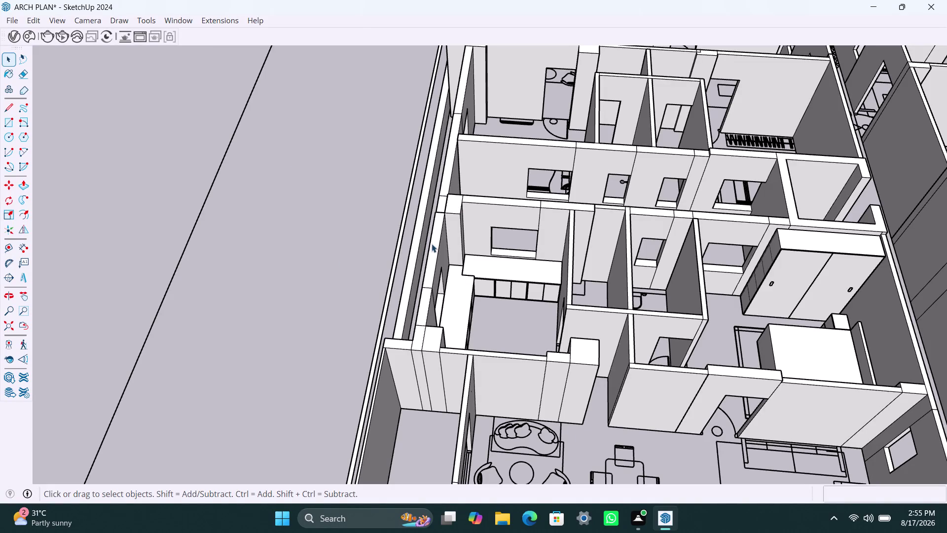
Survey the building model and bring the room with the white block into view.
click(571, 200)
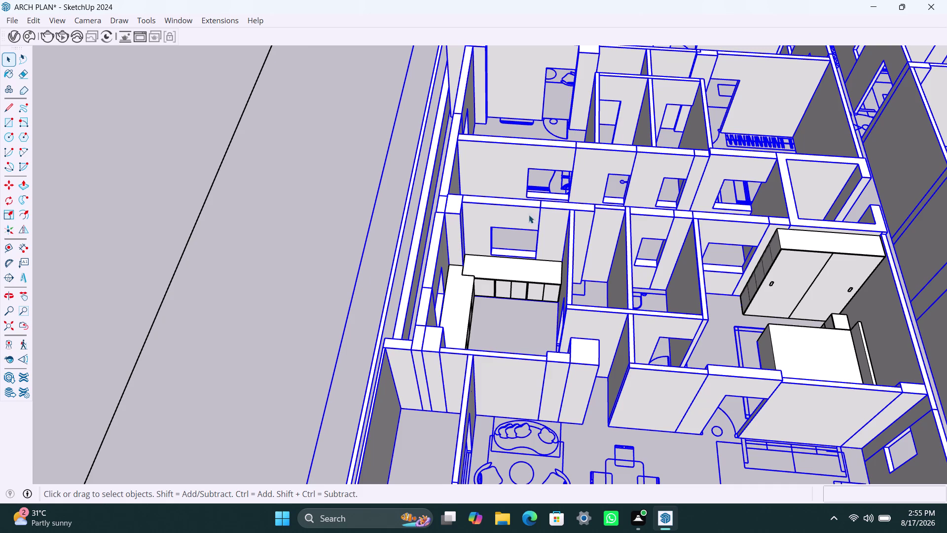
click(267, 199)
scroll(down, 3)
scroll(down, 3)
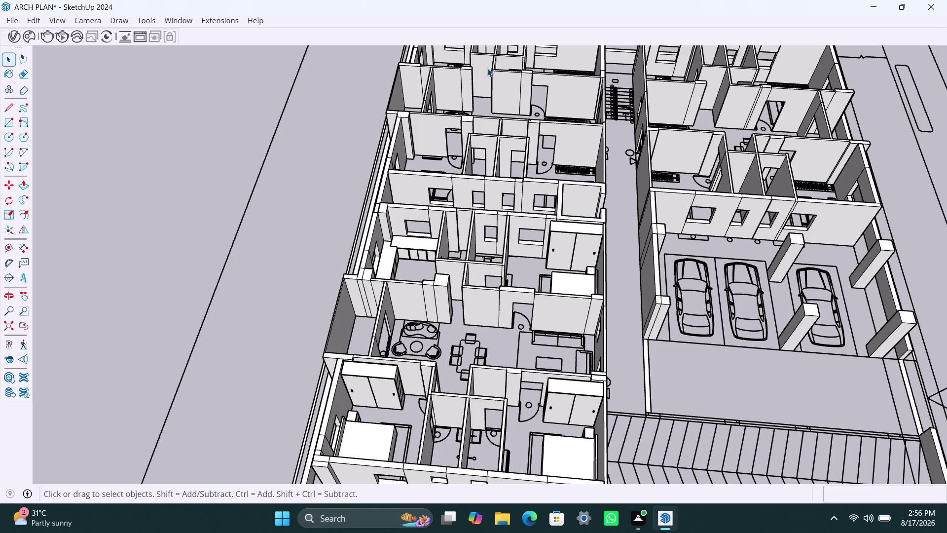
scroll(down, 3)
scroll(down, 3)
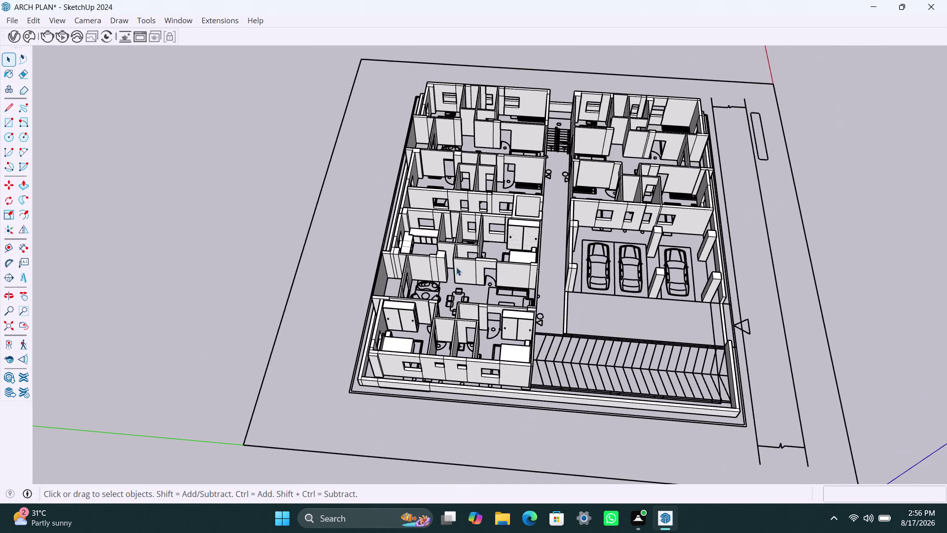
middle_drag(469, 285, 464, 311)
scroll(down, 3)
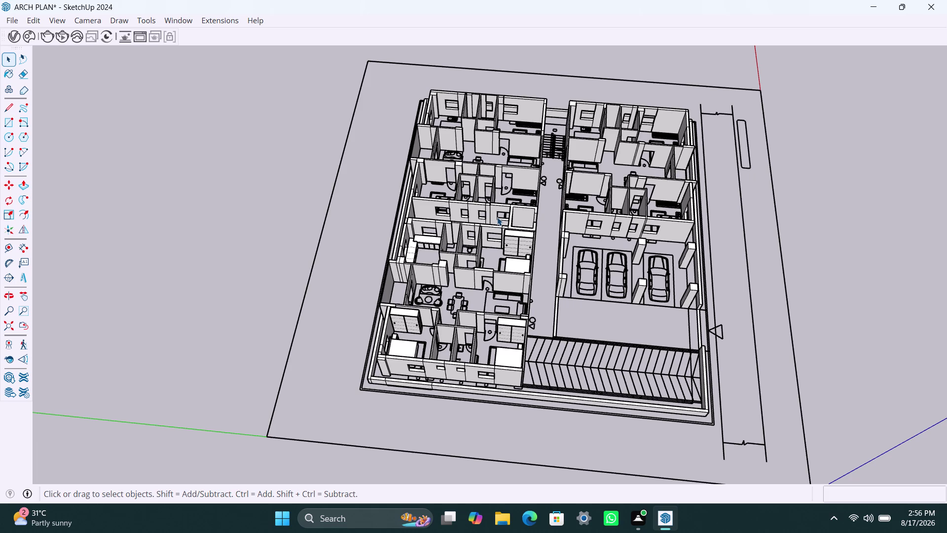
scroll(up, 3)
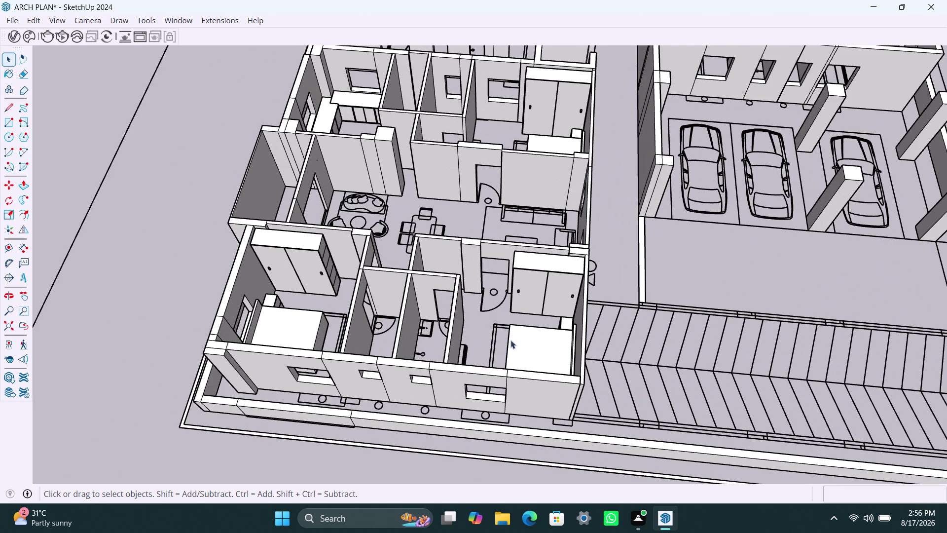
middle_drag(510, 340, 604, 371)
scroll(down, 3)
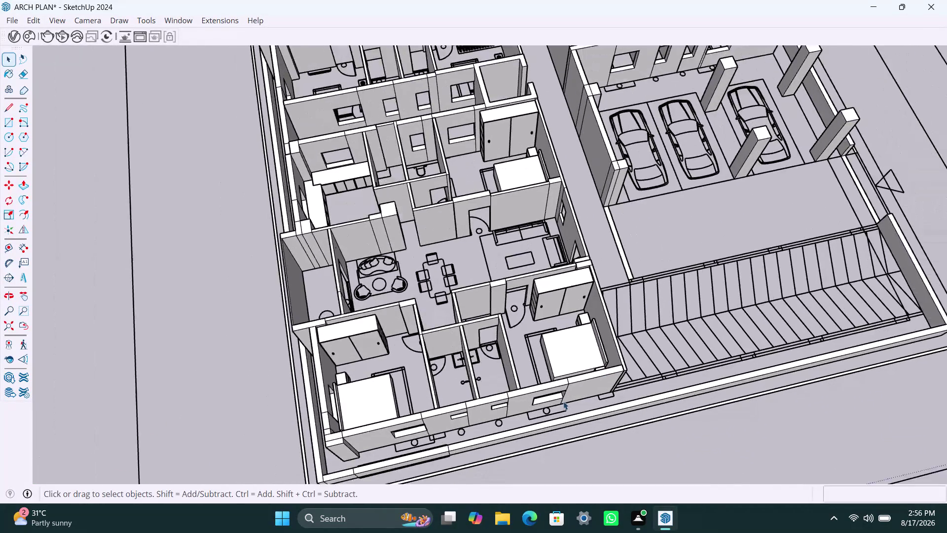
middle_drag(538, 332, 509, 337)
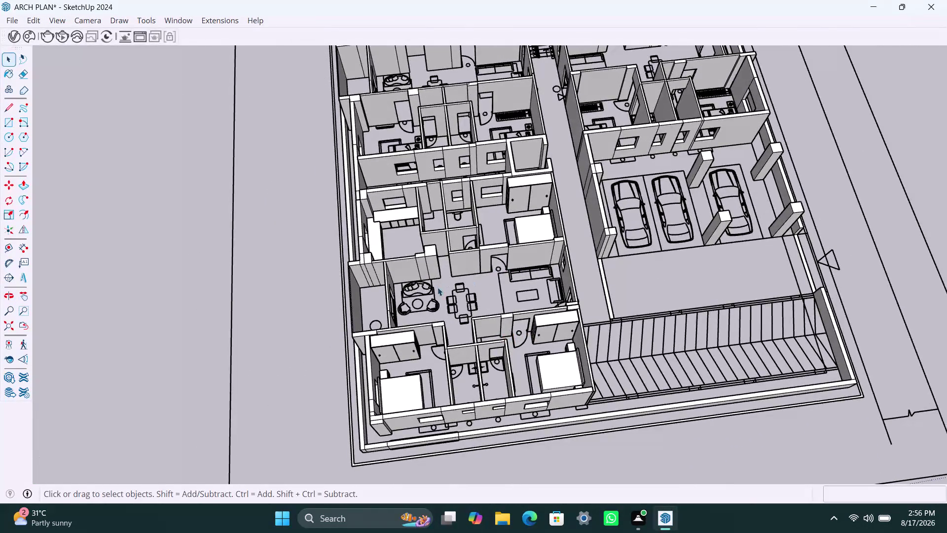
scroll(up, 3)
scroll(down, 3)
middle_drag(530, 324, 509, 366)
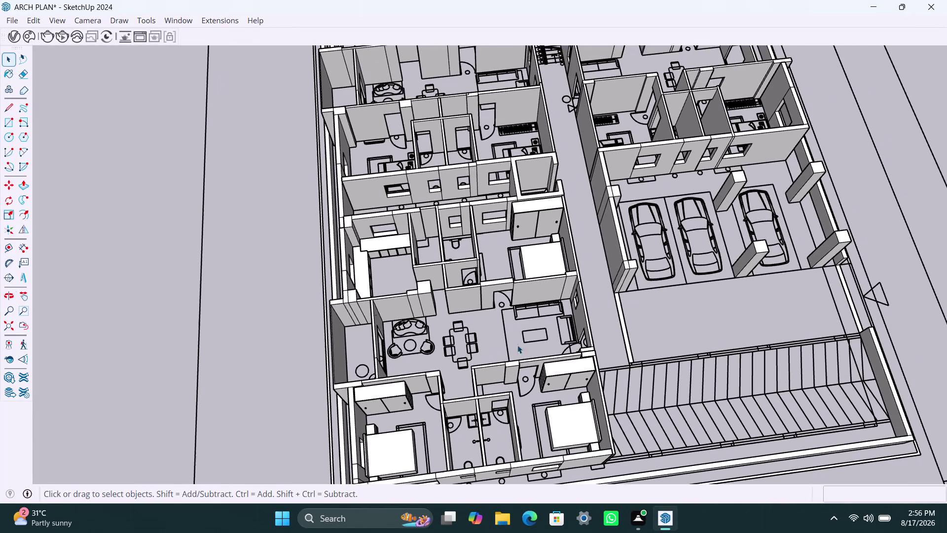
middle_drag(527, 320, 519, 359)
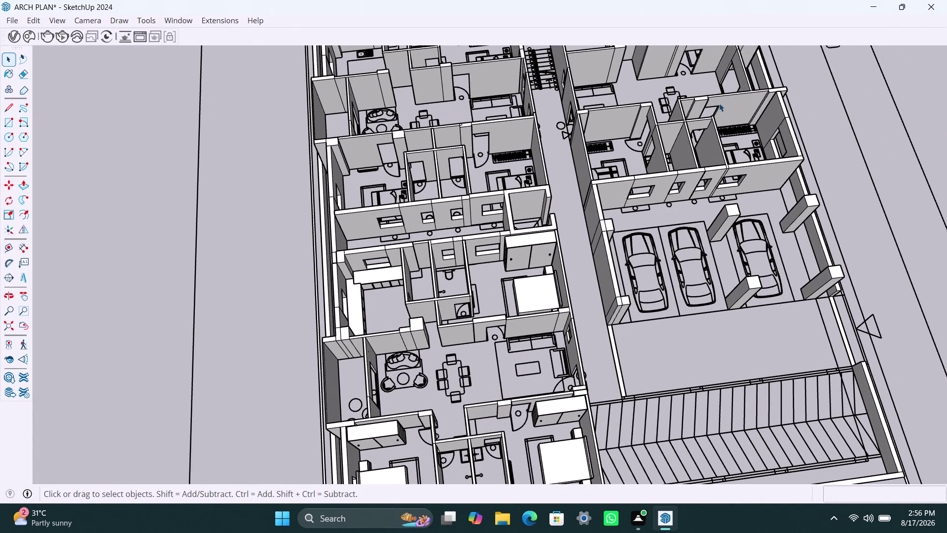
scroll(down, 3)
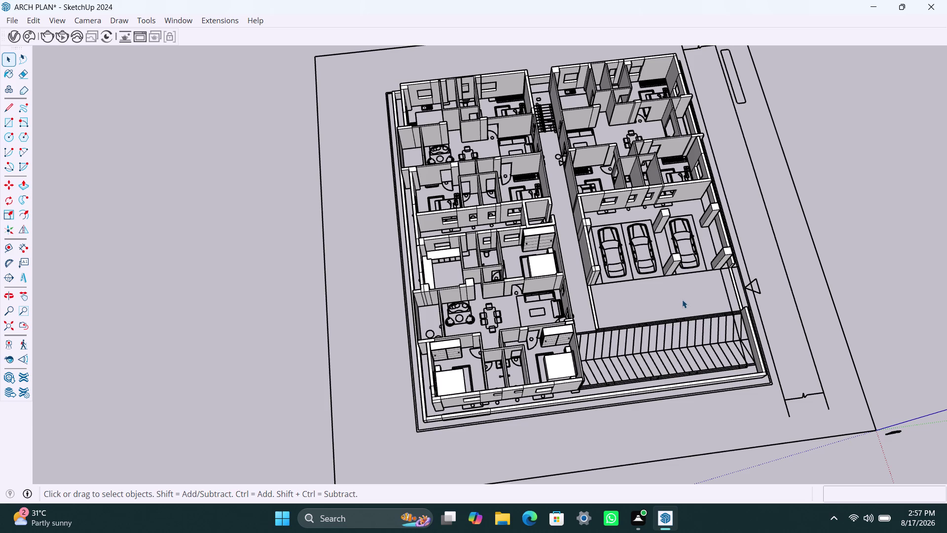
scroll(up, 3)
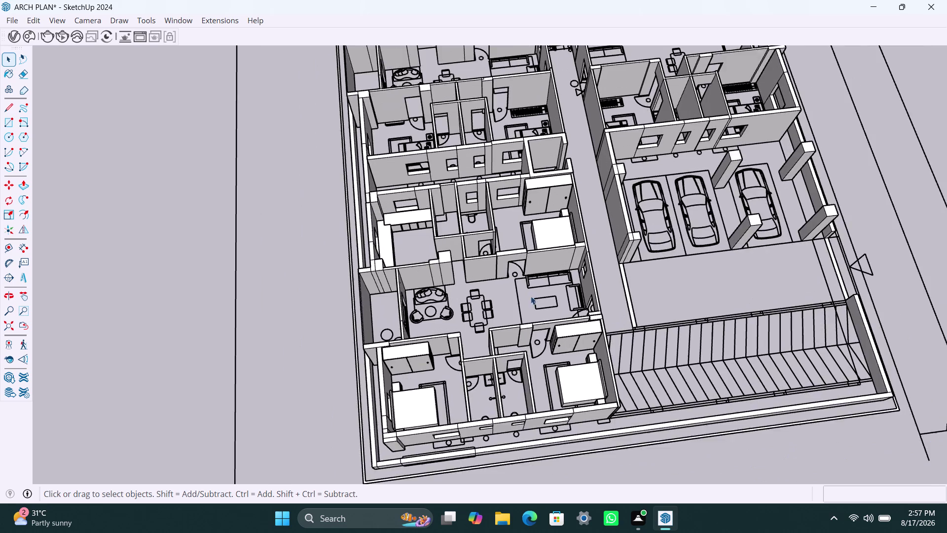
scroll(up, 3)
middle_drag(530, 252, 534, 289)
Select the white box block together with its thin side panel.
click(559, 218)
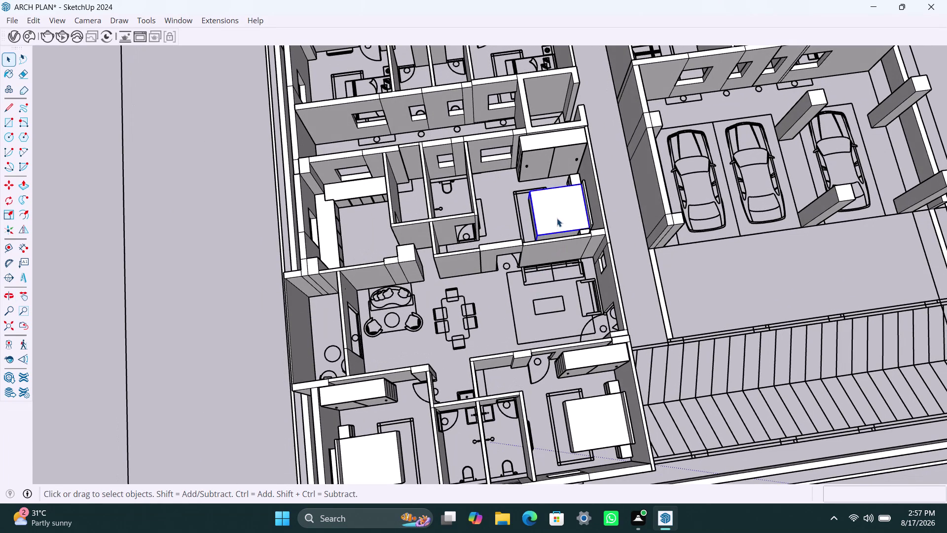
click(557, 218)
scroll(up, 3)
scroll(up, 3)
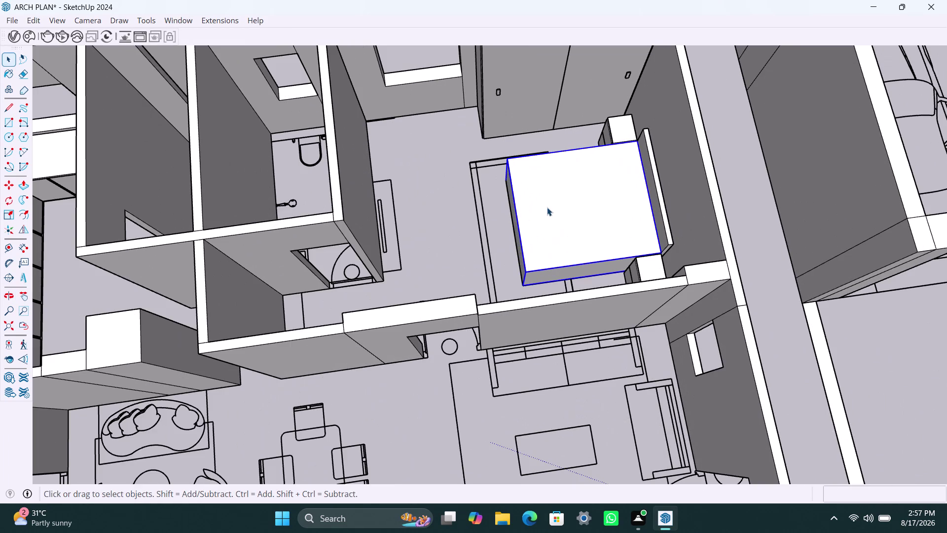
click(662, 210)
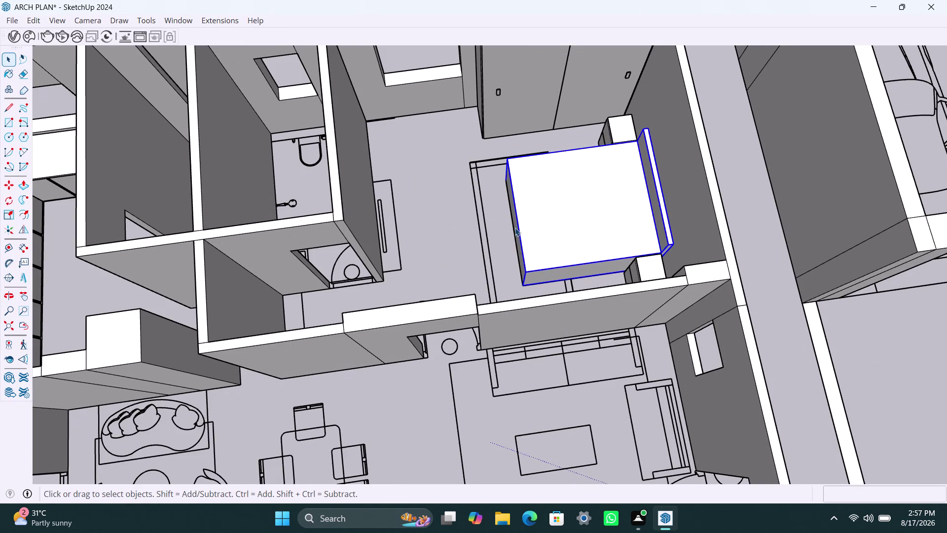
Copy the block from its corner into the upper room across the corridor.
key(m)
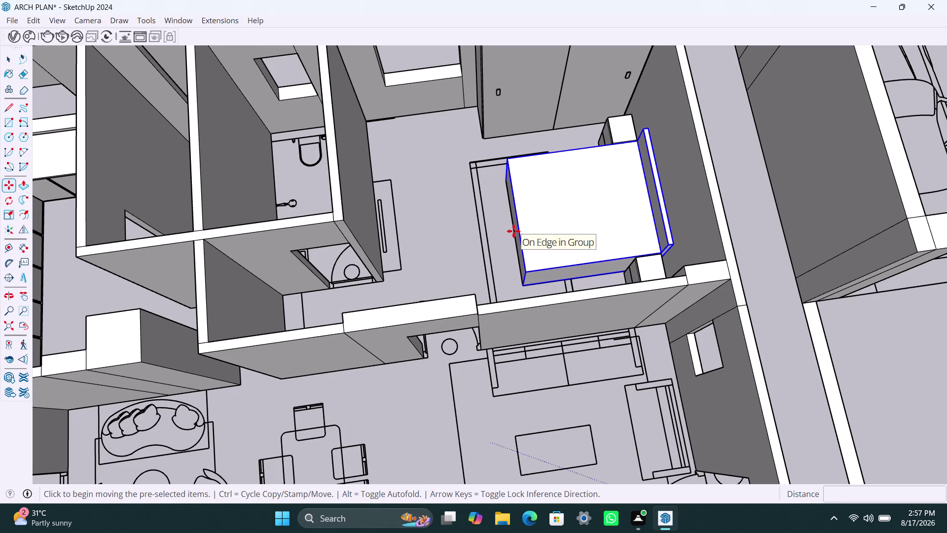
click(518, 281)
scroll(down, 3)
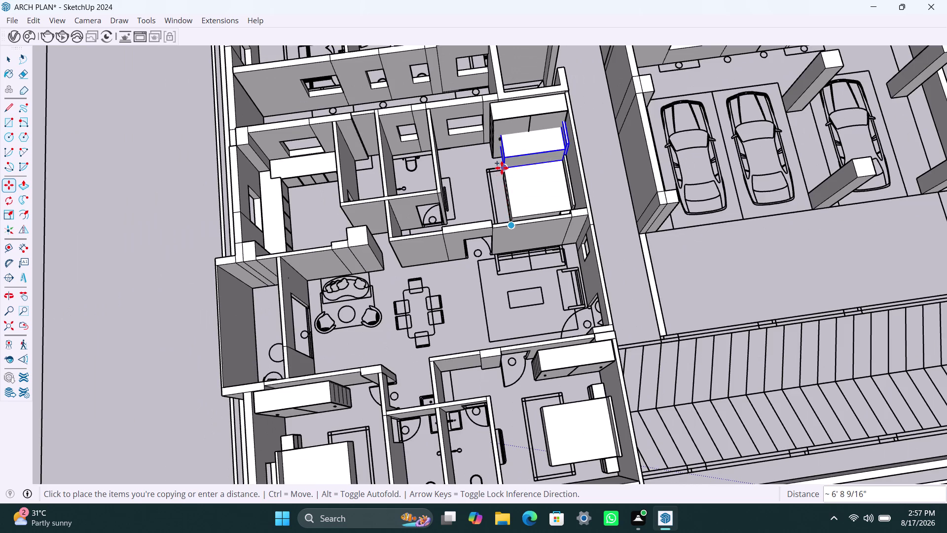
middle_drag(503, 167, 503, 297)
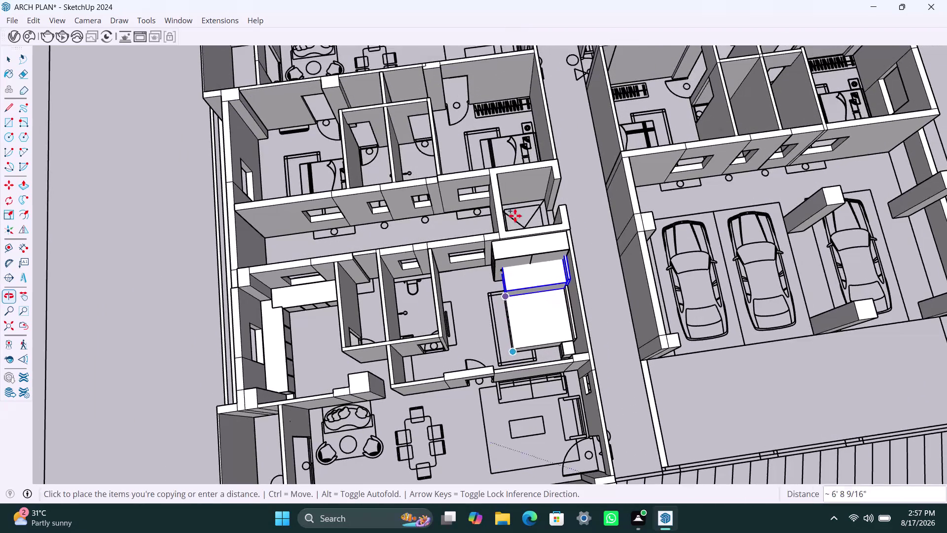
scroll(up, 3)
middle_drag(488, 159, 487, 161)
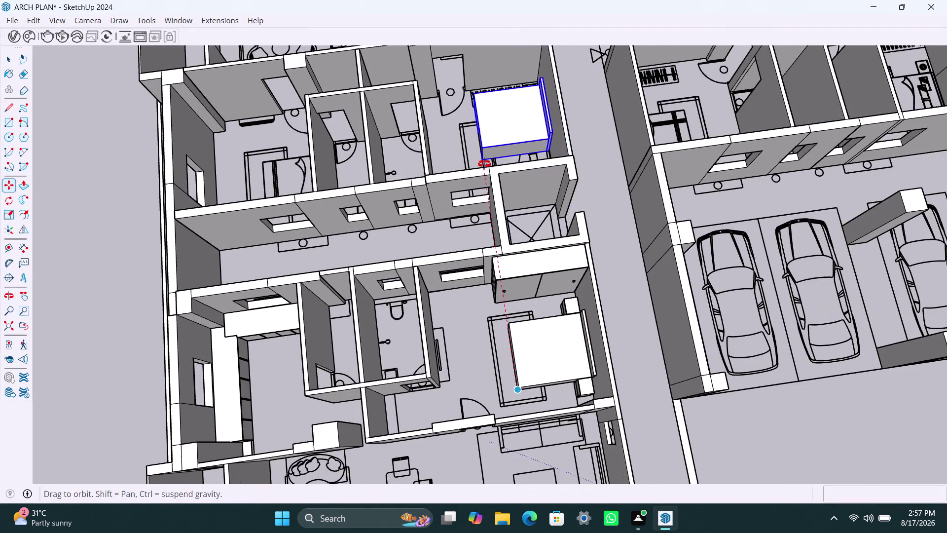
middle_drag(486, 161, 475, 213)
scroll(up, 3)
scroll(up, 3)
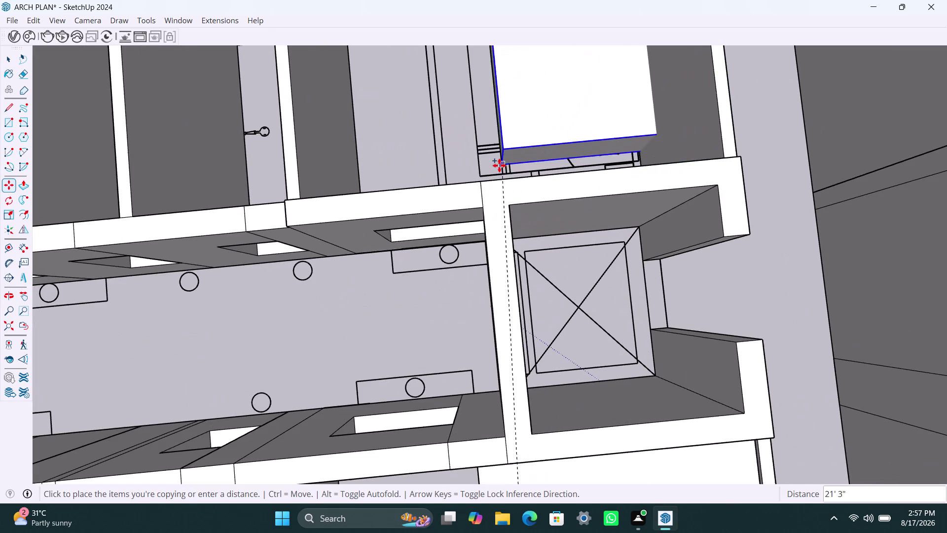
click(494, 173)
Snap the copy's corner into alignment against the room's wall corner.
scroll(up, 3)
middle_drag(484, 169, 513, 175)
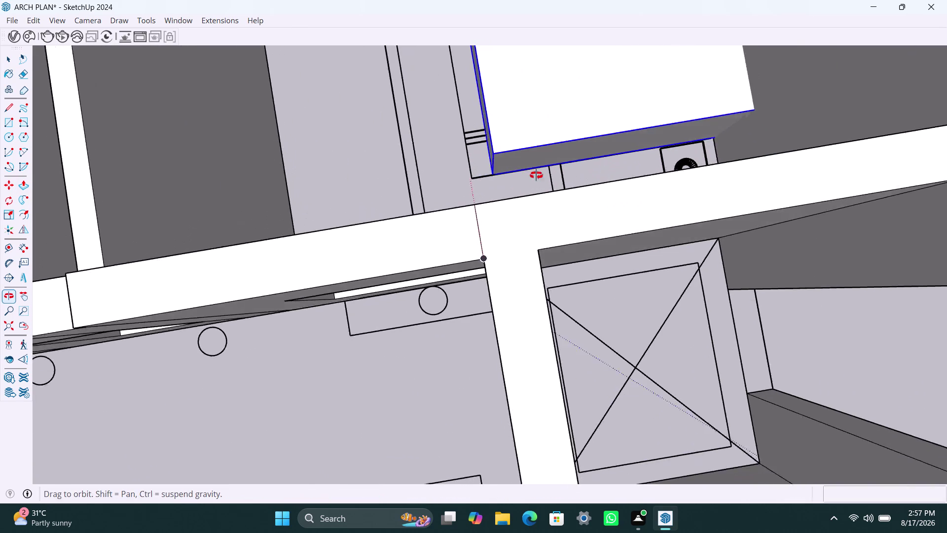
middle_drag(513, 175, 566, 172)
scroll(up, 3)
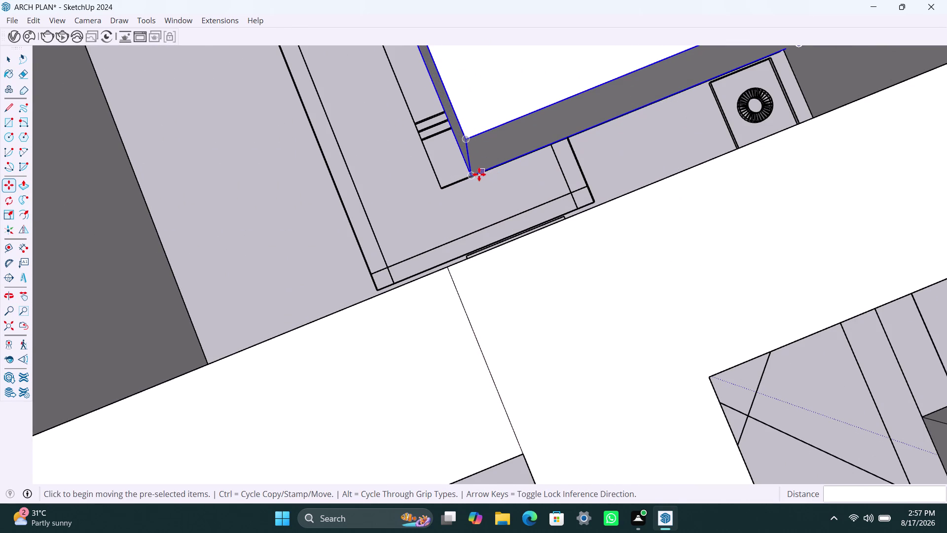
click(474, 177)
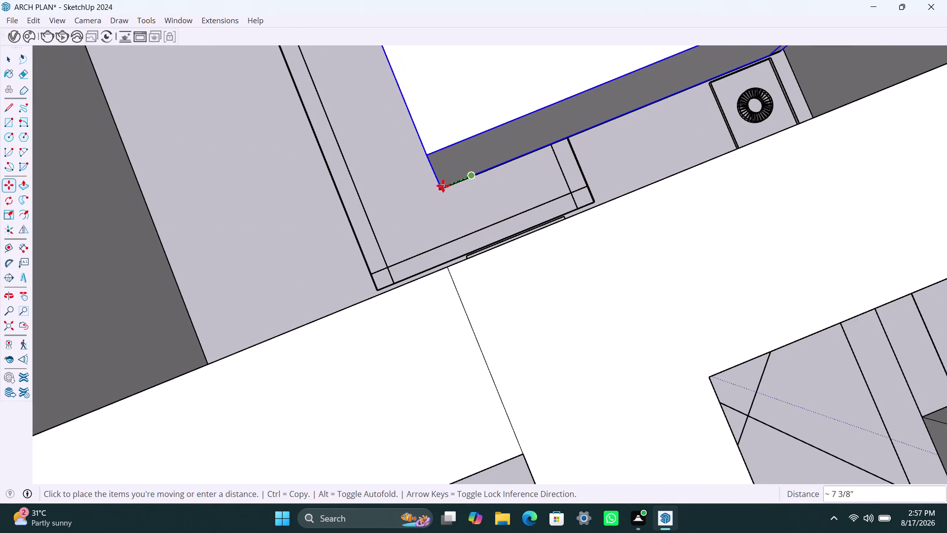
click(443, 185)
Zoom back out to both rooms and begin a second copy from the block's corner.
scroll(down, 3)
scroll(down, 3)
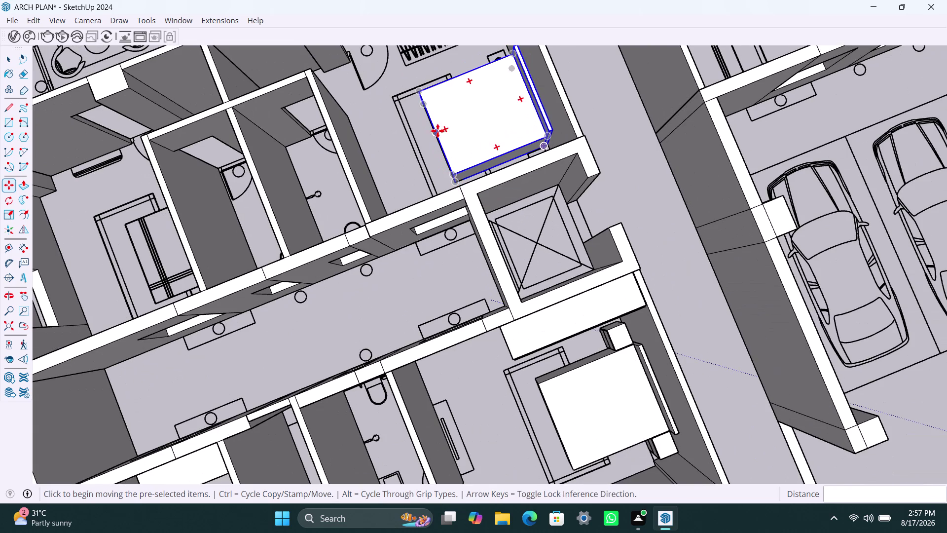
scroll(down, 3)
middle_drag(466, 172, 438, 184)
scroll(down, 3)
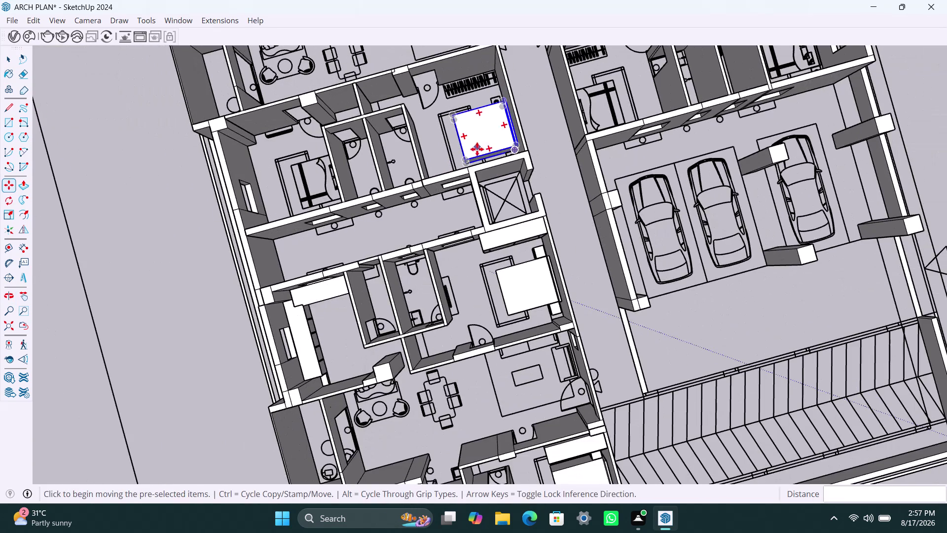
key(m)
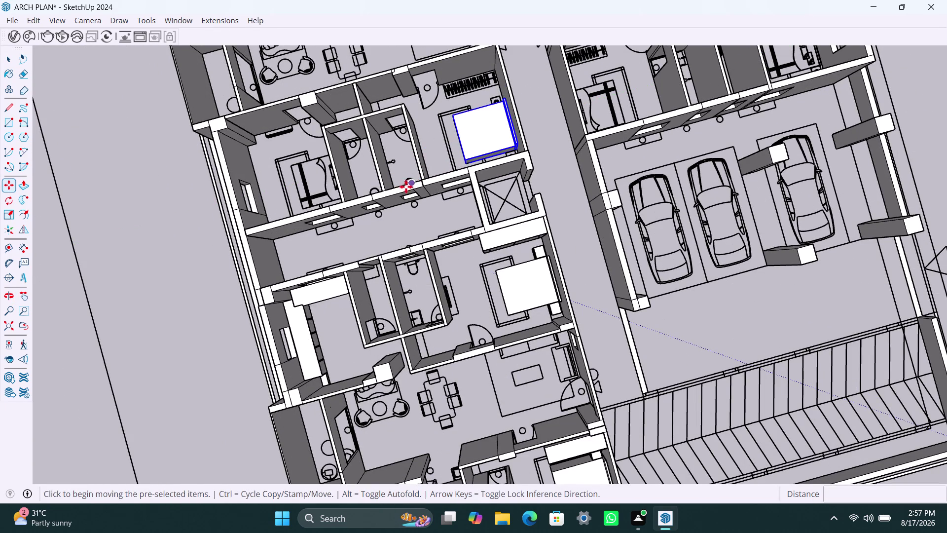
click(463, 151)
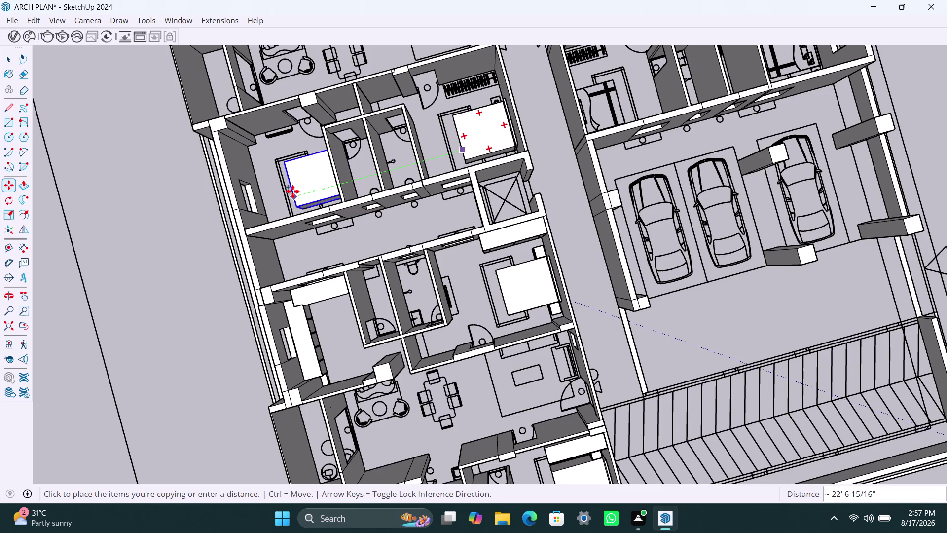
Place the second block copy in the left room and inspect its placement.
click(292, 191)
scroll(down, 3)
middle_drag(295, 190, 343, 179)
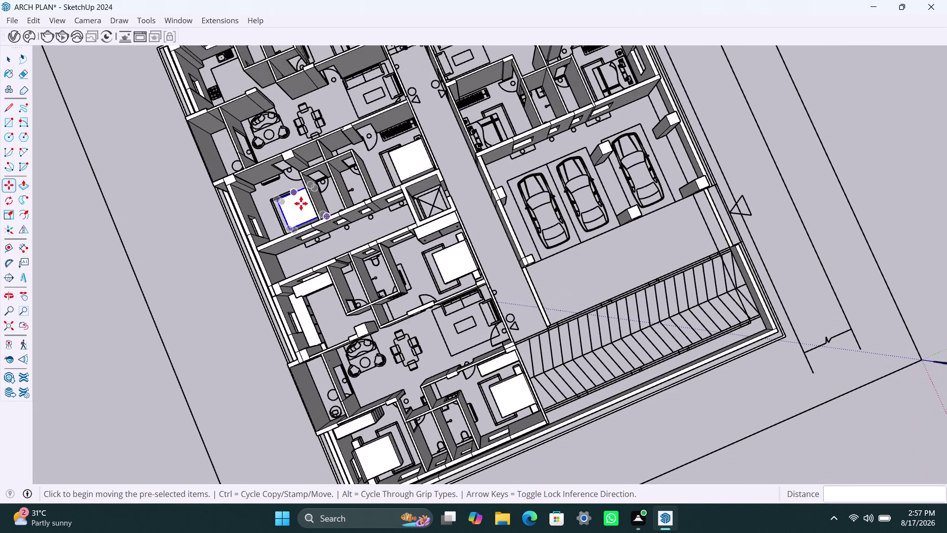
scroll(up, 3)
middle_drag(294, 215, 275, 172)
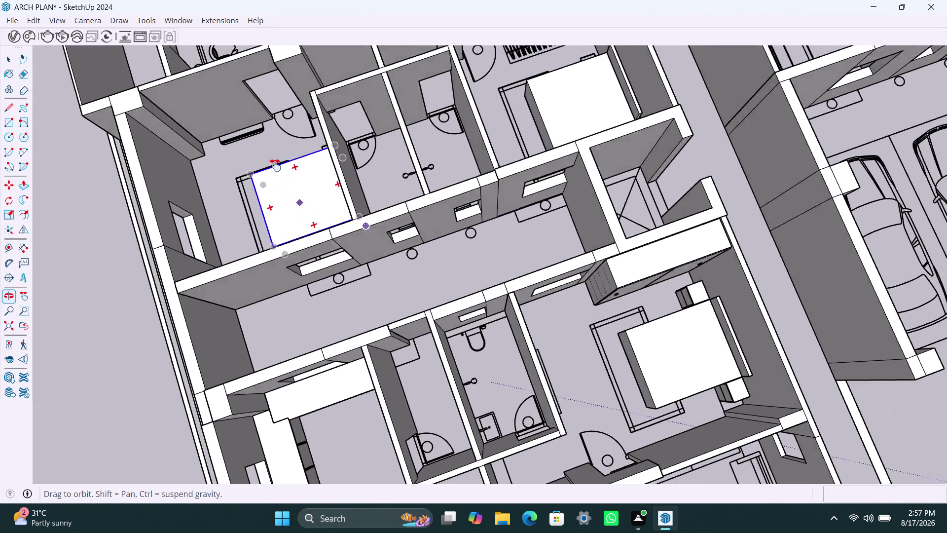
middle_drag(276, 171, 292, 194)
scroll(up, 3)
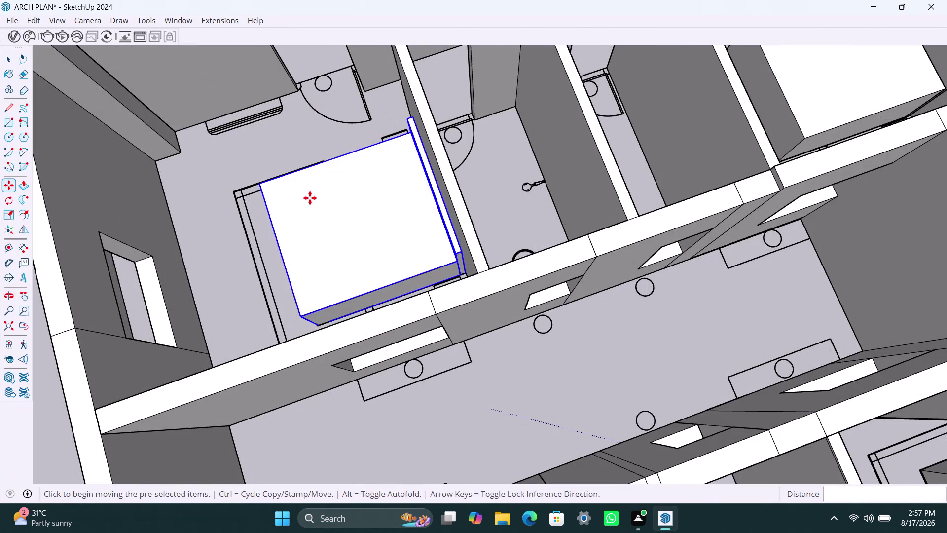
middle_drag(293, 239, 318, 233)
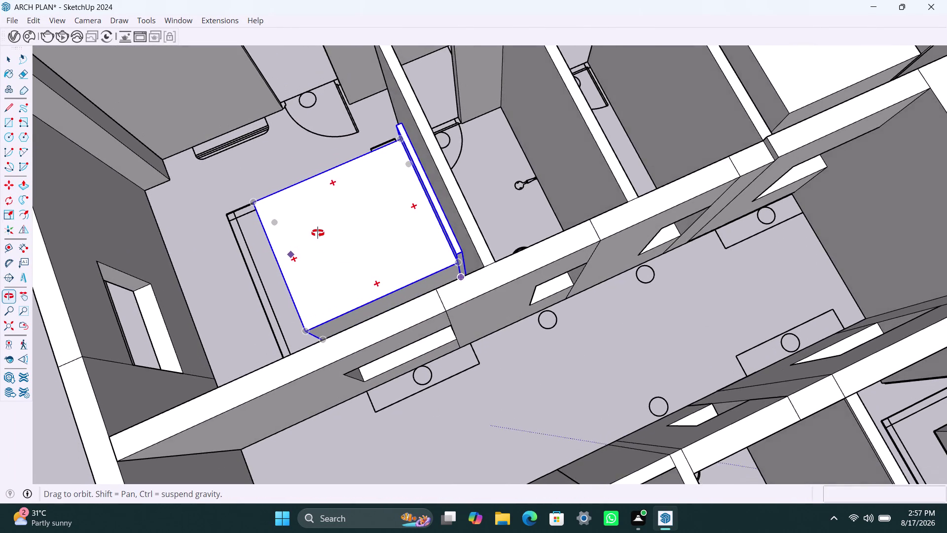
middle_drag(318, 233, 310, 243)
scroll(up, 3)
middle_drag(269, 270, 292, 265)
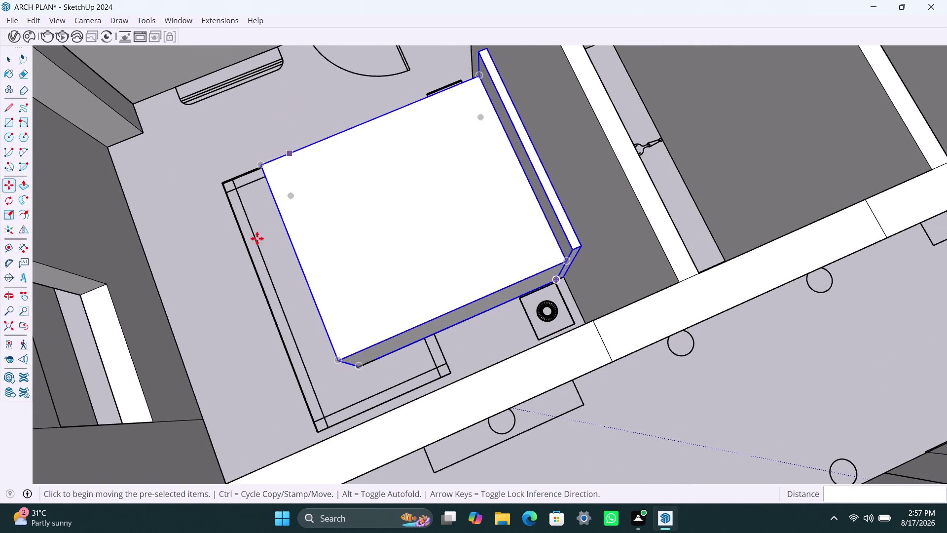
scroll(up, 3)
scroll(up, 3)
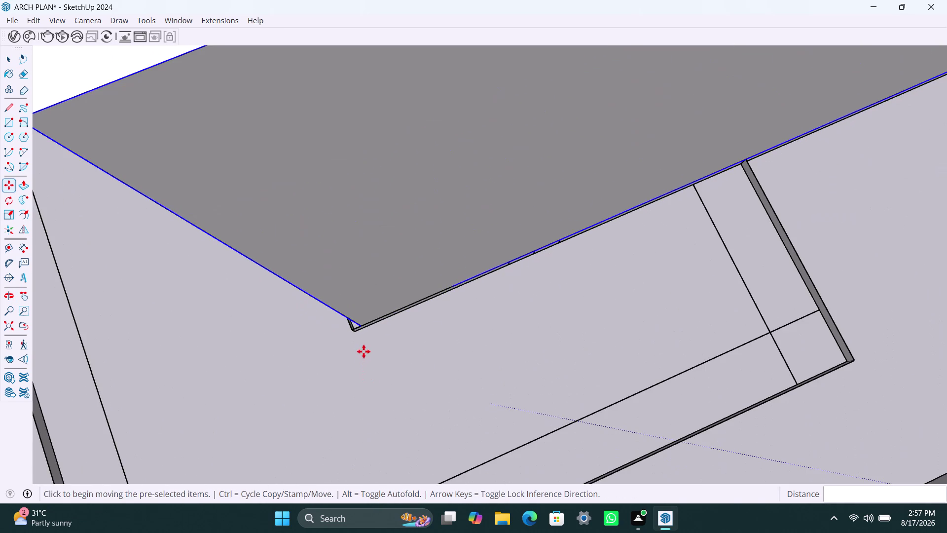
Snap the white block onto its bed outline corner, then zoom out over the floor plan.
click(362, 326)
click(353, 331)
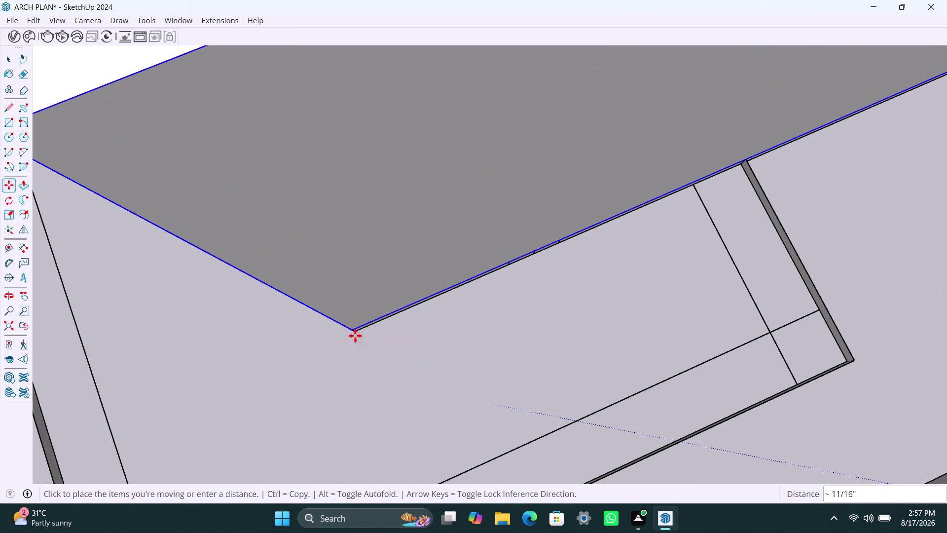
scroll(down, 3)
scroll(down, 3)
scroll(down, 3)
scroll(down, 3)
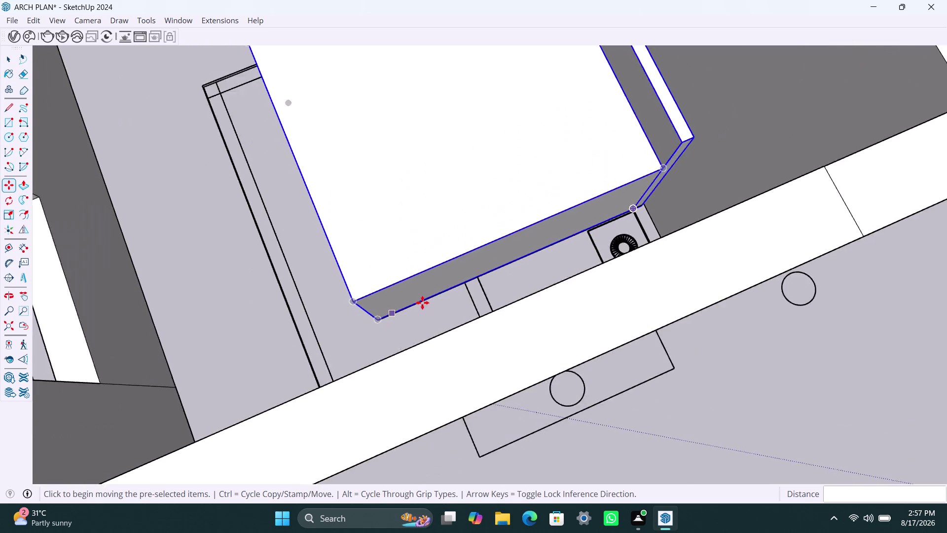
scroll(down, 3)
scroll(down, 3)
scroll(down, 3)
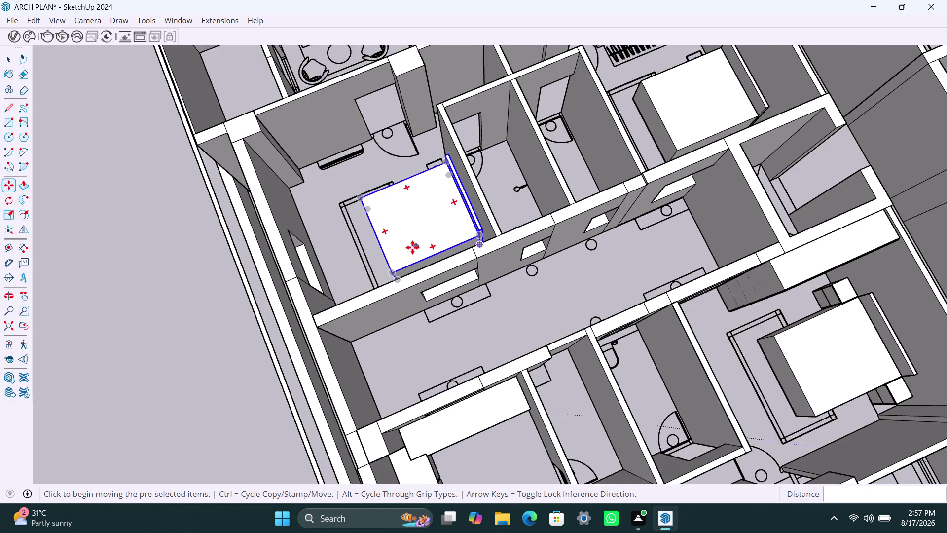
scroll(down, 3)
scroll(down, 3)
scroll(up, 3)
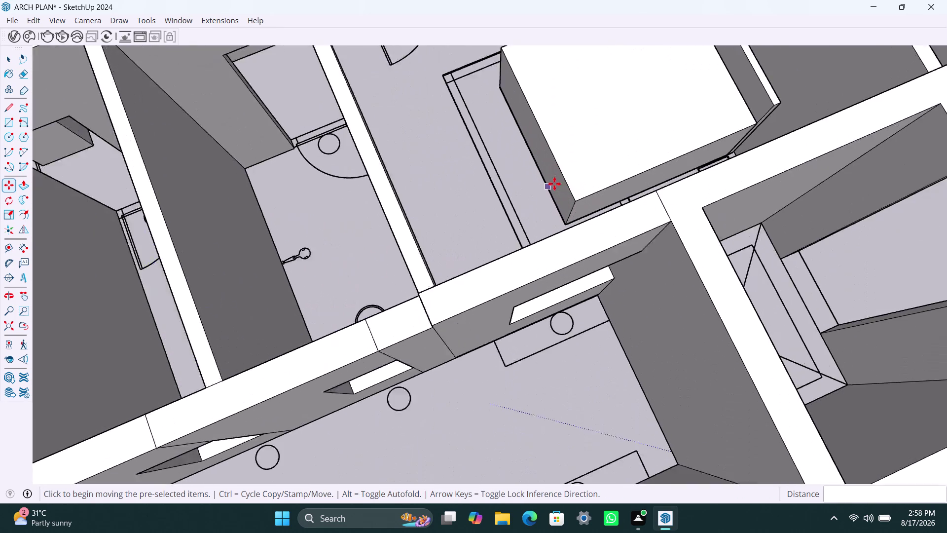
scroll(up, 3)
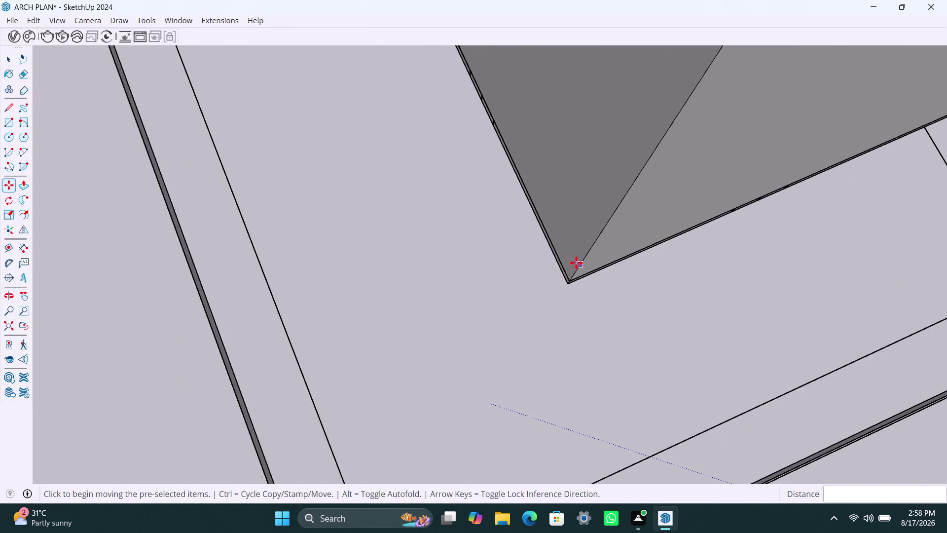
scroll(up, 3)
scroll(down, 3)
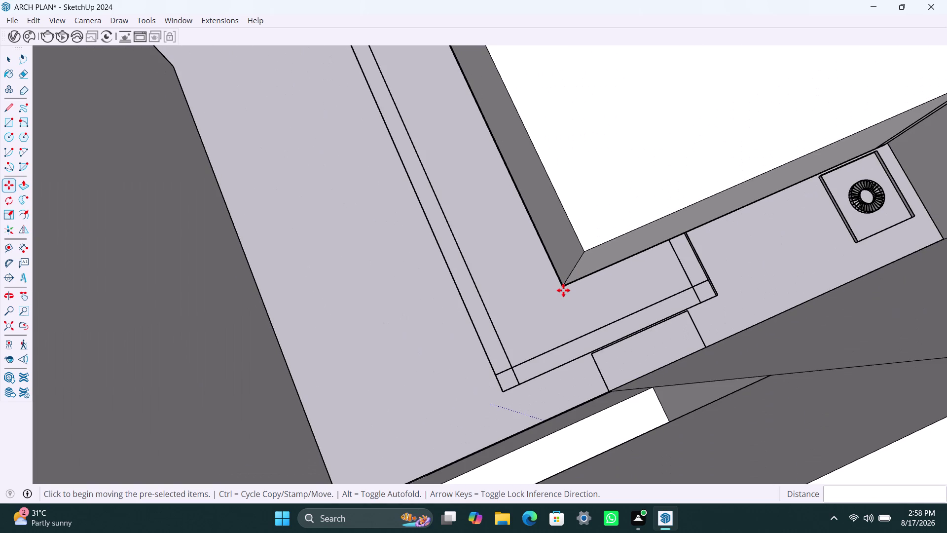
scroll(down, 3)
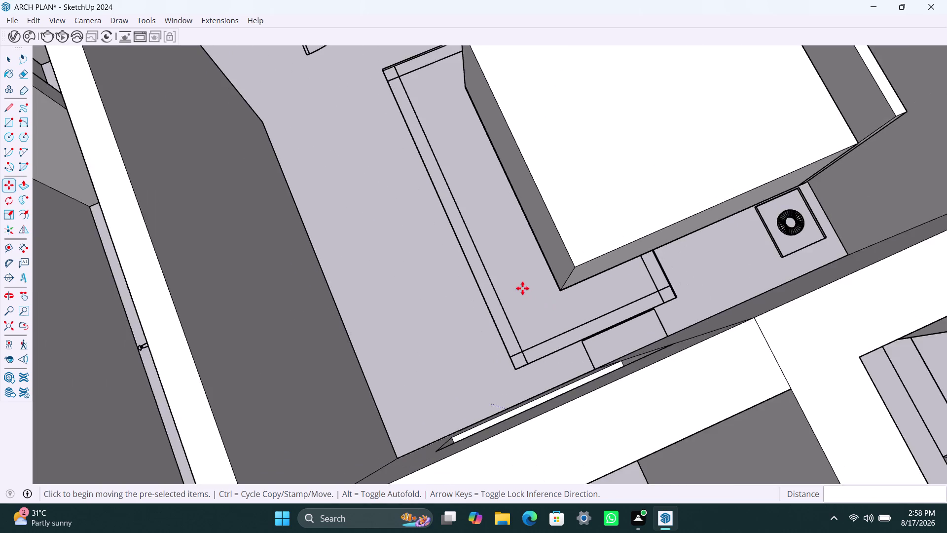
scroll(down, 3)
scroll(down, 3)
scroll(down, 3)
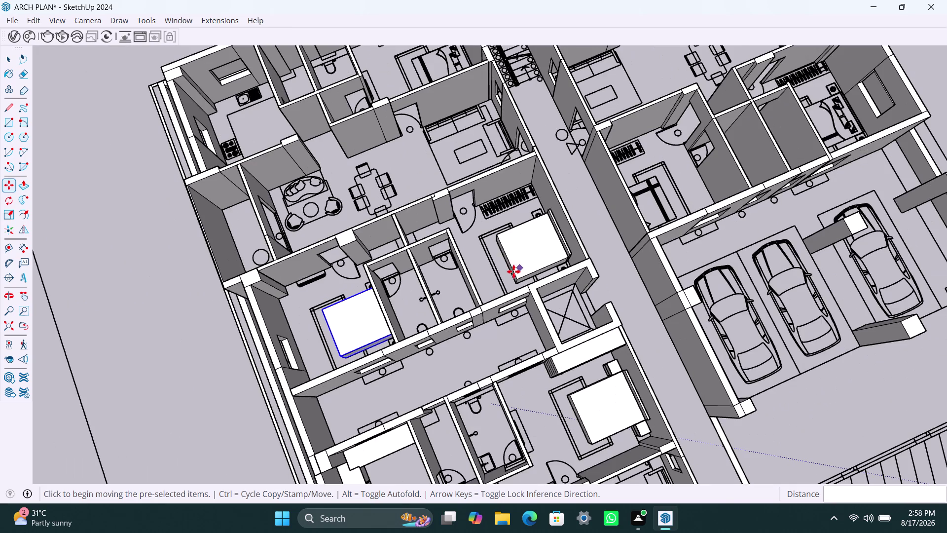
middle_drag(510, 251, 509, 284)
scroll(up, 3)
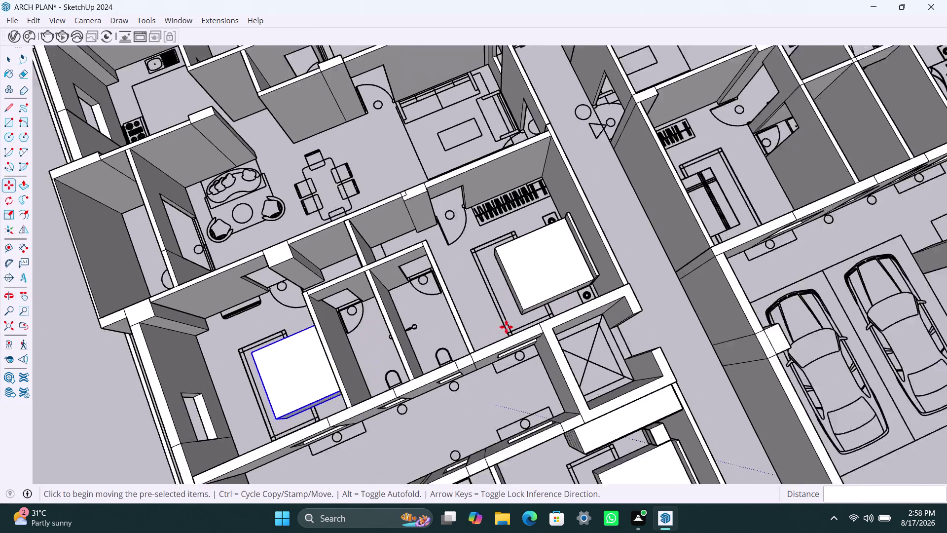
scroll(up, 3)
scroll(up, 3)
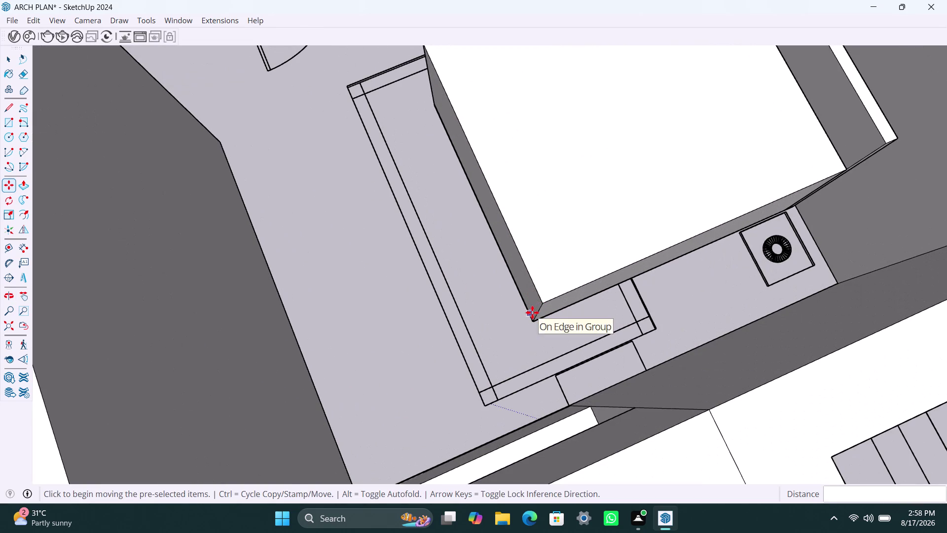
Select the white block and its side panel and start copying them from the corner.
key(space)
click(553, 297)
scroll(down, 3)
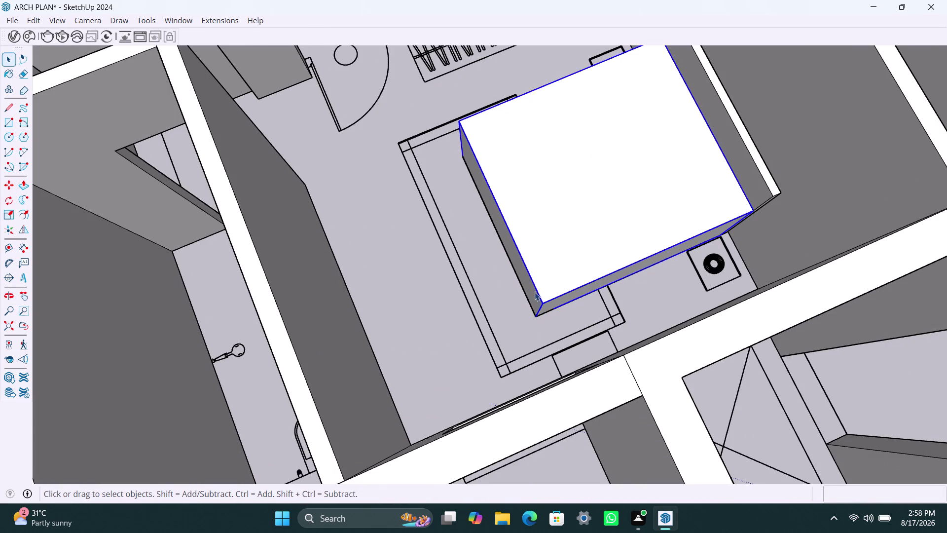
click(737, 149)
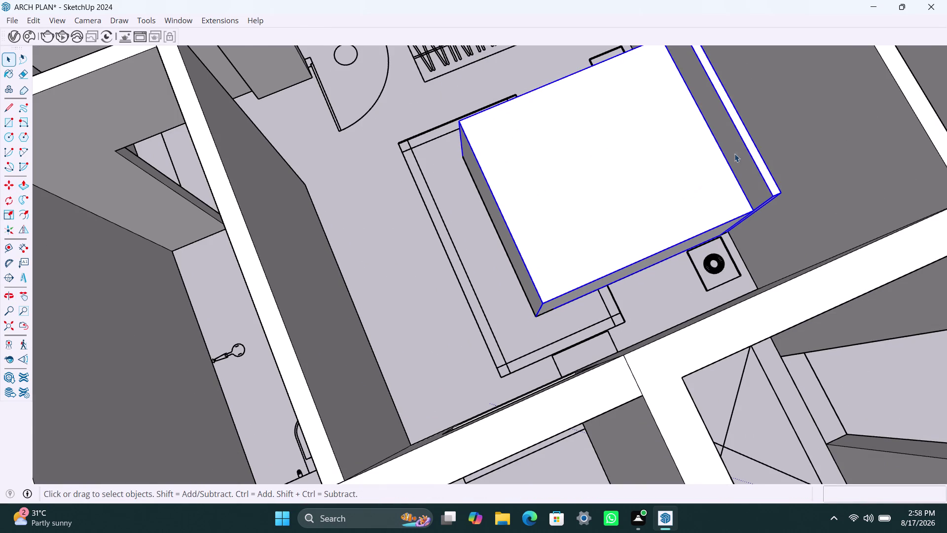
key(m)
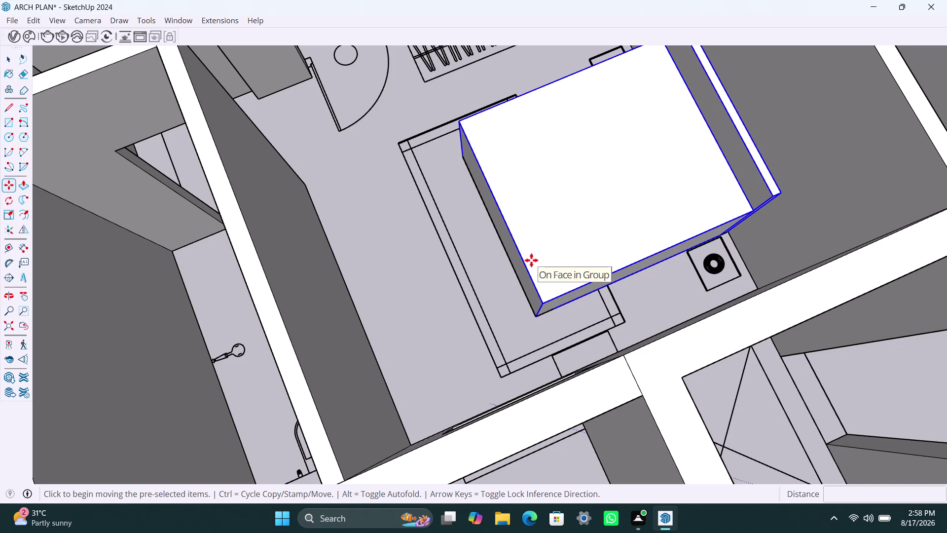
drag(536, 314, 541, 313)
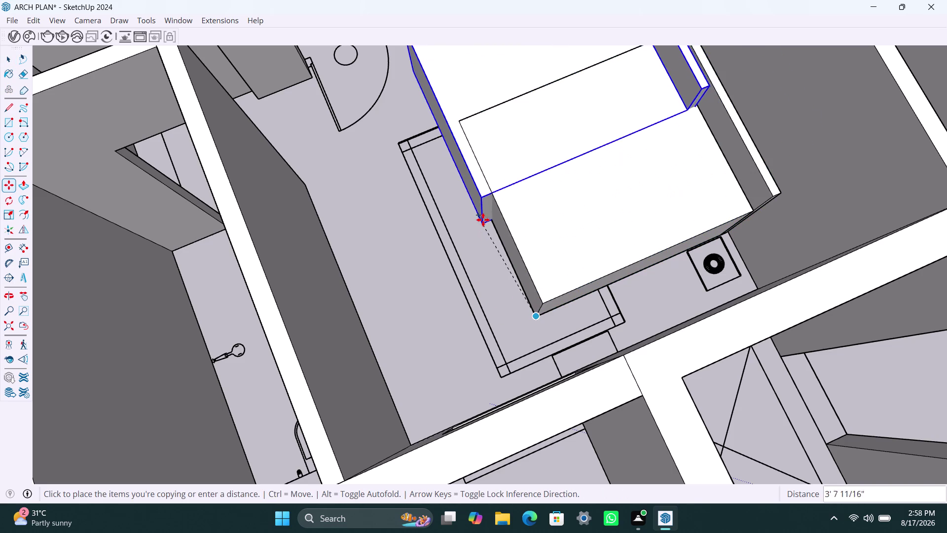
Drop the copy onto the matching bed outline corner in the upper bedroom beside the stairs.
scroll(down, 3)
middle_drag(473, 273, 477, 346)
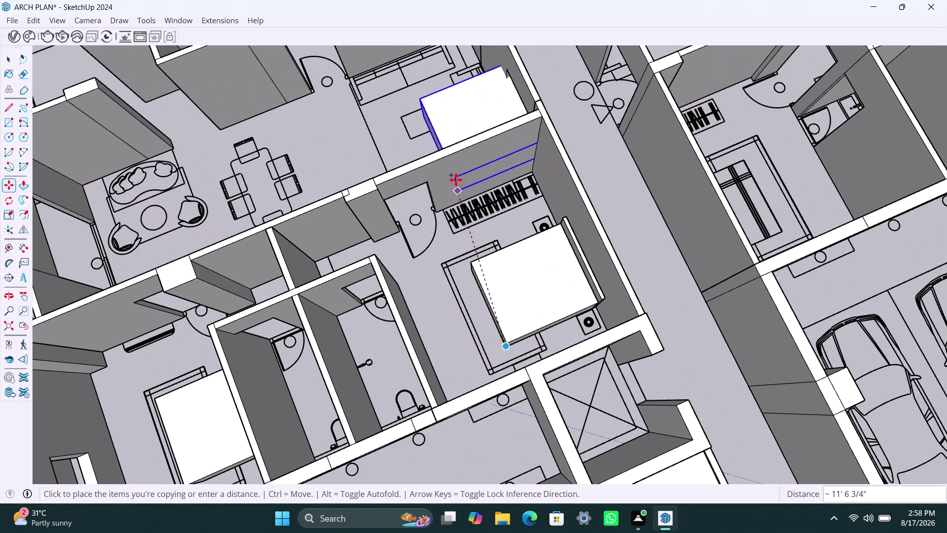
scroll(down, 3)
middle_drag(457, 178, 482, 307)
middle_drag(380, 145, 387, 169)
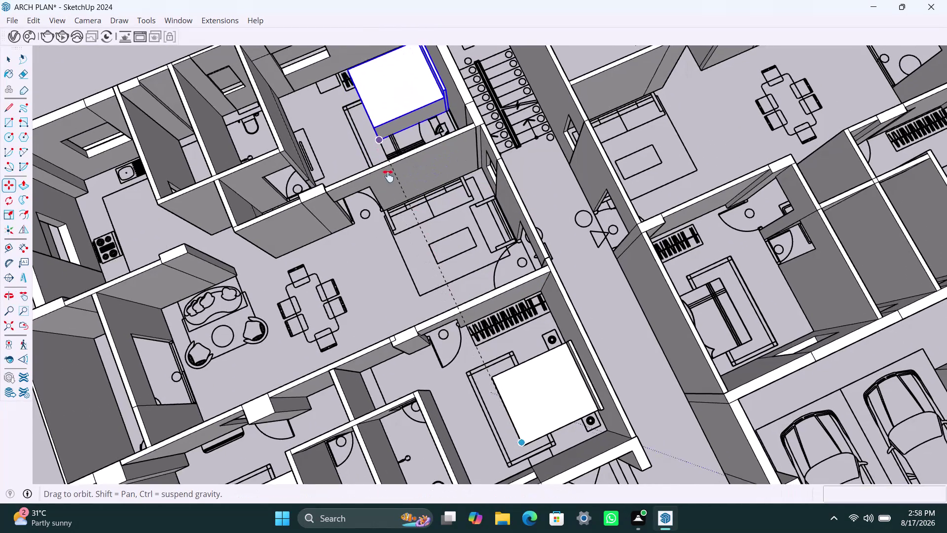
middle_drag(387, 169, 392, 200)
scroll(up, 3)
scroll(up, 3)
scroll(up, 3)
scroll(up, 3)
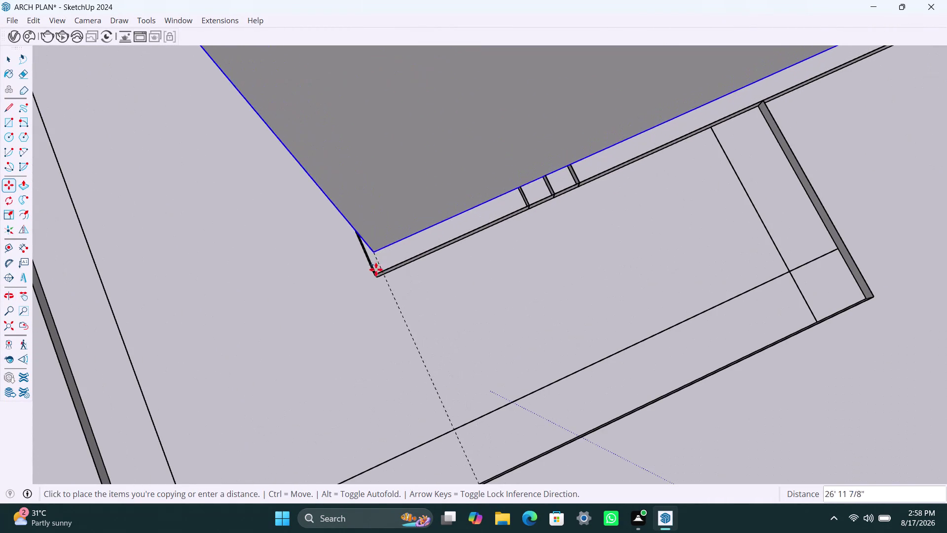
click(378, 274)
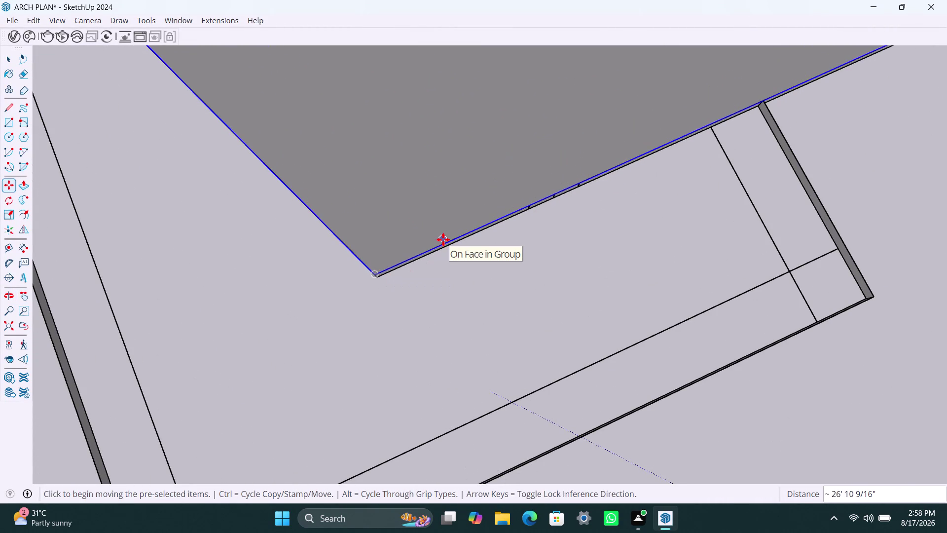
scroll(down, 3)
scroll(down, 3)
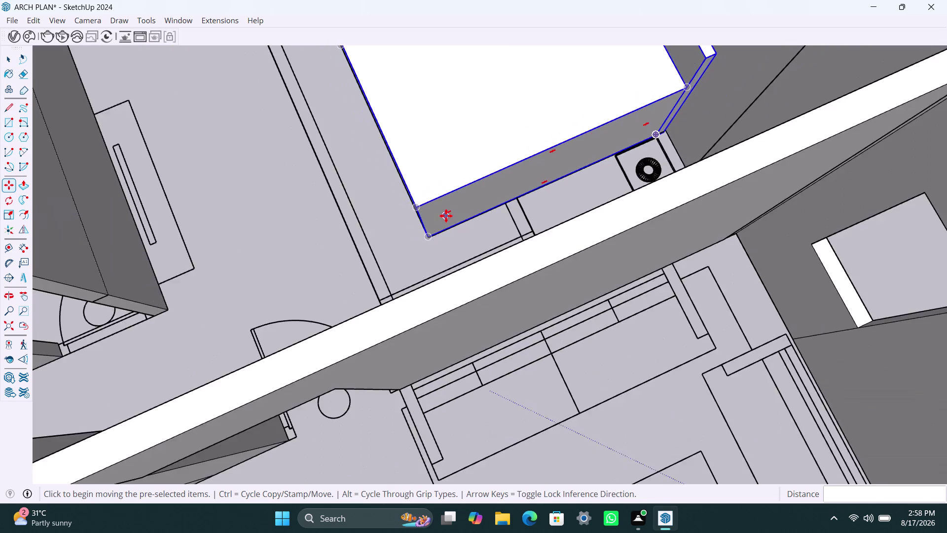
scroll(down, 3)
scroll(down, 3)
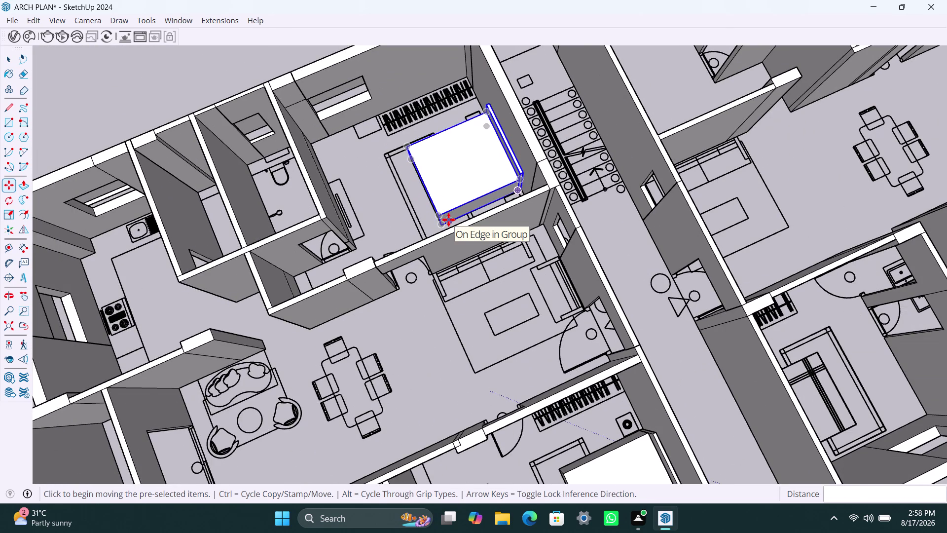
scroll(down, 3)
key(space)
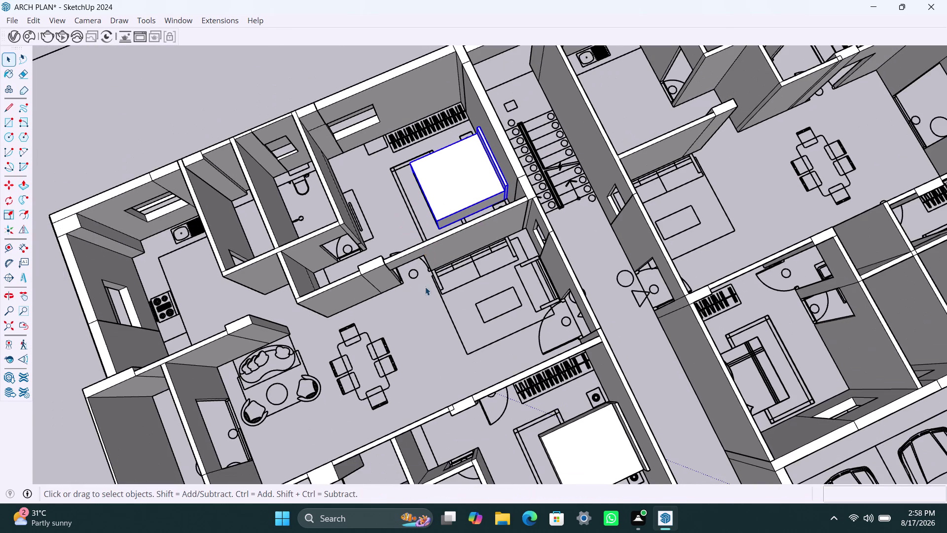
Zoom out to the whole building and begin copying the selected block.
scroll(down, 3)
scroll(down, 3)
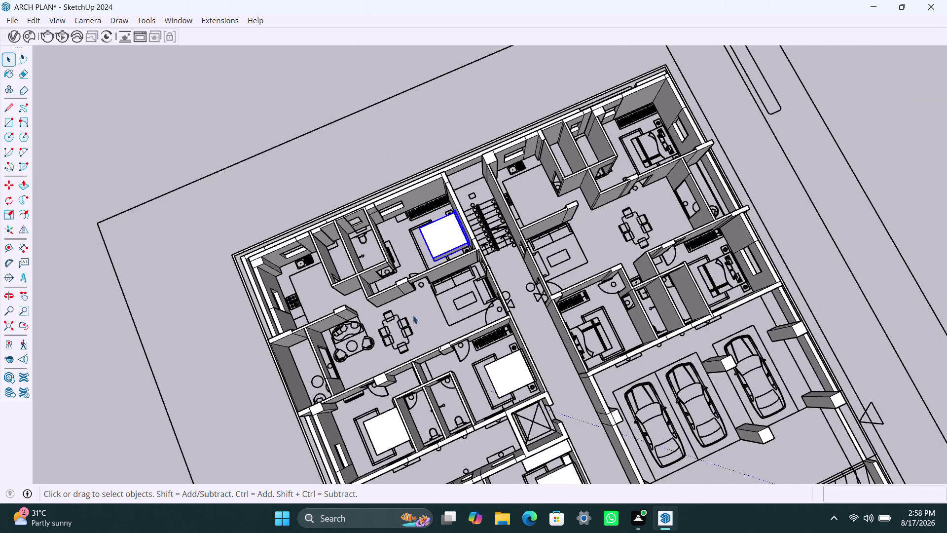
middle_drag(405, 314, 439, 312)
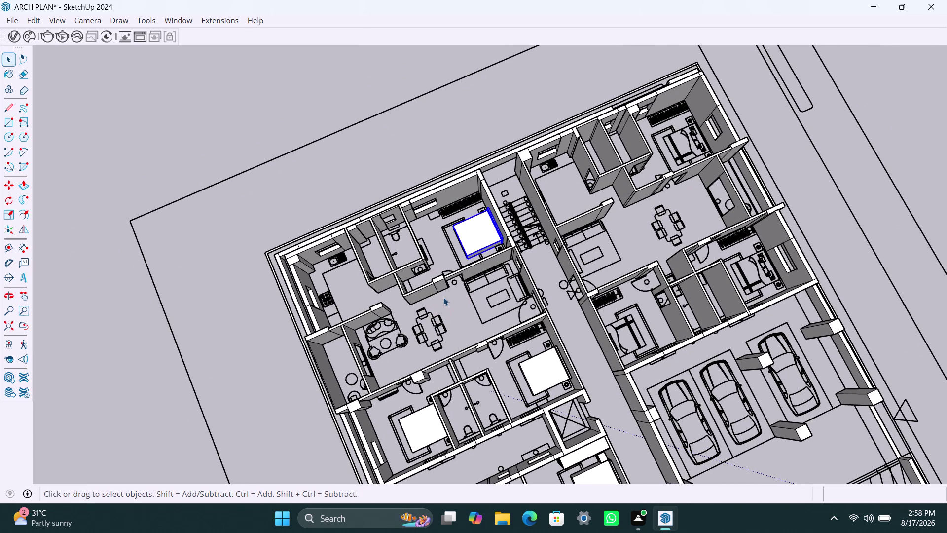
scroll(up, 3)
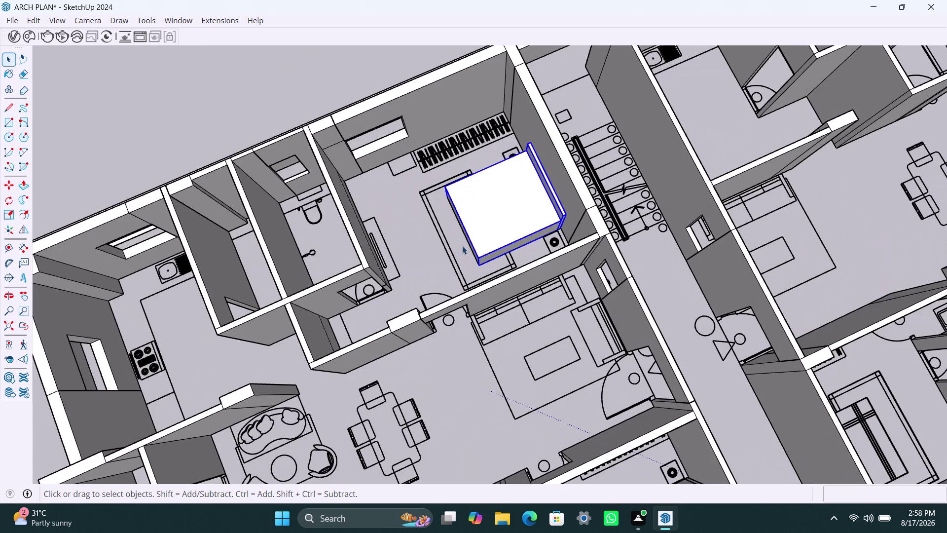
key(m)
click(462, 246)
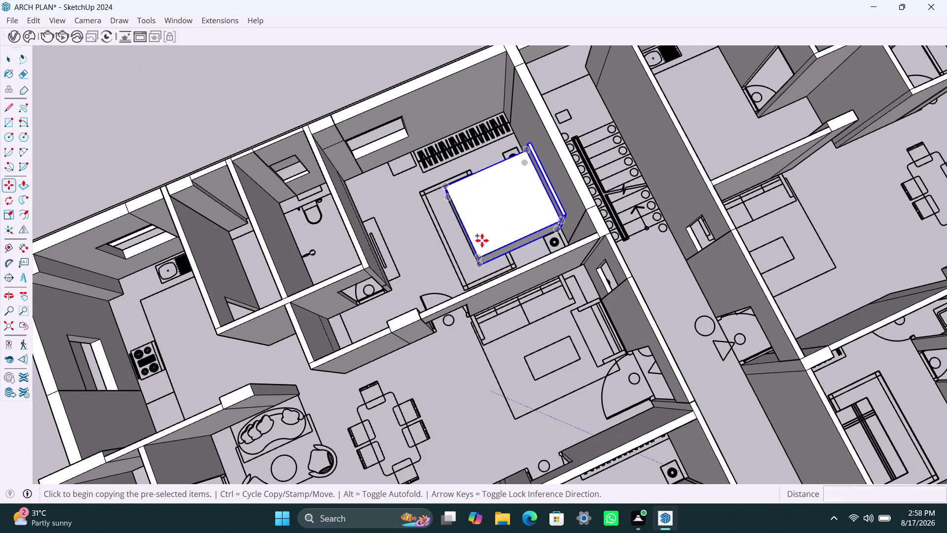
Pan and orbit the view over to the bed in the upper bedroom.
scroll(down, 3)
middle_drag(621, 209, 614, 216)
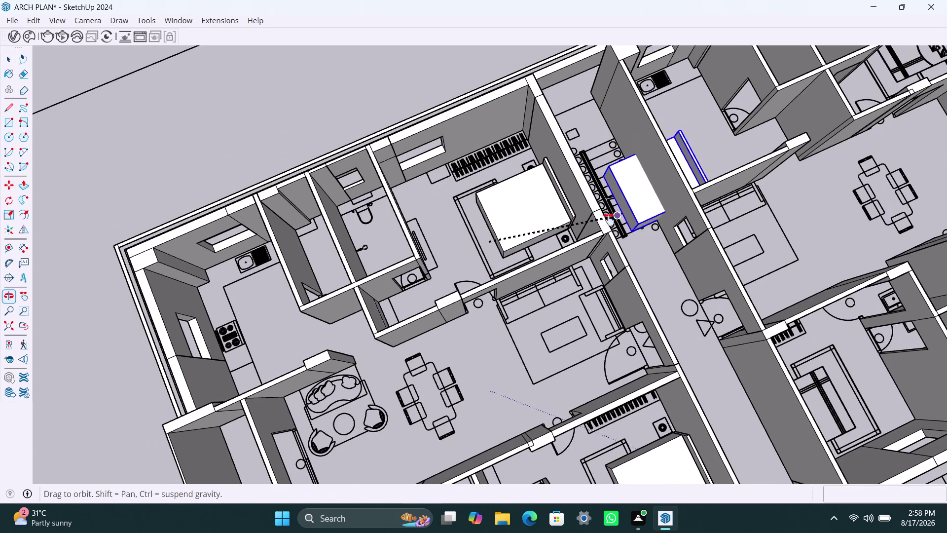
middle_drag(614, 216, 566, 243)
scroll(down, 3)
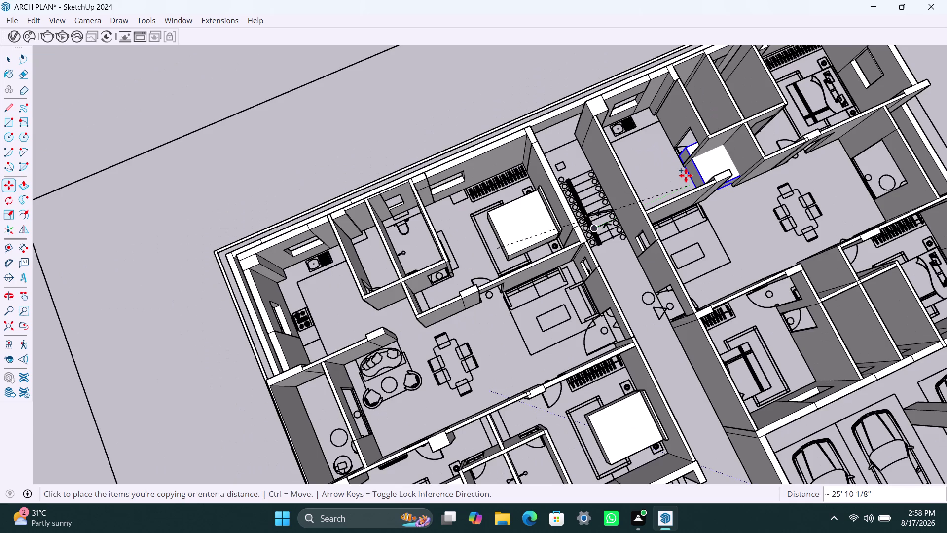
middle_drag(686, 175, 536, 220)
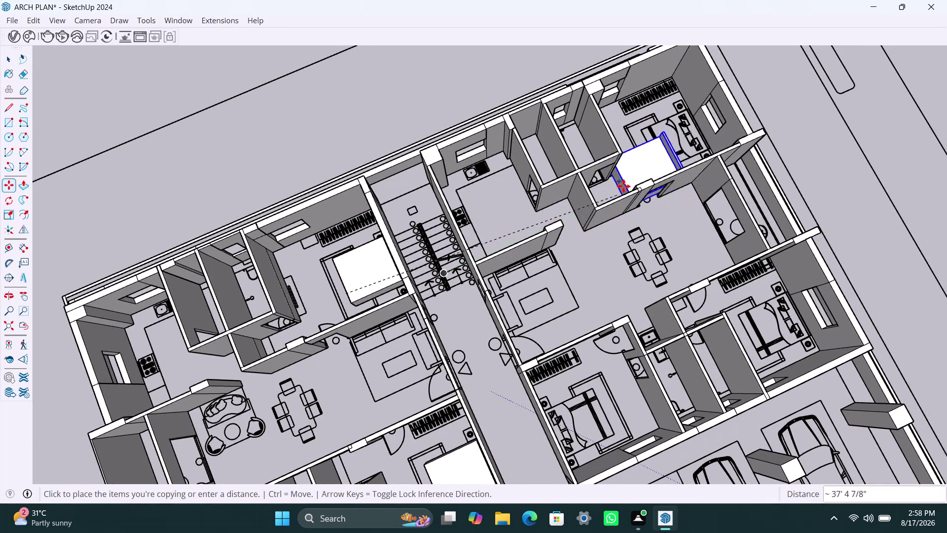
scroll(up, 3)
middle_drag(633, 167, 590, 191)
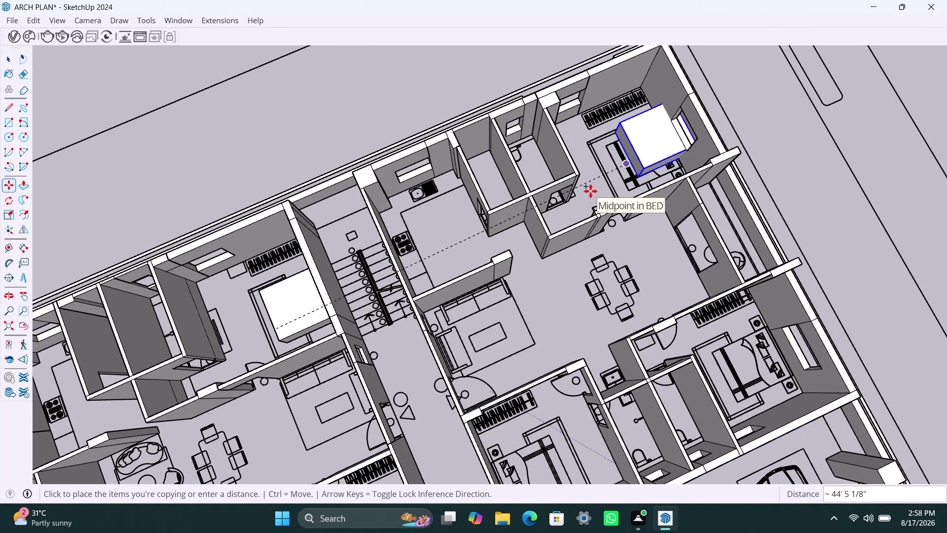
scroll(up, 3)
middle_drag(603, 189, 590, 201)
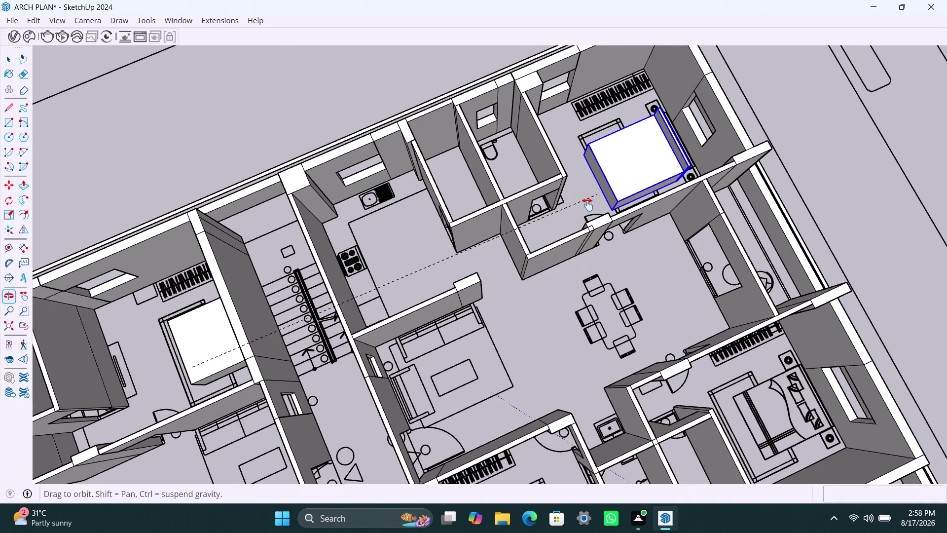
middle_drag(590, 201, 563, 226)
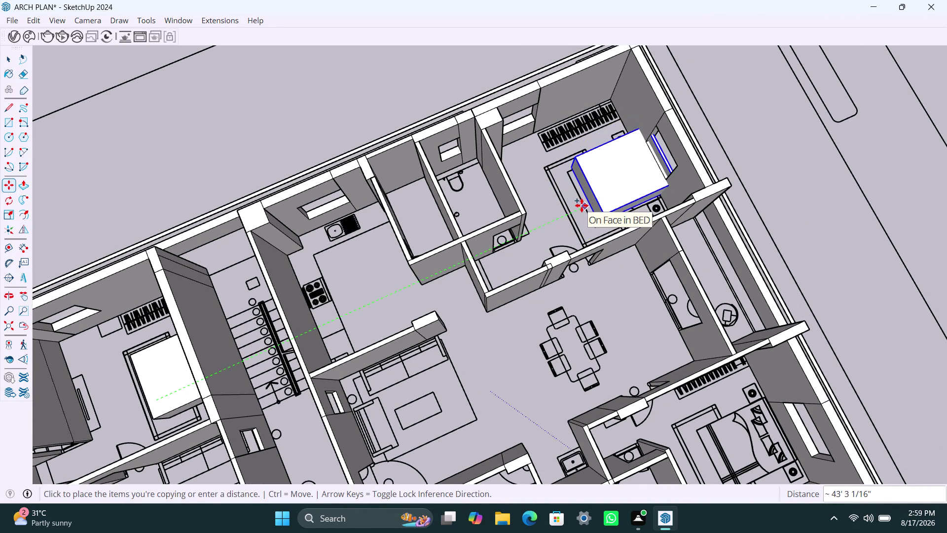
middle_drag(581, 205, 566, 220)
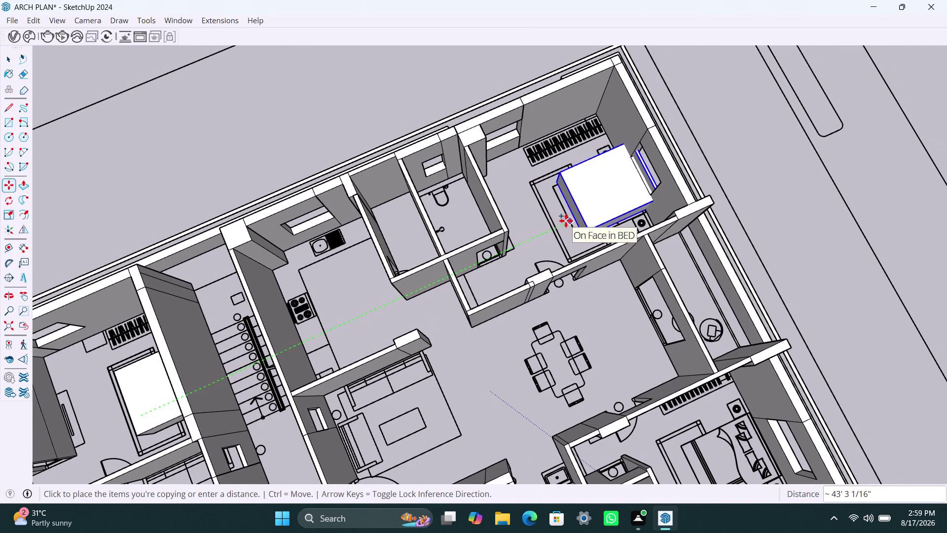
scroll(up, 3)
scroll(up, 3)
scroll(up, 3)
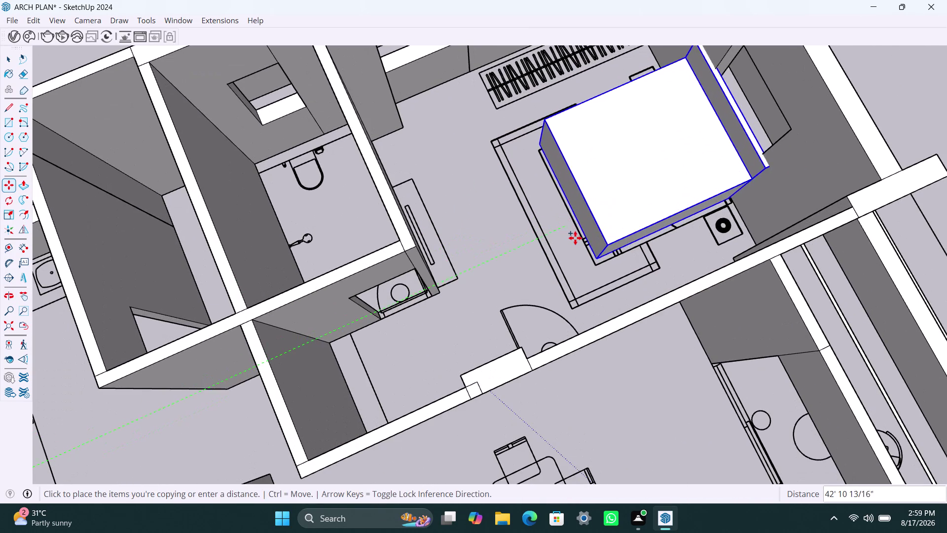
Pick up the bed at its front corner and set it back down there.
click(563, 231)
scroll(up, 3)
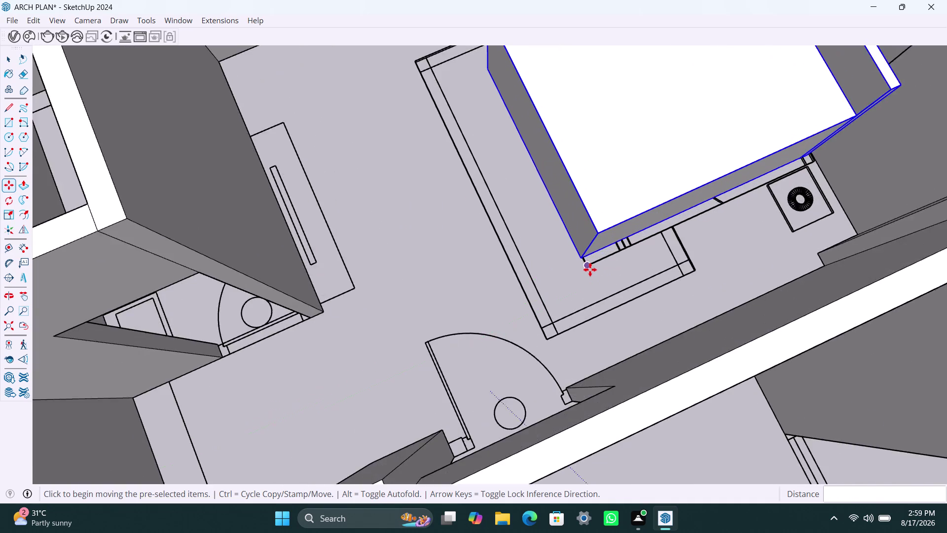
scroll(up, 3)
click(573, 246)
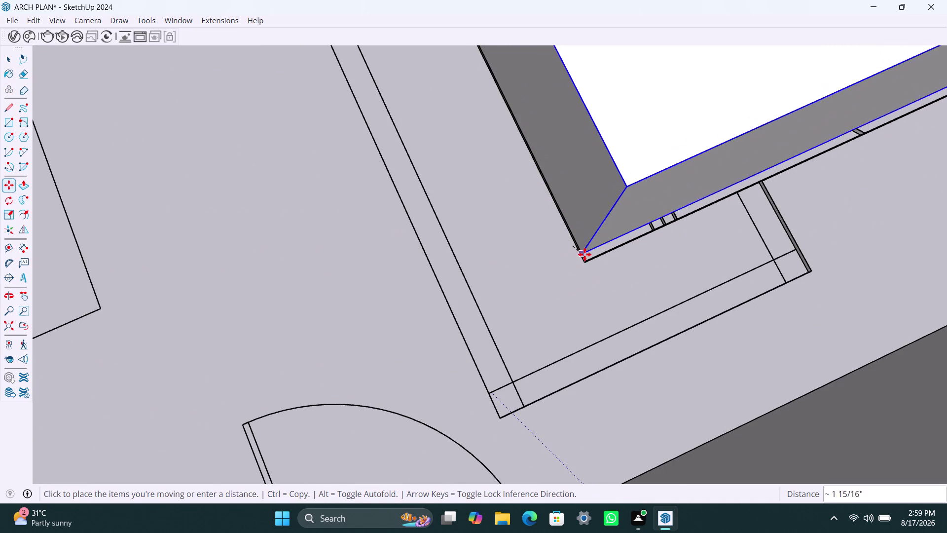
scroll(up, 3)
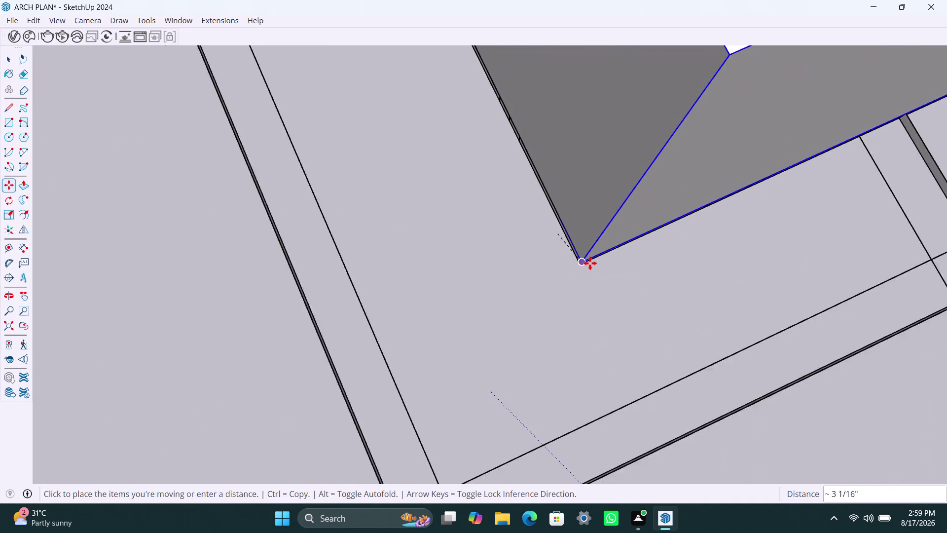
click(590, 263)
Zoom out and start a copy of the upper bedroom's bed from its corner with Move (M).
scroll(down, 3)
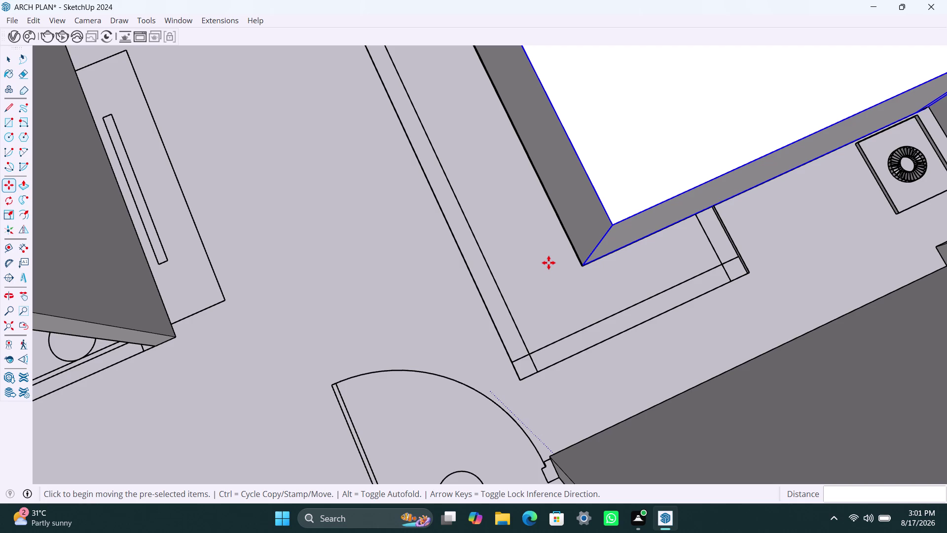
scroll(down, 3)
scroll(down, 3)
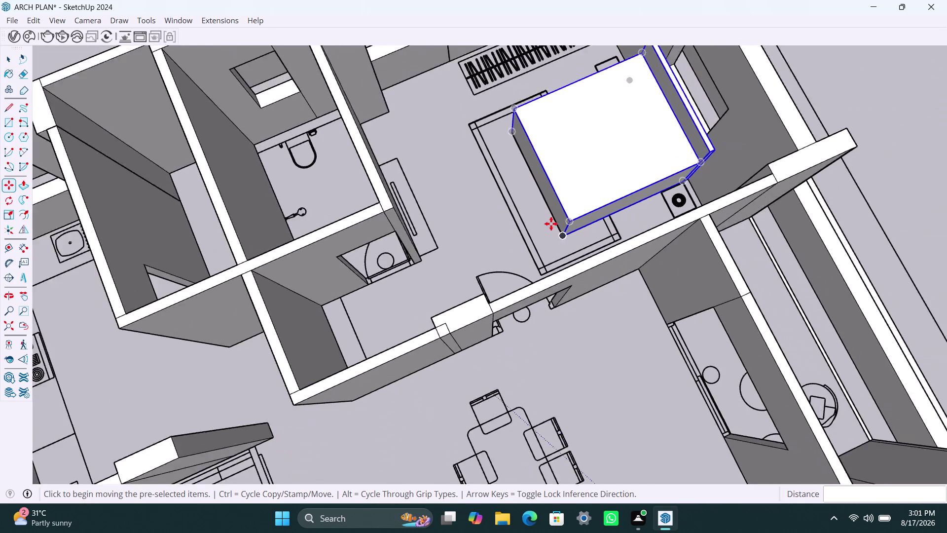
scroll(down, 3)
scroll(down, 3)
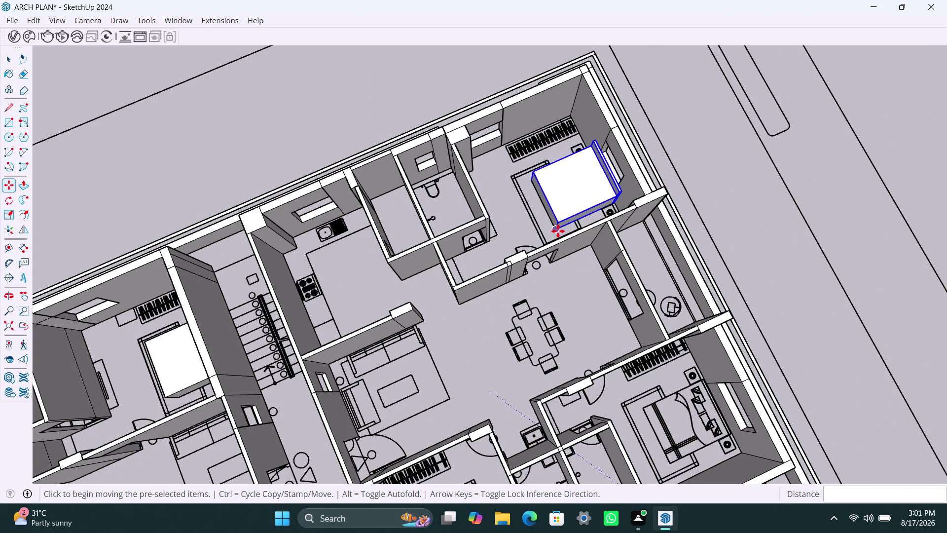
key(m)
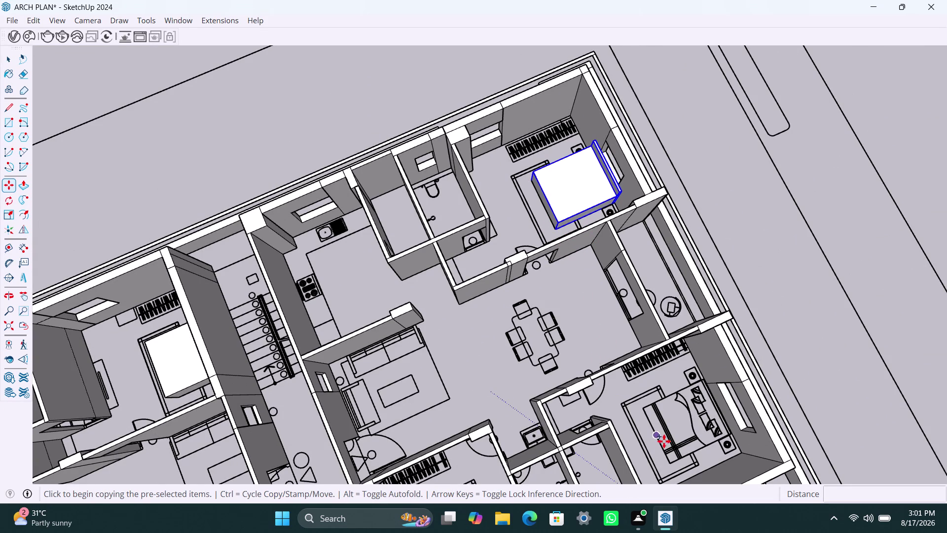
click(546, 213)
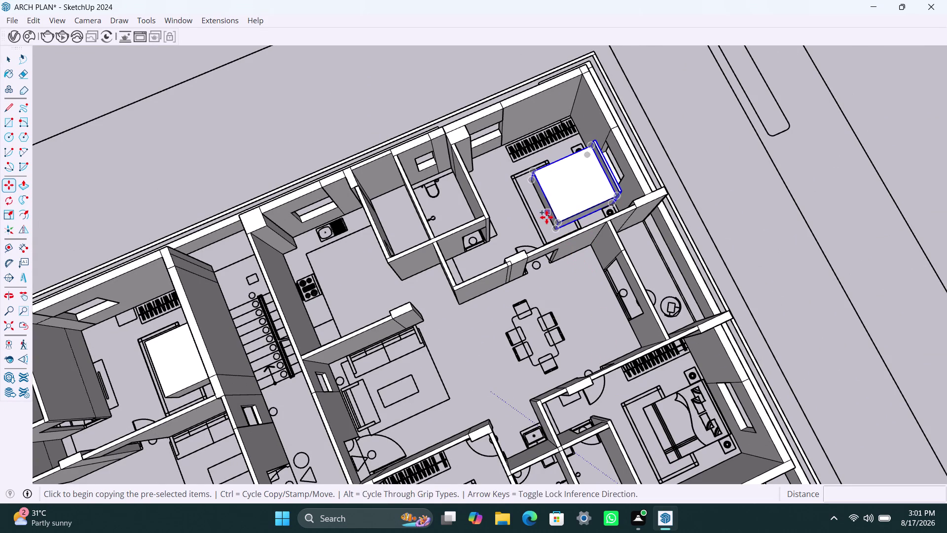
Place the copied bed in the lower-right bedroom.
scroll(down, 3)
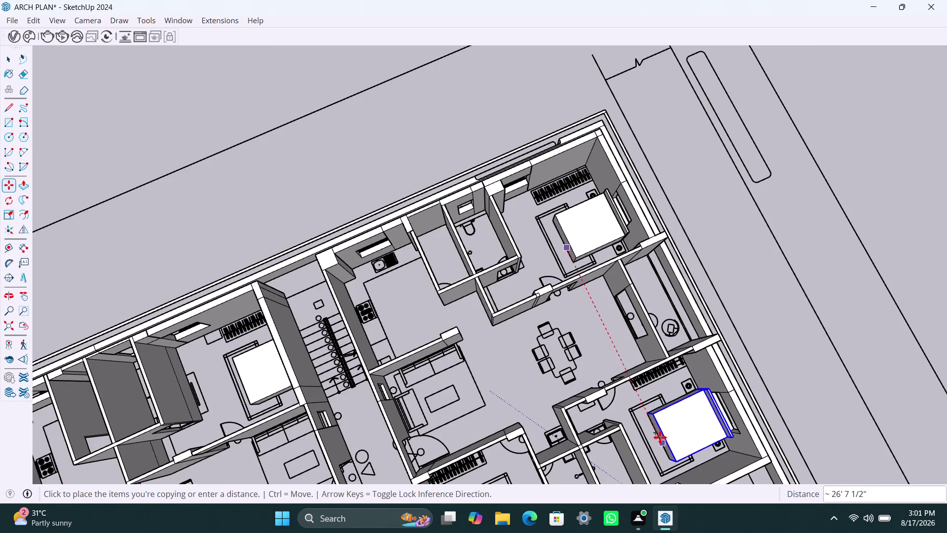
middle_drag(659, 436, 614, 388)
scroll(up, 3)
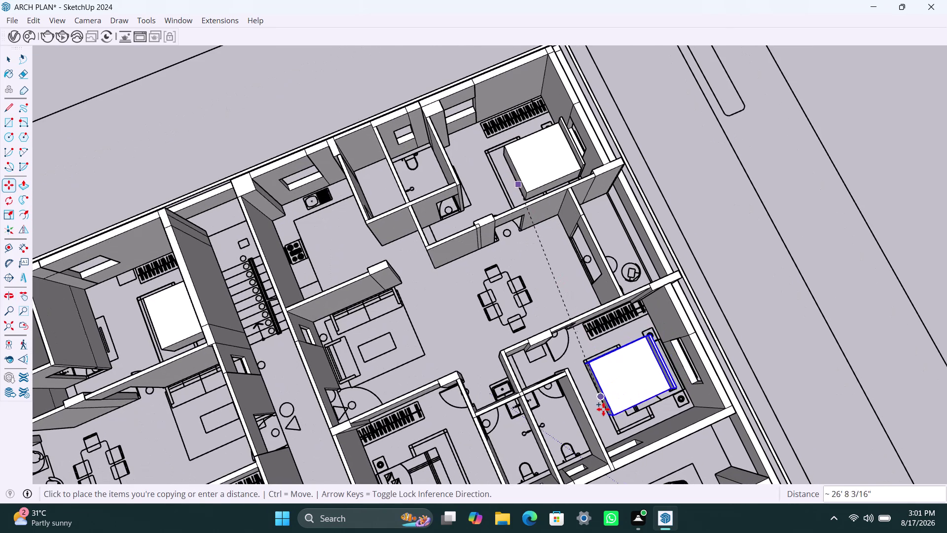
scroll(up, 3)
scroll(up, 3)
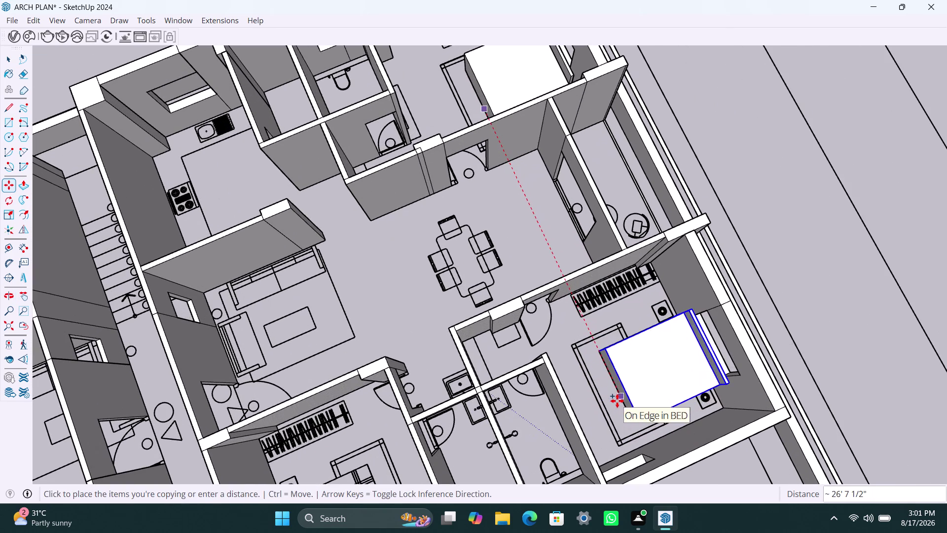
click(620, 399)
Zoom in and shift the copied bed by its corner against the room edge.
scroll(up, 3)
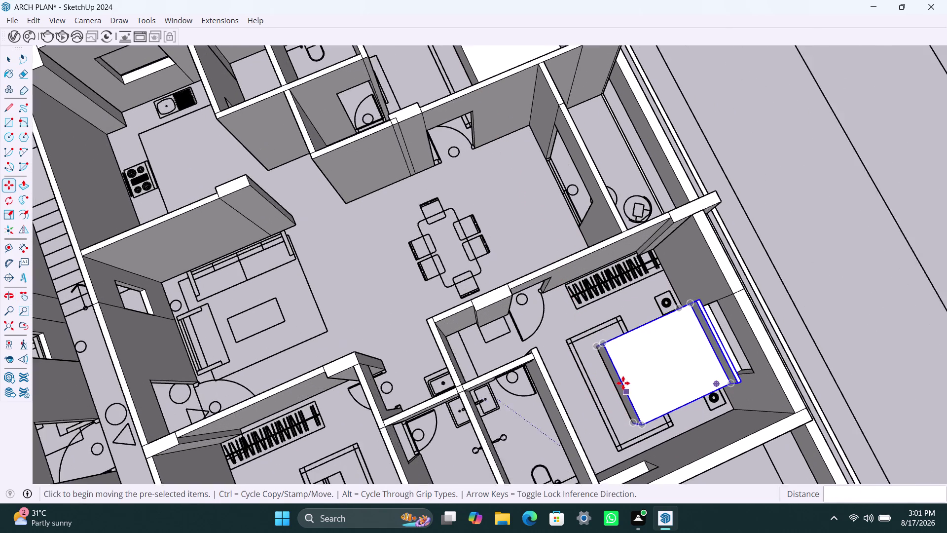
scroll(up, 3)
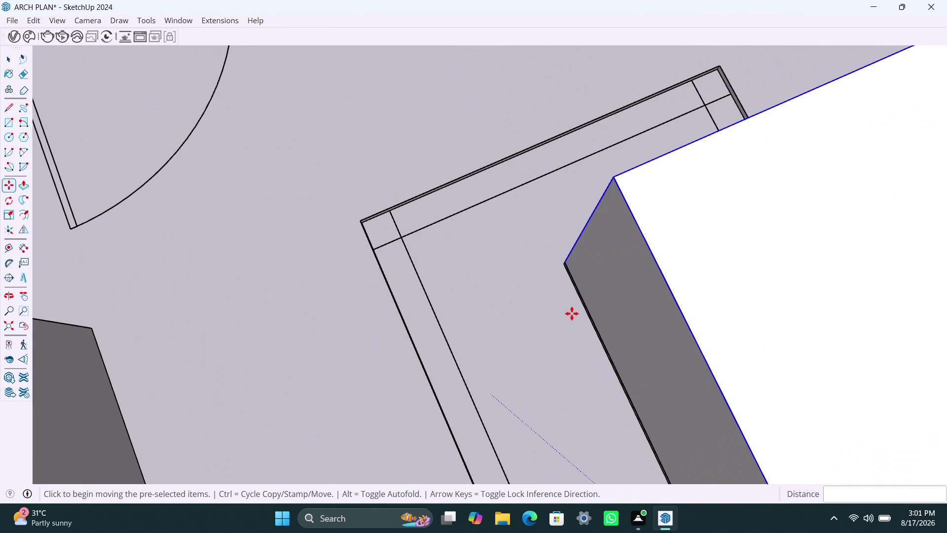
scroll(up, 3)
scroll(up, 3)
scroll(up, 3)
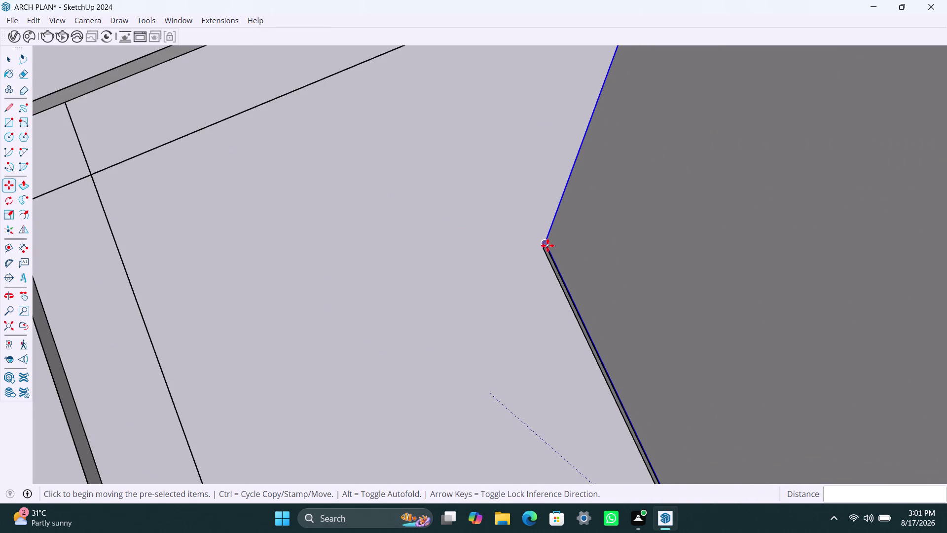
scroll(up, 3)
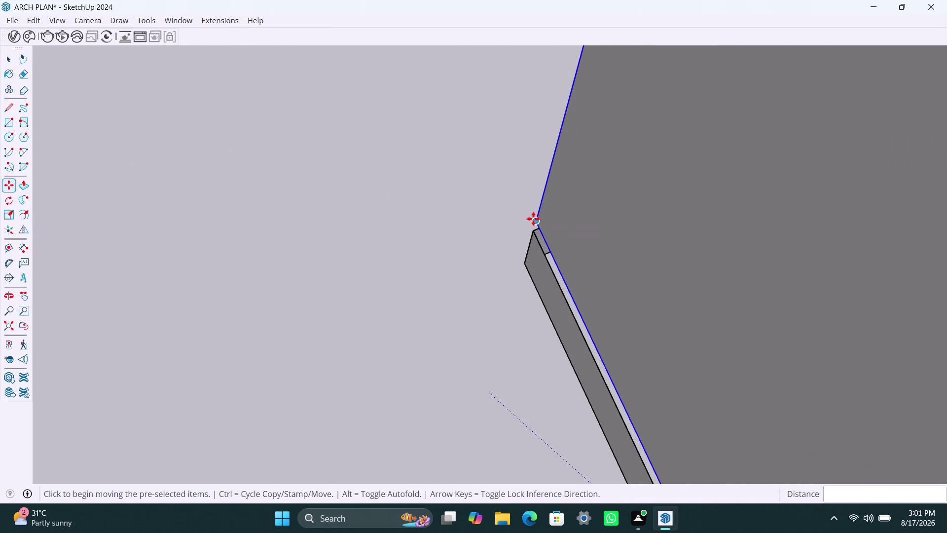
click(534, 219)
click(535, 233)
Zoom out and pick up the copied bed again to carry it onward.
scroll(down, 3)
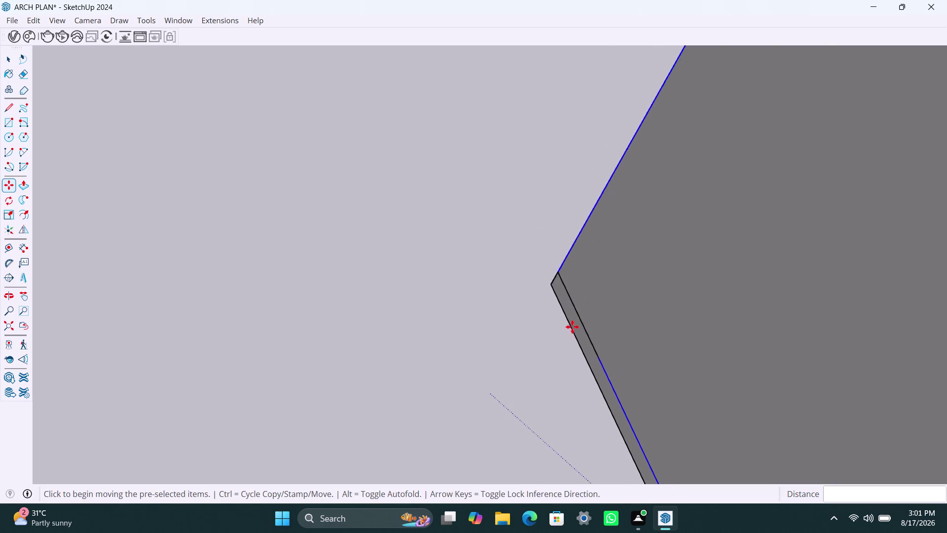
scroll(down, 3)
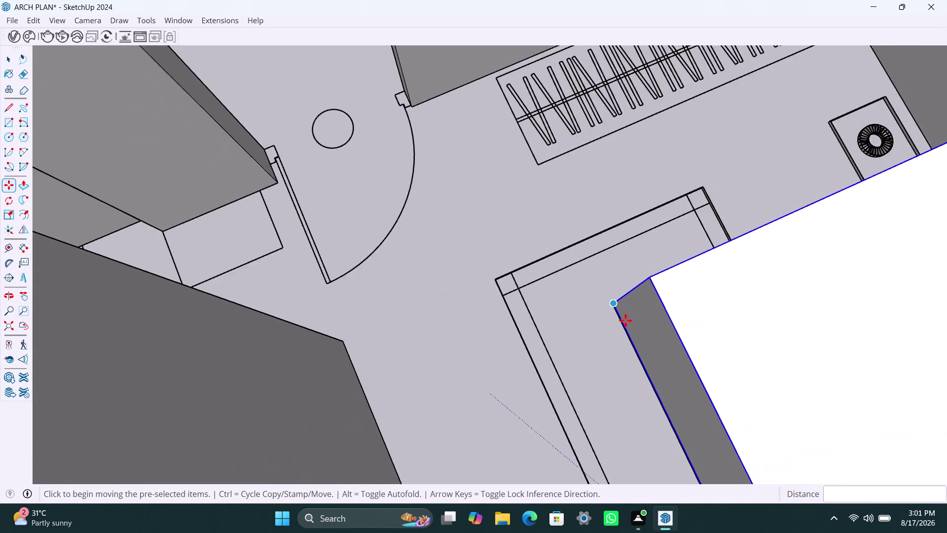
scroll(down, 3)
scroll(down, 3)
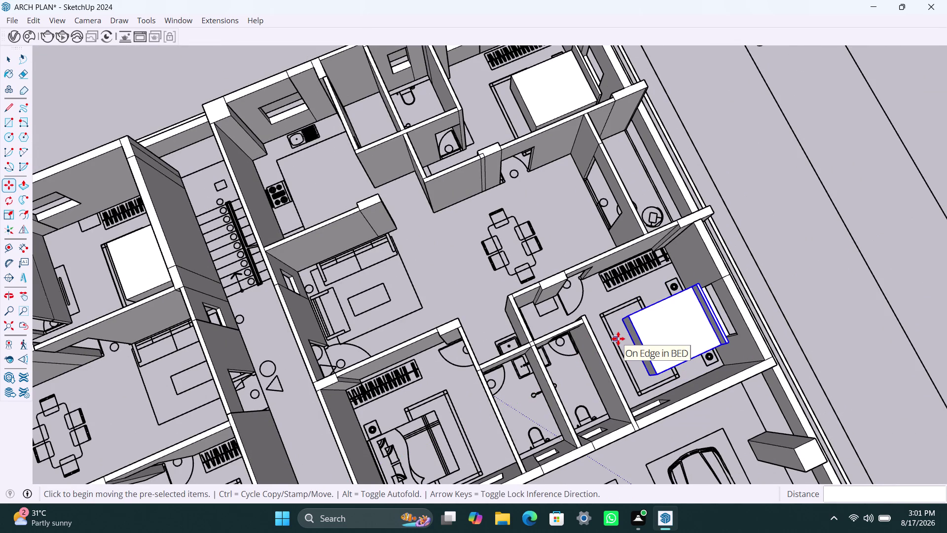
click(657, 373)
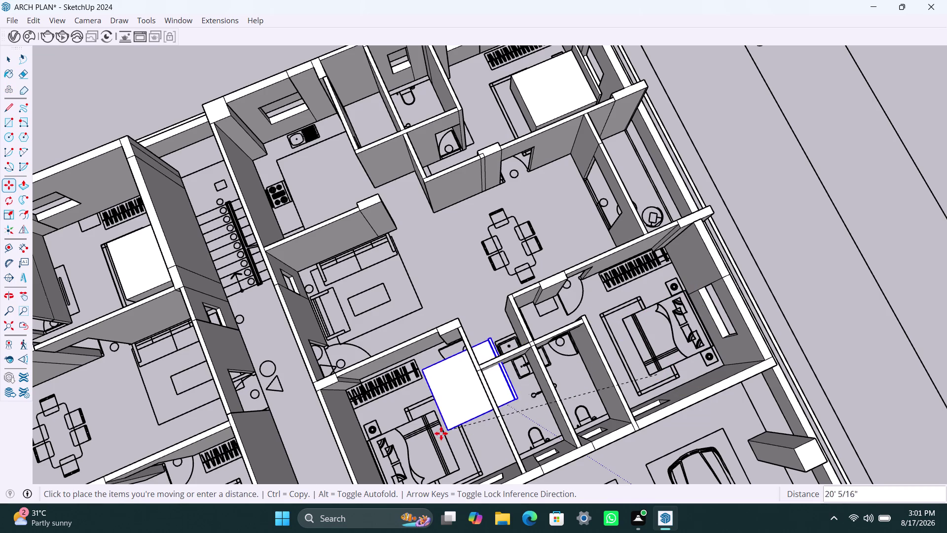
Drop the bed copy into the middle lower bedroom and leave the Move tool.
scroll(down, 3)
scroll(down, 3)
middle_drag(464, 452, 535, 393)
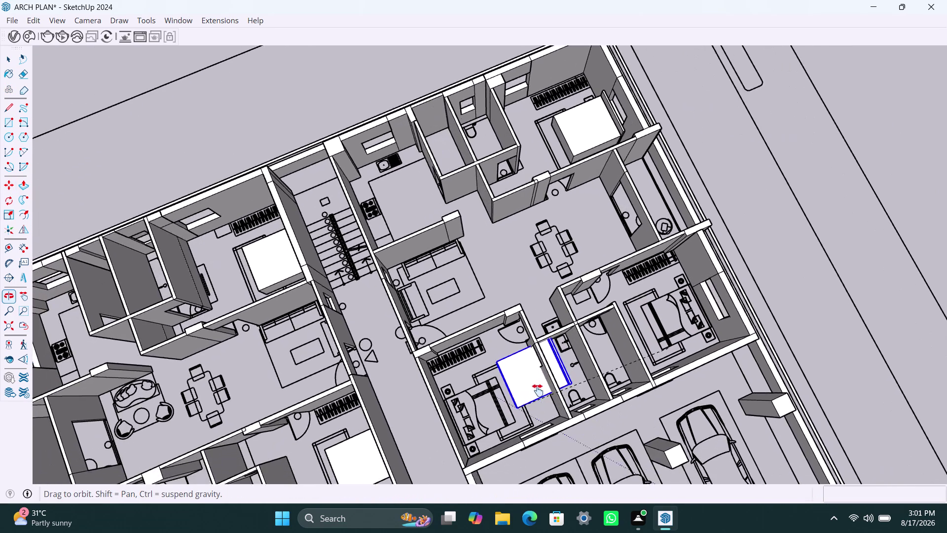
middle_drag(535, 393, 547, 383)
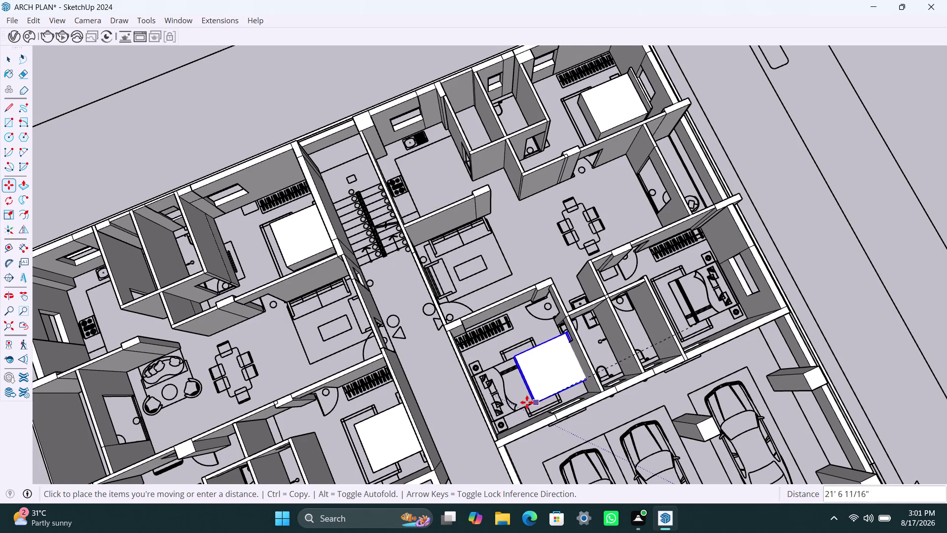
click(517, 405)
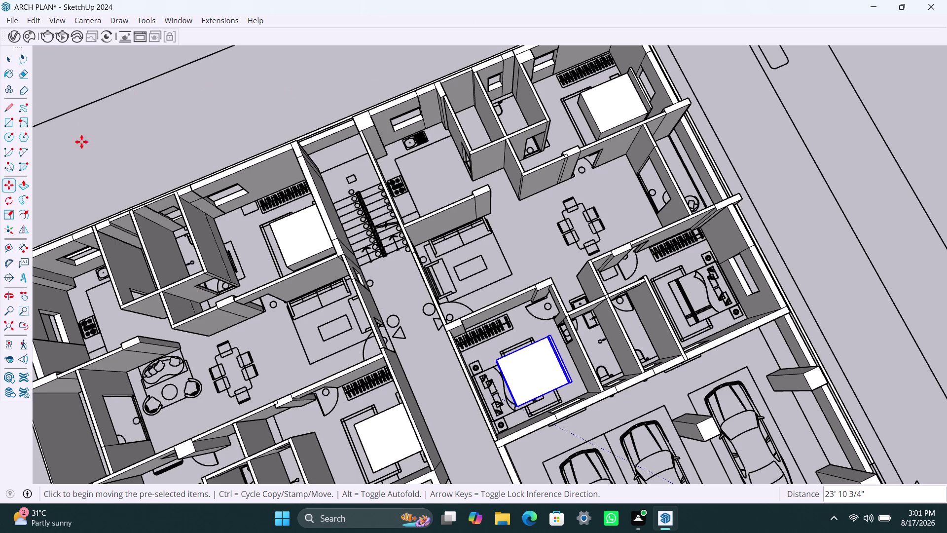
key(space)
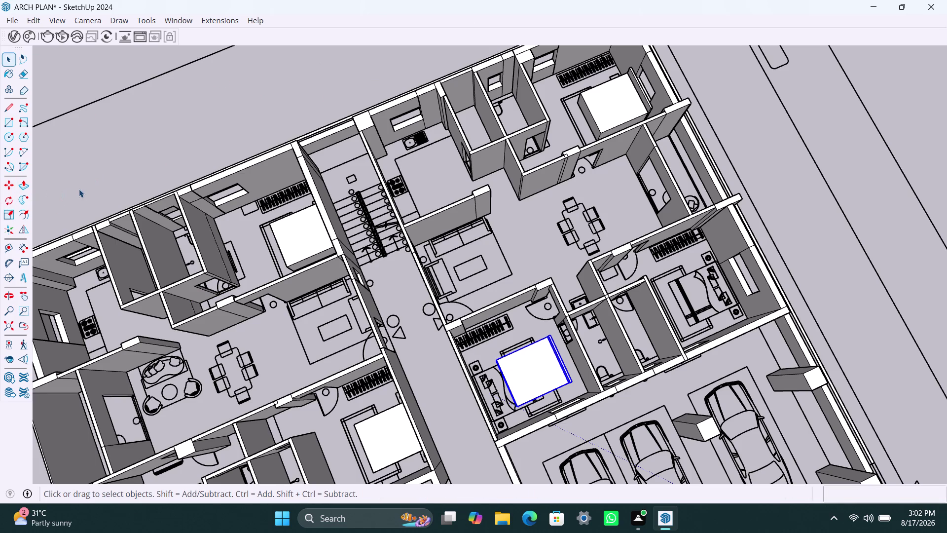
key(Escape)
key(Escape)
key(space)
Switch to the Rotate tool for the selected bed and zoom in on it.
click(11, 202)
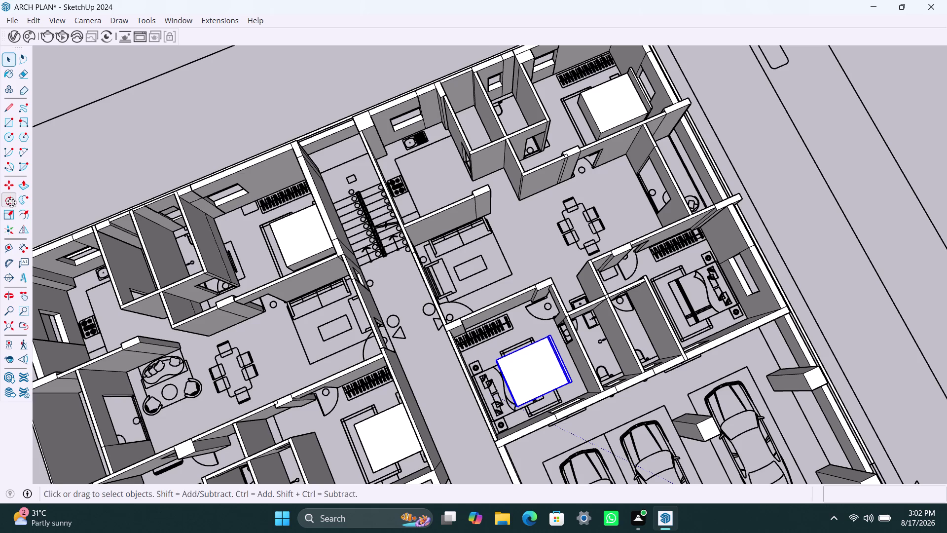
scroll(down, 3)
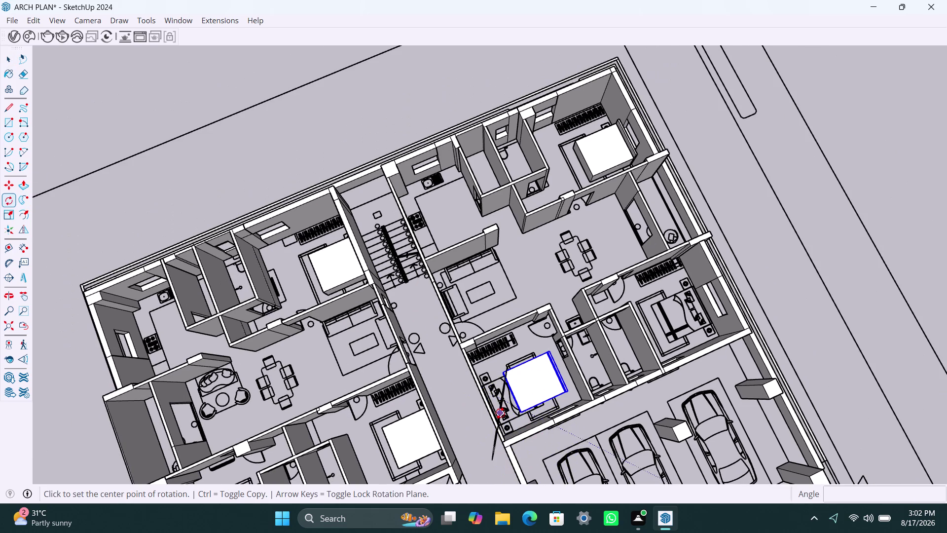
middle_drag(500, 413, 495, 403)
scroll(up, 3)
scroll(up, 3)
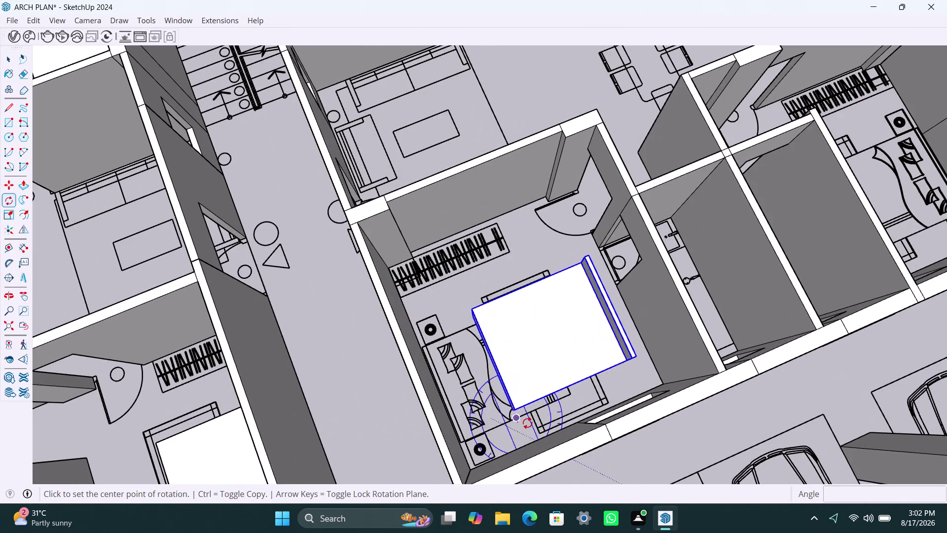
scroll(up, 3)
scroll(up, 3)
scroll(up, 3)
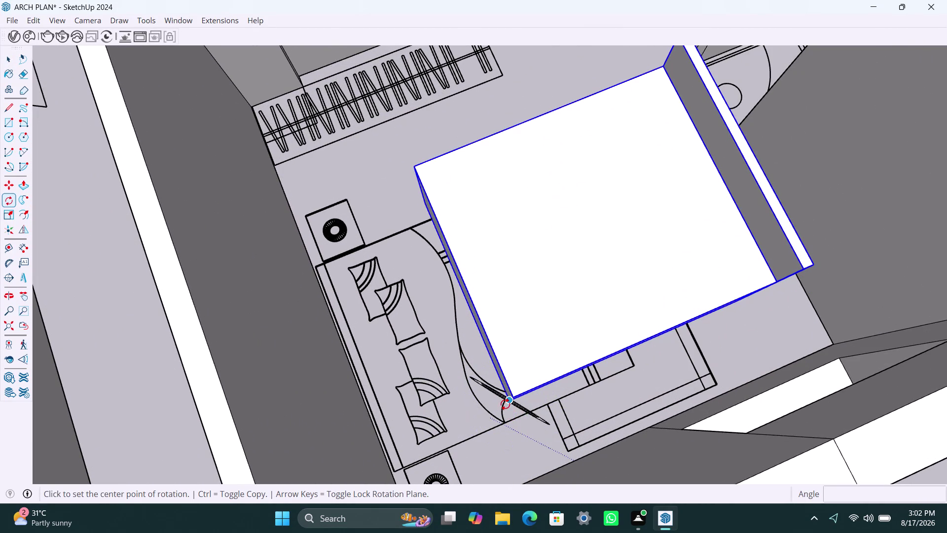
scroll(up, 3)
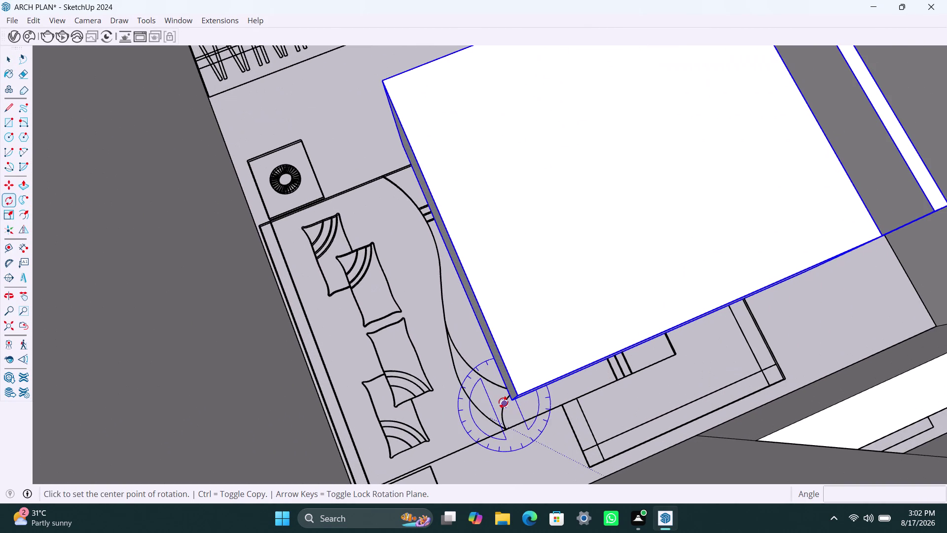
Cycle the rotation plane lock with arrow keys, returning to the floor plane.
key(Down)
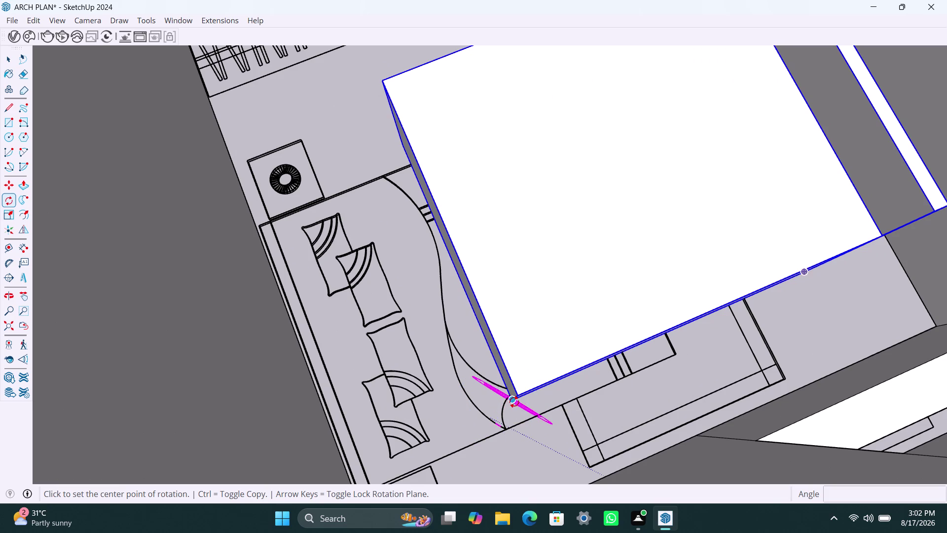
key(Down)
key(Down)
key(Down)
key(Down)
key(Down)
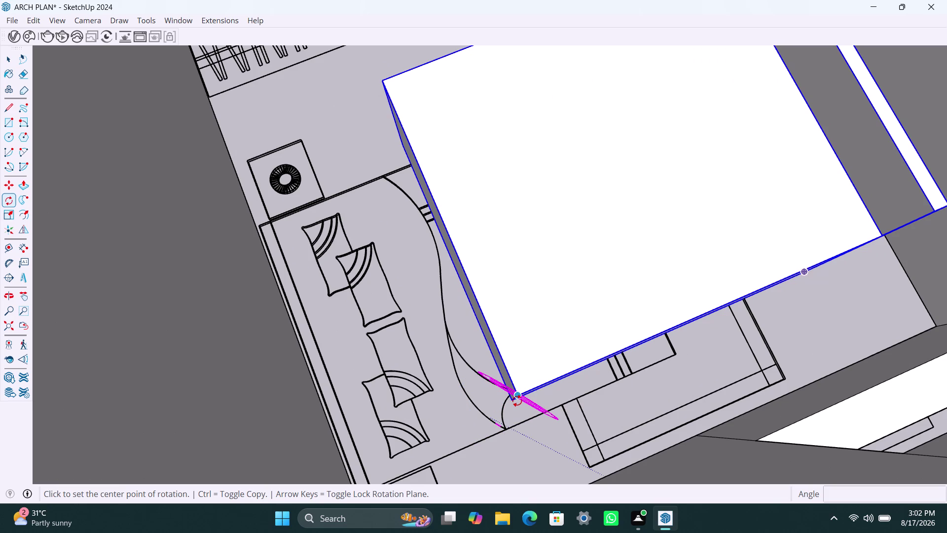
key(Down)
key(Down)
key(Up)
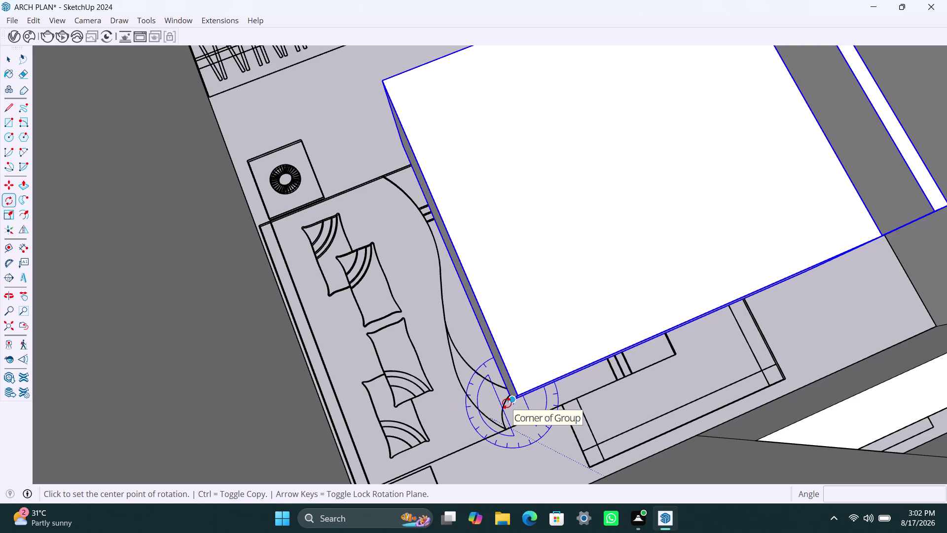
Rotate the block 180 degrees about its corner, measured from its edge.
click(506, 403)
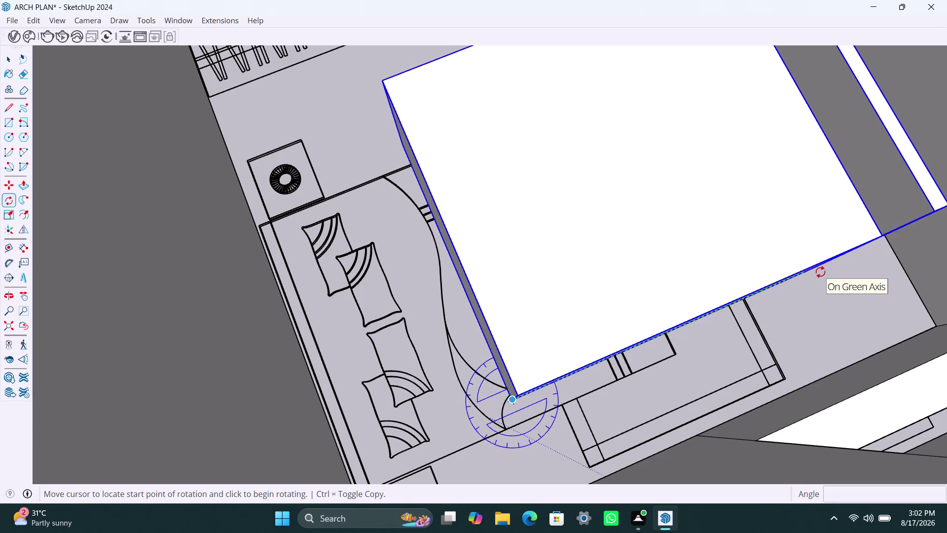
click(400, 146)
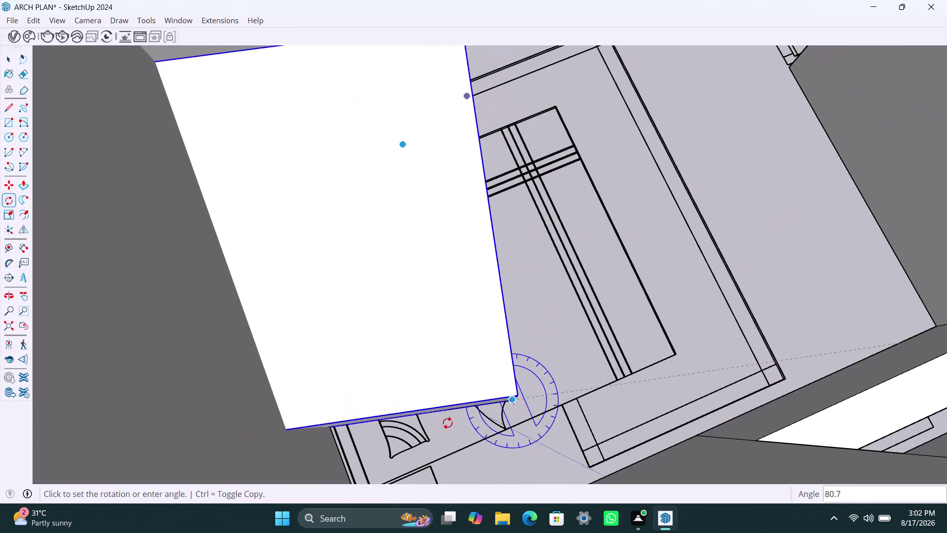
text(18)
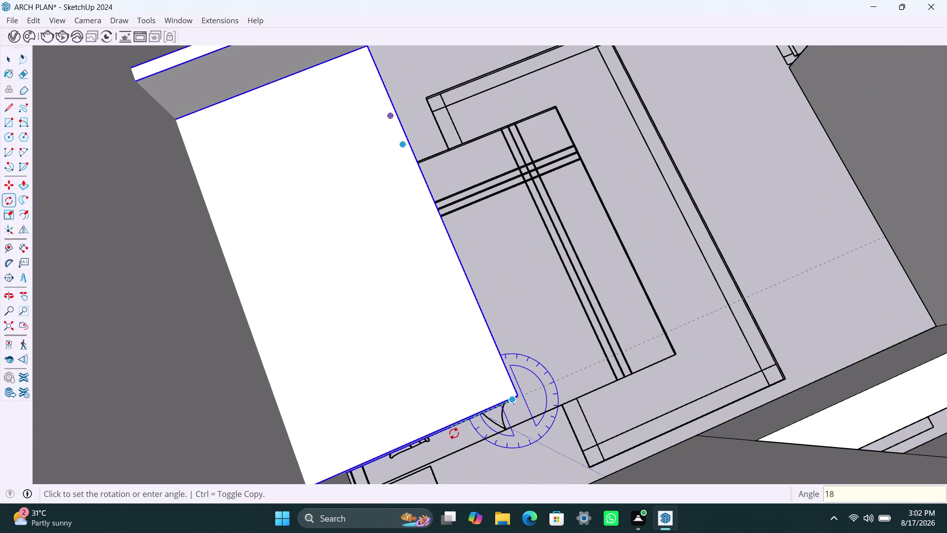
text(0)
key(Return)
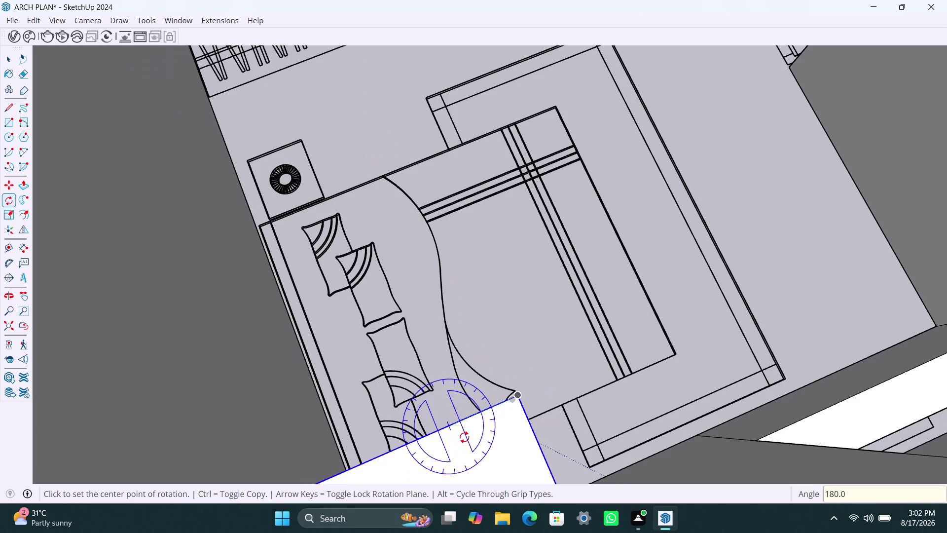
key(space)
scroll(down, 3)
scroll(down, 3)
scroll(down, 3)
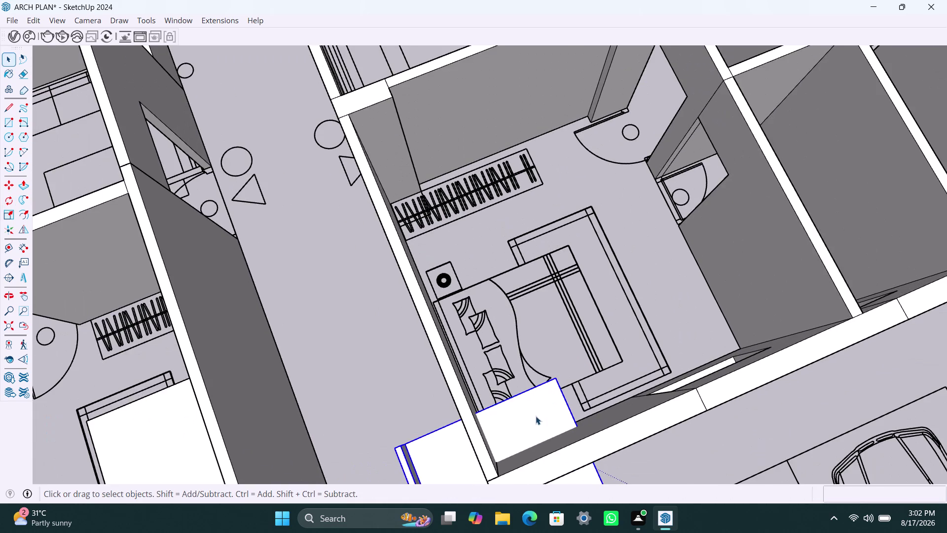
Move the rotated block by its corner into the bedroom.
scroll(down, 3)
key(m)
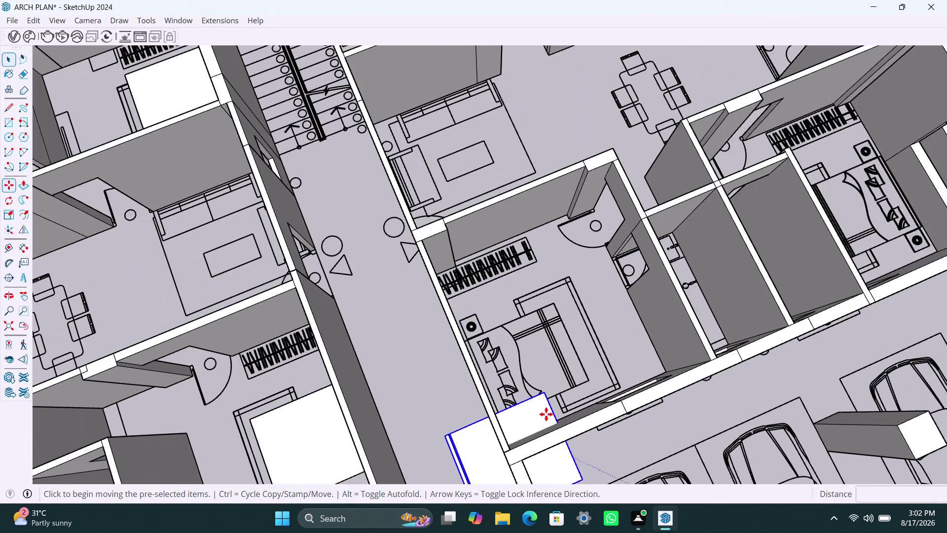
click(546, 399)
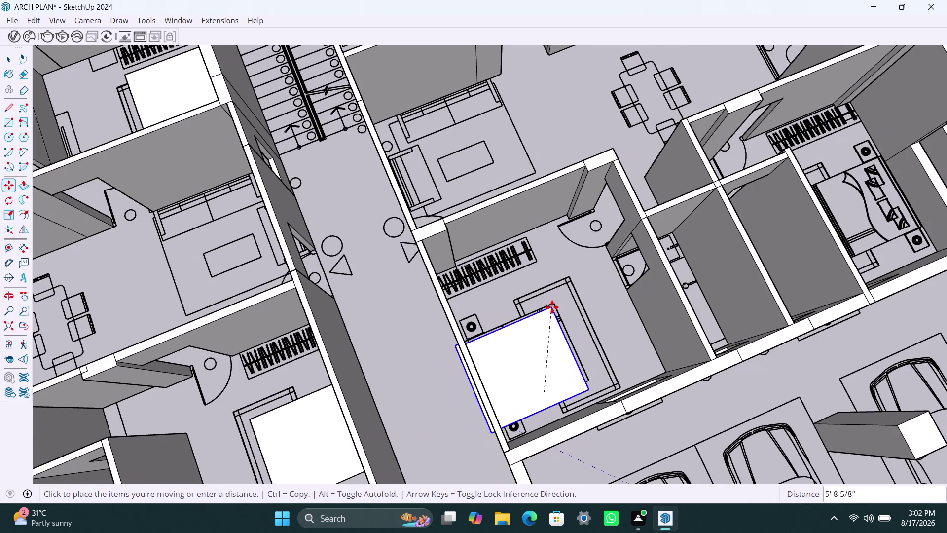
click(555, 301)
Zoom in and snap the block's corner onto the bedroom floor outline corner.
scroll(up, 3)
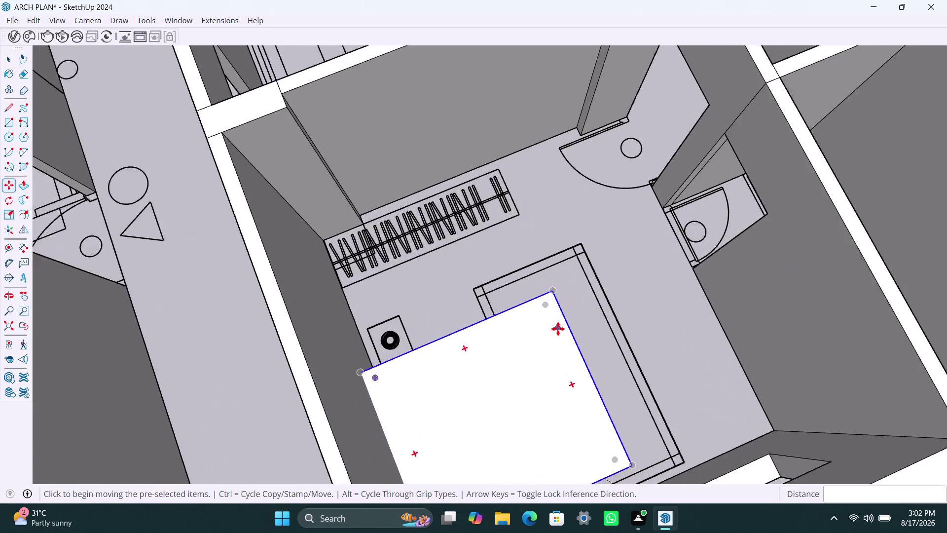
middle_drag(567, 328, 334, 320)
scroll(up, 3)
middle_drag(509, 378, 392, 330)
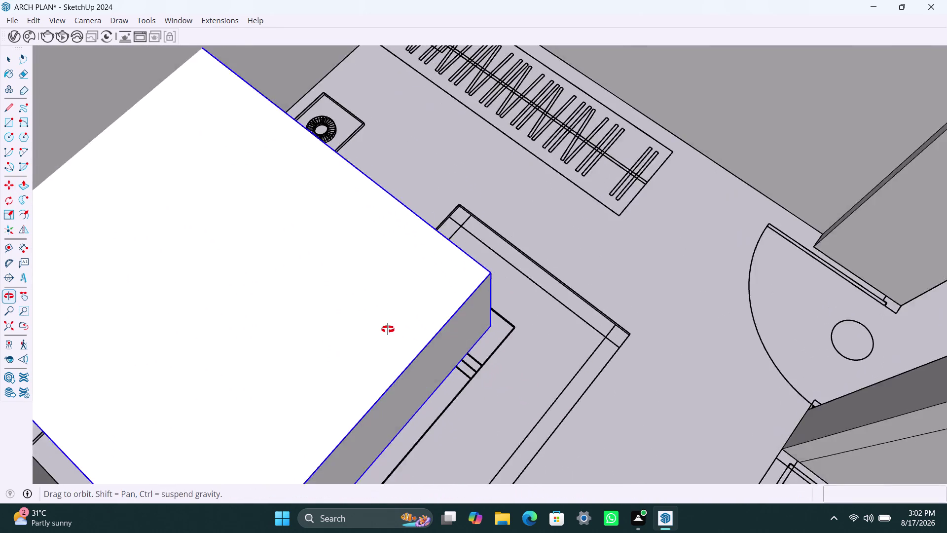
scroll(up, 3)
middle_drag(392, 330, 386, 328)
scroll(up, 3)
click(491, 318)
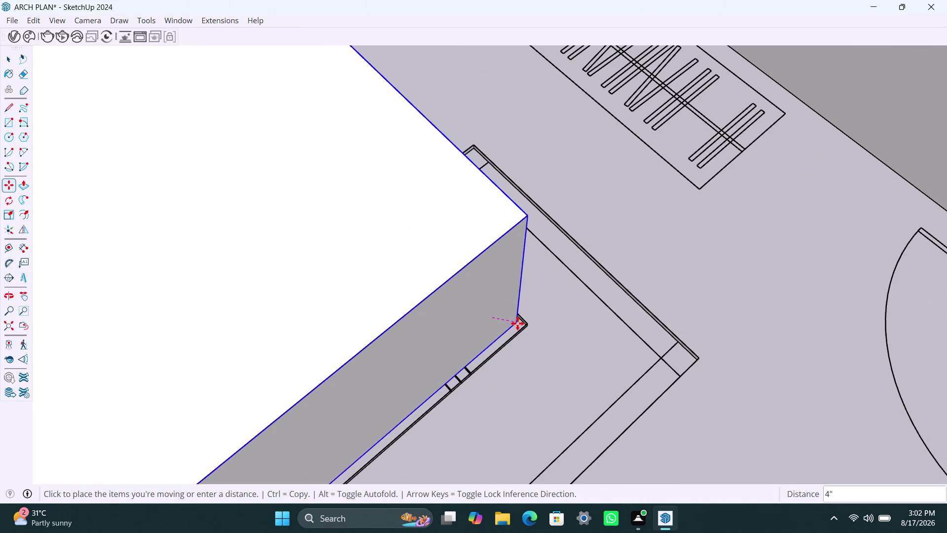
click(524, 322)
key(space)
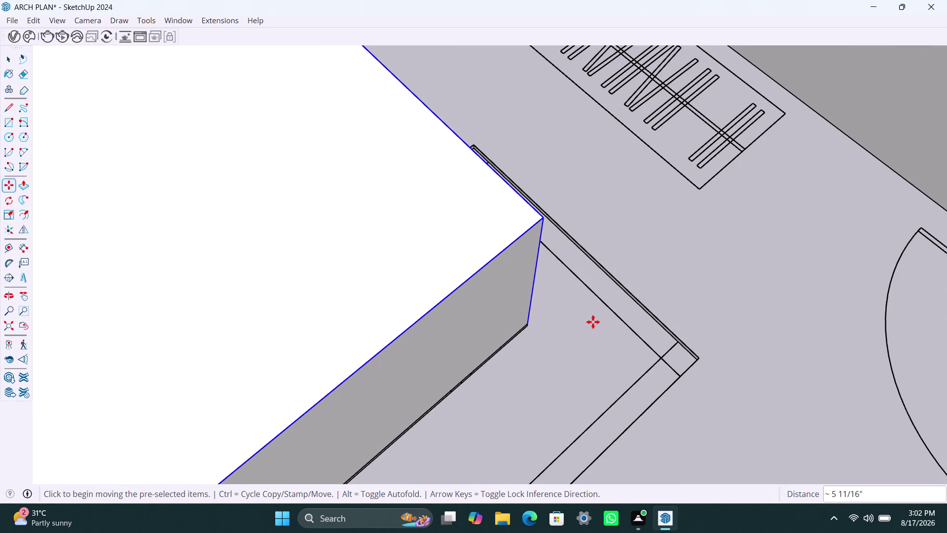
Zoom out and orbit to review the whole floor plan from above.
scroll(down, 3)
middle_drag(525, 305, 579, 330)
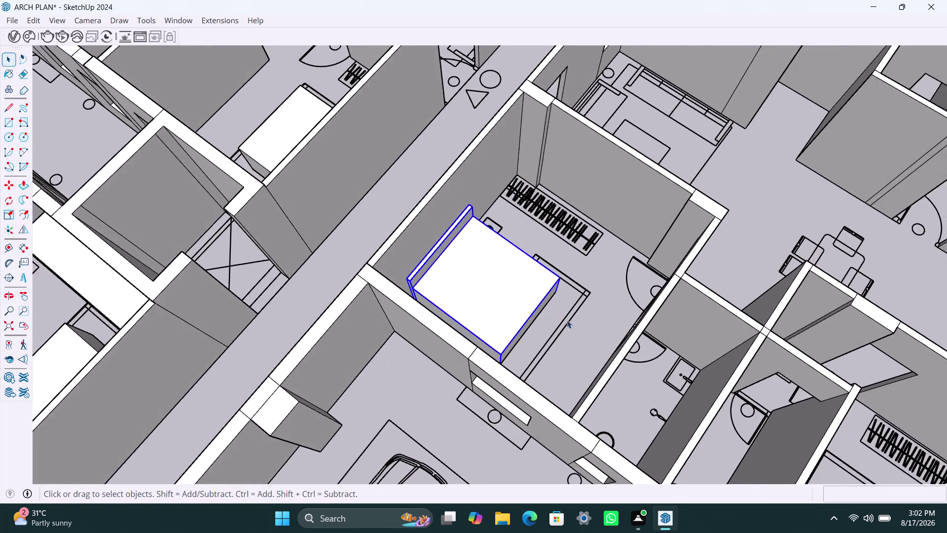
scroll(down, 3)
middle_drag(556, 323, 618, 311)
scroll(down, 3)
middle_drag(484, 320, 523, 323)
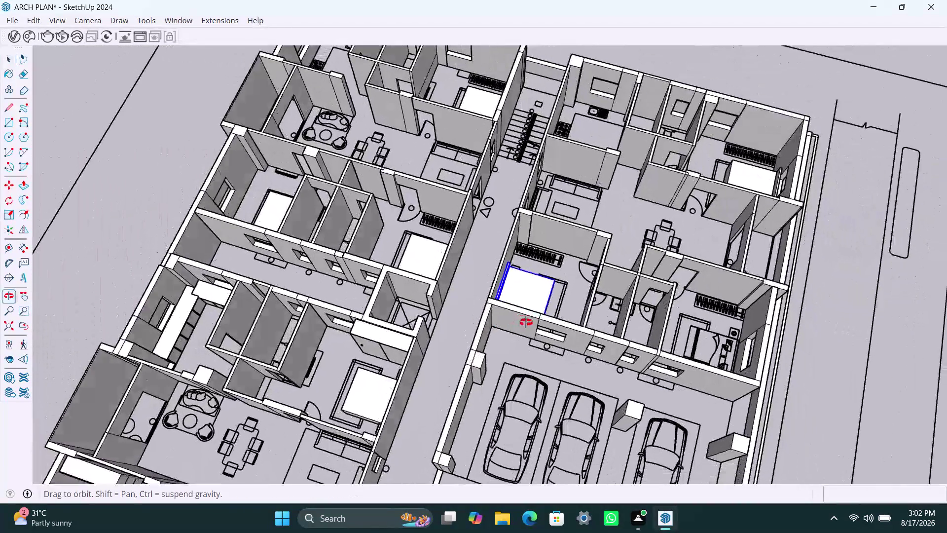
middle_drag(523, 322, 538, 322)
scroll(down, 3)
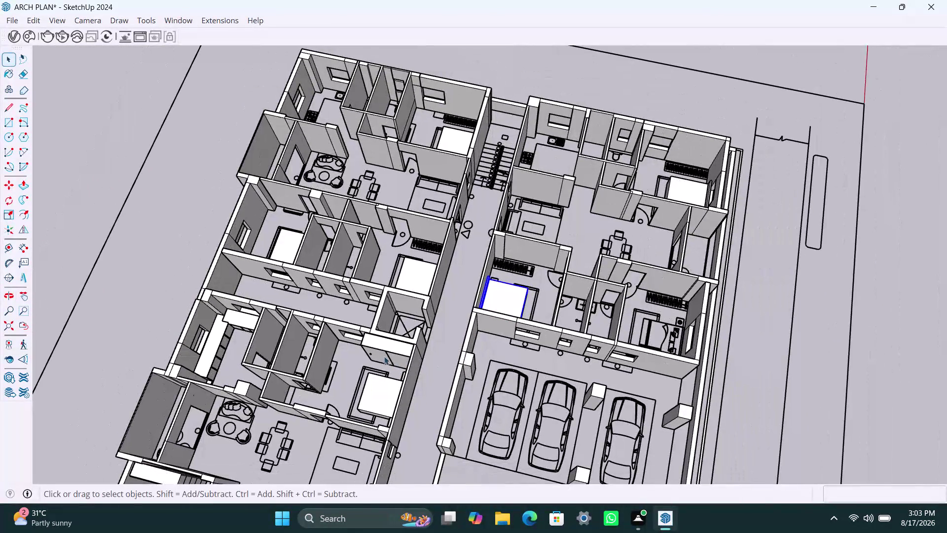
middle_drag(385, 356, 502, 327)
scroll(down, 3)
middle_drag(493, 371, 533, 351)
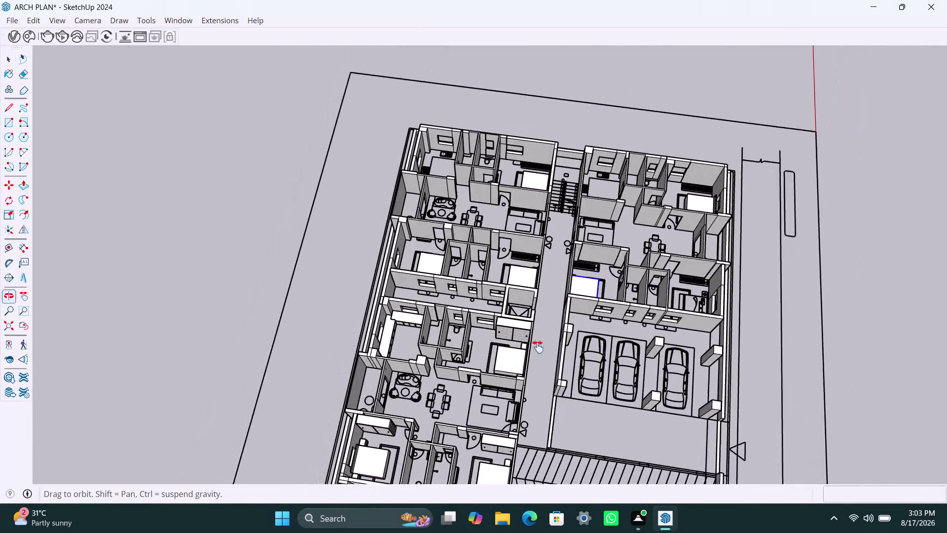
middle_drag(533, 351, 544, 339)
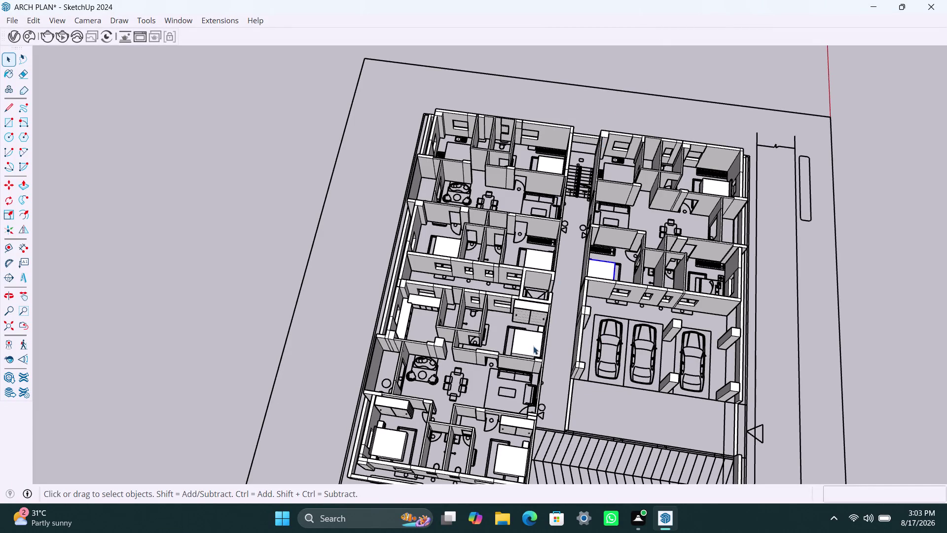
scroll(up, 3)
Select the two-door cabinet and pick it up by its corner with Move.
click(528, 320)
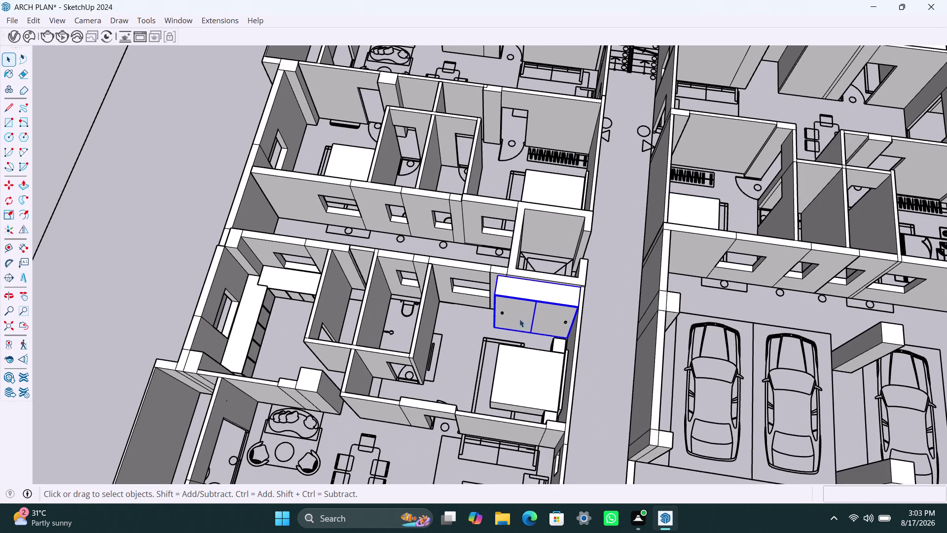
scroll(up, 3)
click(495, 307)
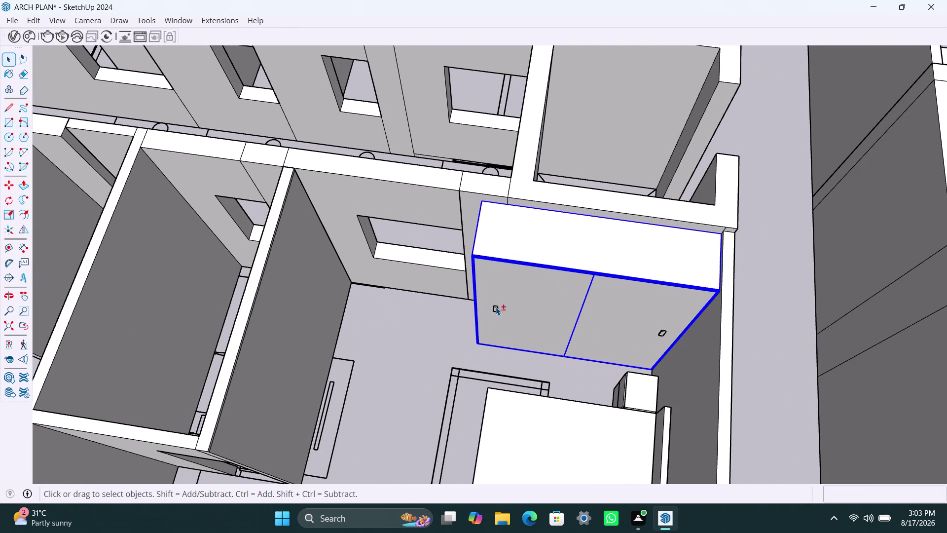
click(663, 331)
scroll(down, 3)
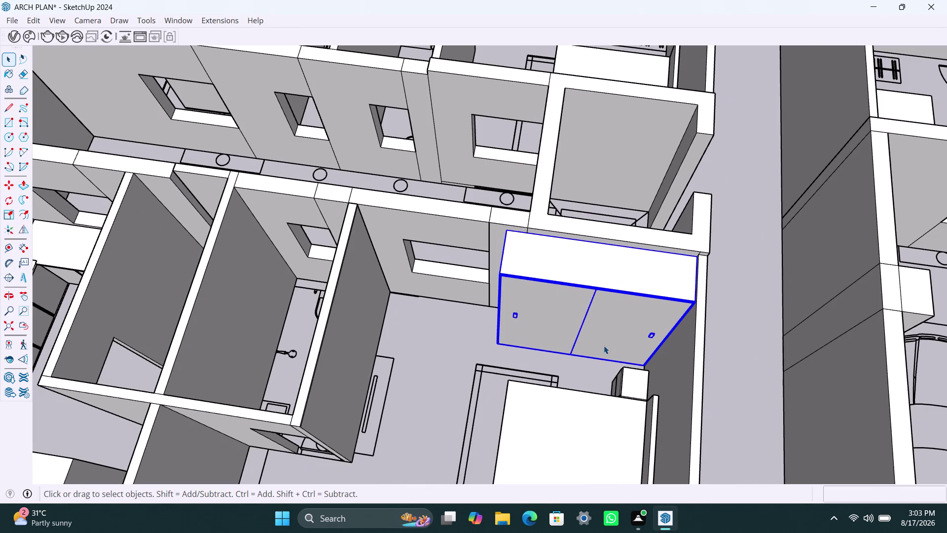
key(m)
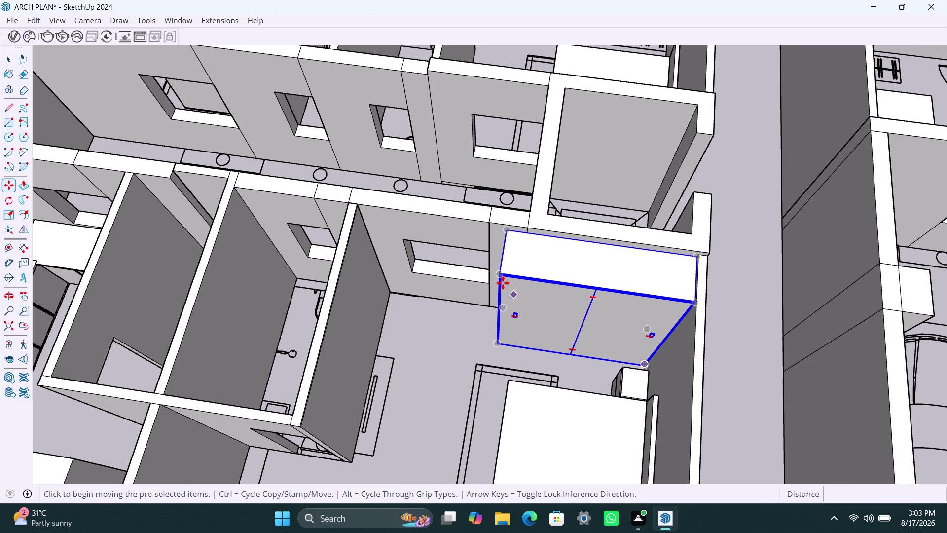
click(501, 277)
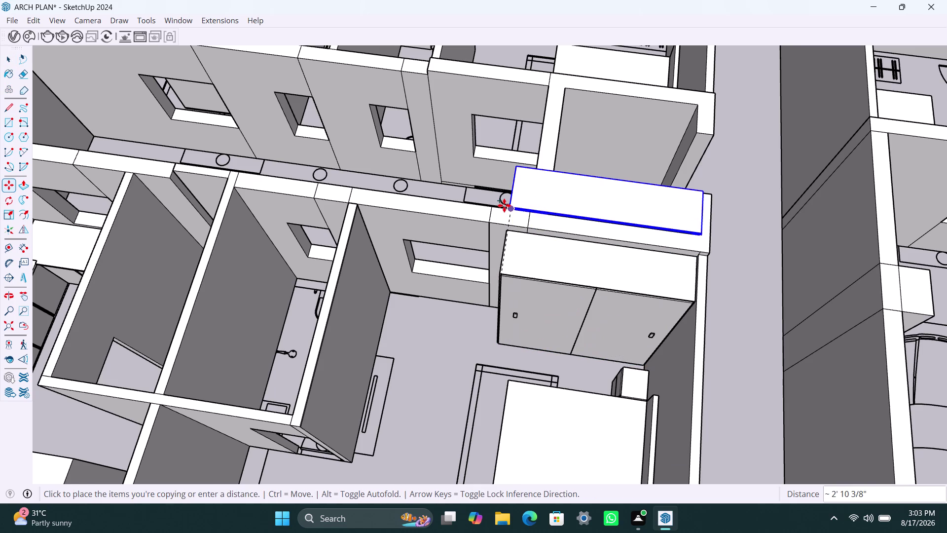
Place the two-door cabinet copy in the bedroom with the white bed.
scroll(down, 3)
middle_drag(520, 188, 489, 249)
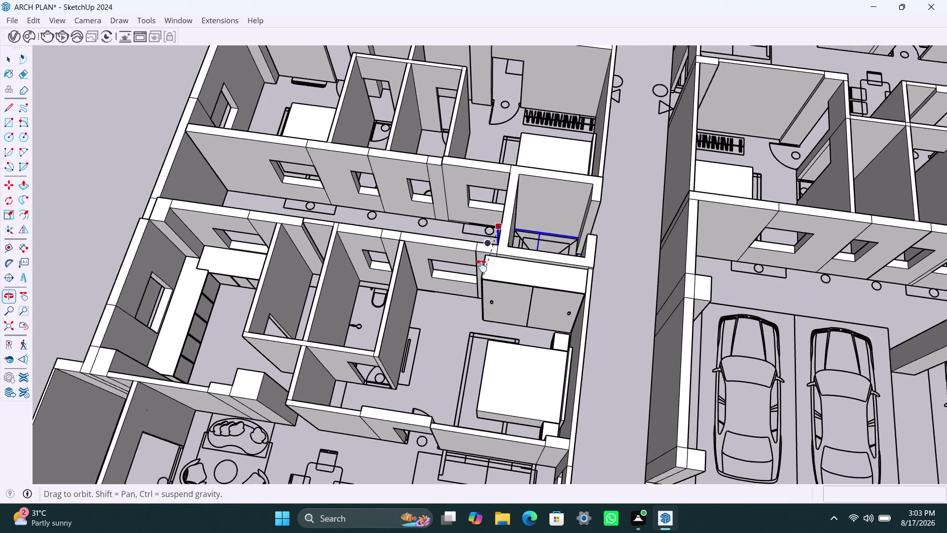
middle_drag(489, 249, 468, 298)
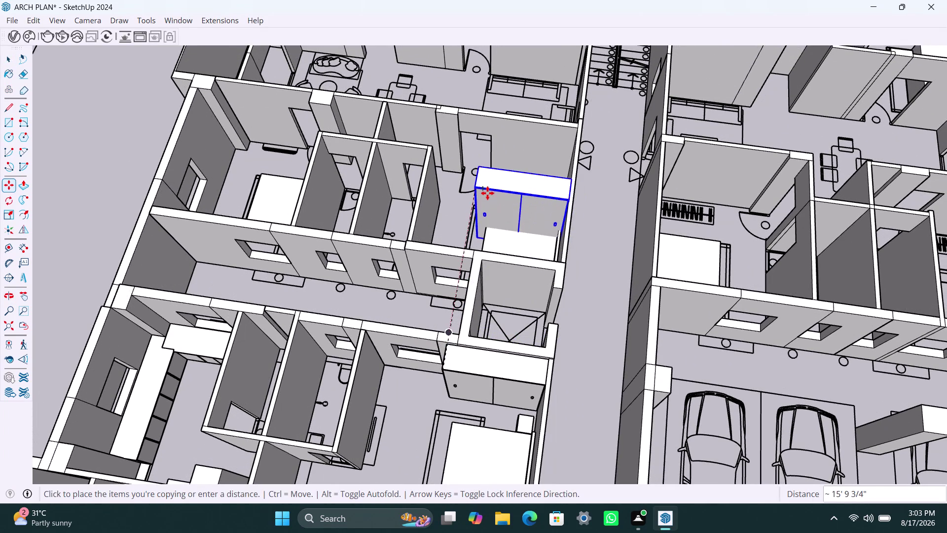
scroll(up, 3)
scroll(up, 3)
scroll(up, 3)
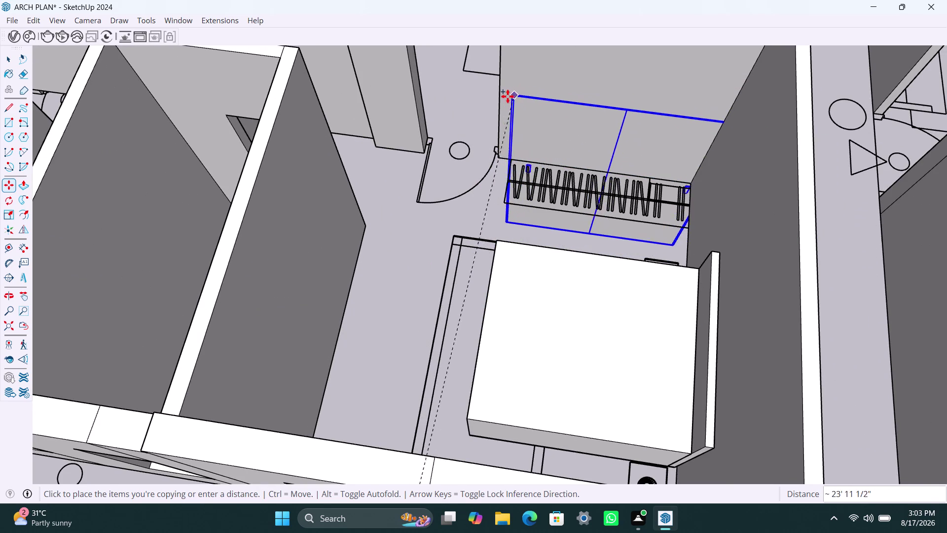
click(448, 131)
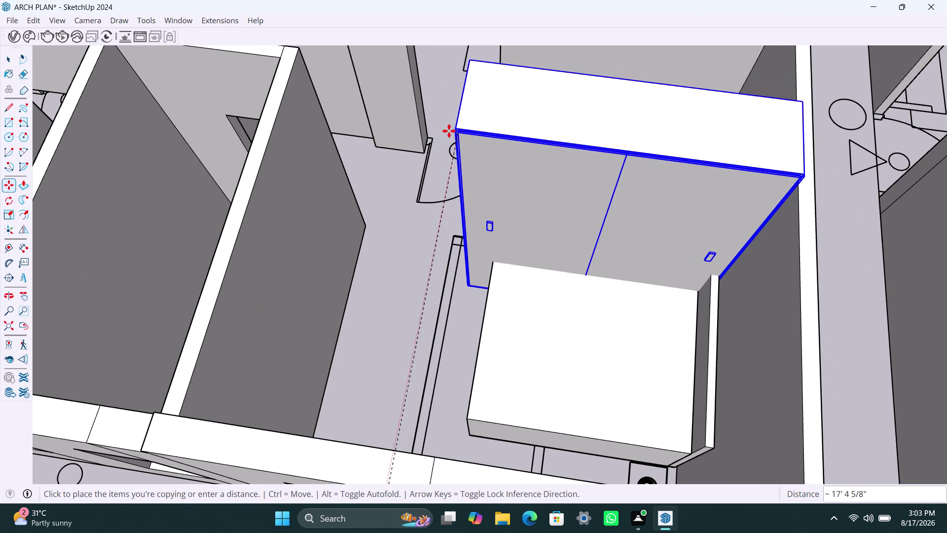
Move the cabinet by its corner to the wall corner, then along the wall edge.
scroll(down, 3)
middle_drag(452, 231, 628, 267)
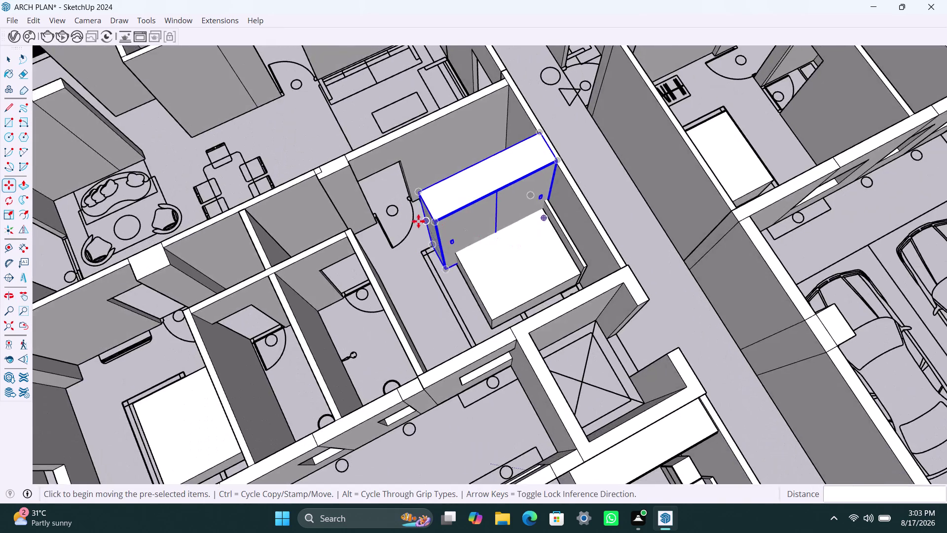
scroll(up, 3)
scroll(up, 3)
middle_drag(452, 290, 508, 306)
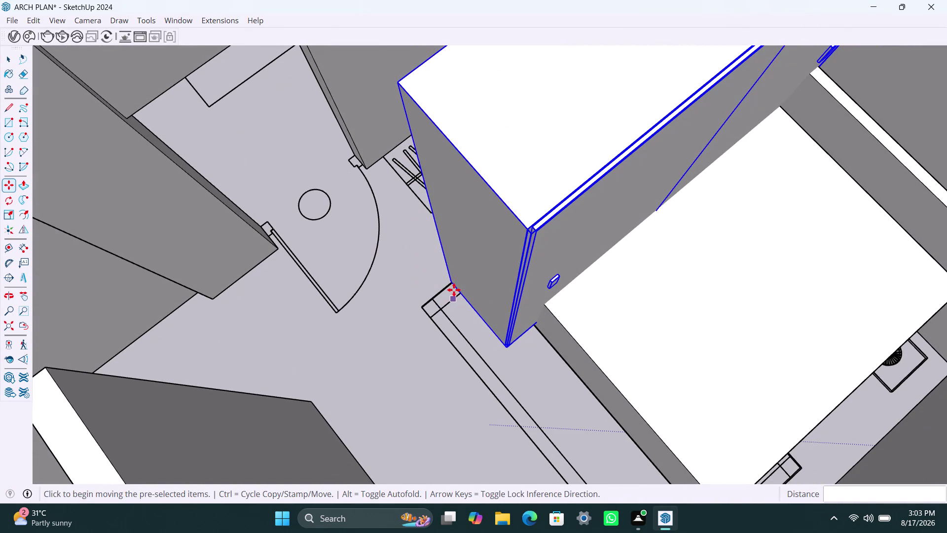
click(454, 284)
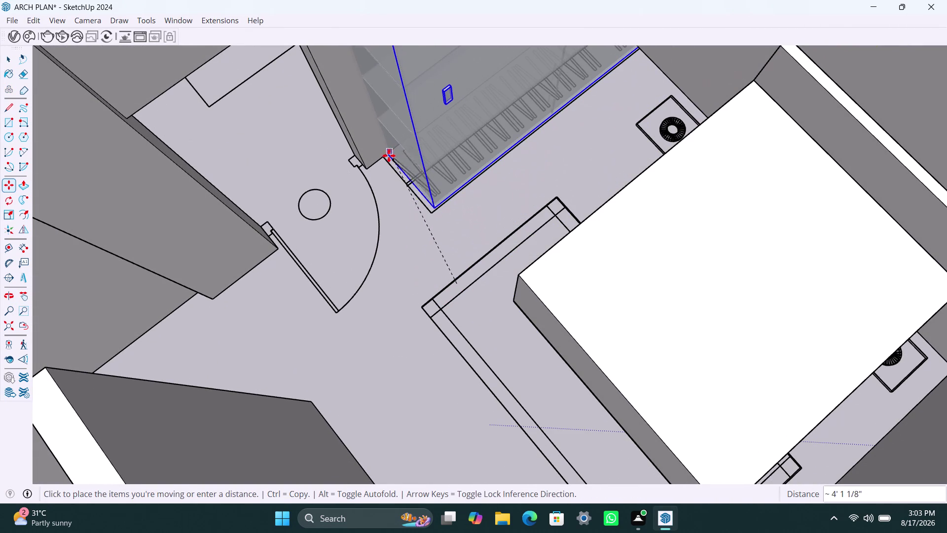
click(395, 157)
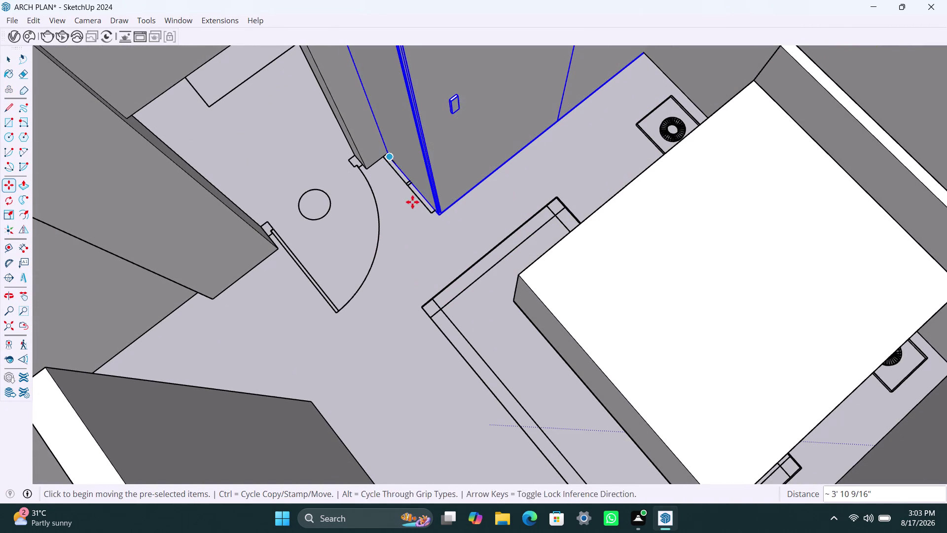
scroll(up, 3)
middle_drag(430, 226, 487, 237)
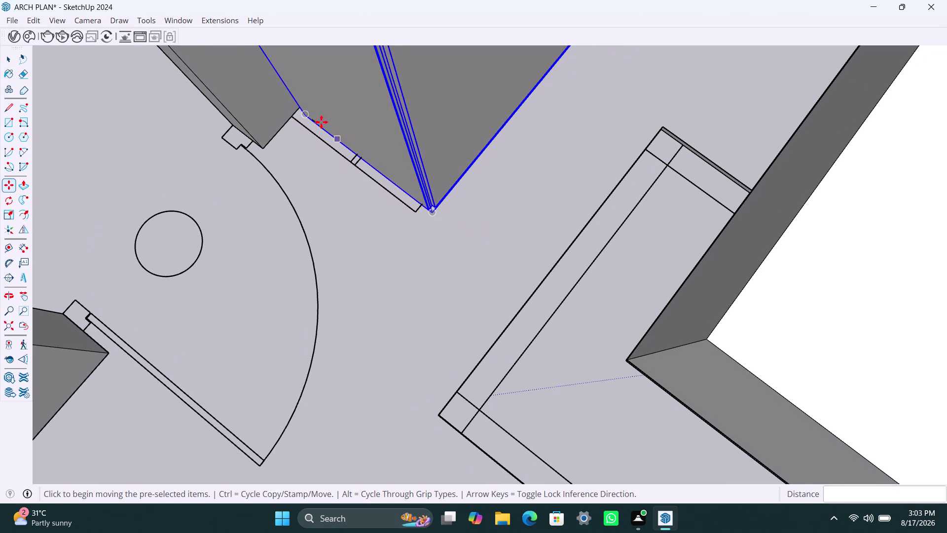
click(301, 115)
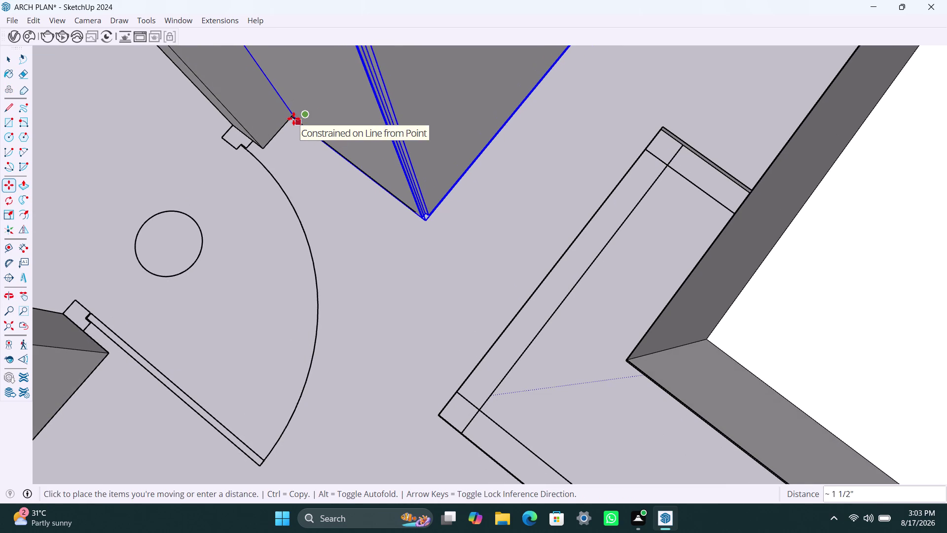
click(293, 119)
Snap the cabinet's corner endpoint exactly onto the wall corner.
scroll(up, 3)
middle_drag(322, 185, 360, 188)
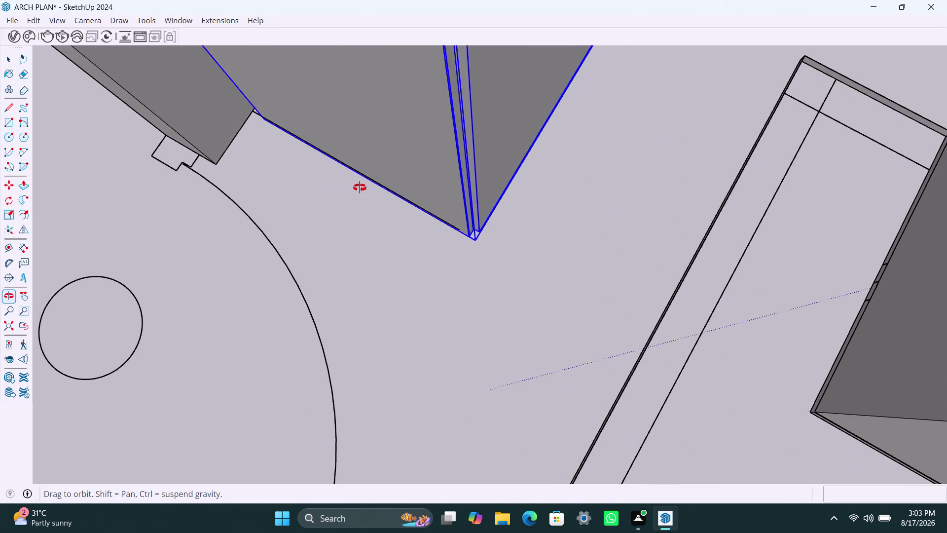
middle_drag(360, 188, 431, 197)
scroll(up, 3)
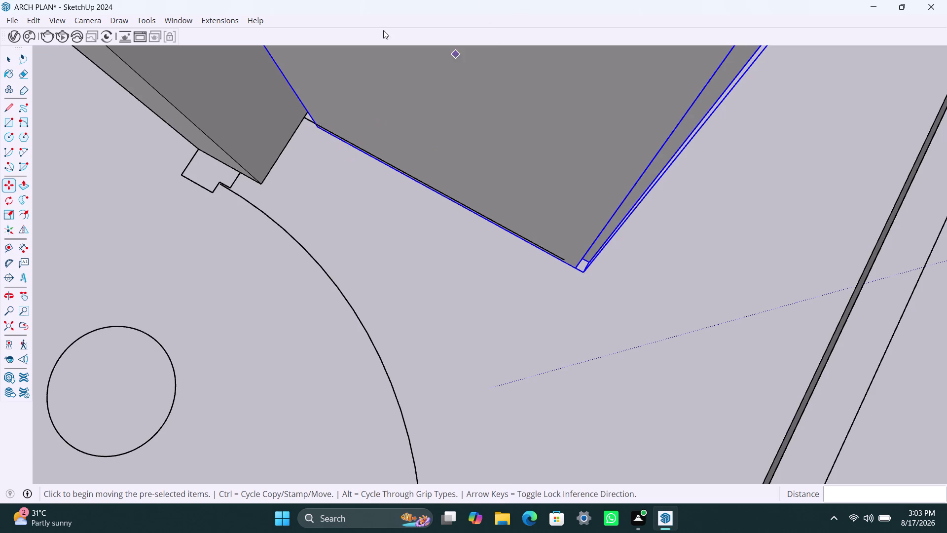
scroll(up, 3)
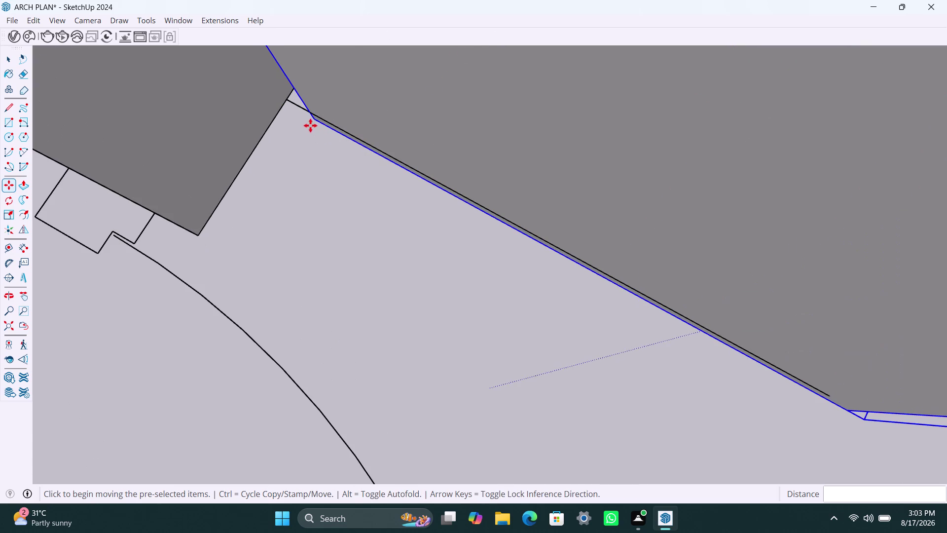
click(313, 121)
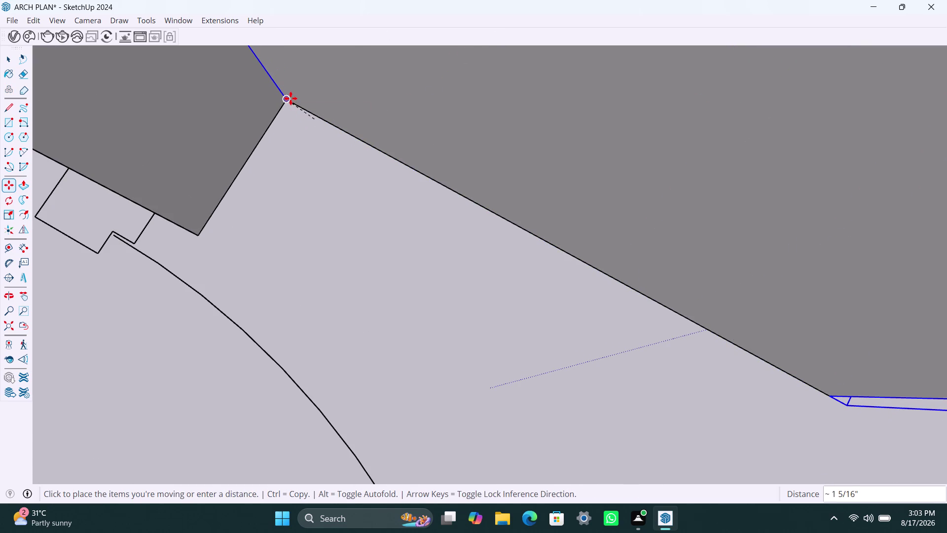
click(290, 98)
Zoom out to check the cabinet in the floor plan and activate Scale.
scroll(down, 3)
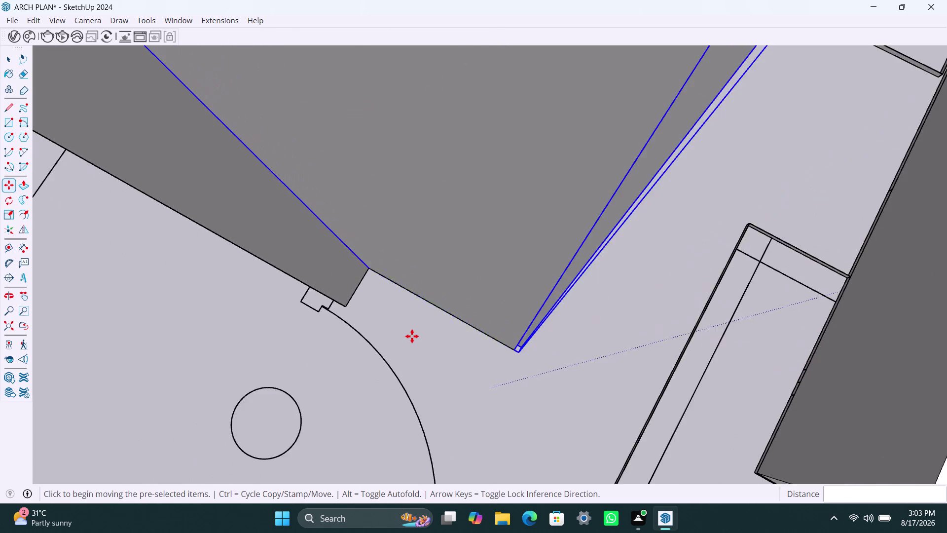
scroll(down, 3)
scroll(down, 3)
middle_drag(456, 341, 423, 337)
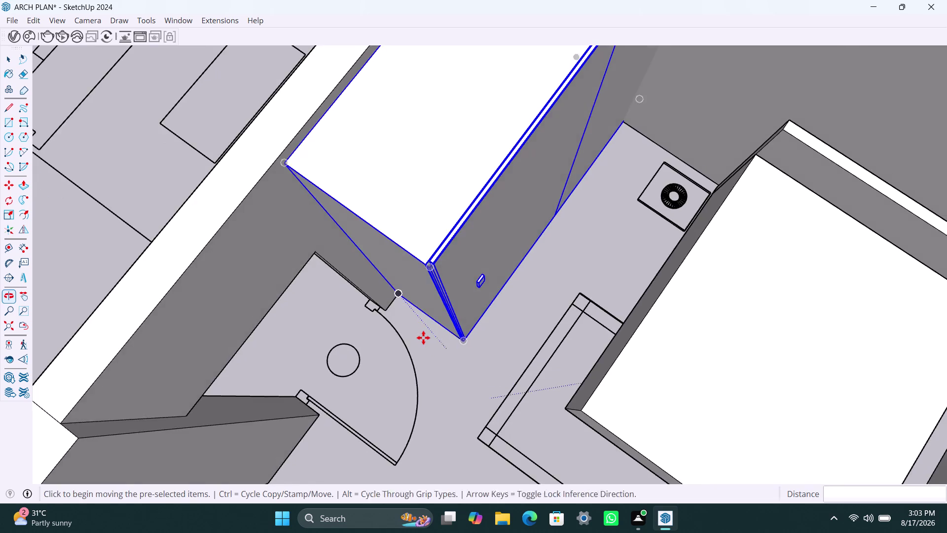
scroll(down, 3)
middle_drag(472, 372, 321, 332)
scroll(down, 3)
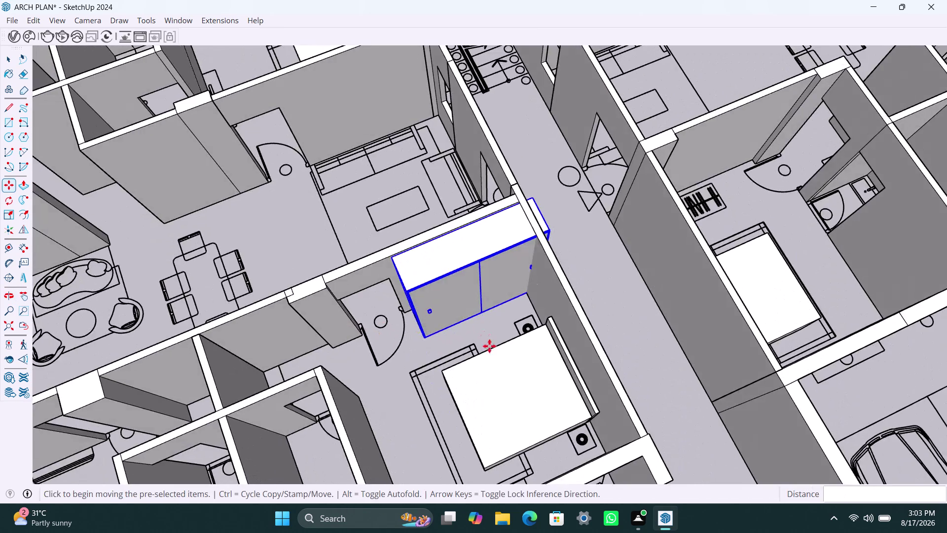
middle_drag(493, 346, 413, 341)
key(space)
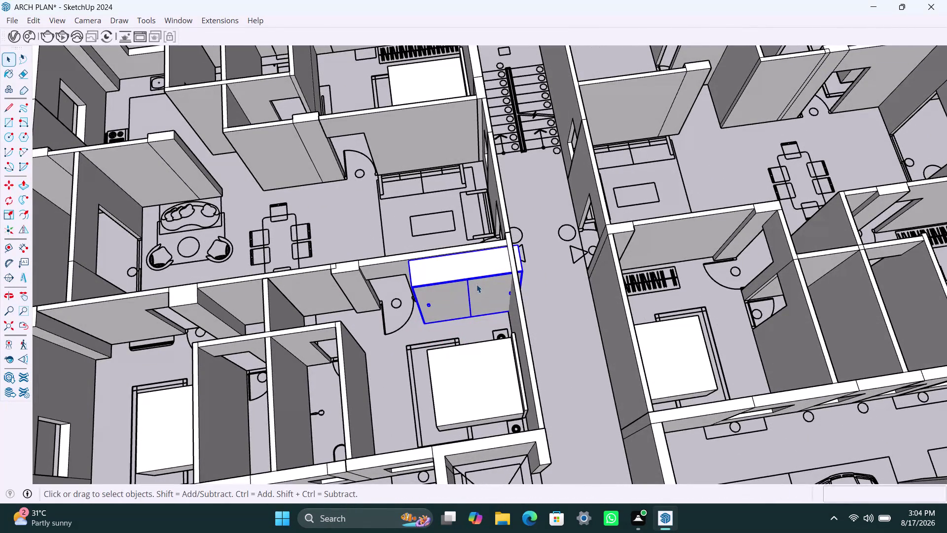
key(s)
scroll(down, 3)
Scale the two-door cabinet to about 0.90 on the green axis, flush with the wall edge.
middle_drag(558, 331, 440, 314)
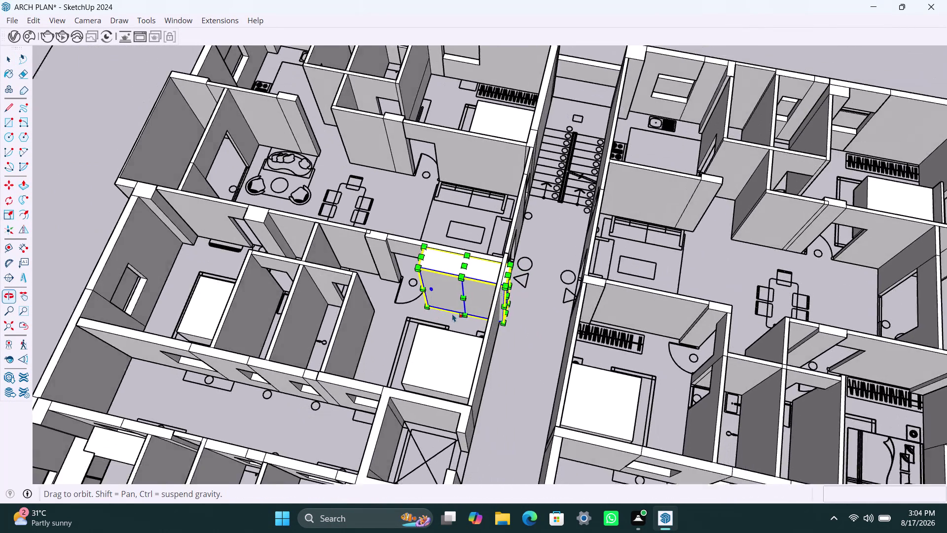
scroll(up, 3)
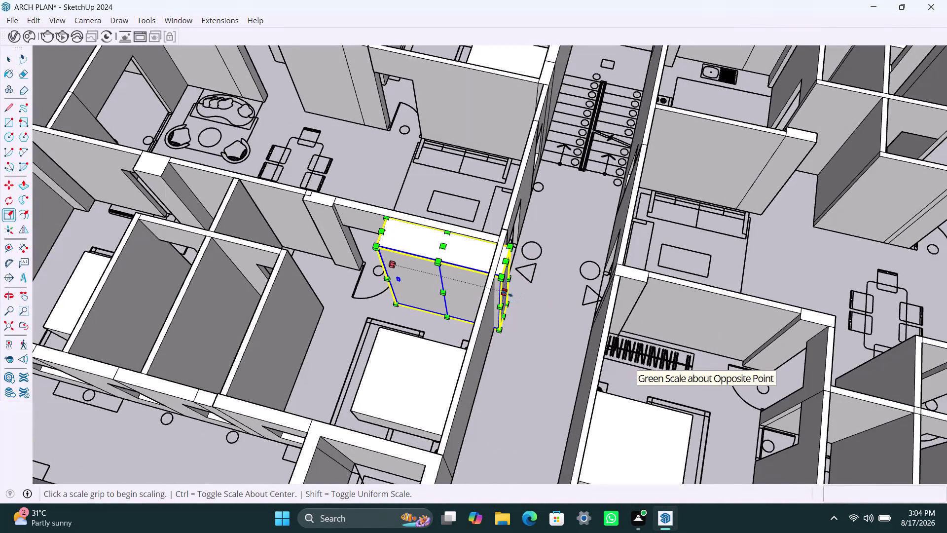
drag(507, 293, 485, 293)
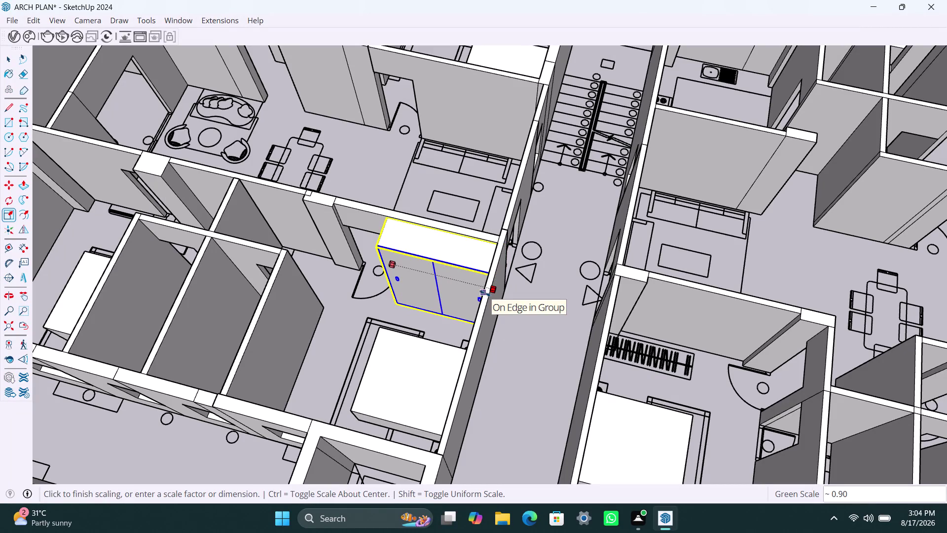
drag(485, 293, 483, 293)
scroll(down, 3)
middle_drag(448, 334, 517, 327)
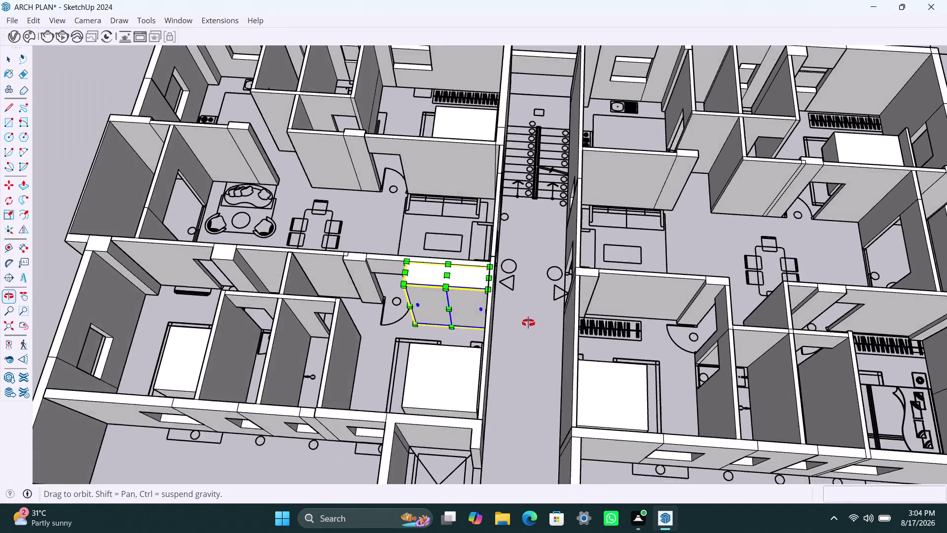
middle_drag(516, 327, 570, 303)
Orbit around to inspect the narrowed cabinet's front and doors with nothing selected.
key(space)
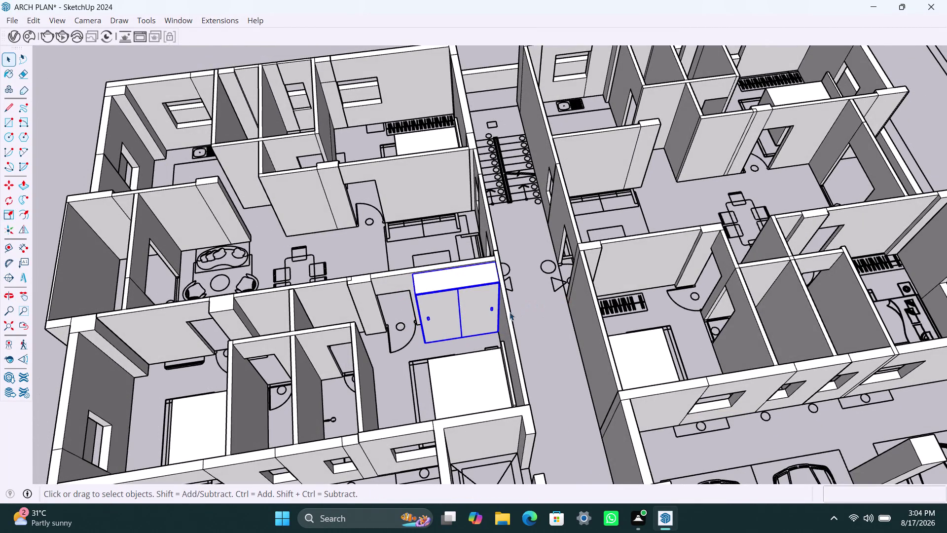
scroll(up, 3)
middle_drag(470, 300, 450, 289)
scroll(up, 3)
middle_drag(499, 306, 537, 263)
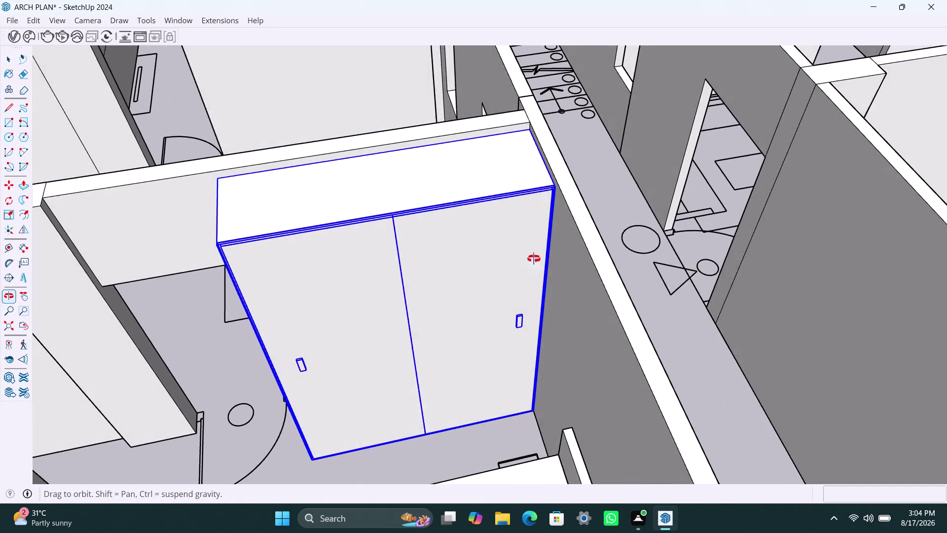
middle_drag(537, 263, 482, 239)
click(633, 312)
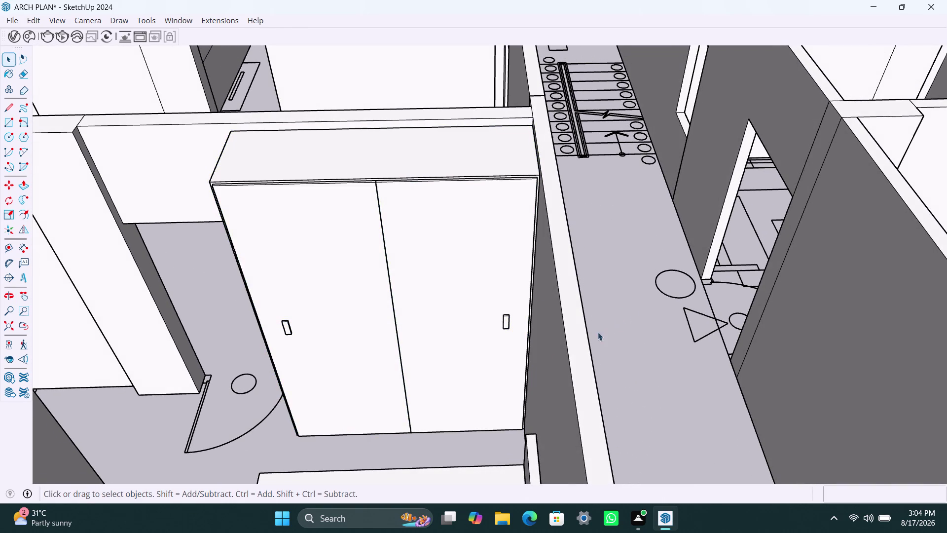
scroll(up, 3)
scroll(down, 3)
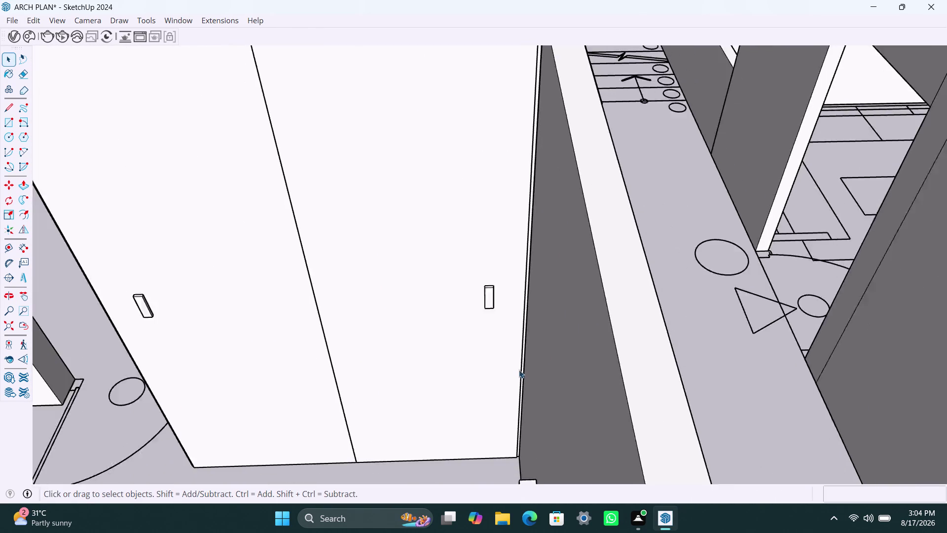
scroll(down, 3)
scroll(down, 3)
scroll(down, 3)
scroll(down, 3)
scroll(down, 3)
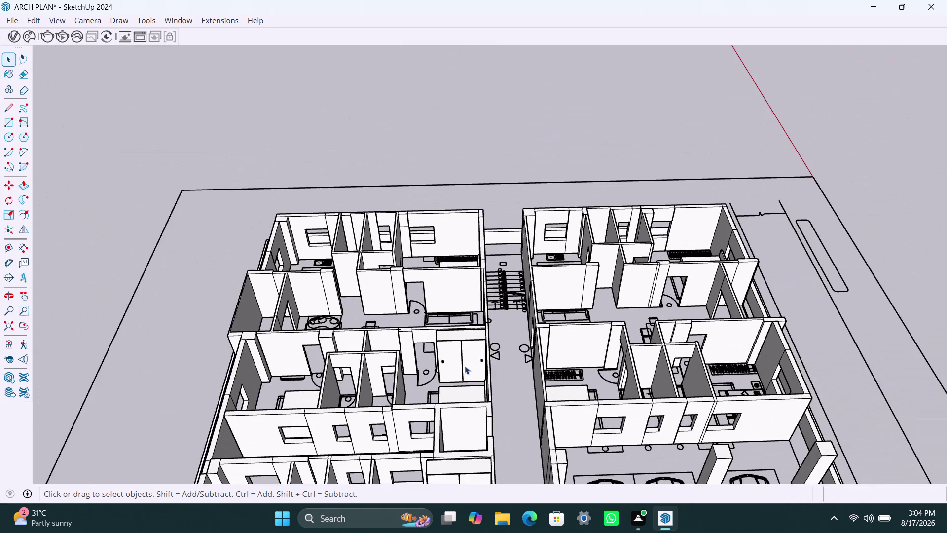
Reselect the two-door cabinet.
click(465, 346)
scroll(up, 3)
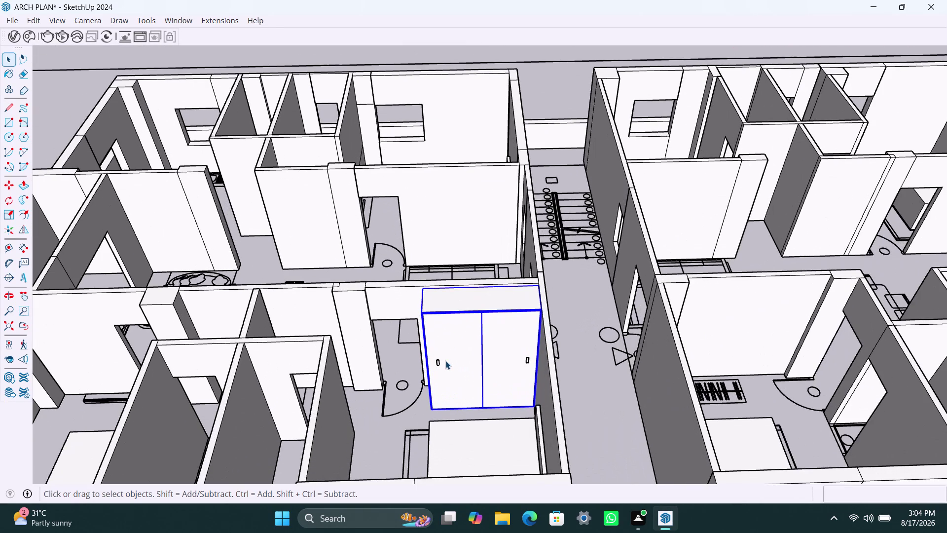
click(436, 361)
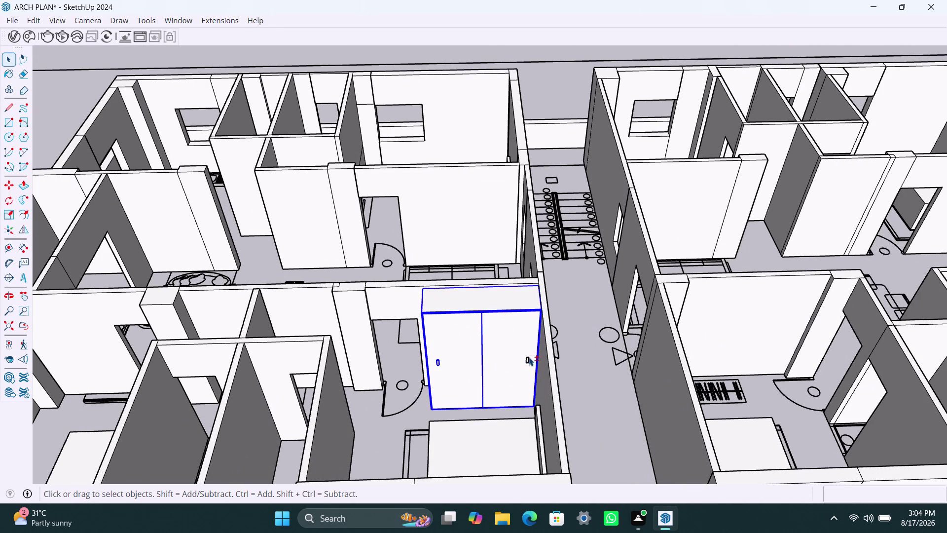
click(528, 358)
scroll(down, 3)
scroll(down, 3)
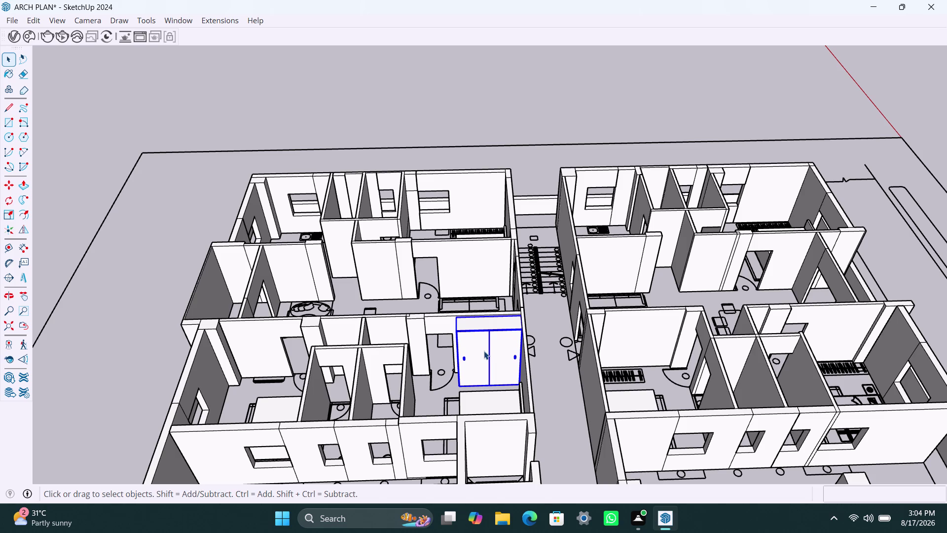
Copy the two-door cabinet from its corner into the upper bedroom beside the stairs.
key(m)
scroll(down, 3)
middle_drag(435, 382, 445, 452)
scroll(up, 3)
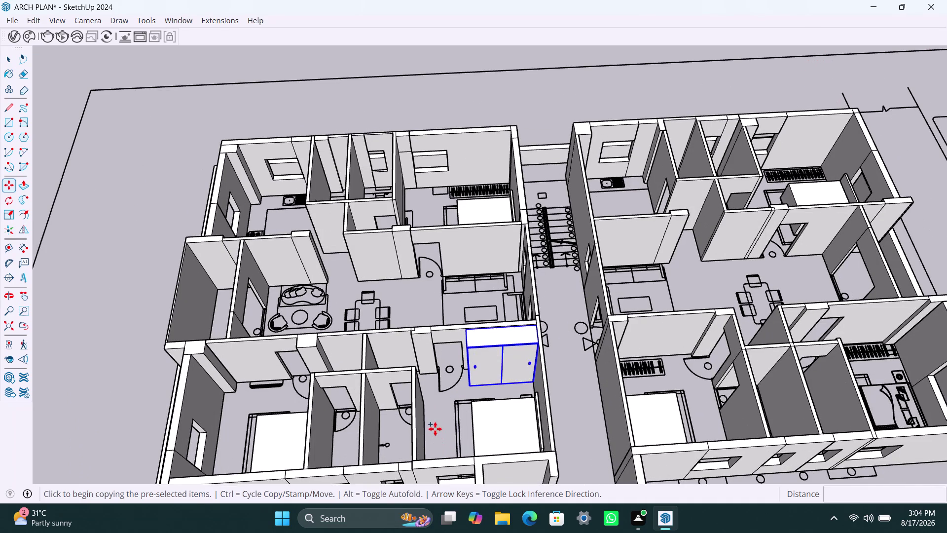
middle_drag(435, 430, 427, 483)
scroll(down, 3)
middle_drag(399, 428, 403, 384)
scroll(down, 3)
middle_drag(403, 390, 420, 296)
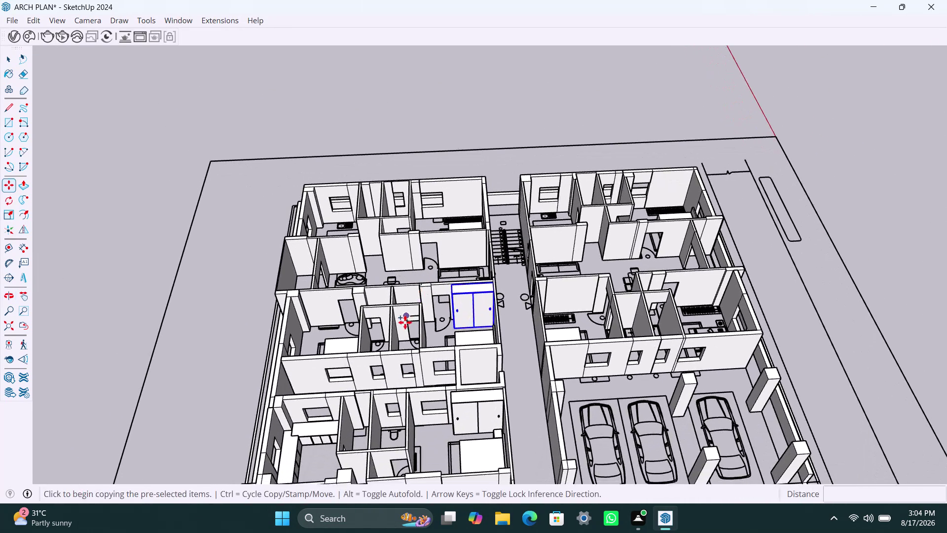
scroll(up, 3)
middle_drag(371, 358, 339, 532)
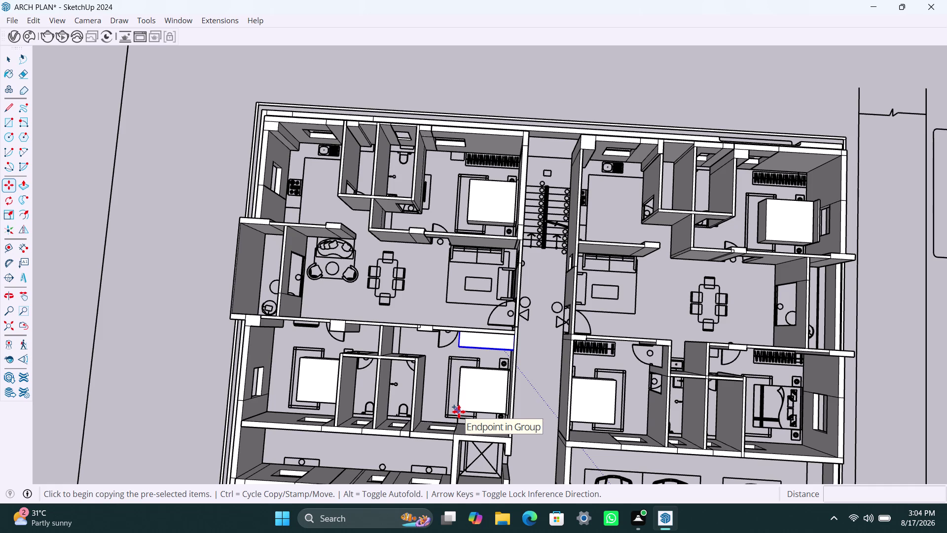
click(468, 344)
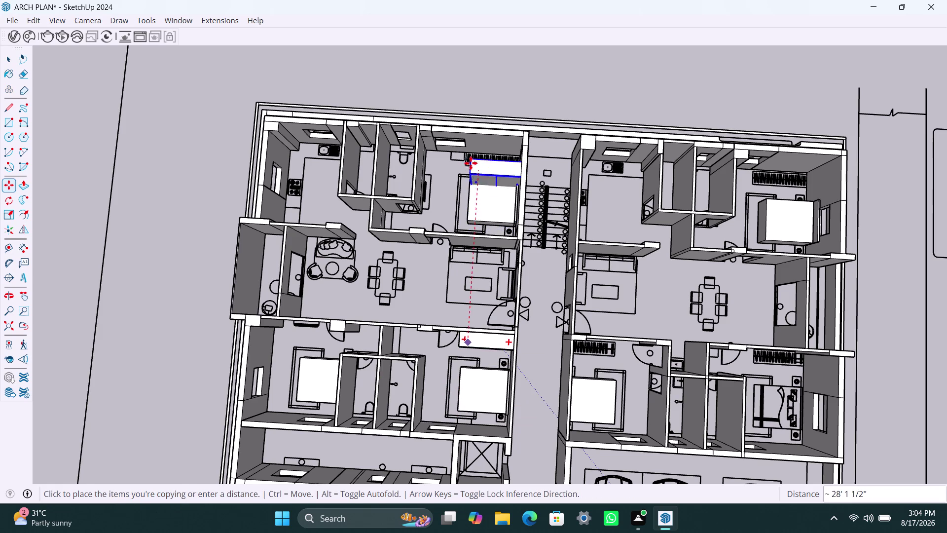
scroll(up, 3)
scroll(up, 3)
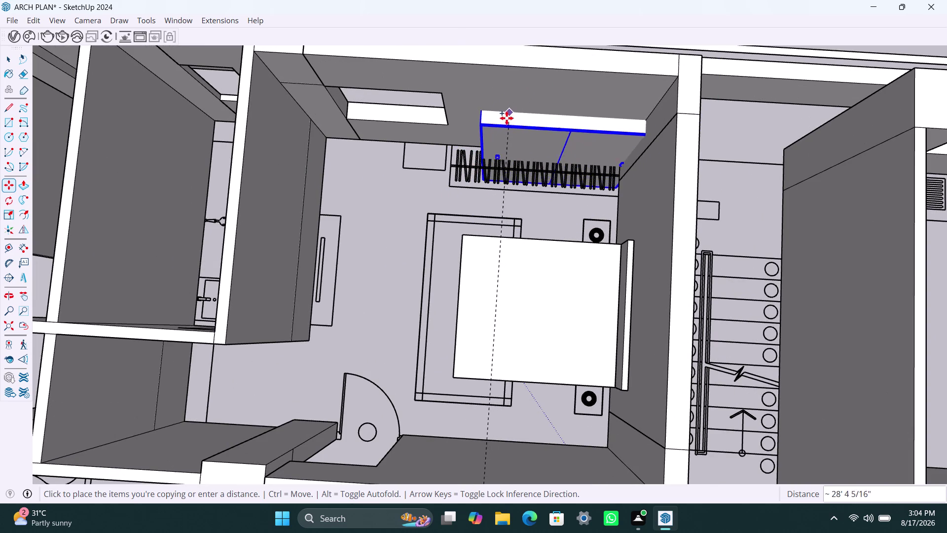
click(502, 126)
Move the copy by its bottom corner onto the bedroom wall corner.
scroll(down, 3)
middle_drag(466, 216, 605, 154)
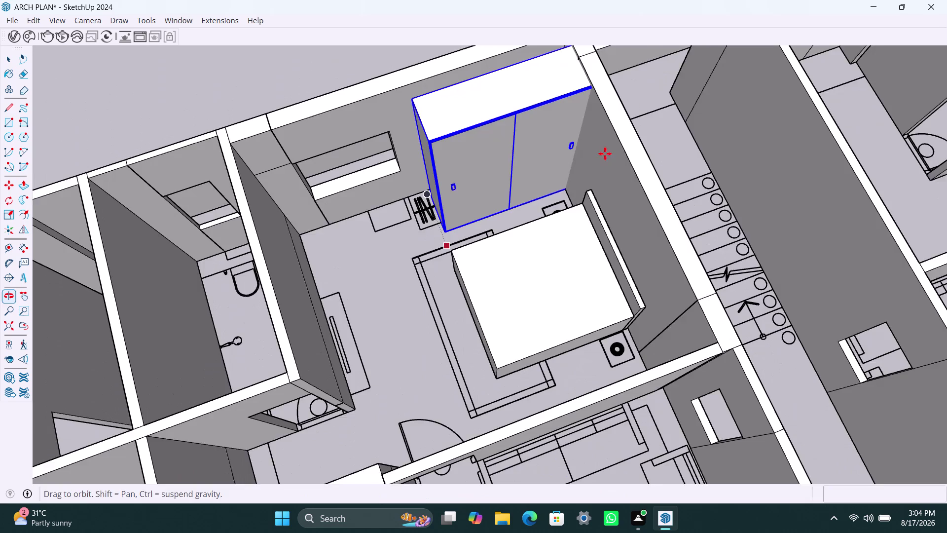
scroll(up, 3)
scroll(up, 3)
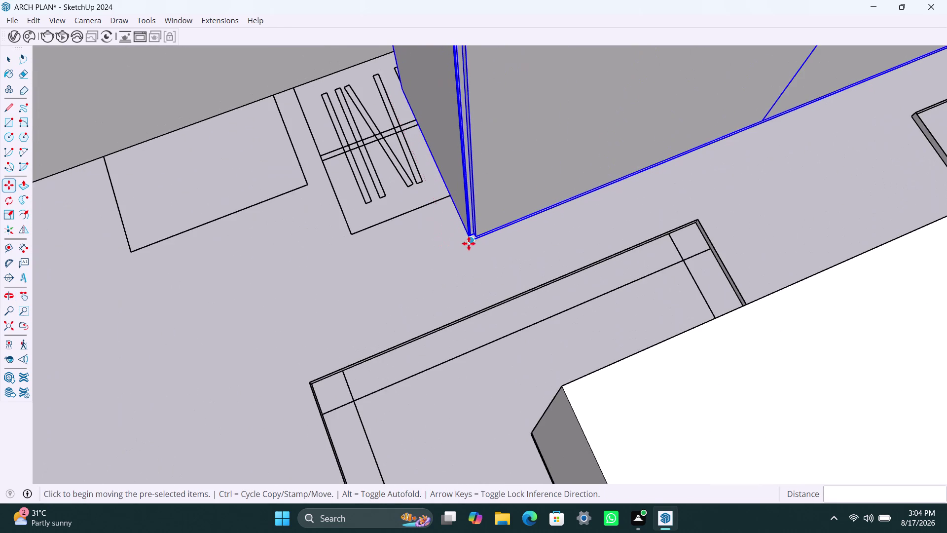
click(472, 240)
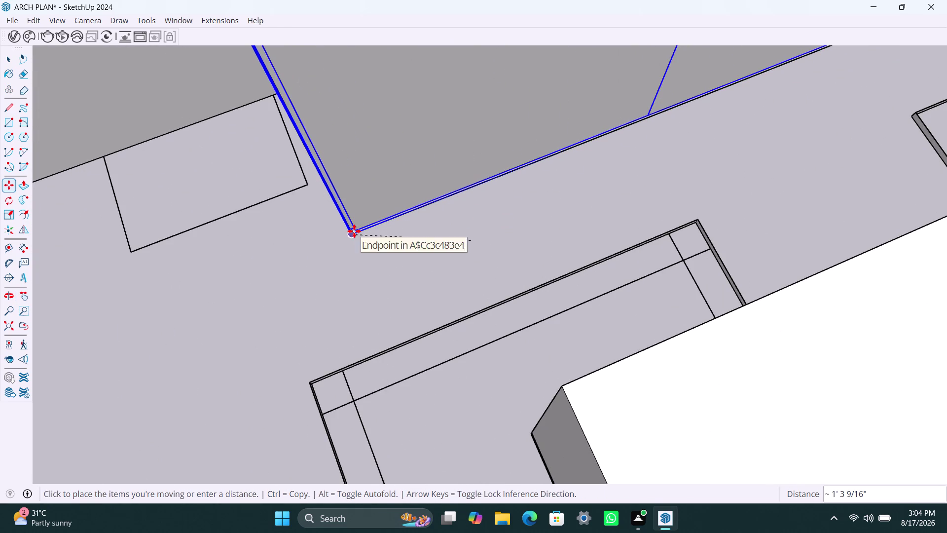
click(354, 230)
scroll(down, 3)
scroll(down, 3)
middle_drag(525, 245, 521, 246)
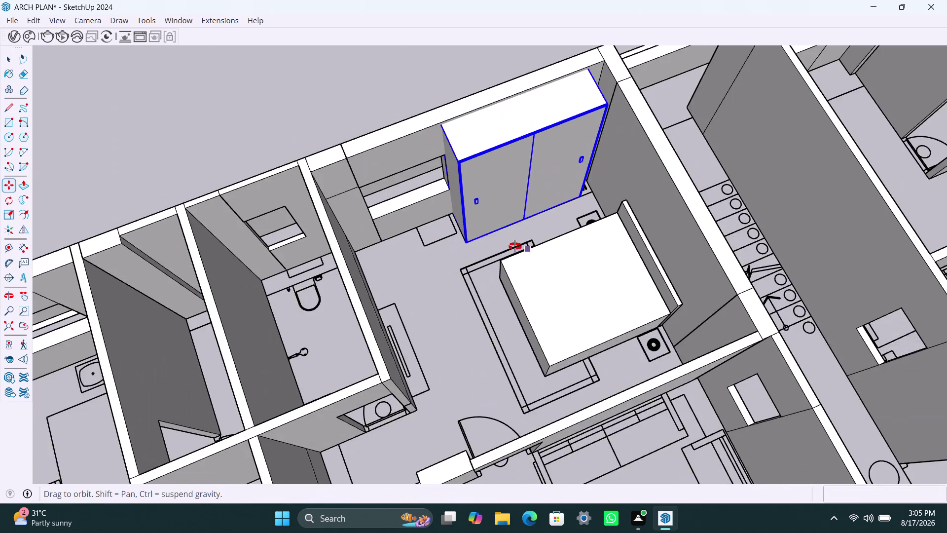
middle_drag(521, 246, 363, 248)
Stretch the copied cabinet's side grip out to the opposite bedroom wall.
key(s)
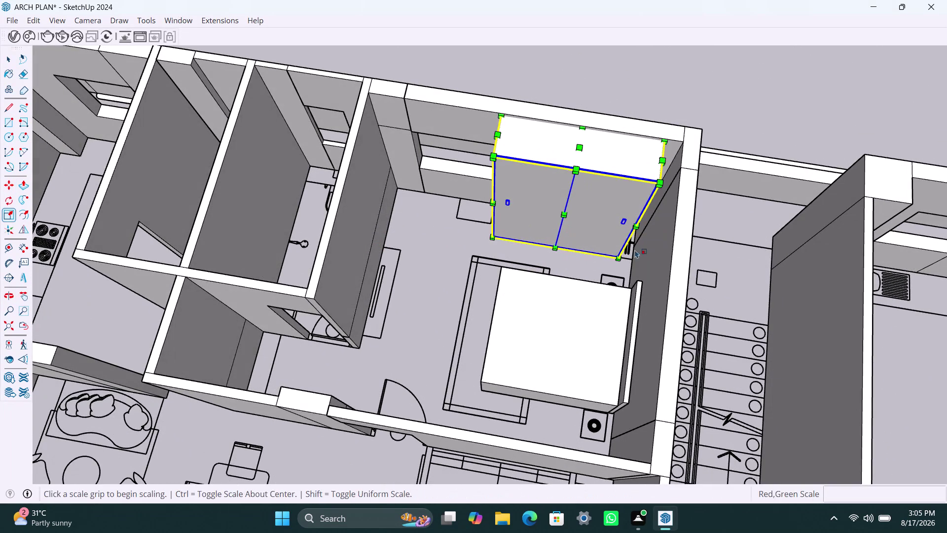
middle_drag(615, 255, 460, 214)
scroll(up, 3)
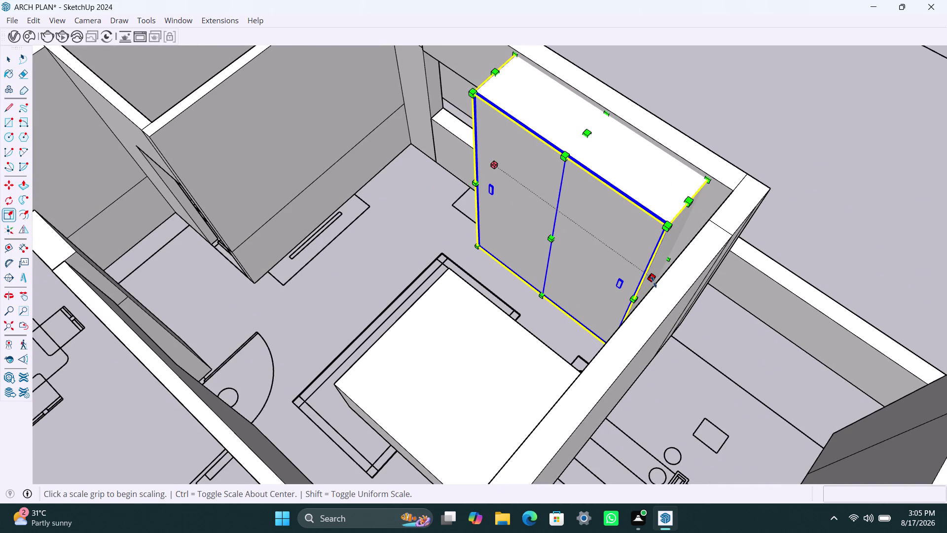
click(657, 281)
drag(653, 278, 661, 282)
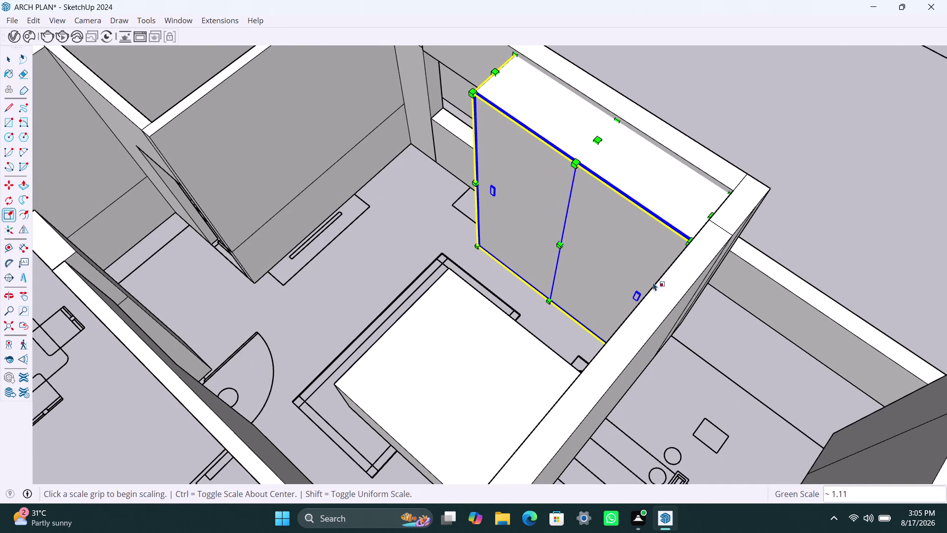
scroll(down, 3)
middle_drag(546, 295, 740, 229)
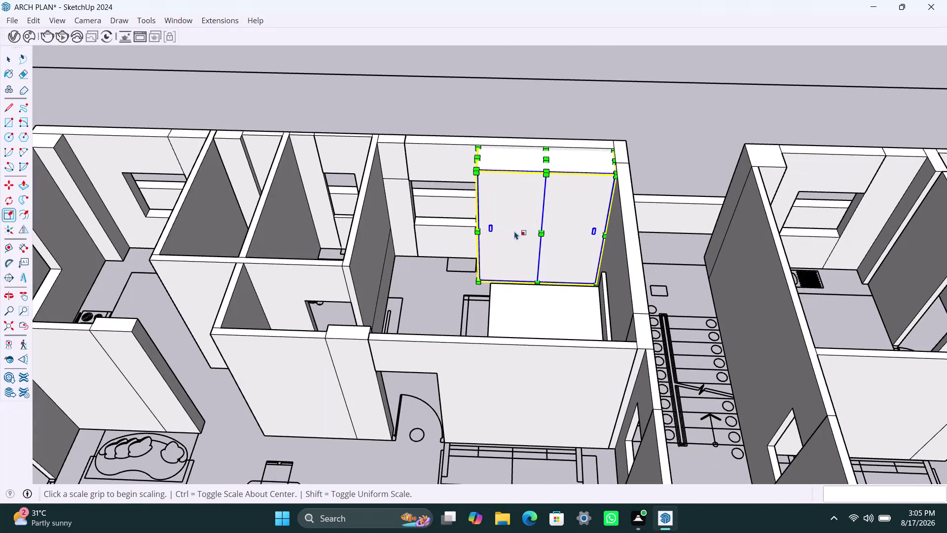
Orbit around the bedroom to check the widened cabinet's fit against the walls.
key(space)
click(664, 167)
scroll(up, 3)
middle_drag(510, 223, 610, 296)
scroll(up, 3)
middle_drag(435, 219, 487, 237)
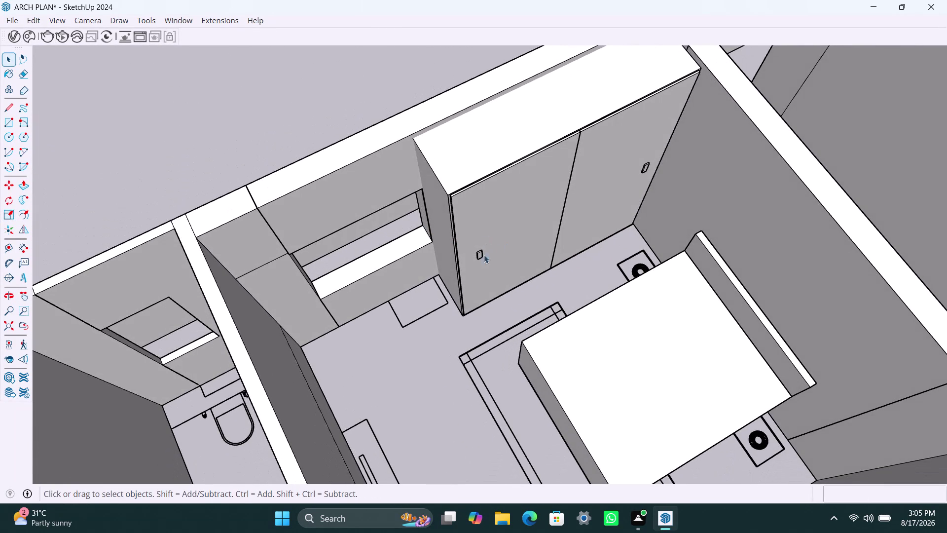
middle_drag(441, 240, 406, 262)
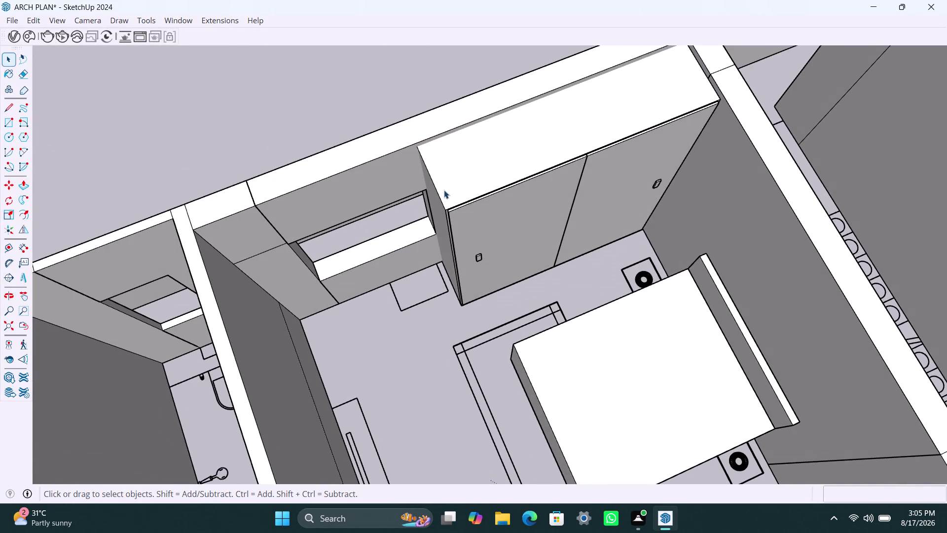
click(444, 189)
key(s)
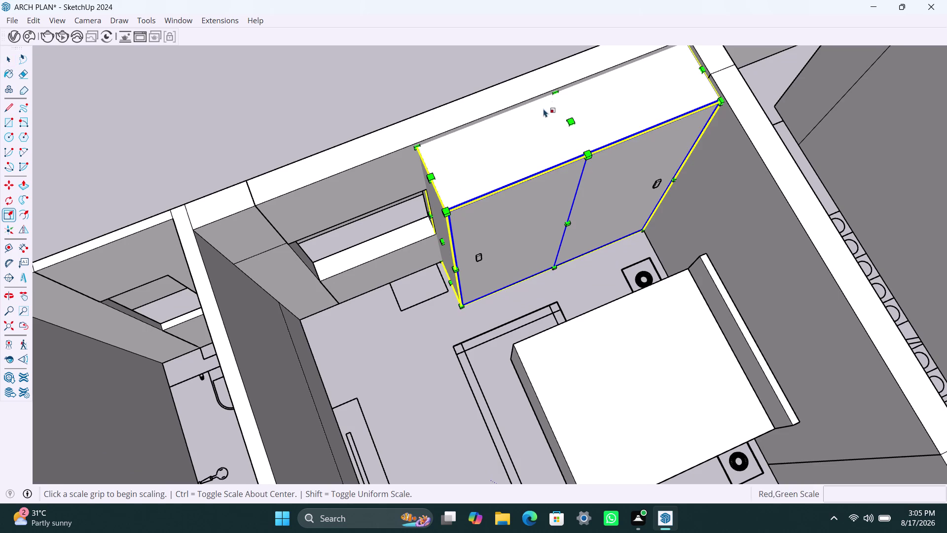
key(space)
scroll(down, 3)
middle_drag(551, 276, 492, 227)
scroll(down, 3)
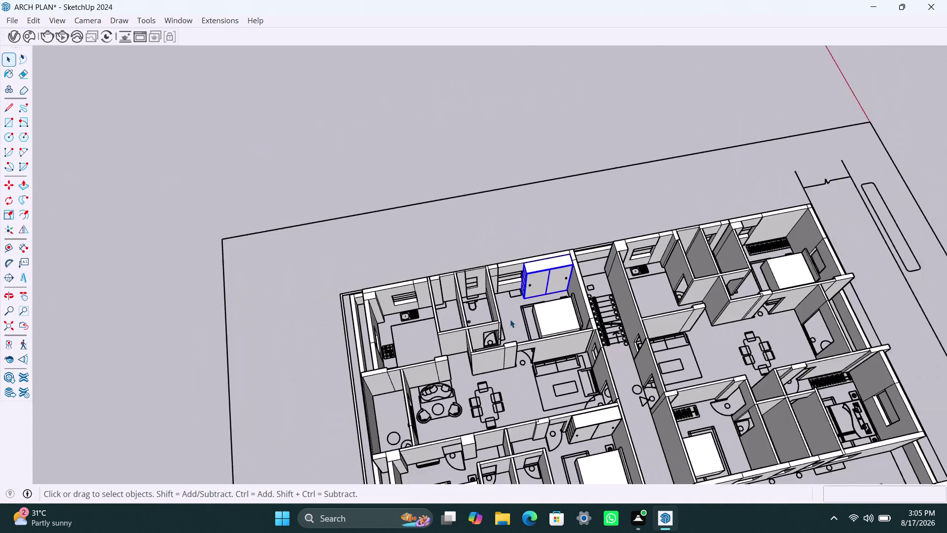
Select the two-door cabinet and start a Move copy from its corner.
scroll(down, 3)
middle_drag(502, 318, 417, 264)
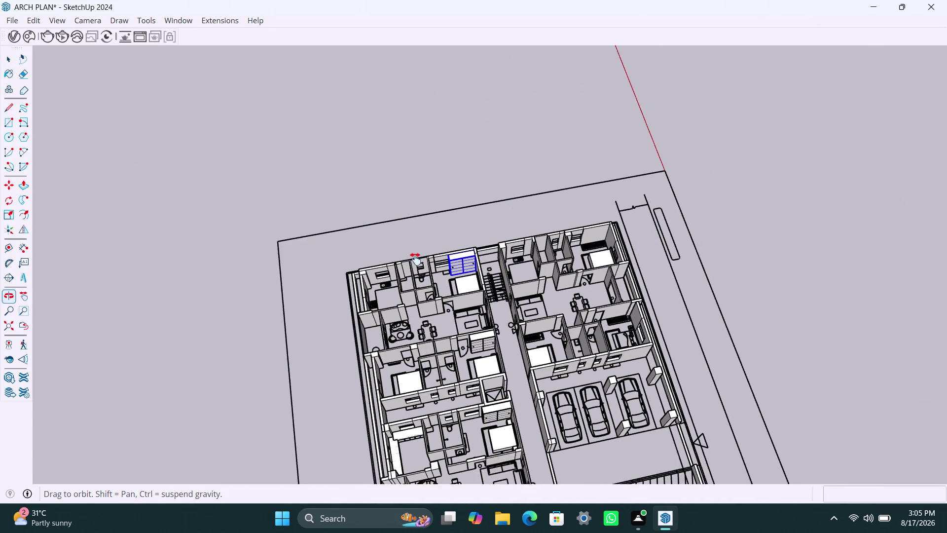
middle_drag(417, 264, 417, 236)
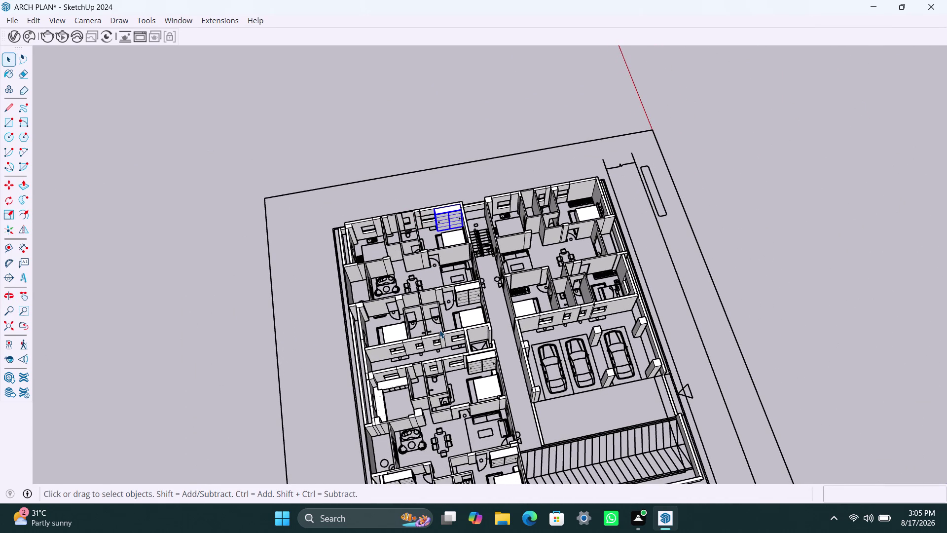
scroll(down, 3)
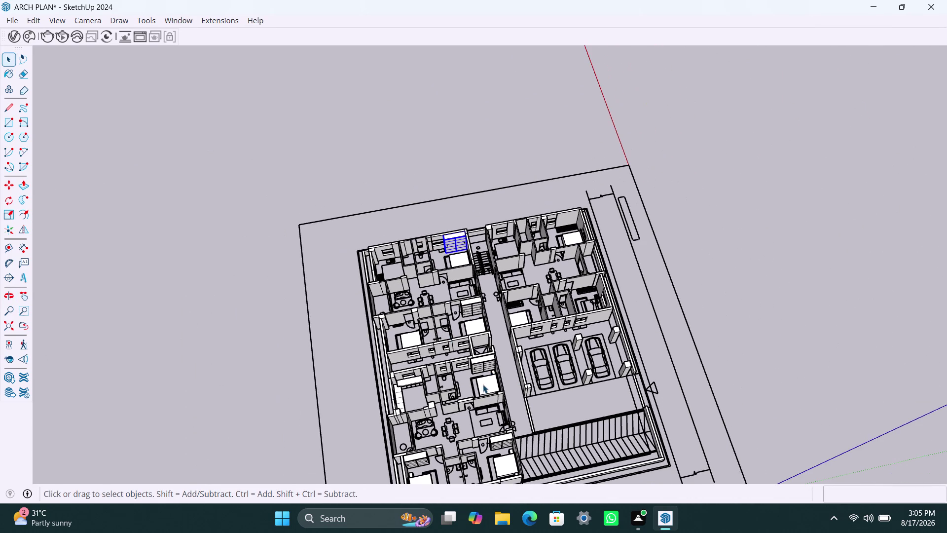
scroll(up, 3)
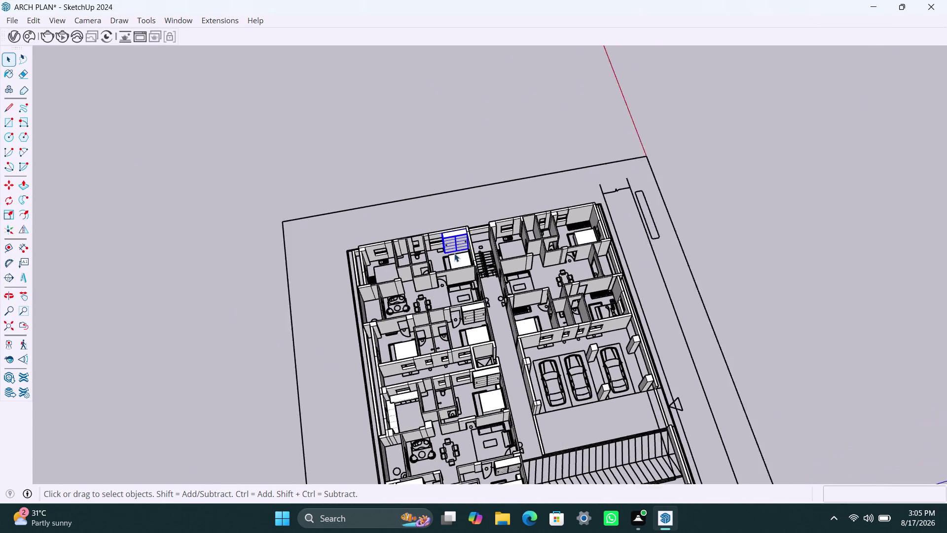
scroll(up, 3)
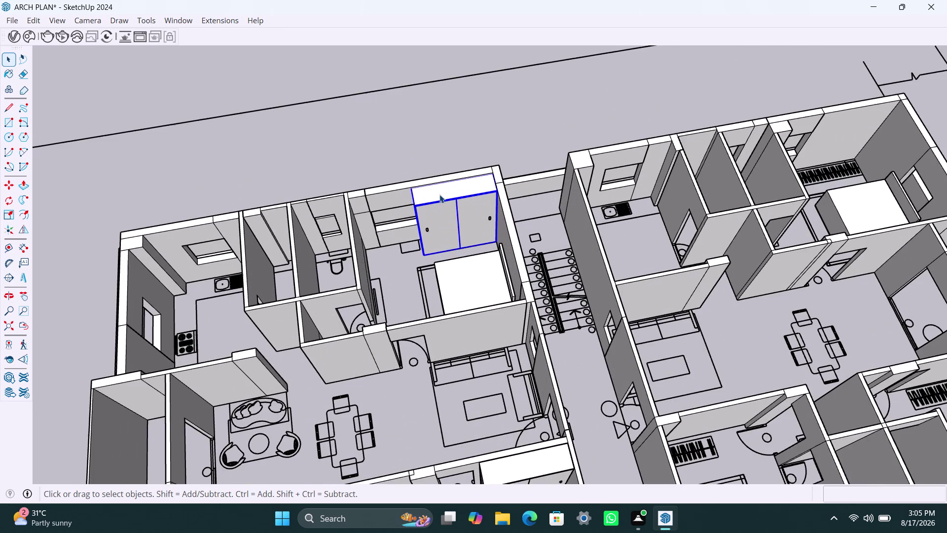
scroll(up, 3)
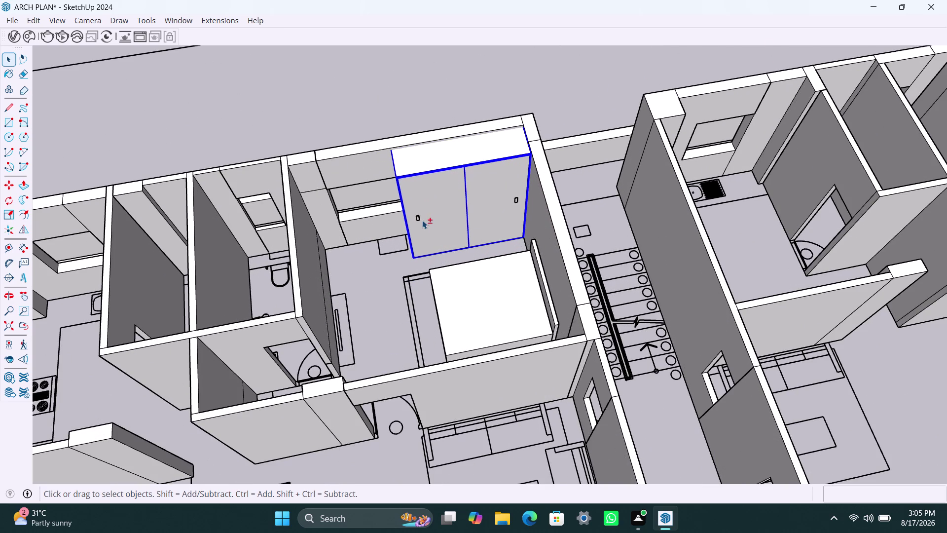
click(419, 220)
click(518, 200)
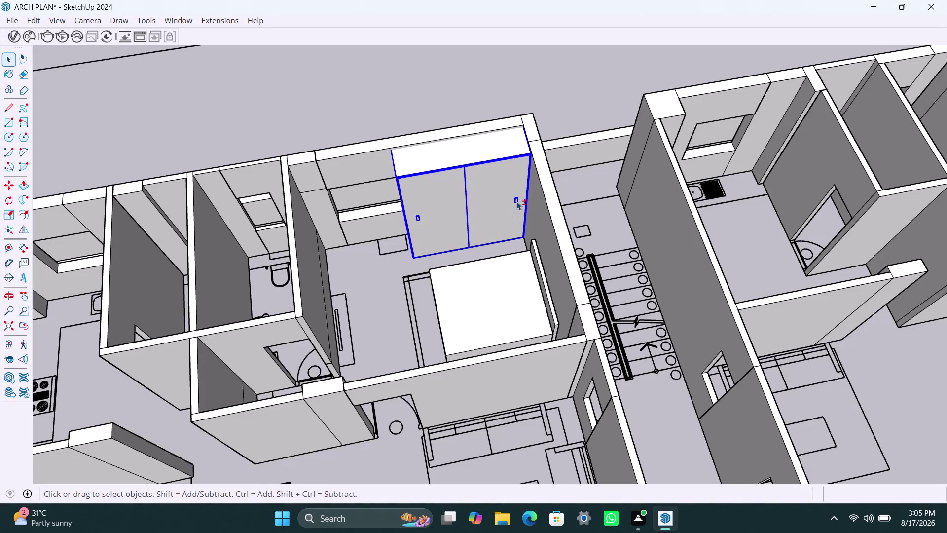
key(m)
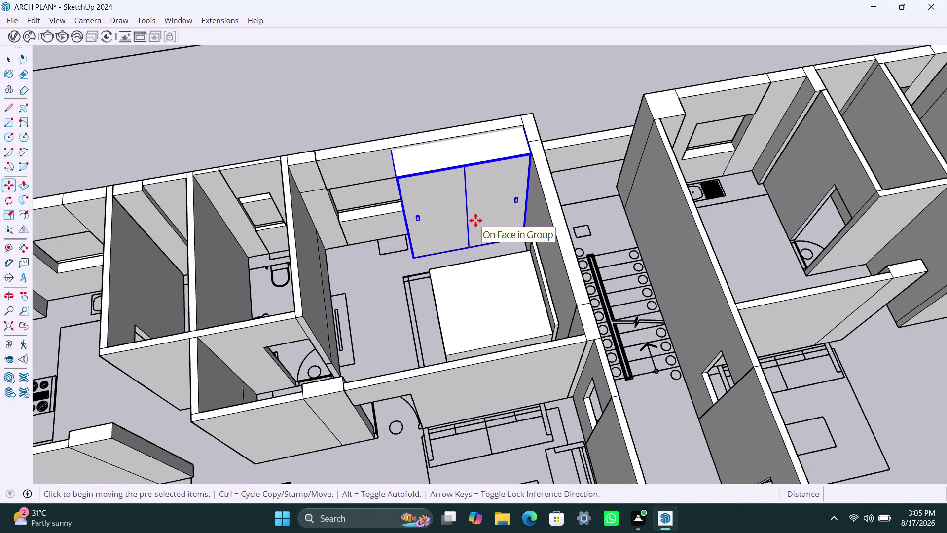
click(415, 259)
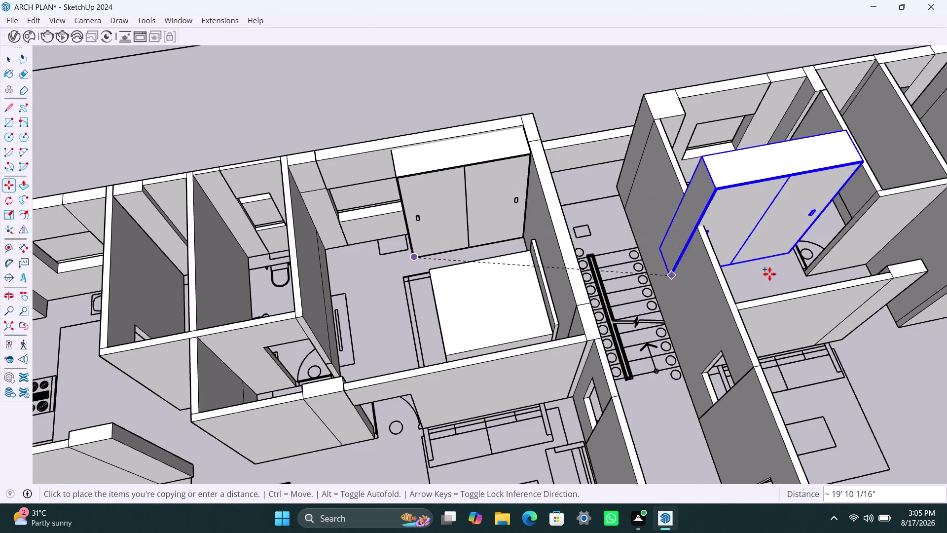
Place the copy at the wall corner of the other apartment's bedroom.
scroll(down, 3)
middle_drag(781, 270, 662, 286)
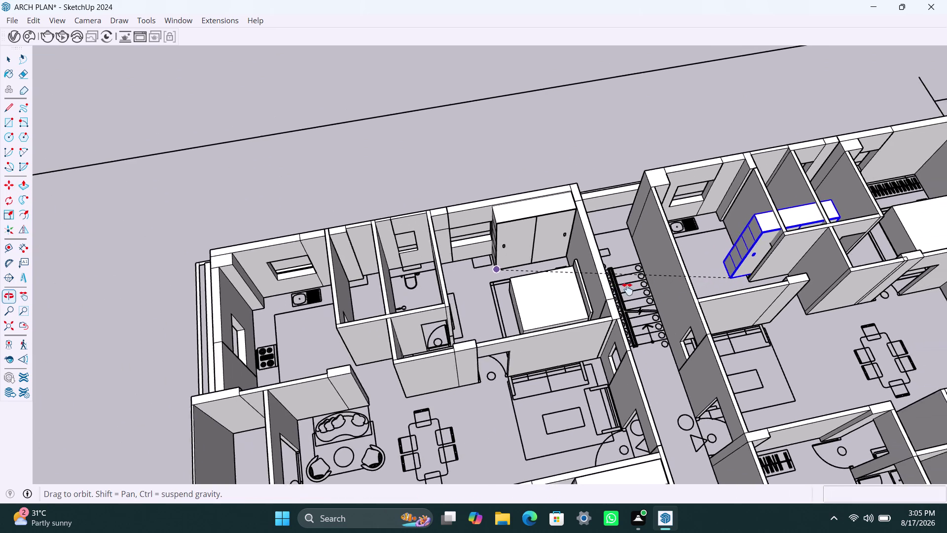
middle_drag(663, 286, 585, 292)
scroll(up, 3)
middle_drag(758, 215, 545, 253)
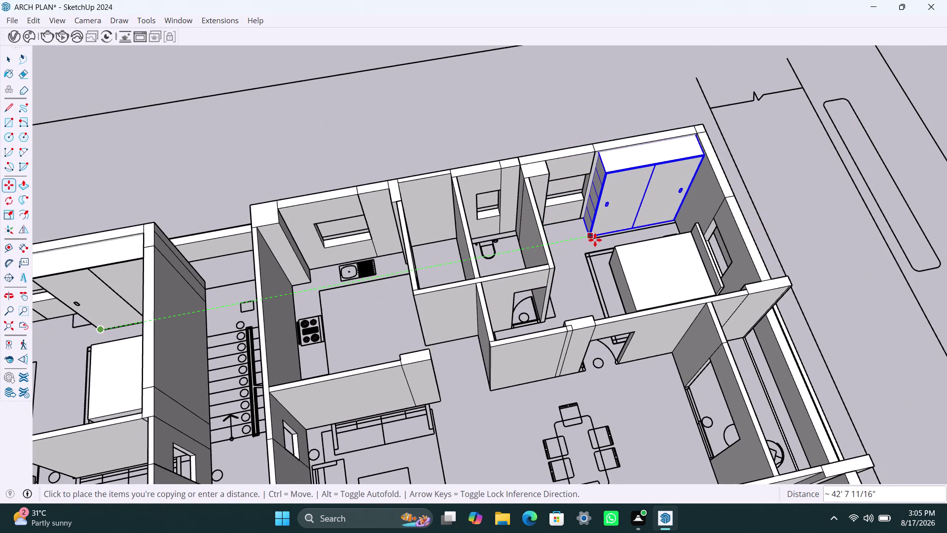
scroll(up, 3)
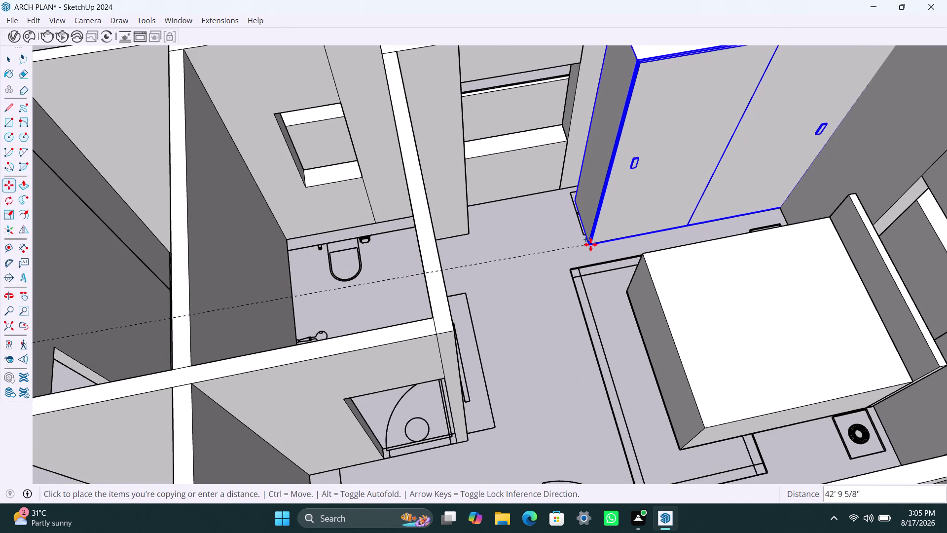
click(587, 244)
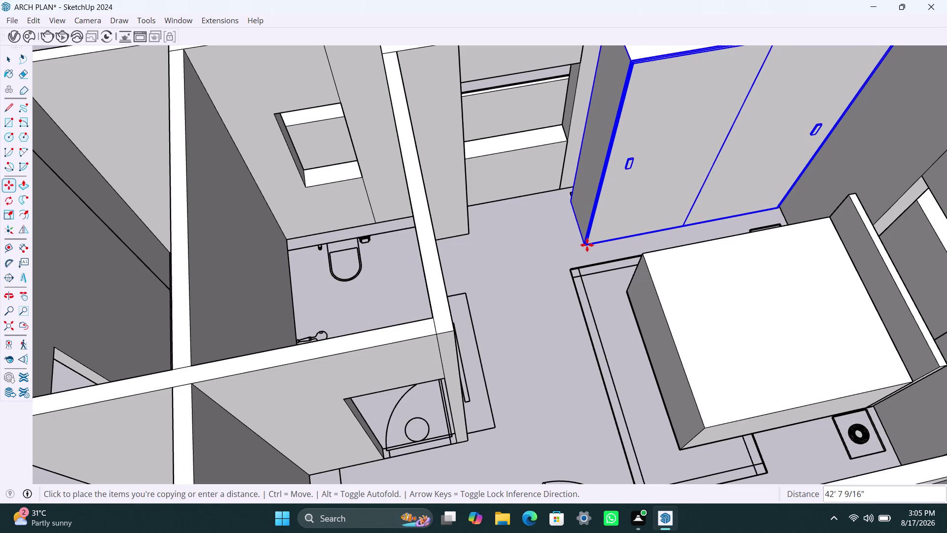
scroll(up, 3)
middle_drag(562, 231, 579, 266)
scroll(up, 3)
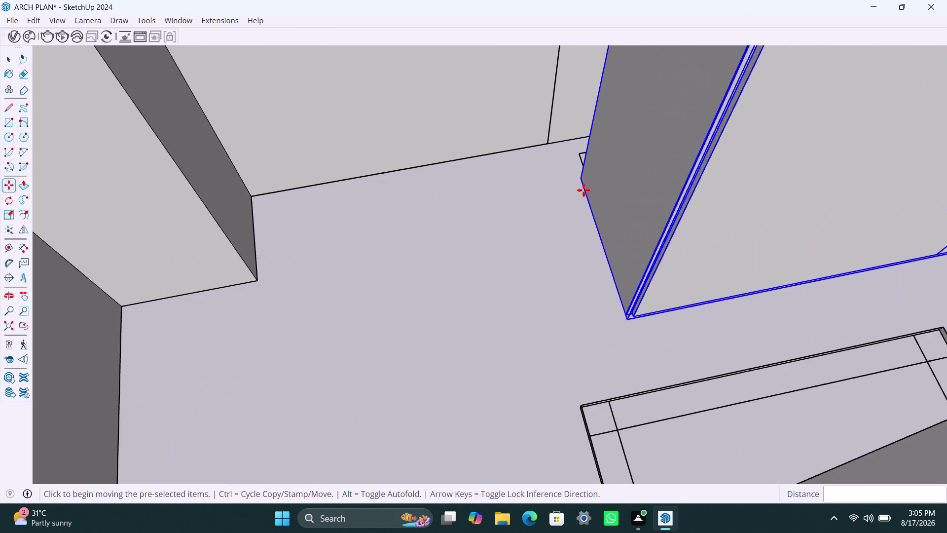
Snap the copy's corner against the bedroom wall corner and check its position.
click(584, 180)
click(580, 155)
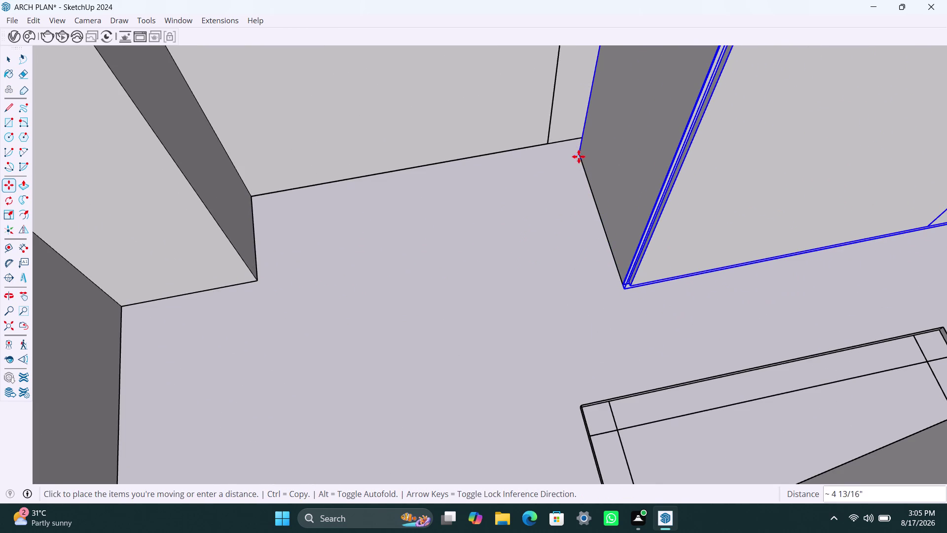
scroll(down, 3)
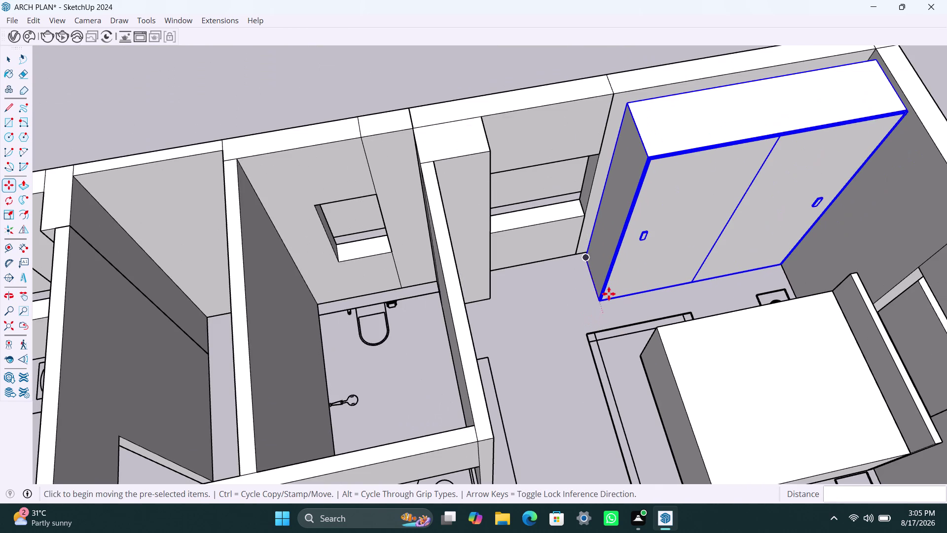
scroll(down, 3)
scroll(down, 3)
middle_drag(324, 352, 574, 331)
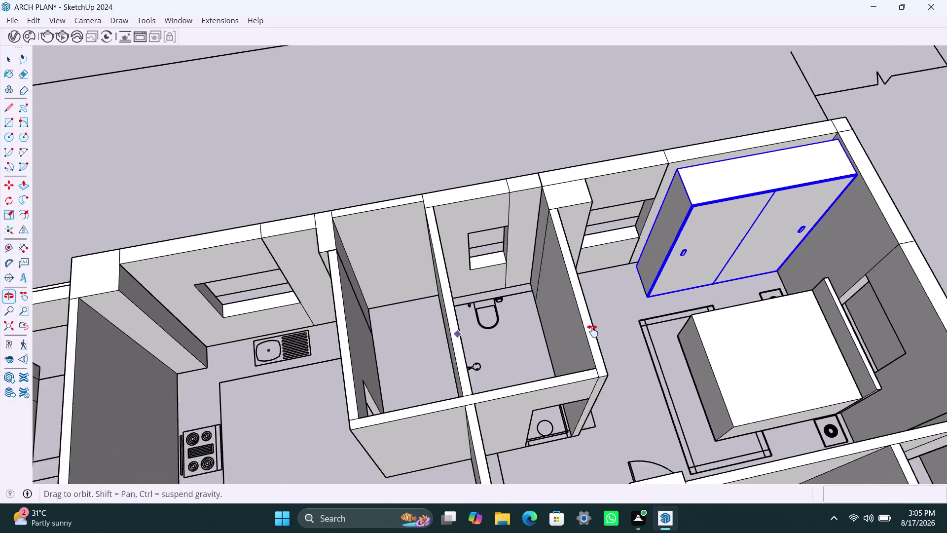
middle_drag(574, 331, 730, 331)
scroll(down, 3)
middle_drag(262, 375, 547, 372)
Reselect the copied two-door cabinet.
key(space)
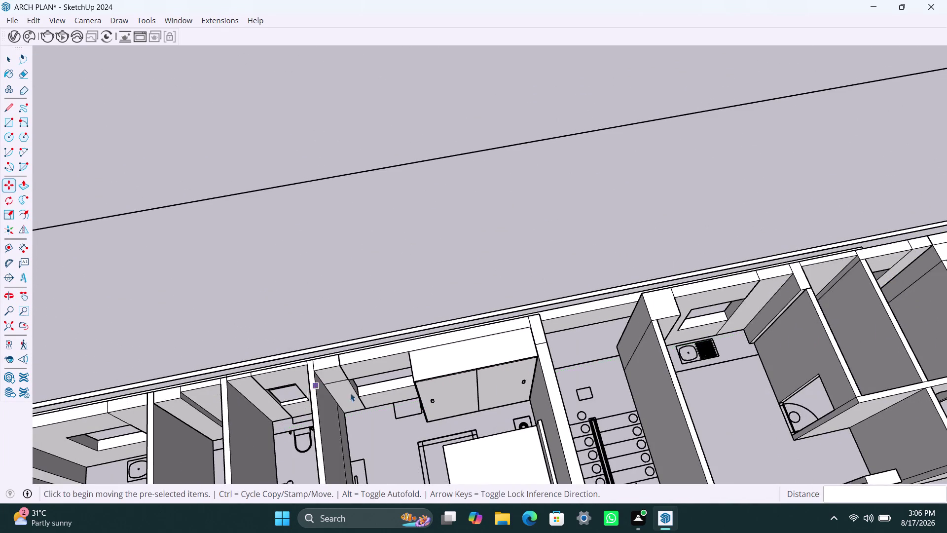
scroll(up, 3)
click(486, 338)
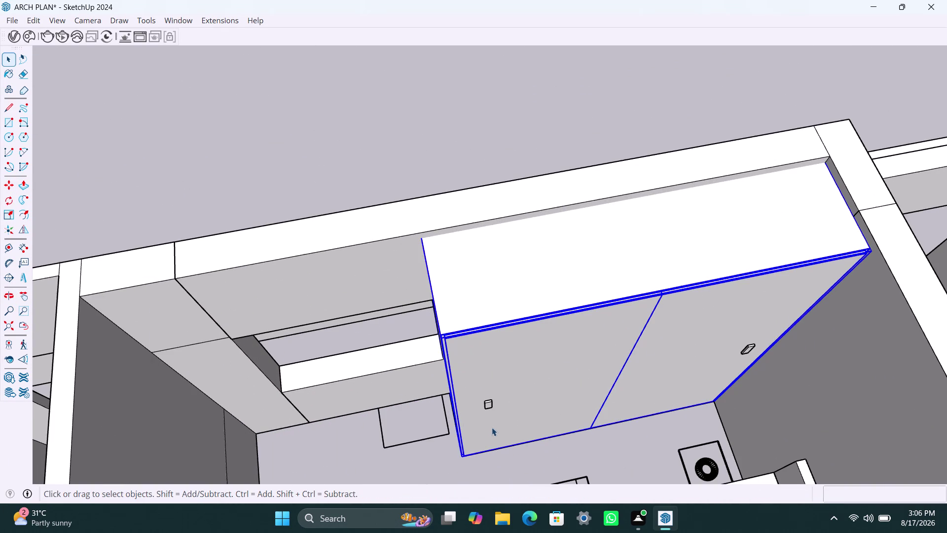
scroll(up, 3)
click(487, 402)
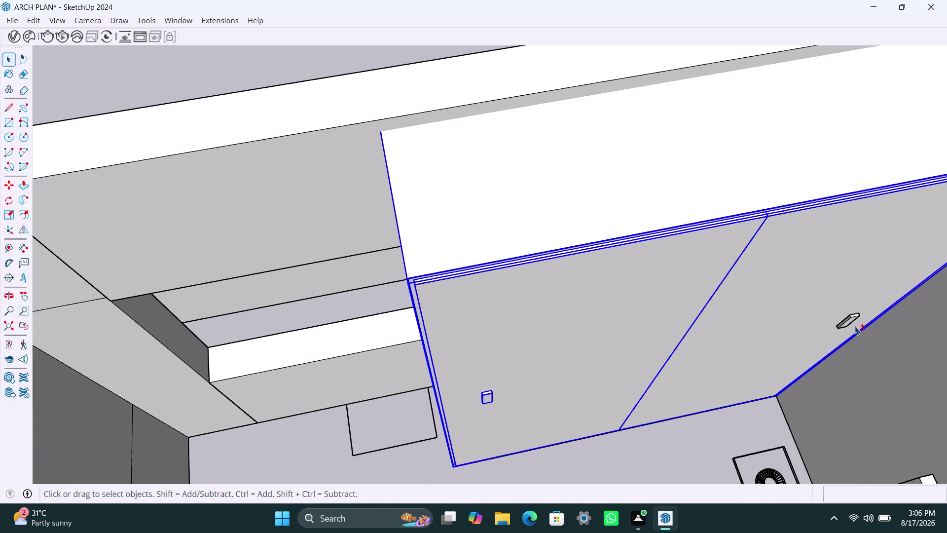
click(850, 324)
scroll(down, 3)
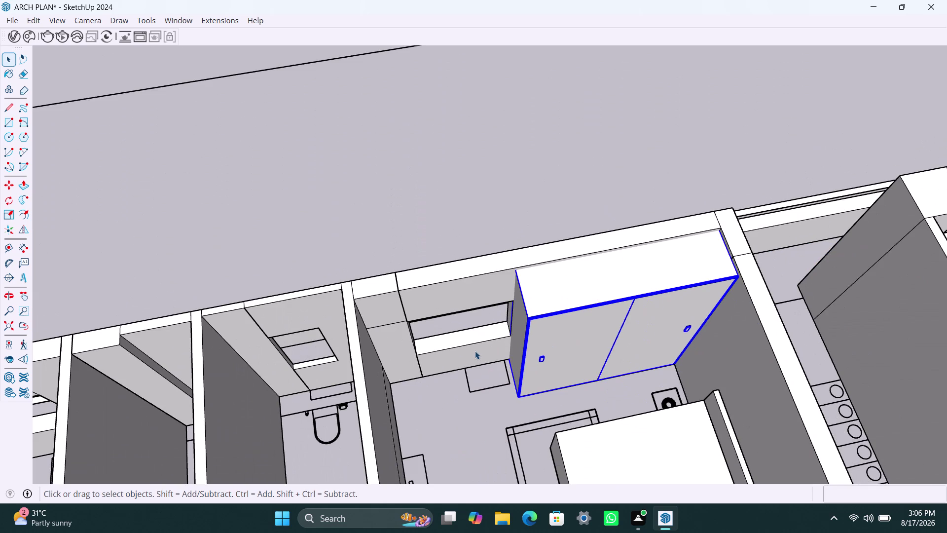
Move the cabinet by its bottom corner so it sits flush against the wall.
key(m)
click(516, 388)
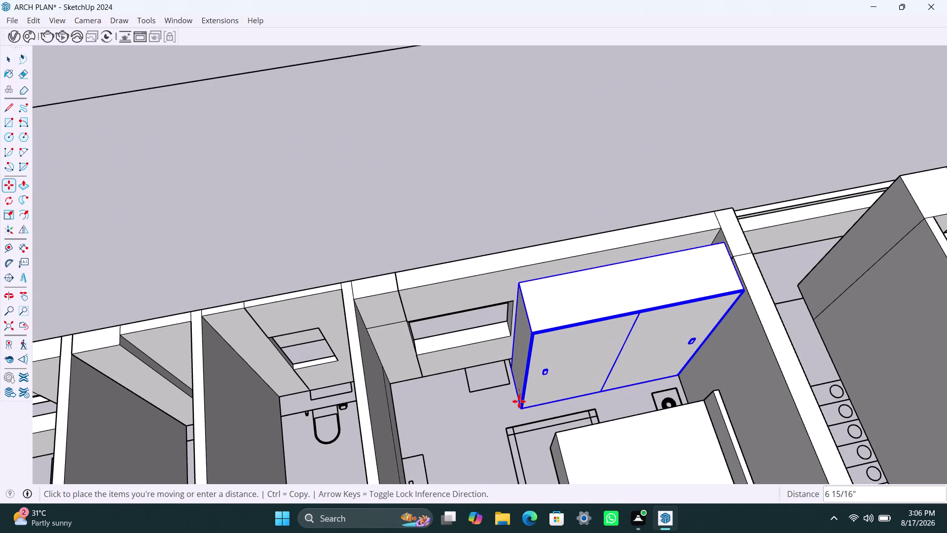
click(518, 410)
scroll(up, 3)
middle_drag(494, 394, 511, 397)
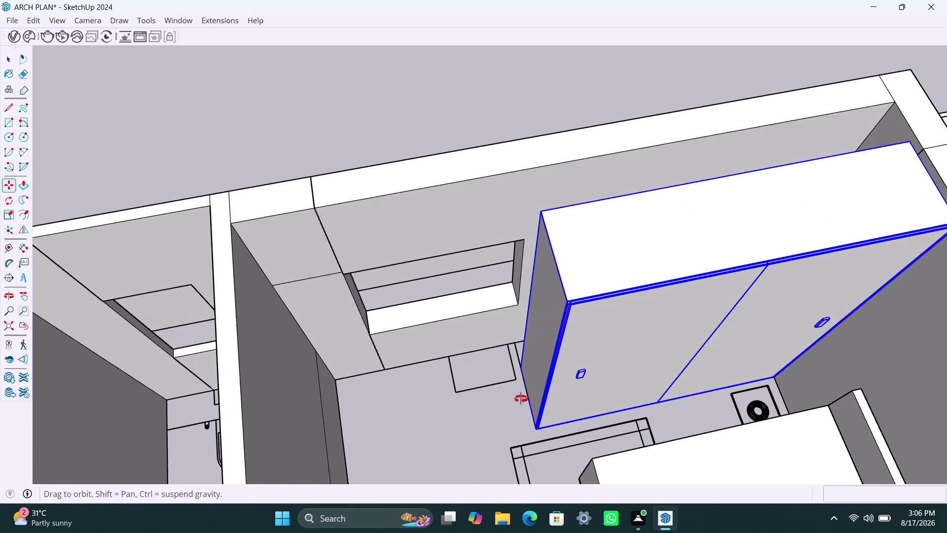
middle_drag(512, 397, 578, 403)
scroll(up, 3)
click(532, 354)
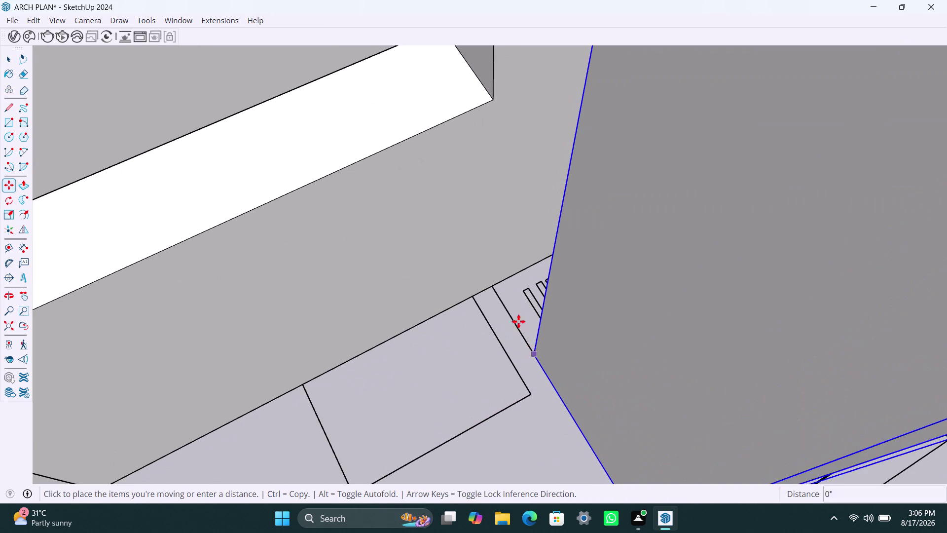
click(493, 286)
Orbit out over the building for an overhead view of both units.
scroll(down, 3)
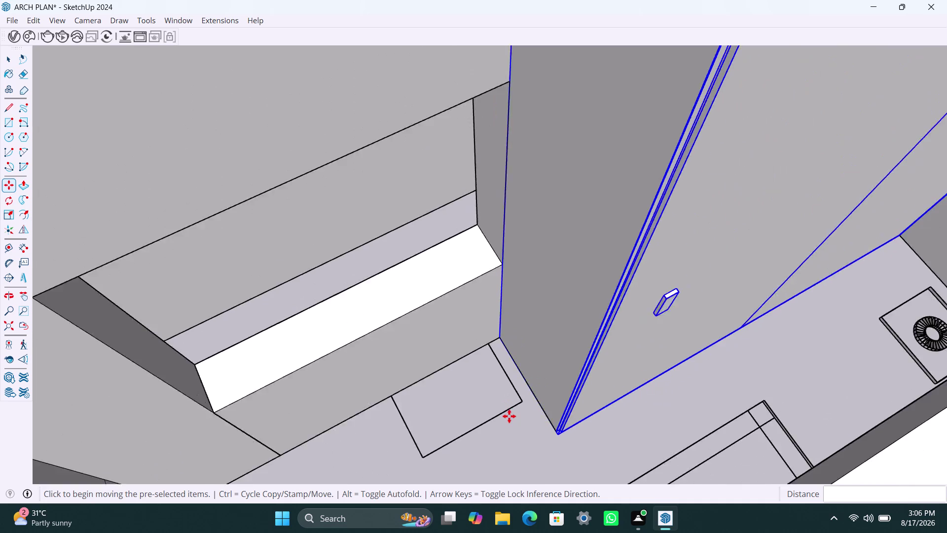
scroll(down, 3)
scroll(down, 3)
middle_drag(519, 397, 465, 342)
scroll(down, 3)
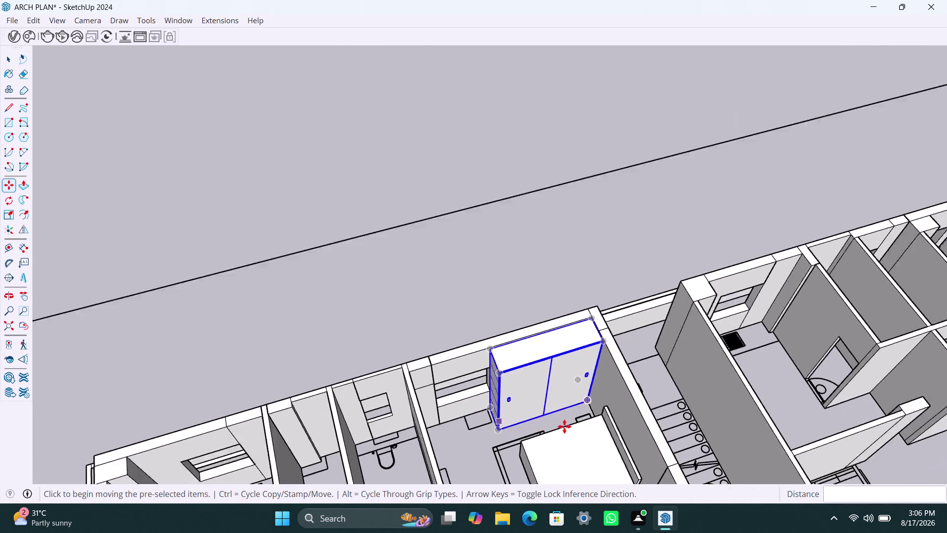
scroll(down, 3)
middle_drag(553, 415, 415, 300)
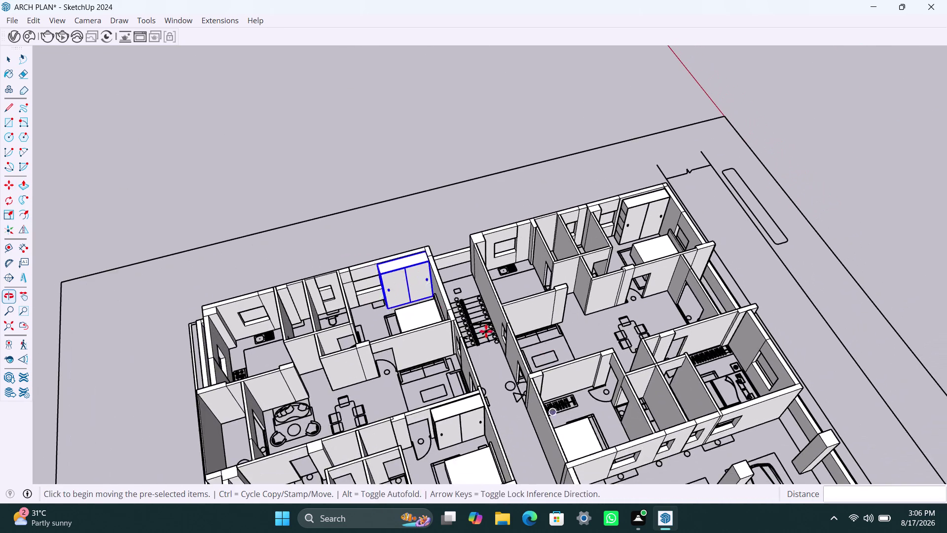
scroll(down, 3)
middle_drag(553, 403, 474, 301)
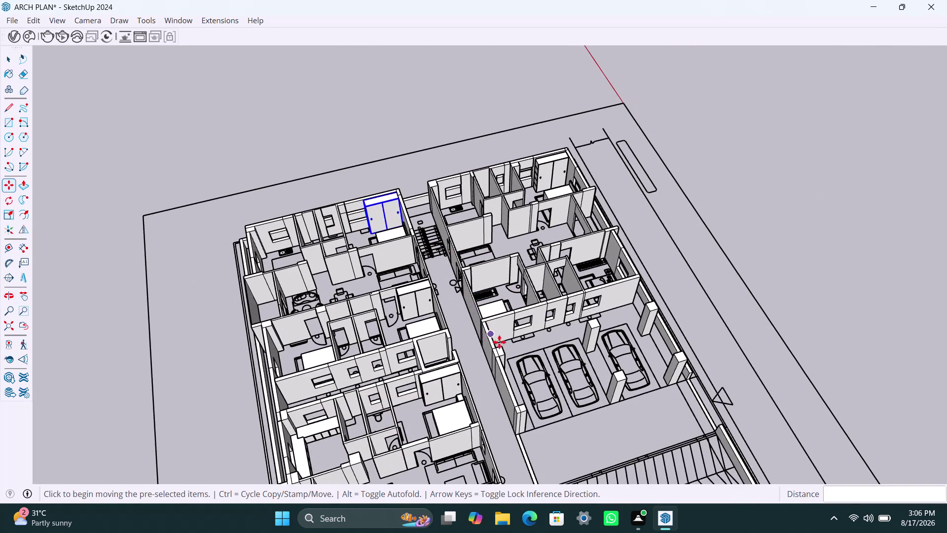
scroll(down, 3)
middle_drag(527, 362, 473, 379)
scroll(up, 3)
middle_drag(552, 283, 554, 356)
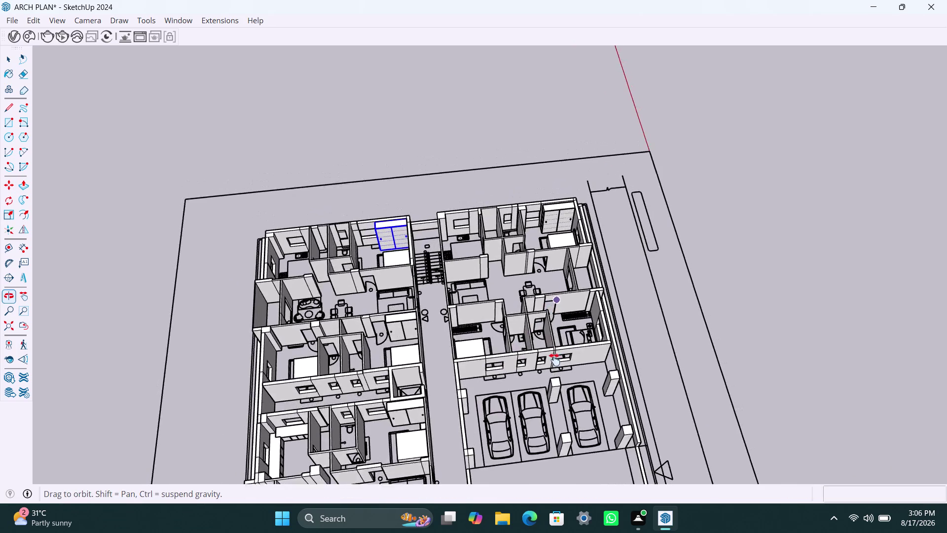
middle_drag(555, 356, 555, 370)
scroll(up, 3)
scroll(up, 3)
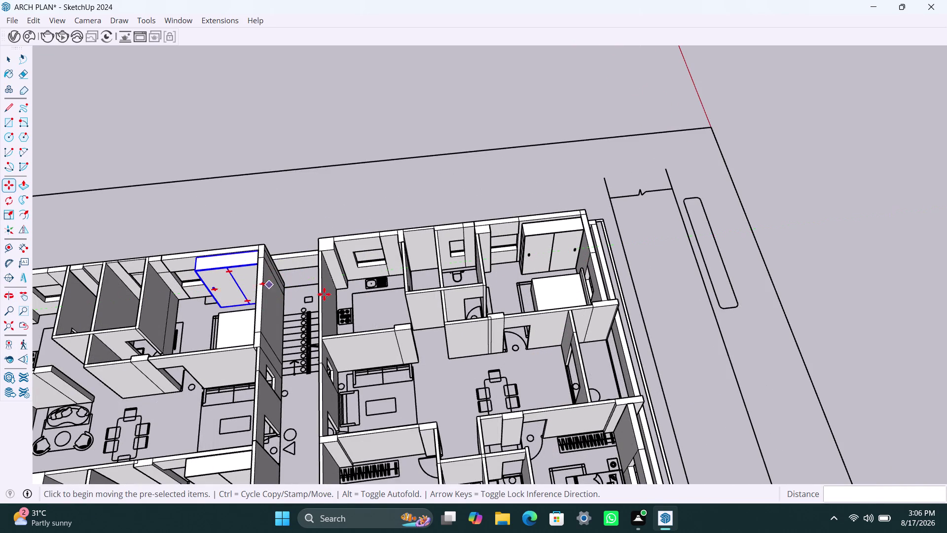
Cancel the pending move and select the two-door cabinet in the right unit.
key(Escape)
key(space)
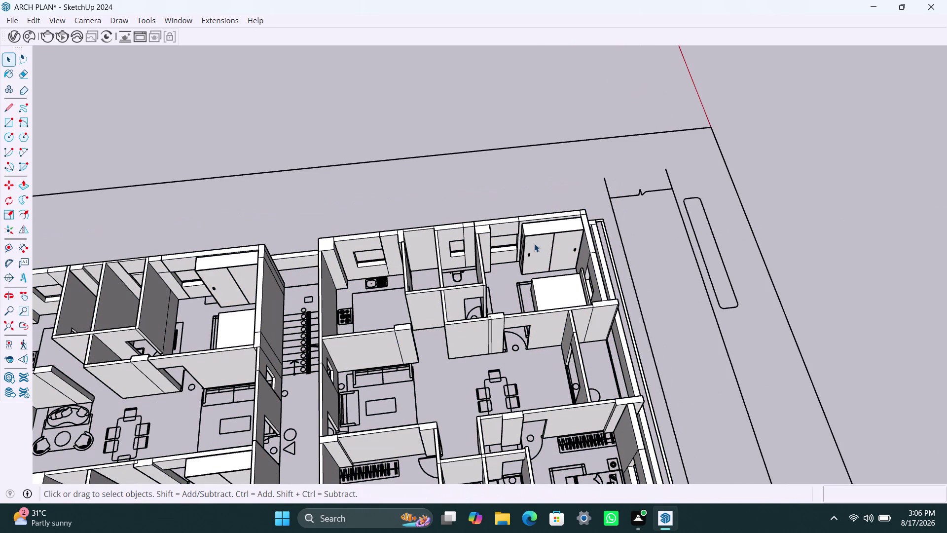
click(534, 244)
scroll(up, 3)
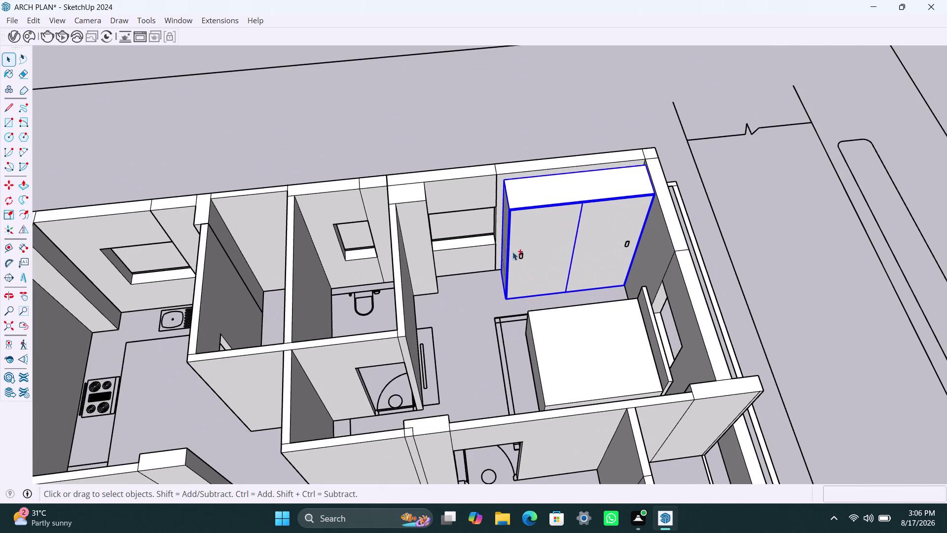
click(520, 255)
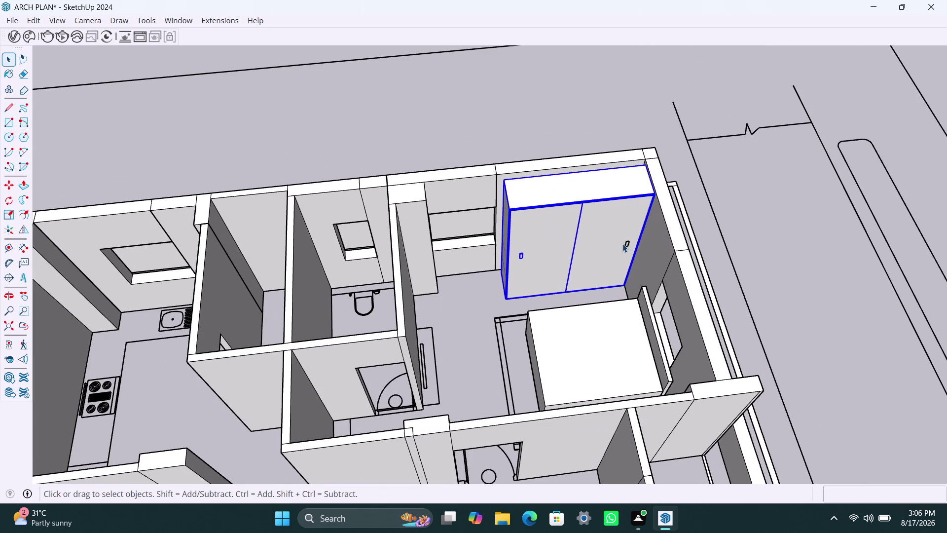
scroll(up, 3)
click(626, 243)
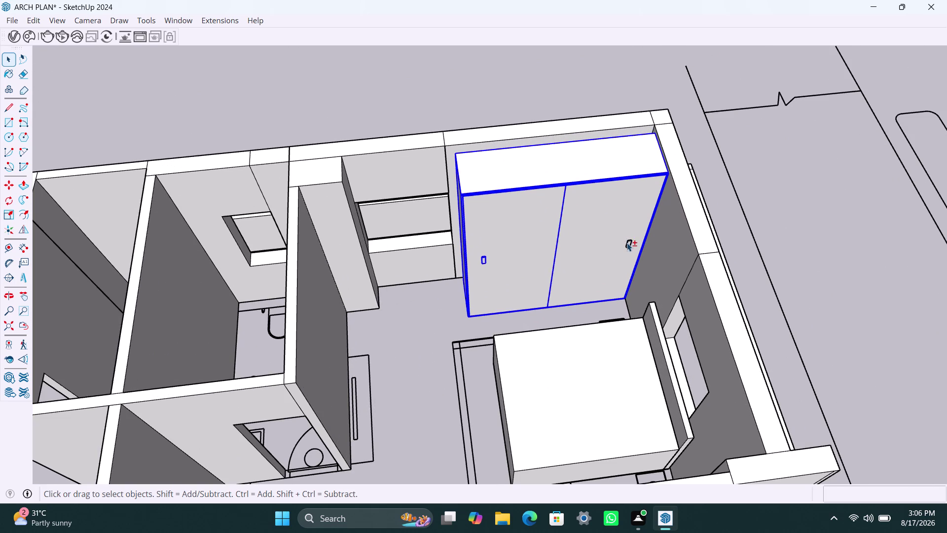
scroll(down, 3)
Copy the cabinet by its bottom corner and drop it at the lower bedroom's wall corner.
key(m)
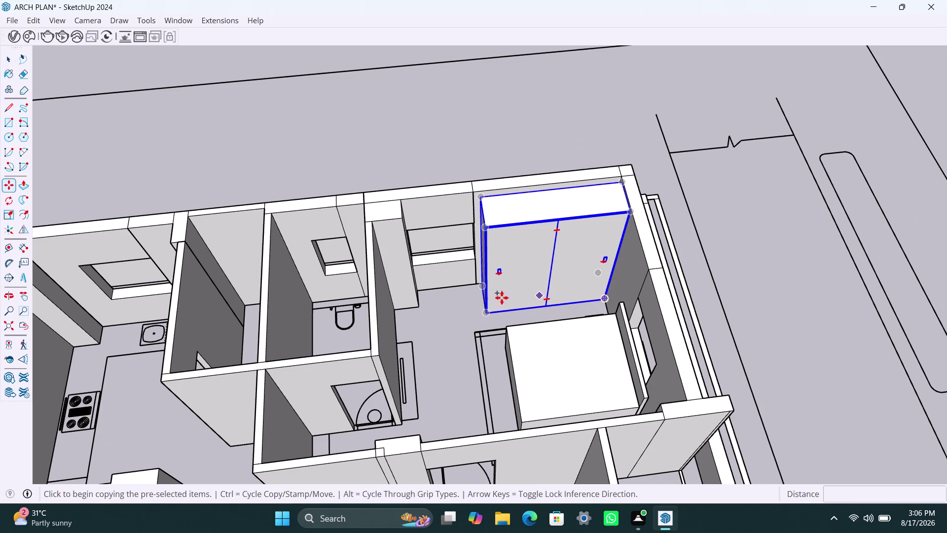
click(489, 307)
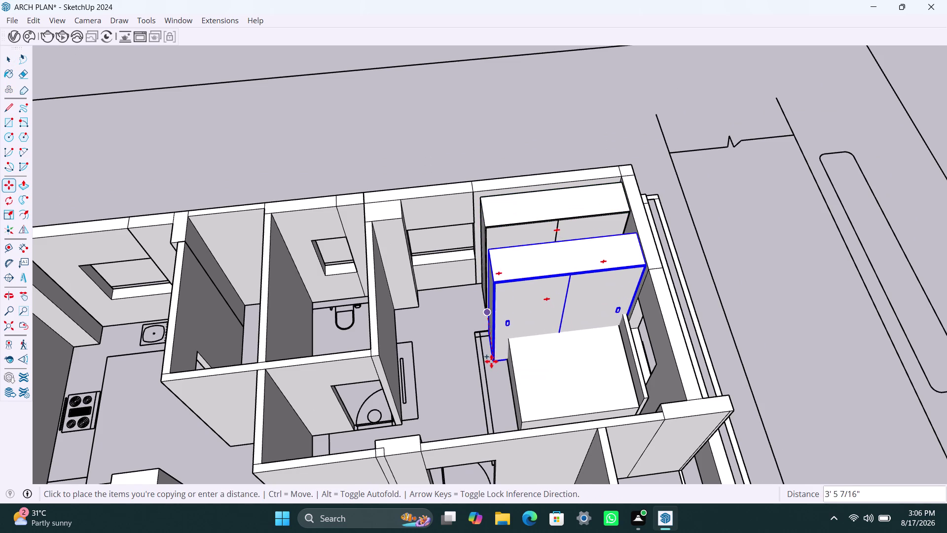
scroll(down, 3)
scroll(down, 3)
middle_drag(494, 374, 538, 230)
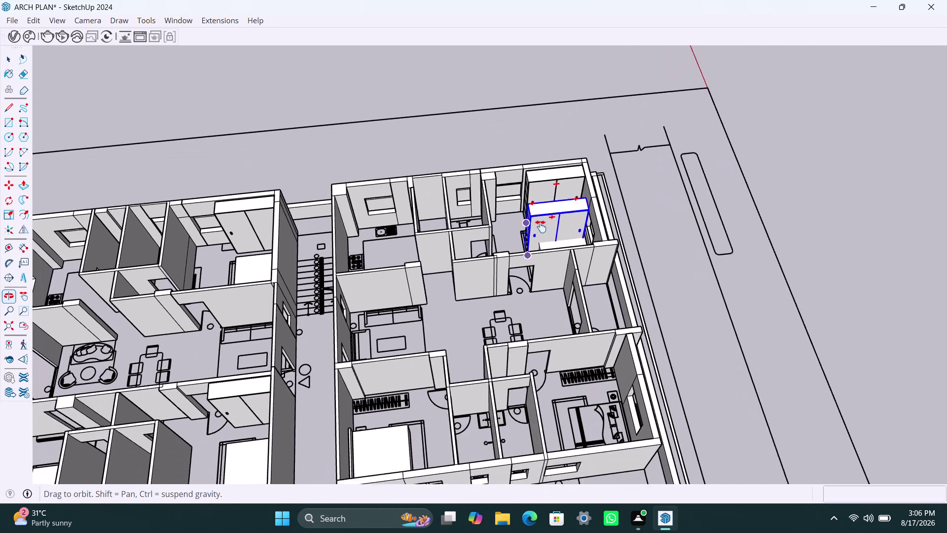
middle_drag(539, 229, 566, 203)
scroll(up, 3)
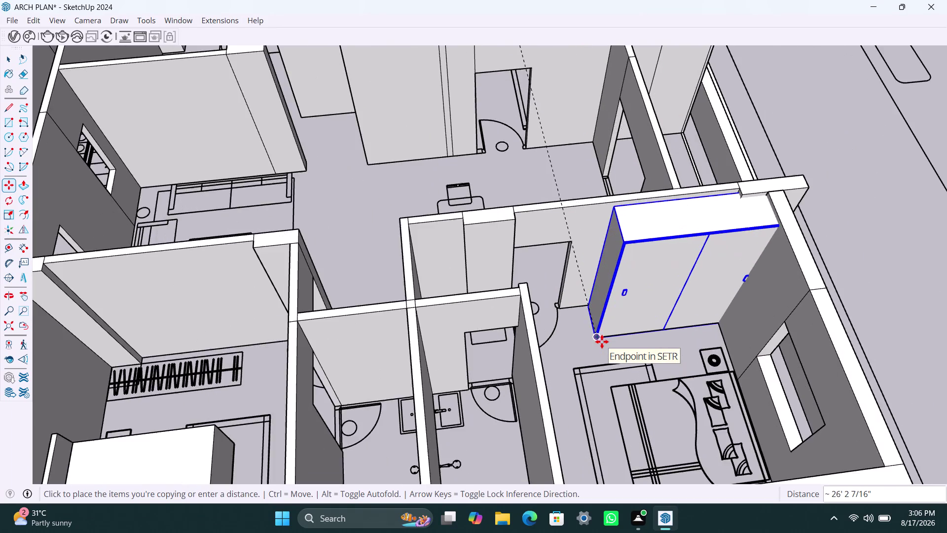
scroll(up, 3)
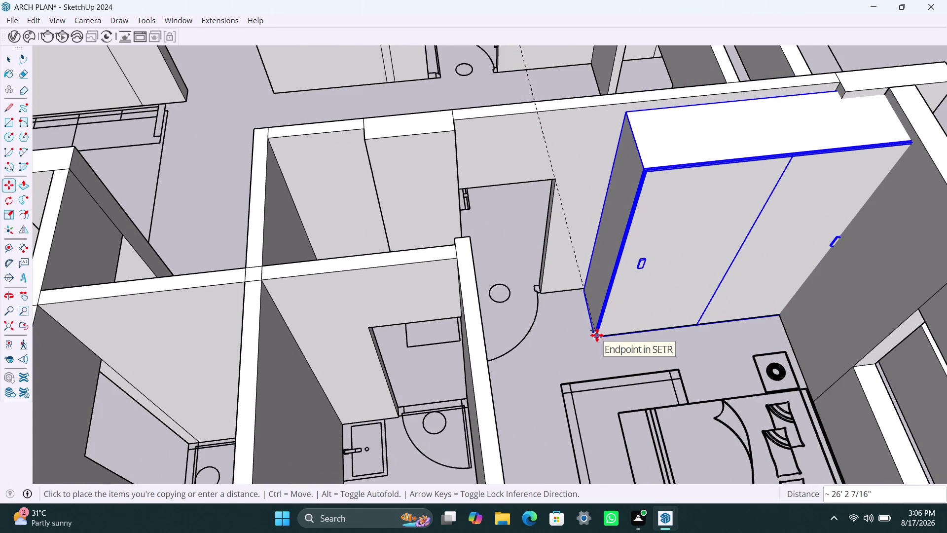
click(597, 335)
Snap the copy's base corner flush with the wall corner and save the model.
scroll(up, 3)
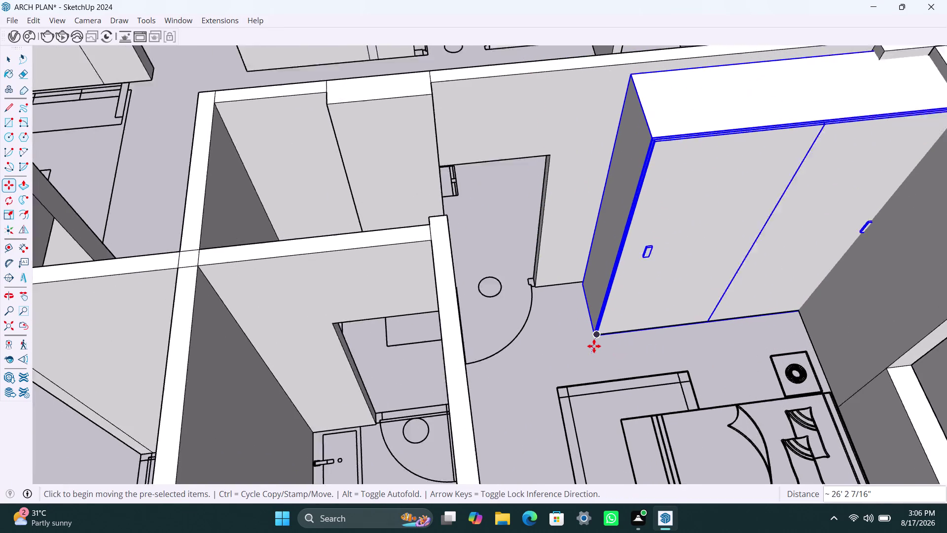
scroll(up, 3)
middle_drag(596, 324, 615, 288)
scroll(up, 3)
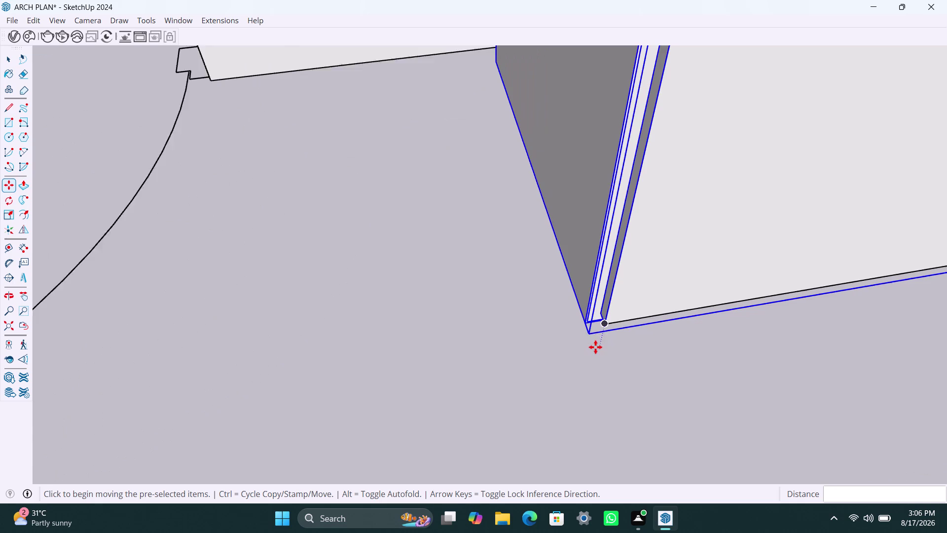
click(583, 318)
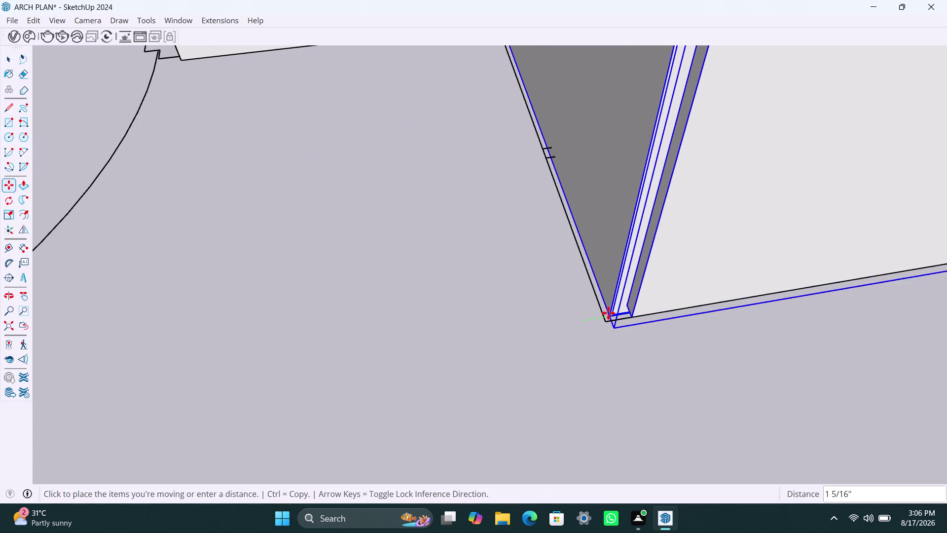
click(608, 317)
scroll(down, 3)
scroll(up, 3)
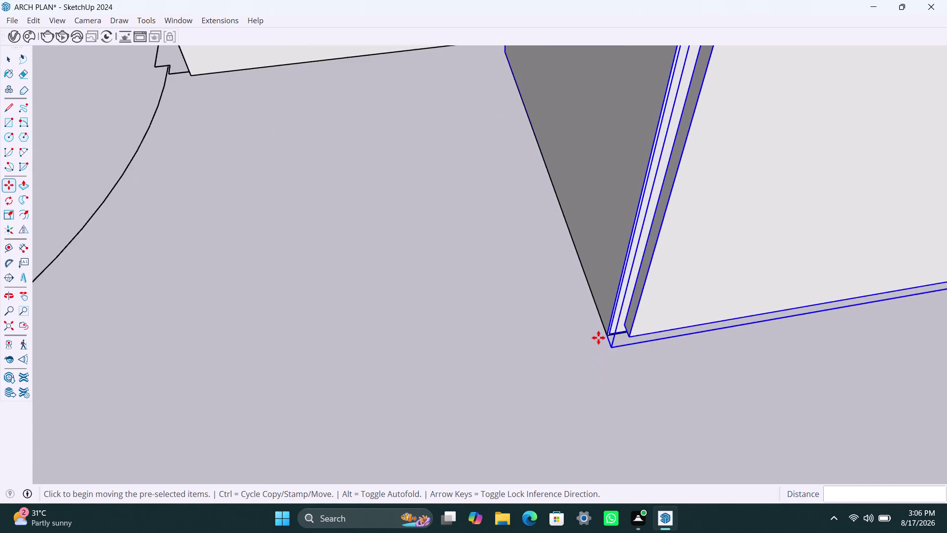
scroll(up, 3)
scroll(down, 3)
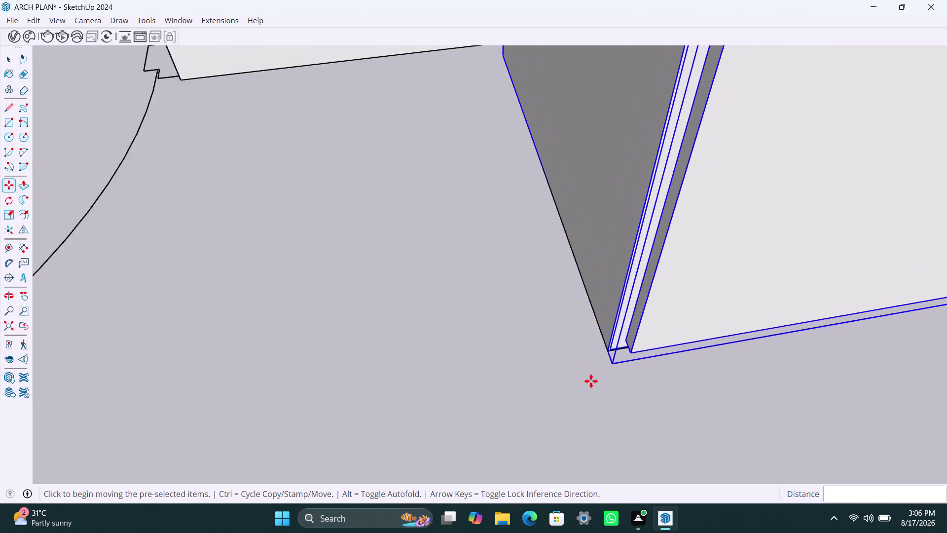
scroll(down, 3)
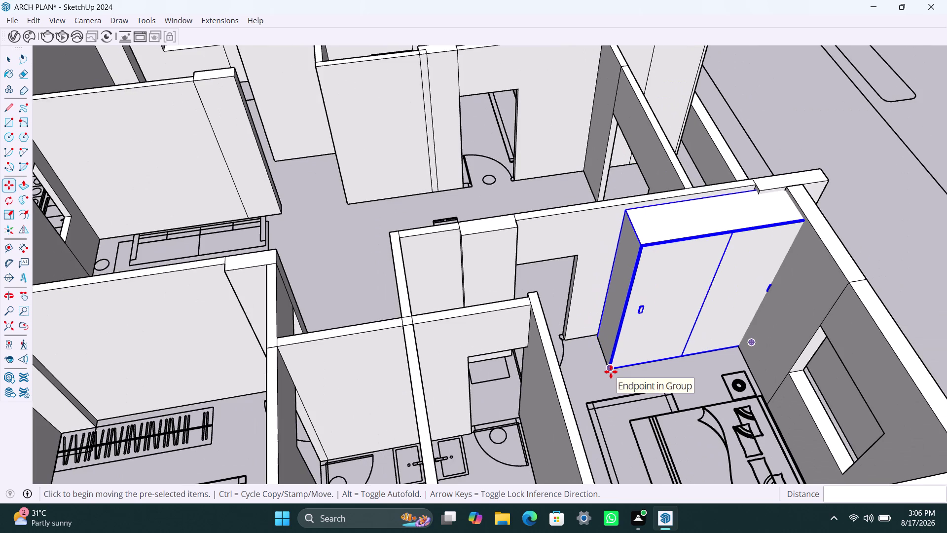
key(ctrl+s)
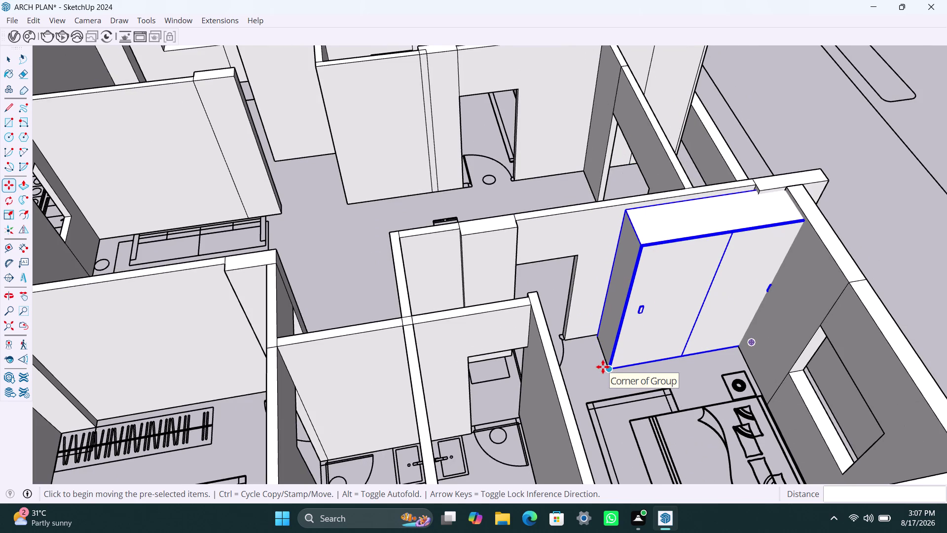
key(space)
scroll(down, 3)
scroll(down, 3)
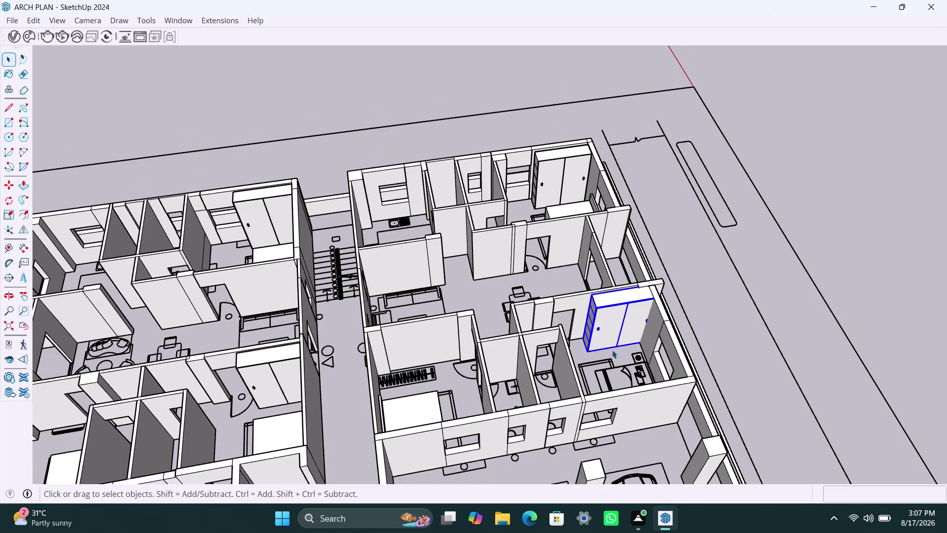
Orbit over the building to review both cabinets and select the lower room's two-door cabinet.
middle_drag(612, 351, 504, 379)
scroll(down, 3)
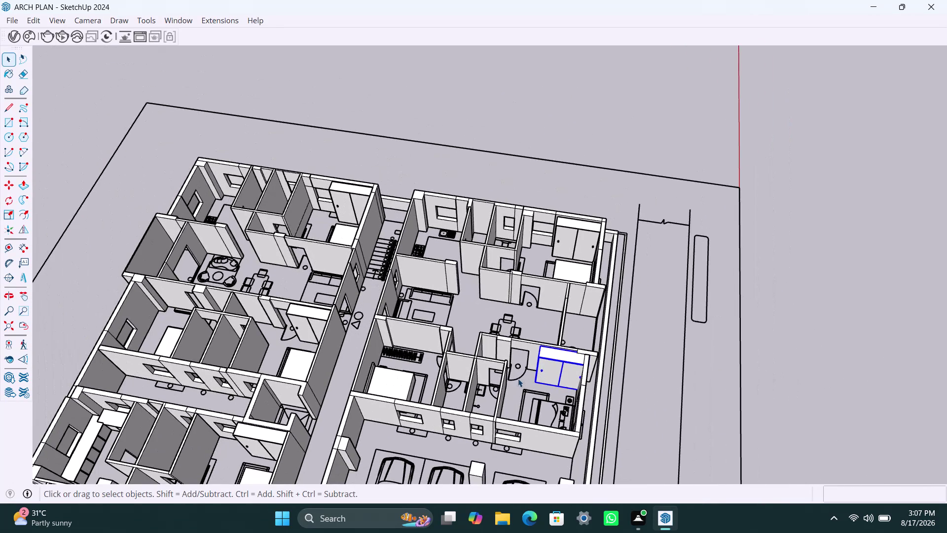
middle_drag(520, 378, 683, 316)
scroll(up, 3)
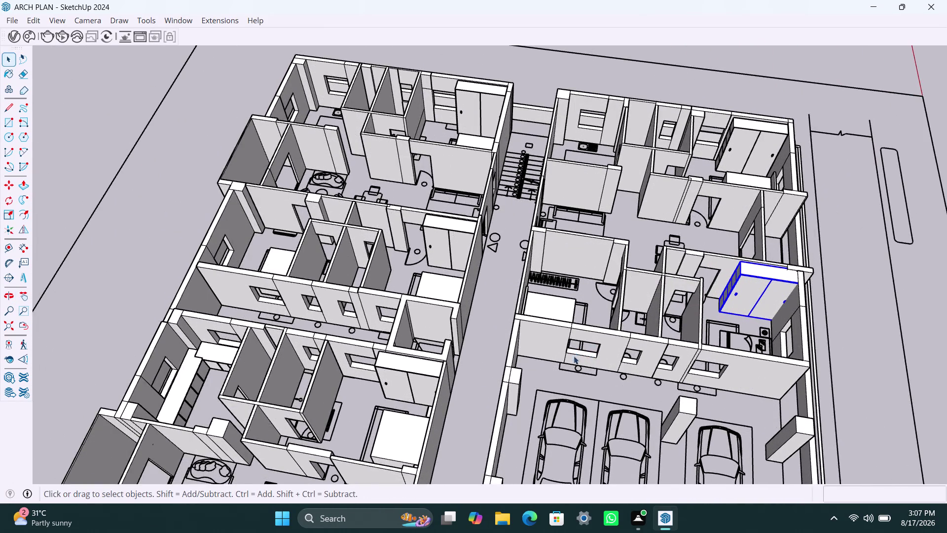
scroll(down, 3)
middle_drag(597, 345, 606, 438)
scroll(up, 3)
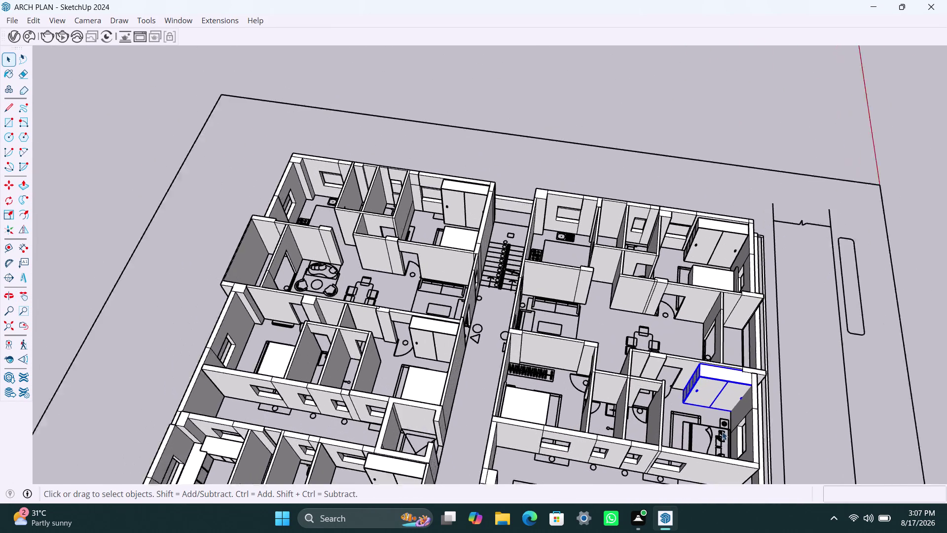
scroll(up, 3)
scroll(down, 3)
middle_drag(678, 433, 648, 416)
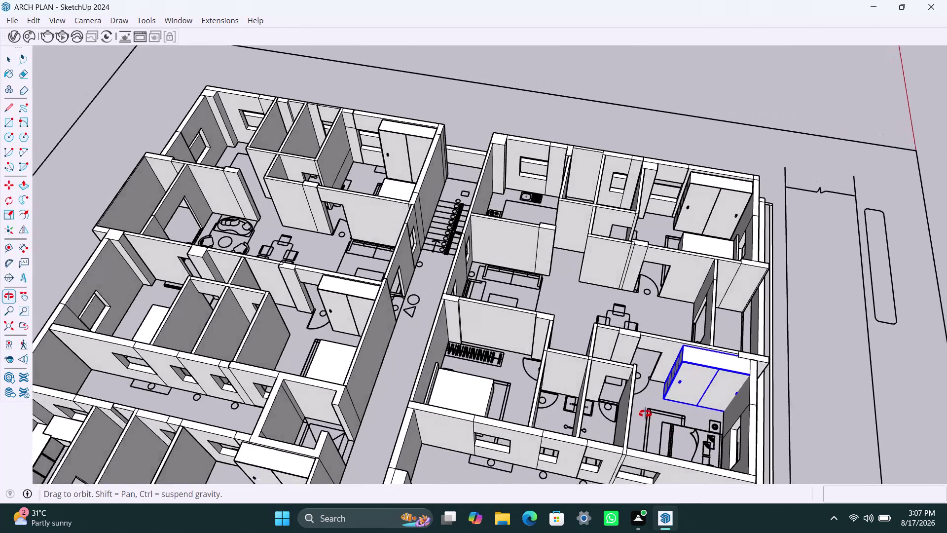
middle_drag(648, 416, 682, 402)
scroll(down, 3)
middle_drag(670, 403, 671, 332)
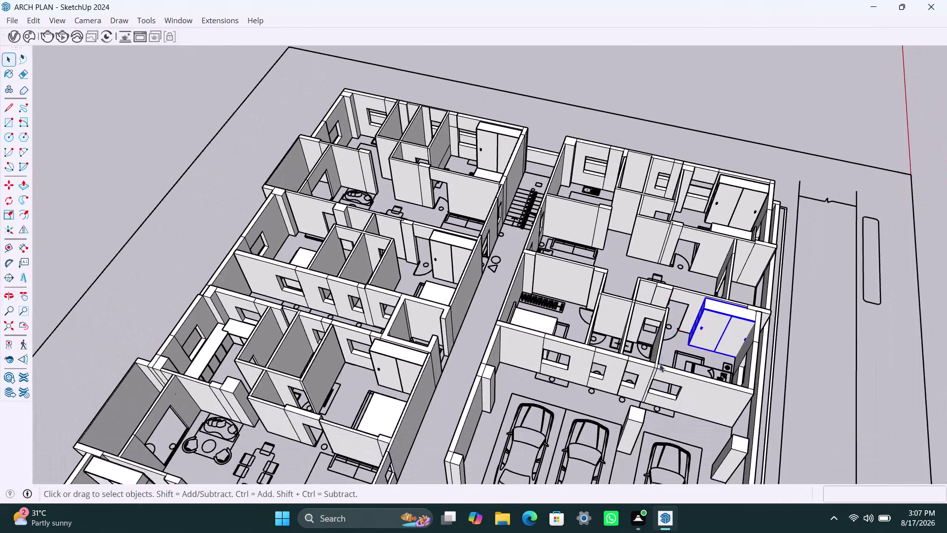
scroll(up, 3)
middle_drag(661, 374, 676, 432)
click(738, 199)
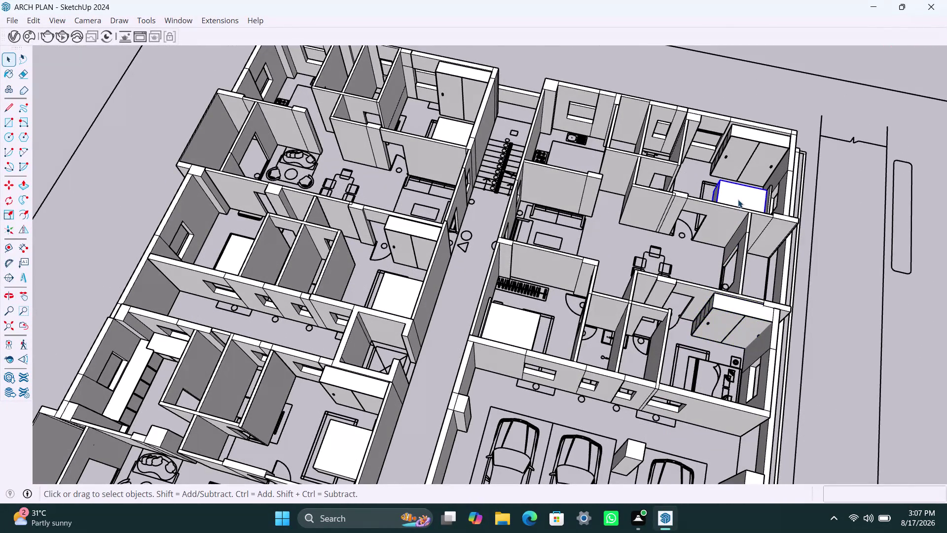
click(718, 308)
scroll(up, 3)
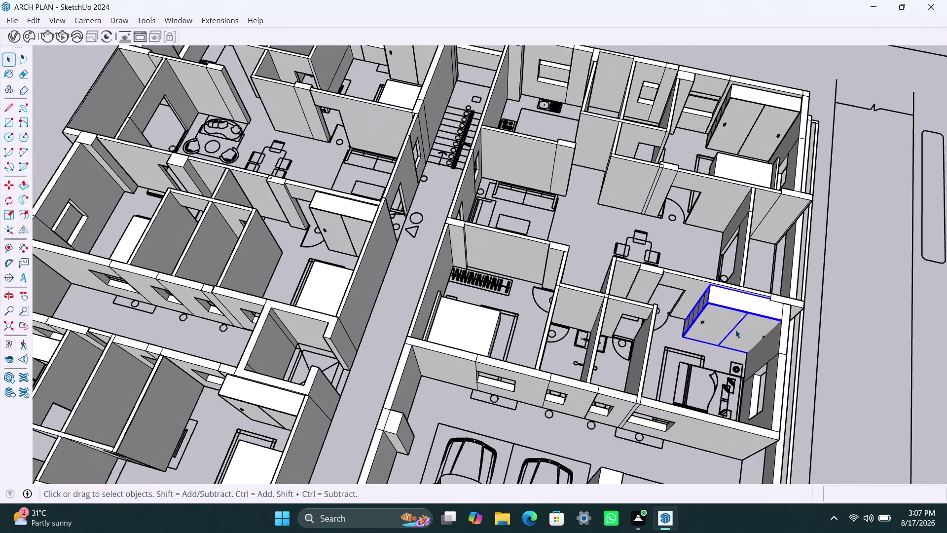
middle_drag(735, 329, 698, 312)
Scale the lower cabinet slightly narrower and clear the selection.
key(s)
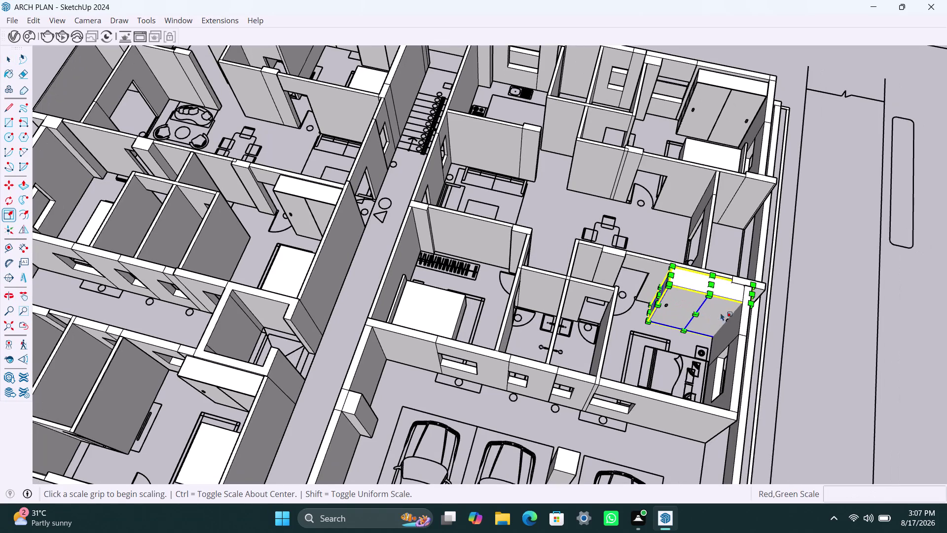
scroll(down, 3)
middle_drag(732, 329, 635, 269)
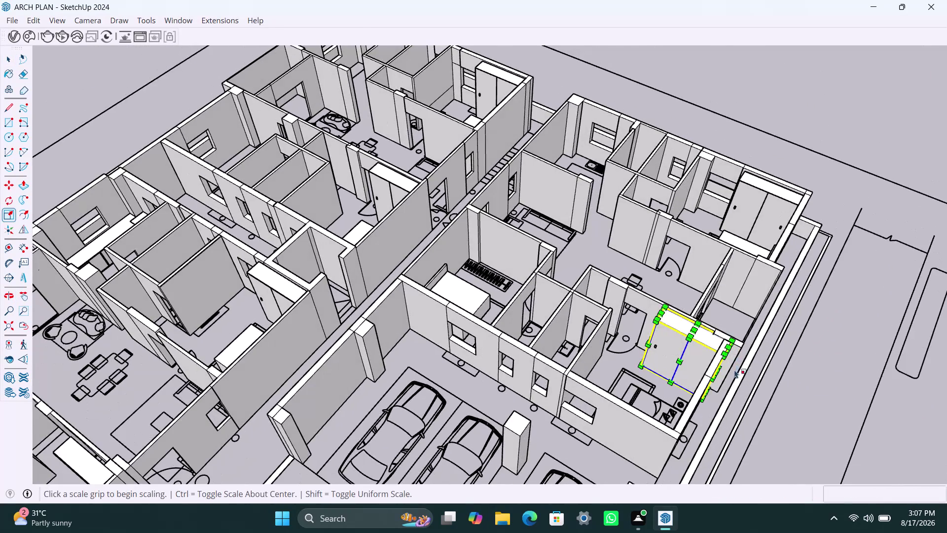
scroll(up, 3)
drag(715, 370, 709, 369)
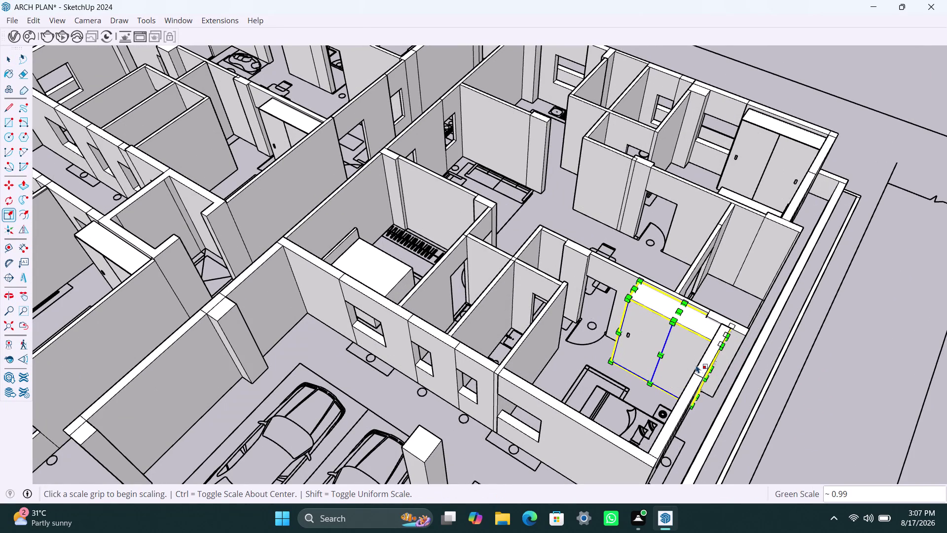
drag(713, 369, 696, 362)
key(space)
click(839, 364)
Reselect the cabinet and rescale its width so it meets the wall.
scroll(down, 3)
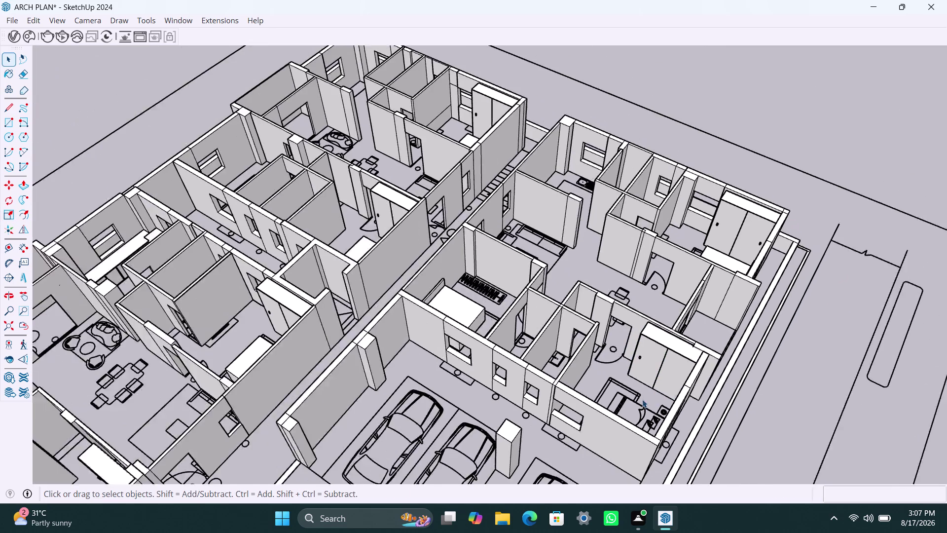
middle_drag(642, 399, 766, 399)
scroll(up, 3)
middle_drag(722, 327, 660, 327)
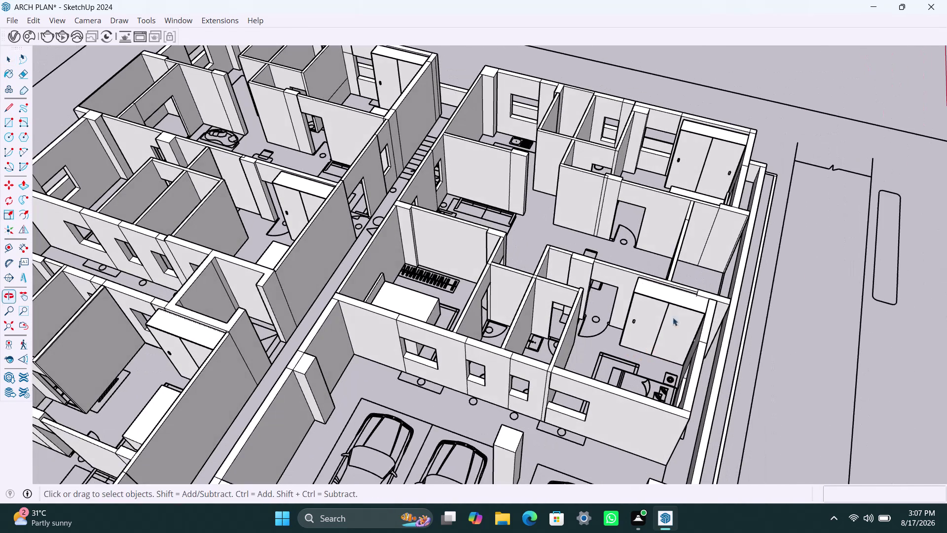
click(680, 313)
scroll(up, 3)
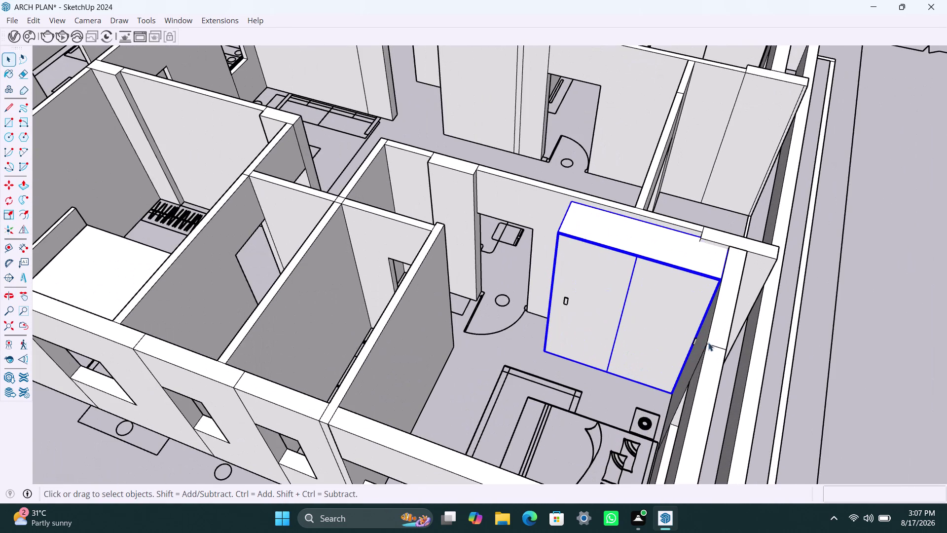
middle_drag(696, 341, 669, 337)
key(s)
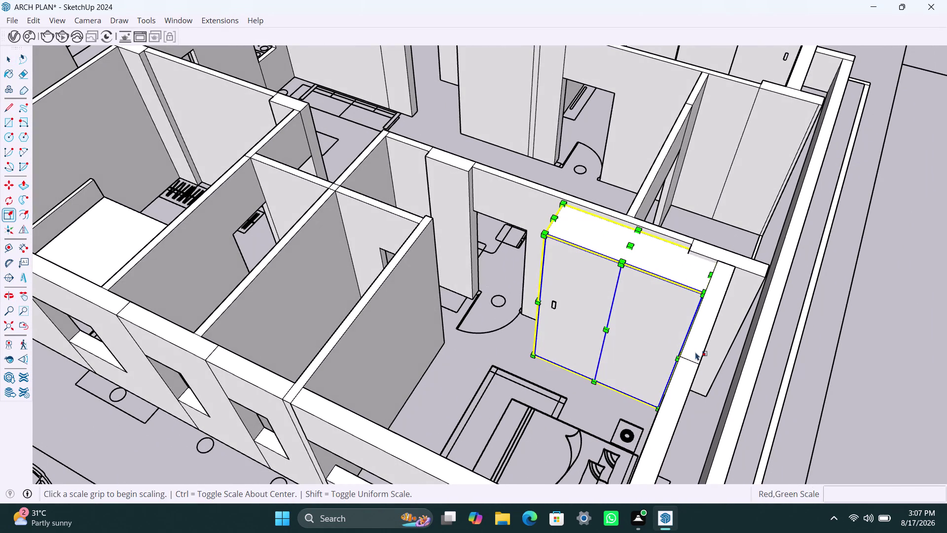
drag(682, 359, 671, 355)
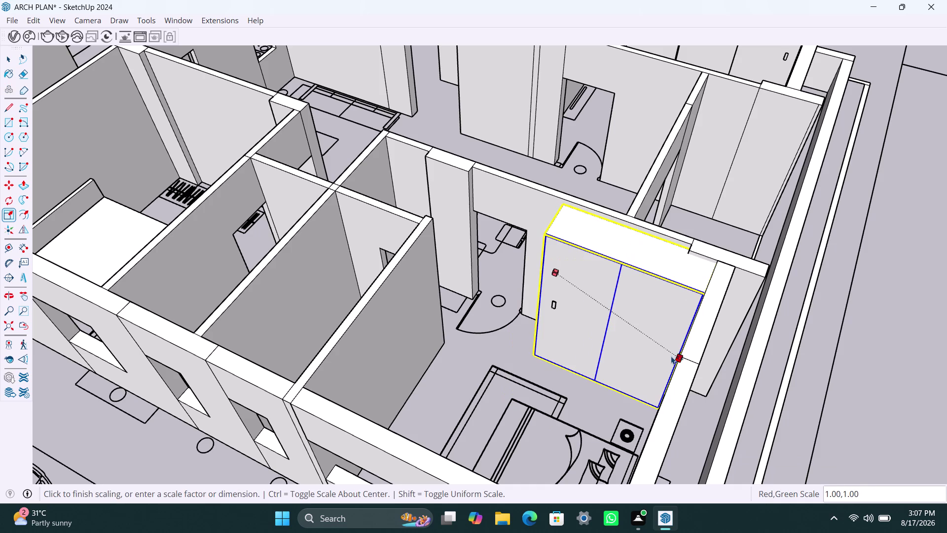
drag(671, 356, 670, 351)
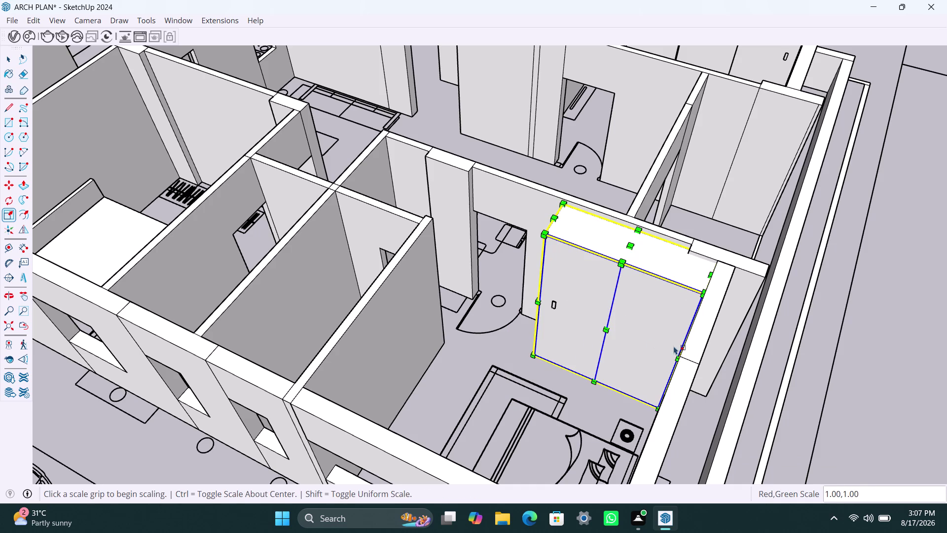
key(space)
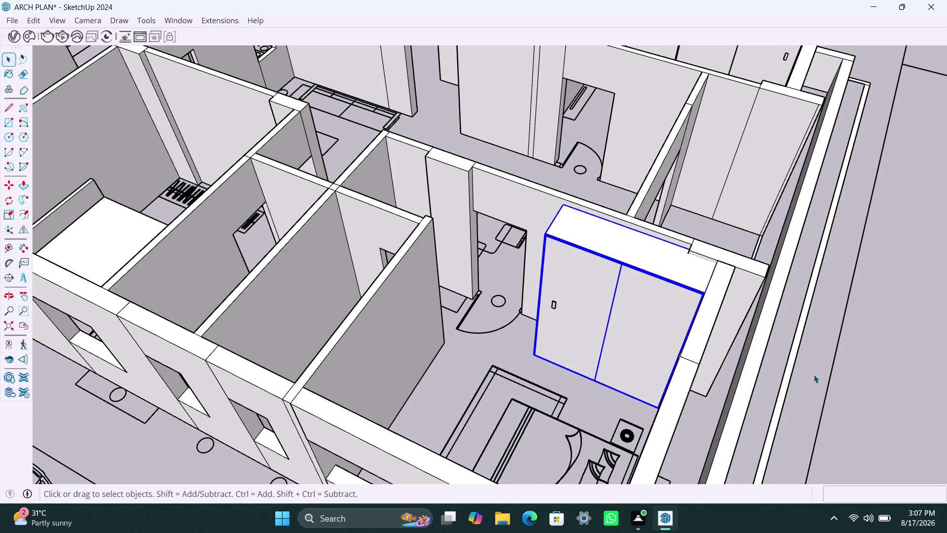
Move the handle from the right door edge onto the right-hand door.
click(843, 365)
click(667, 347)
scroll(down, 3)
middle_drag(630, 374, 686, 371)
click(805, 291)
scroll(up, 3)
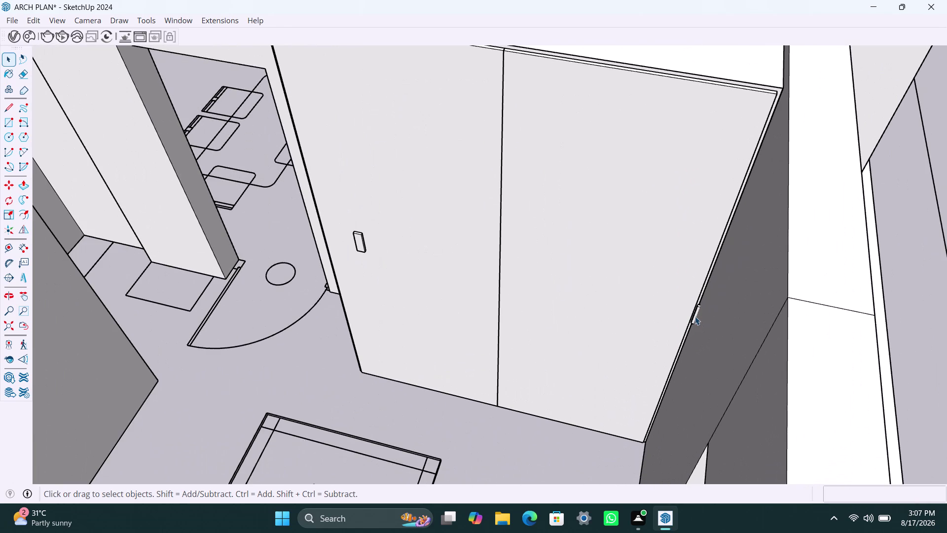
click(695, 316)
key(m)
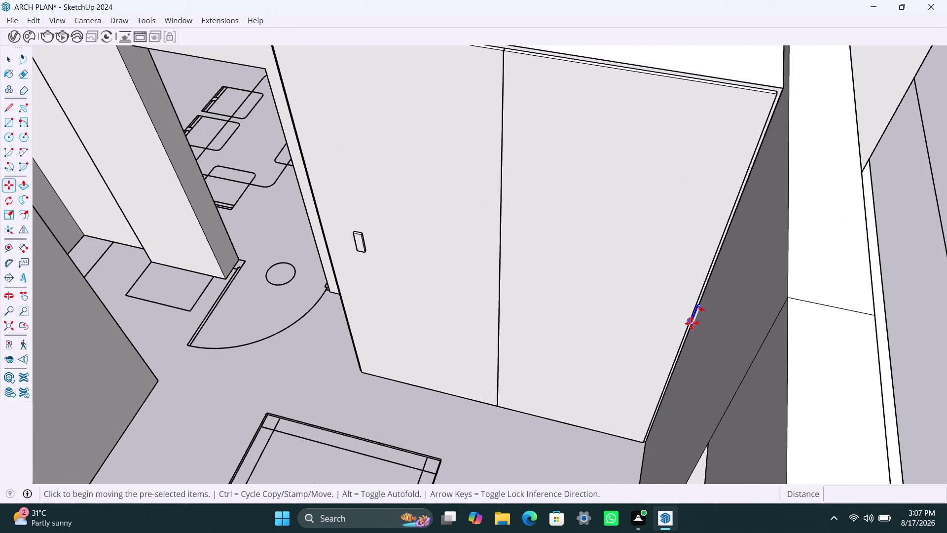
click(691, 323)
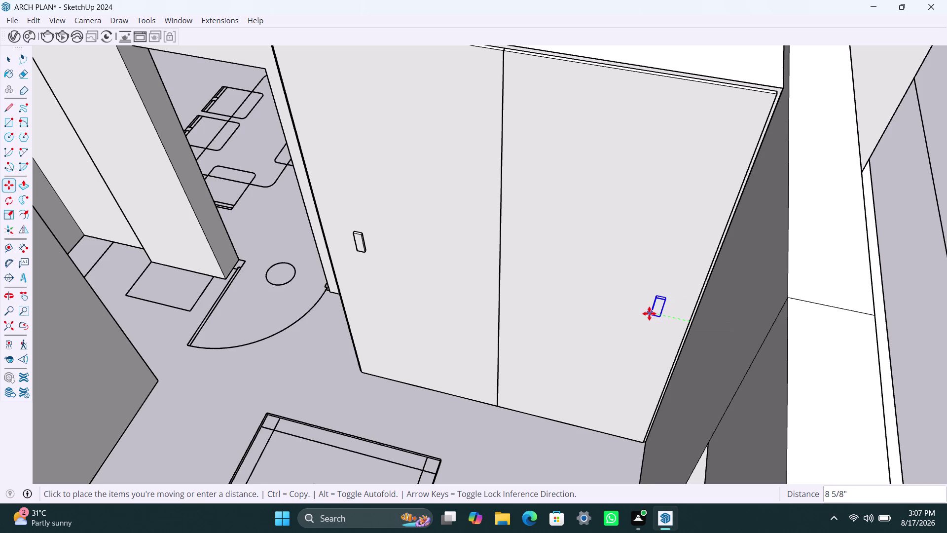
click(645, 313)
key(space)
scroll(down, 3)
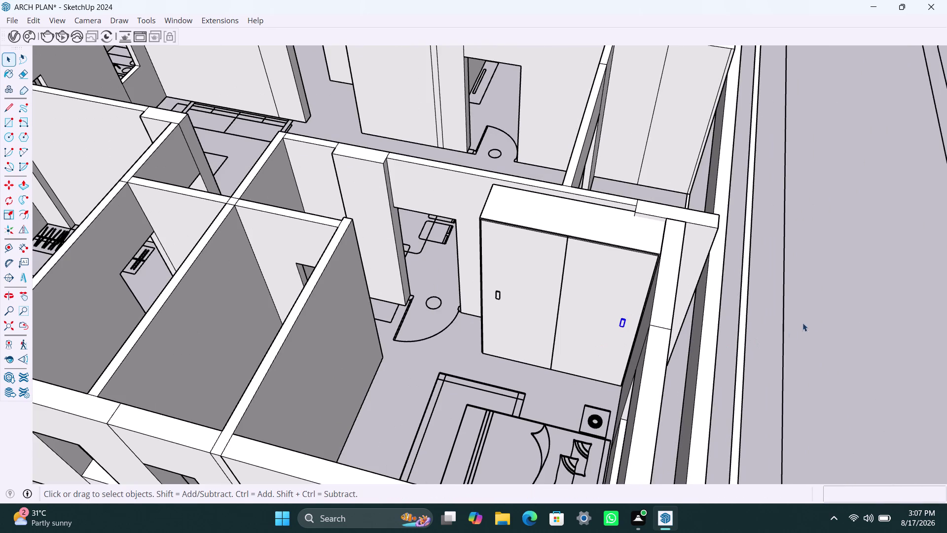
click(811, 321)
Orbit out to see the whole floor plan and clear the selection.
scroll(down, 3)
scroll(down, 3)
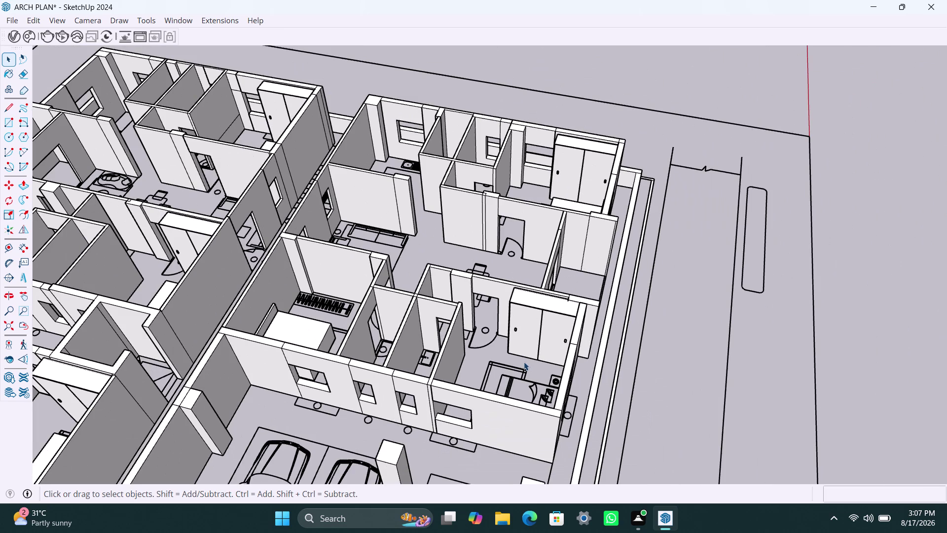
middle_drag(524, 361, 585, 362)
drag(634, 211, 628, 241)
middle_drag(628, 241, 614, 267)
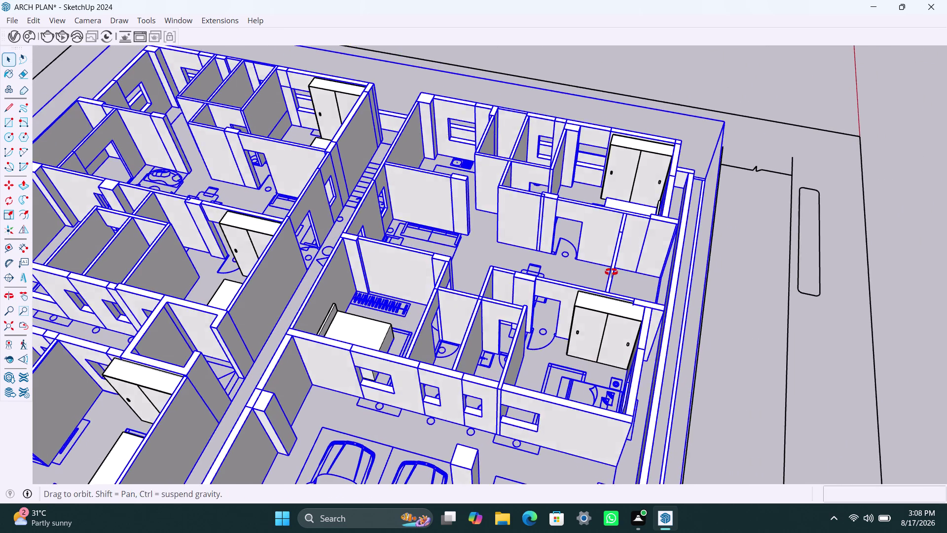
middle_drag(614, 268, 611, 273)
click(759, 273)
scroll(up, 3)
Select the upper room's white box unit together with its thin side panel.
click(638, 212)
scroll(down, 3)
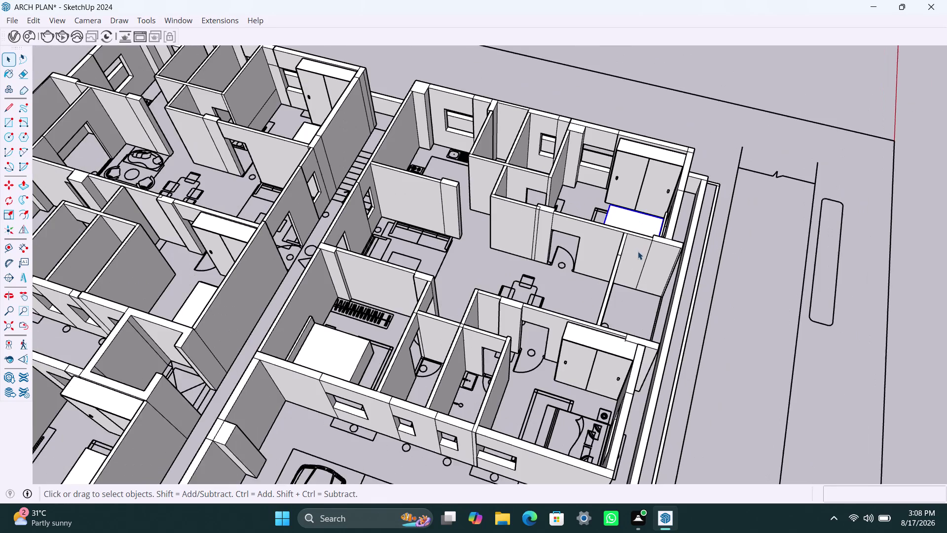
middle_drag(637, 252, 628, 292)
scroll(up, 3)
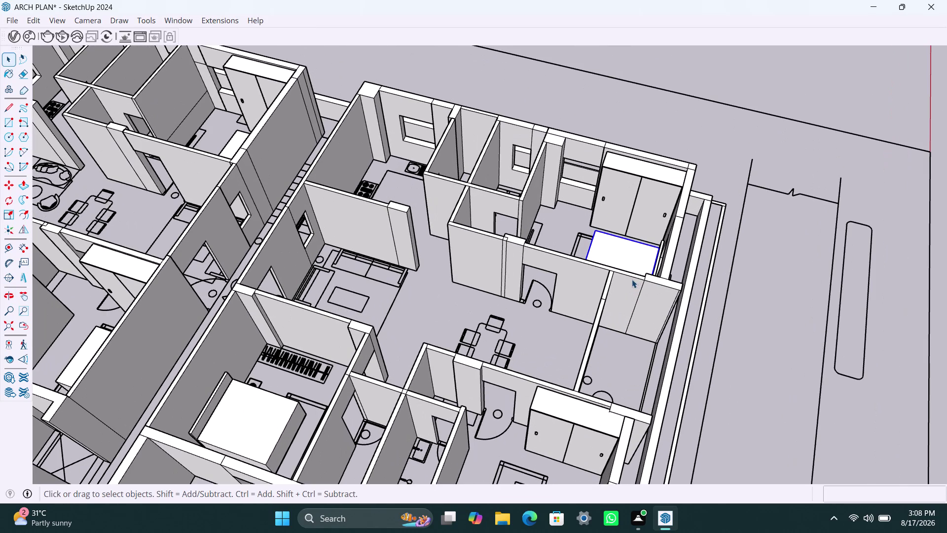
middle_drag(647, 281, 603, 337)
scroll(up, 3)
click(617, 311)
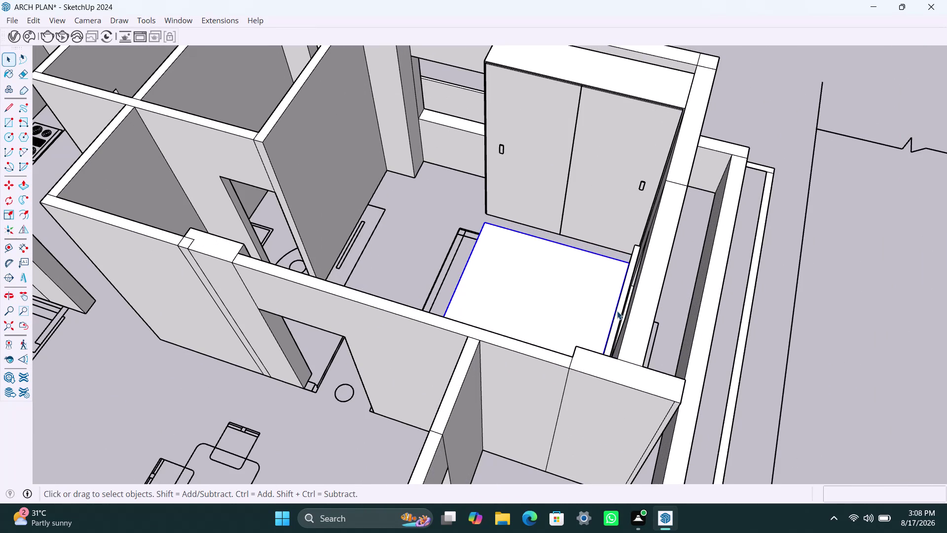
click(626, 285)
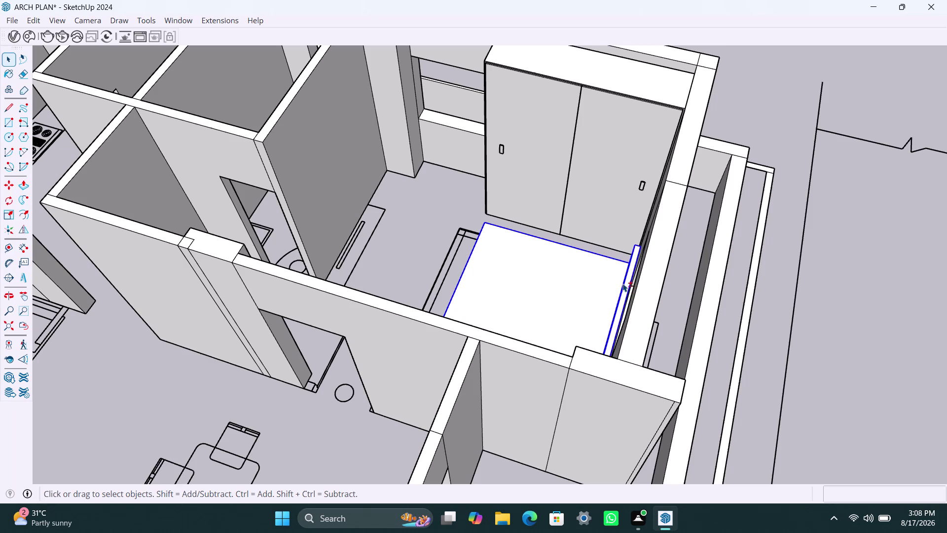
Start copying the pieces from a corner and carry them toward the lower room.
key(m)
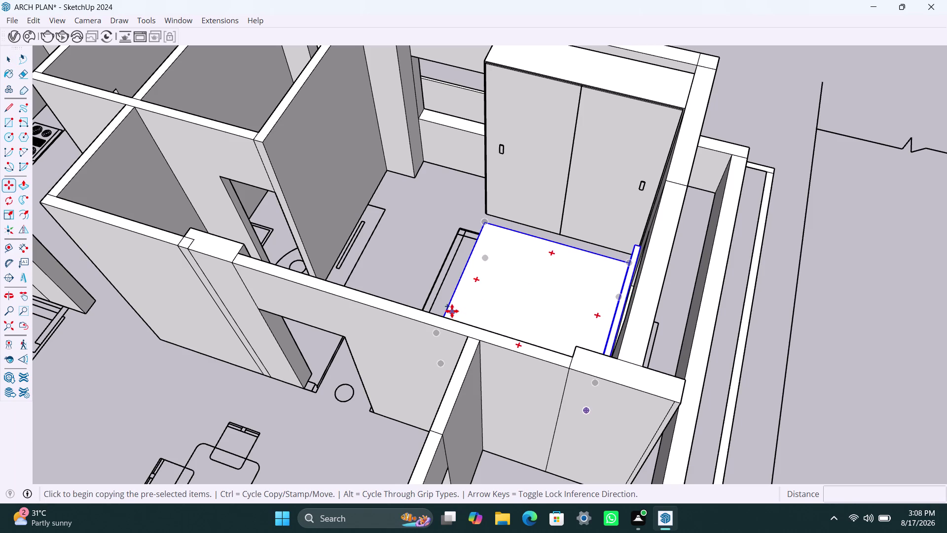
click(451, 308)
scroll(down, 3)
middle_drag(427, 388, 603, 270)
scroll(down, 3)
middle_drag(580, 412, 603, 397)
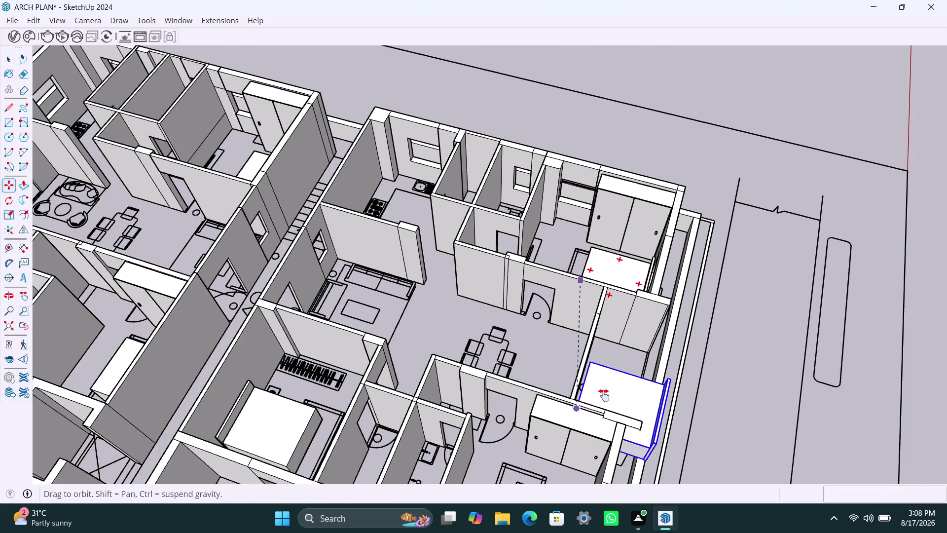
middle_drag(602, 397, 676, 305)
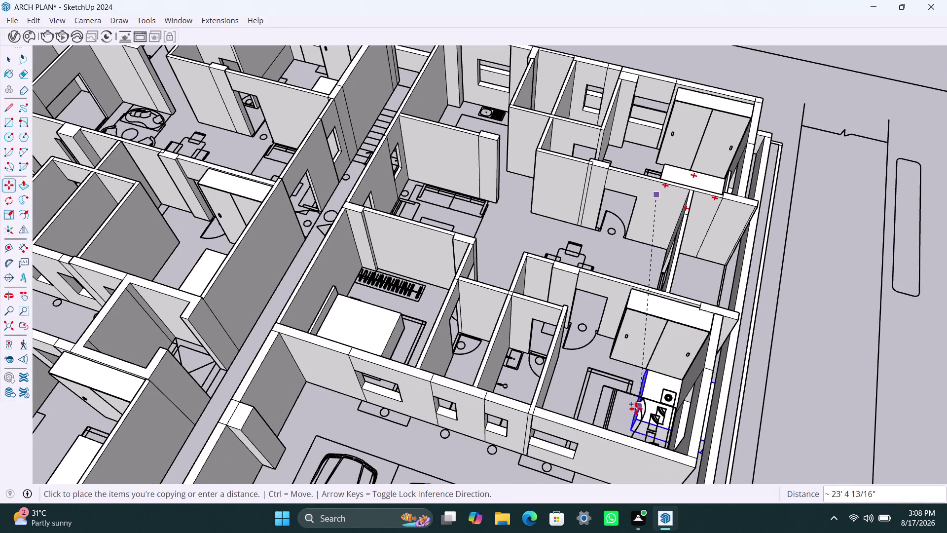
Drop the copy in the lower room and zoom in on it beside the bed.
click(625, 415)
scroll(down, 3)
middle_drag(608, 403, 634, 466)
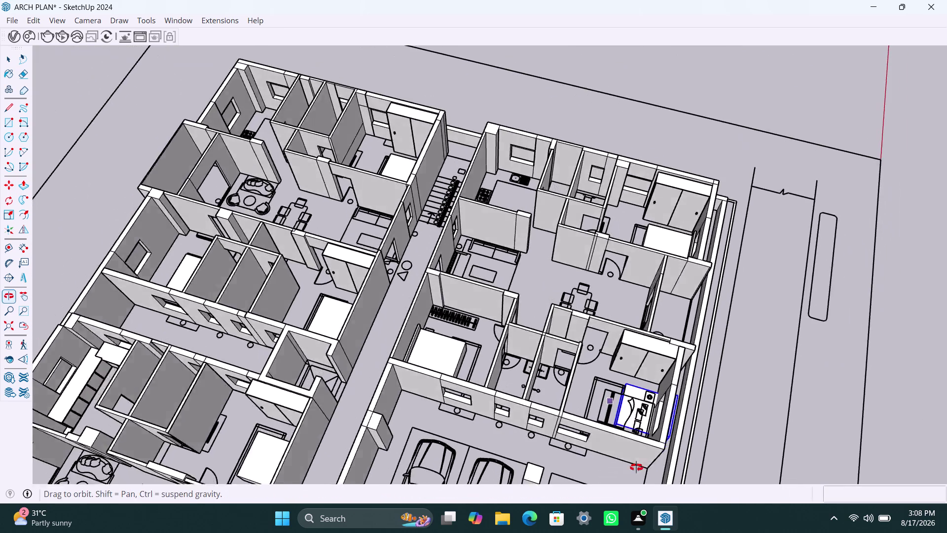
middle_drag(634, 466, 672, 487)
scroll(up, 3)
scroll(up, 3)
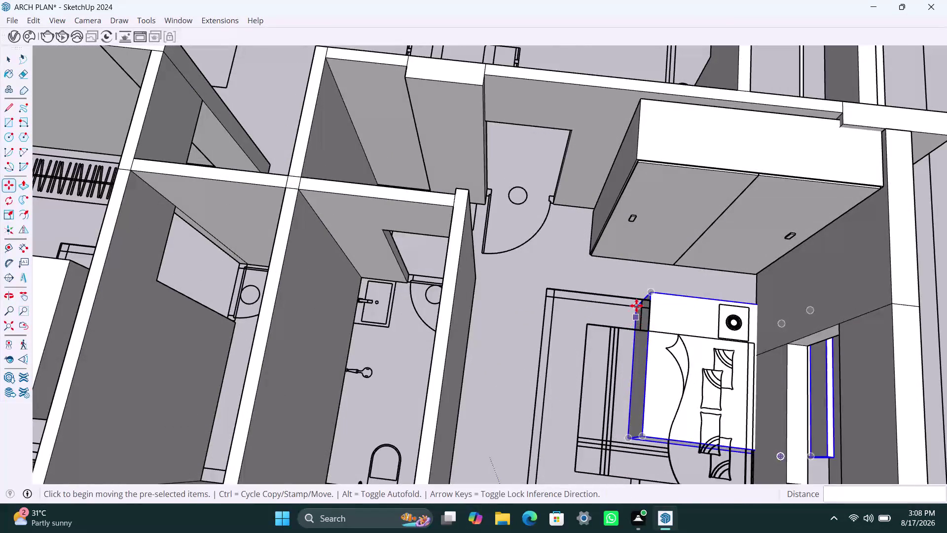
Shift the white block copy closer to its spot in the lower bedroom.
click(636, 305)
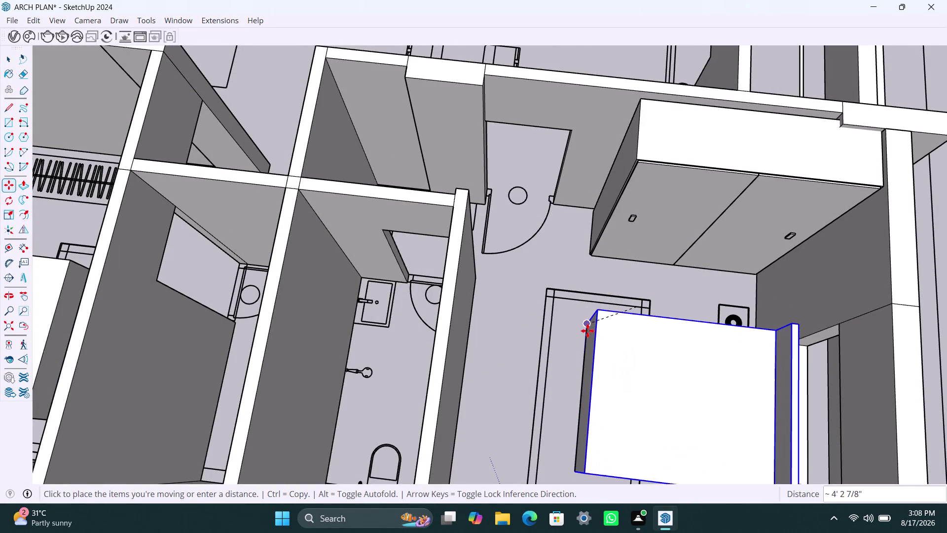
click(587, 333)
scroll(up, 3)
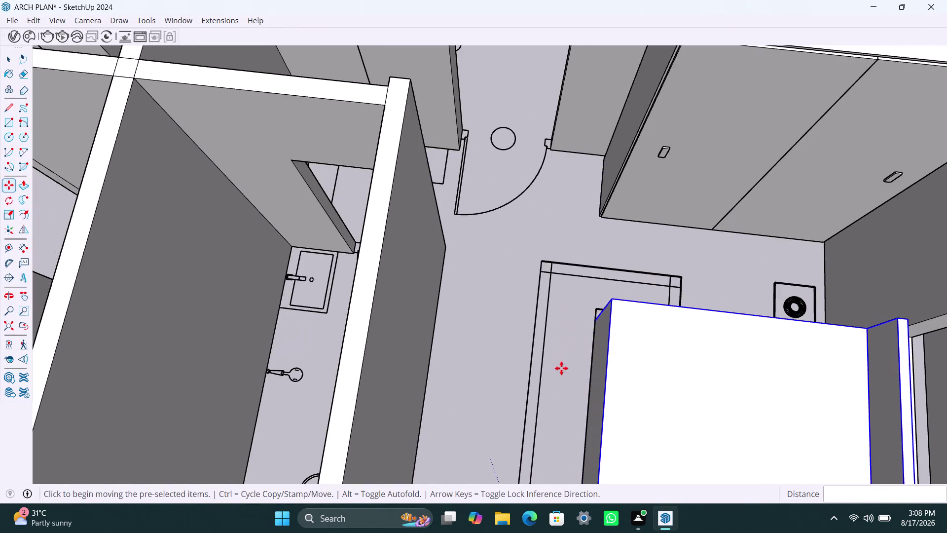
middle_drag(568, 379, 669, 385)
scroll(up, 3)
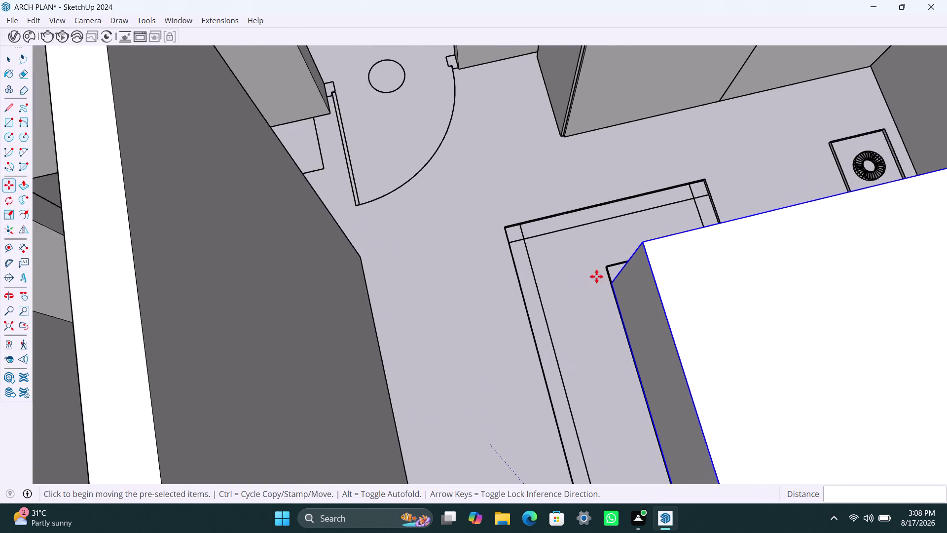
scroll(up, 3)
Snap the block's corner into the bed frame, then deselect everything.
click(639, 281)
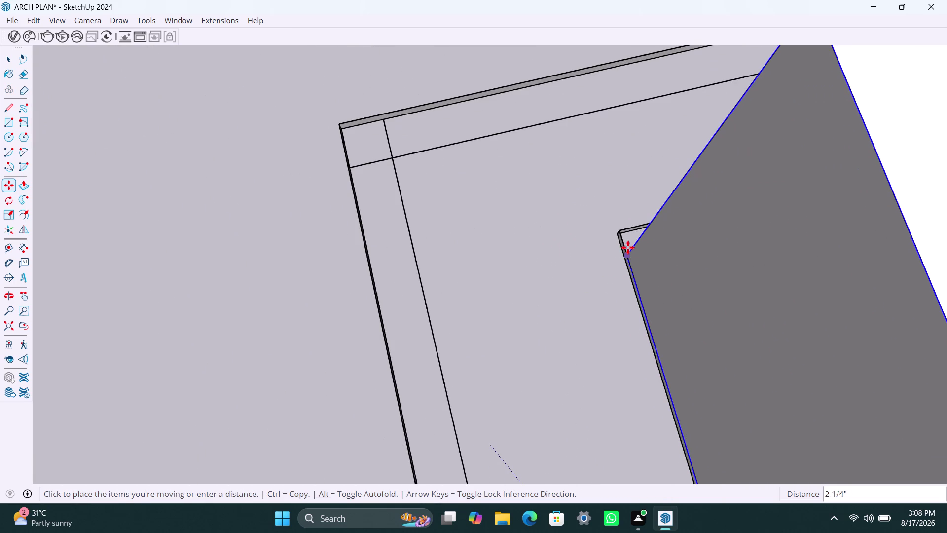
click(626, 237)
scroll(down, 3)
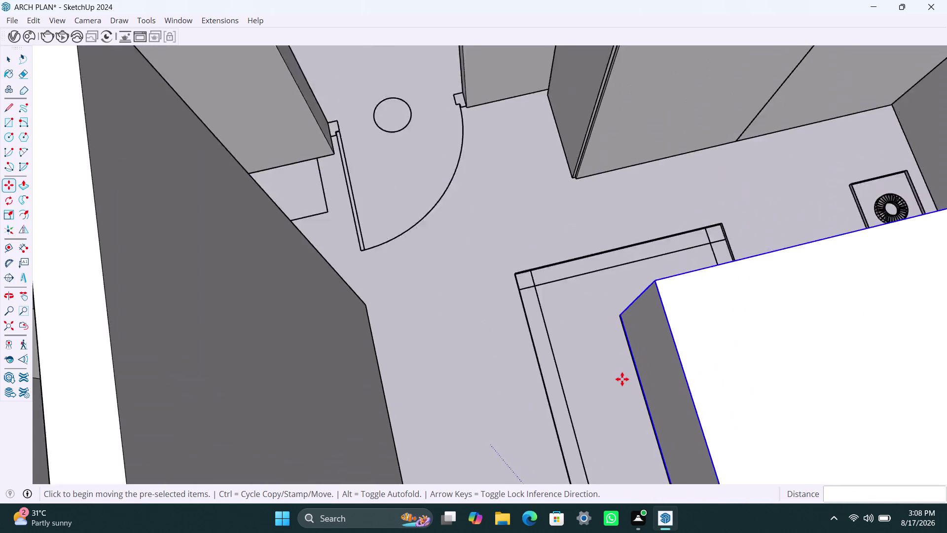
scroll(down, 3)
middle_drag(639, 366, 630, 290)
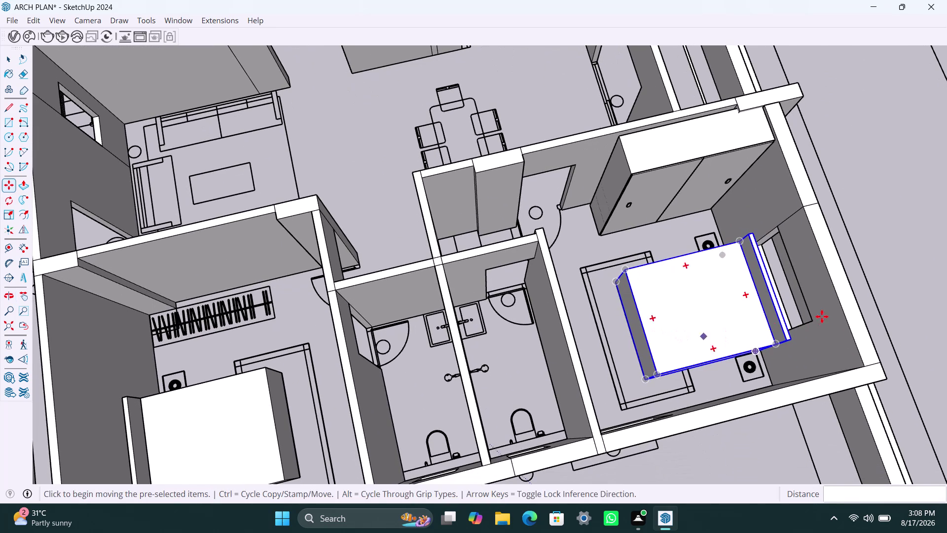
key(space)
click(901, 281)
scroll(down, 3)
scroll(down, 3)
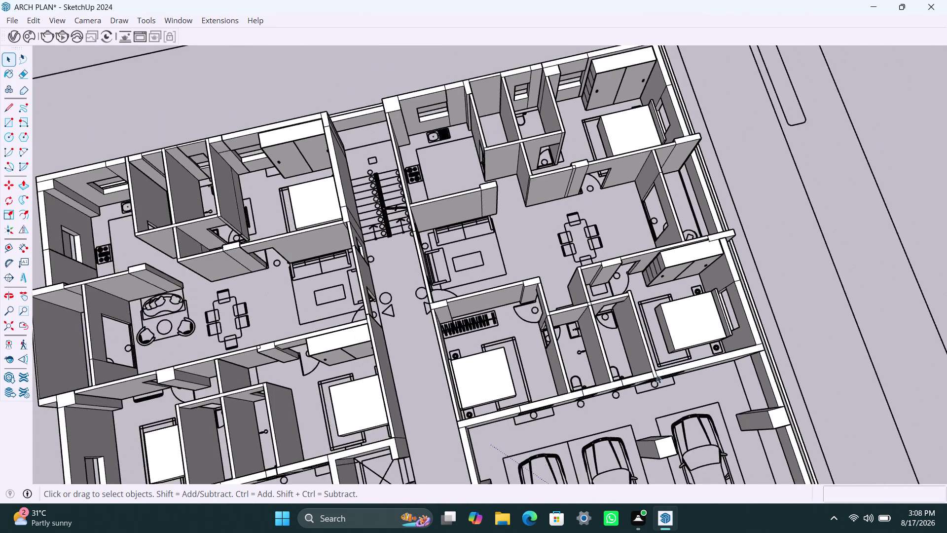
Orbit out over the floor plan and select the bedside table beside the bed.
scroll(down, 3)
scroll(down, 3)
middle_drag(599, 392, 576, 353)
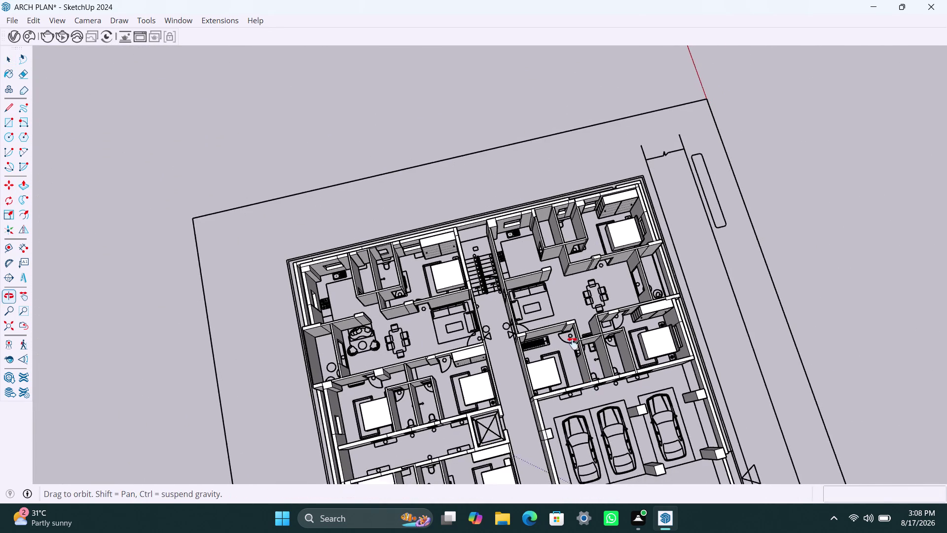
middle_drag(575, 353, 575, 253)
scroll(up, 3)
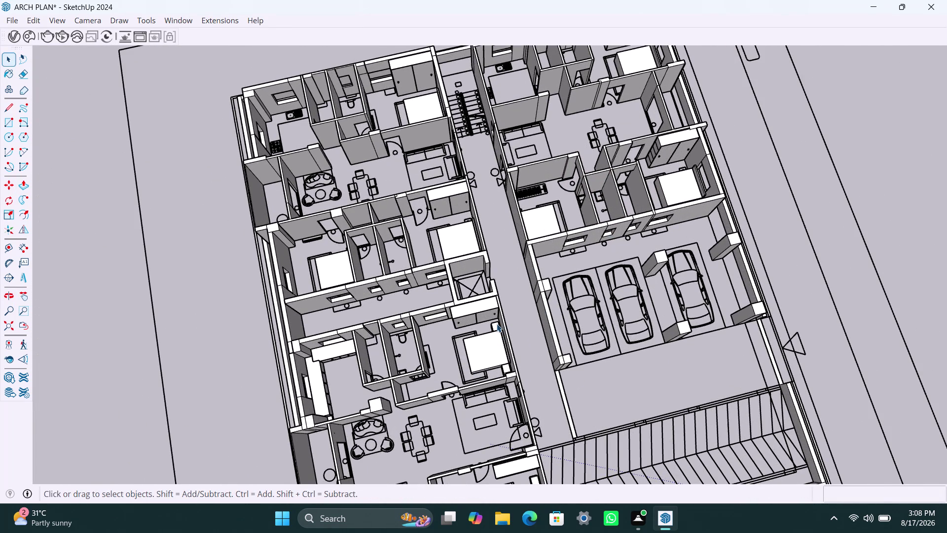
click(497, 323)
Copy the bedside table from its corner and carry it toward the target bedroom.
key(m)
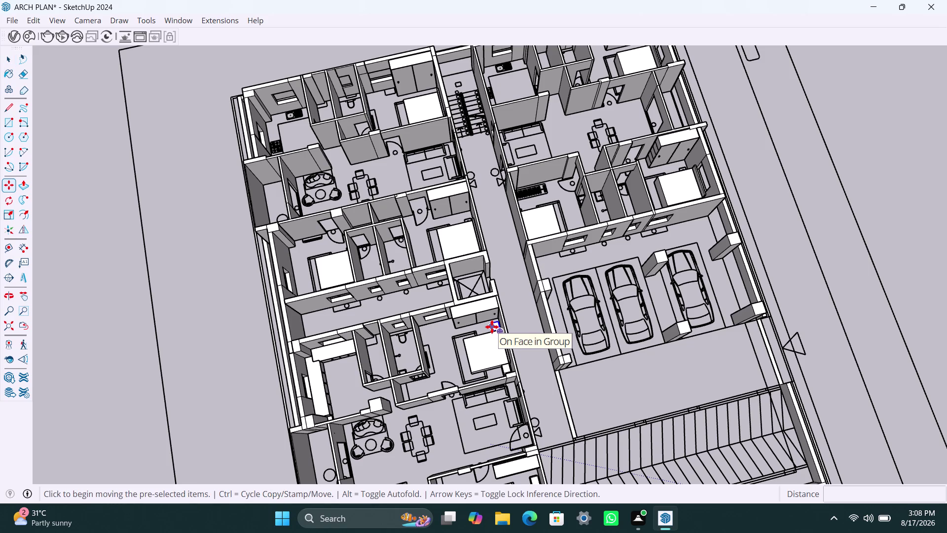
click(492, 326)
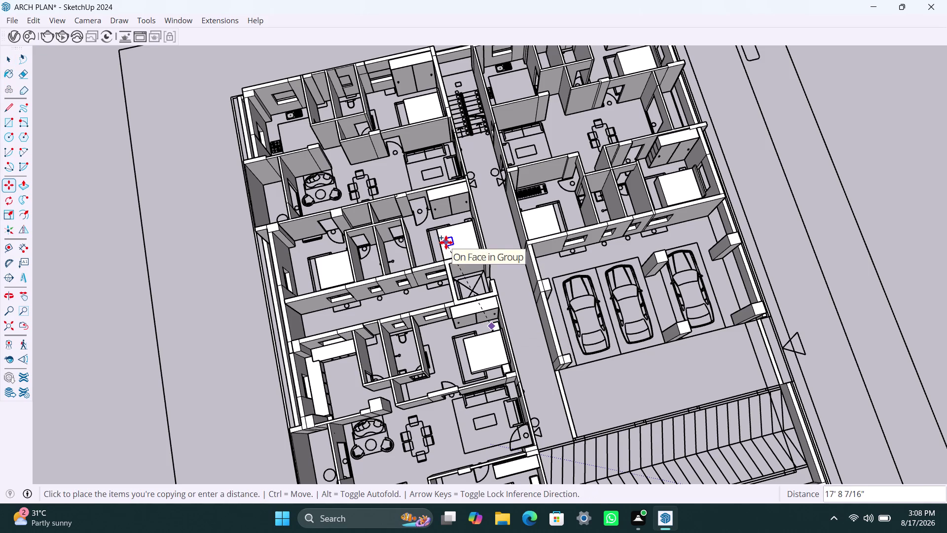
scroll(up, 3)
middle_drag(451, 227, 451, 291)
scroll(up, 3)
scroll(up, 3)
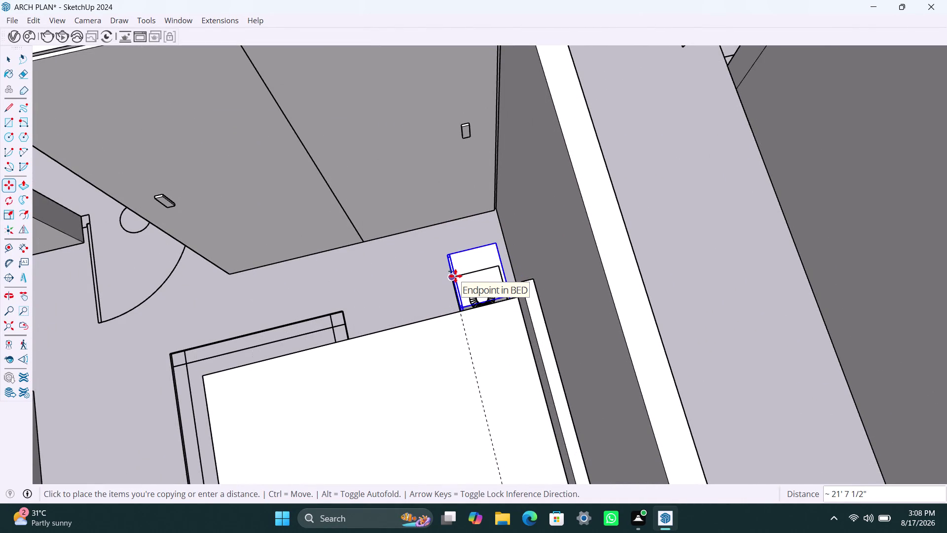
Set the copied bedside table down beside the bed.
scroll(down, 3)
middle_drag(449, 285, 451, 290)
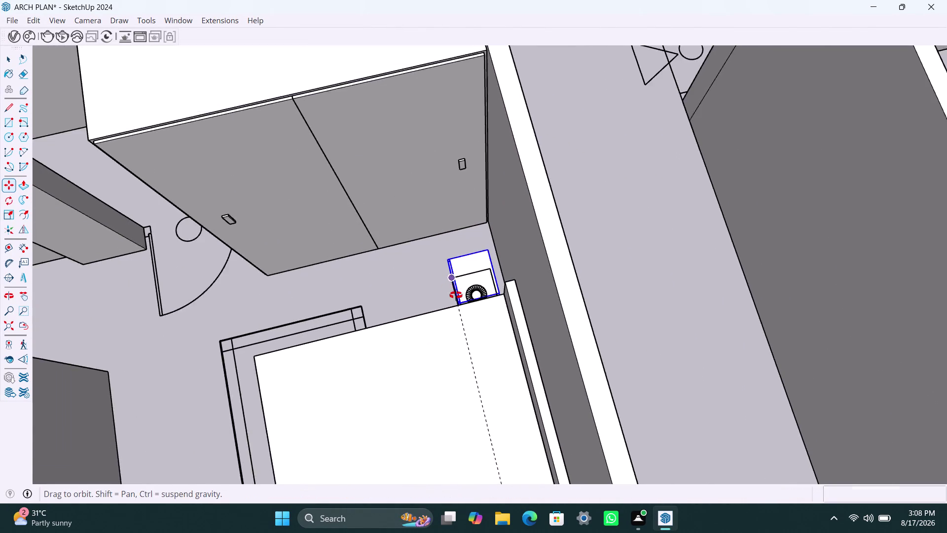
middle_drag(452, 290, 510, 342)
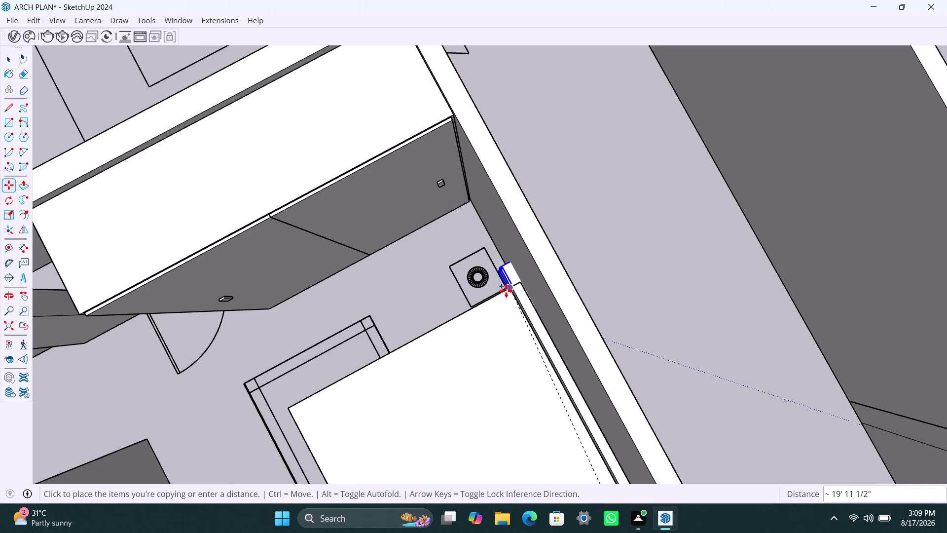
click(438, 294)
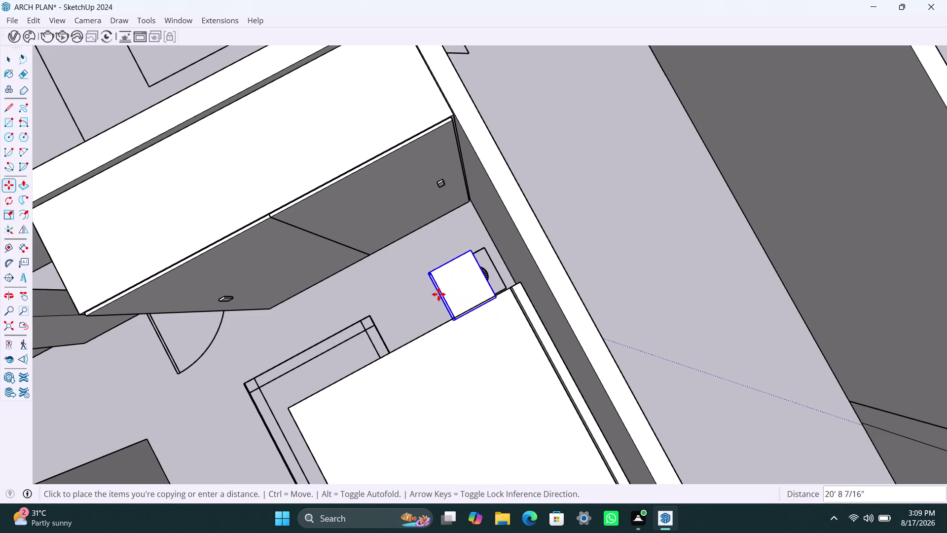
Move the table by its bottom corner to snap it against the bed corner.
scroll(up, 3)
middle_drag(403, 306, 617, 263)
scroll(up, 3)
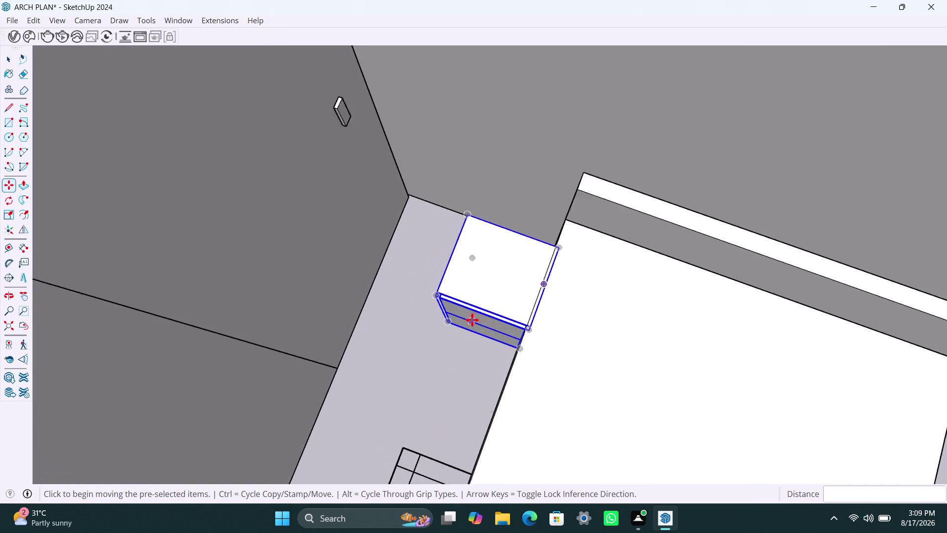
scroll(up, 3)
middle_drag(431, 367, 569, 302)
scroll(up, 3)
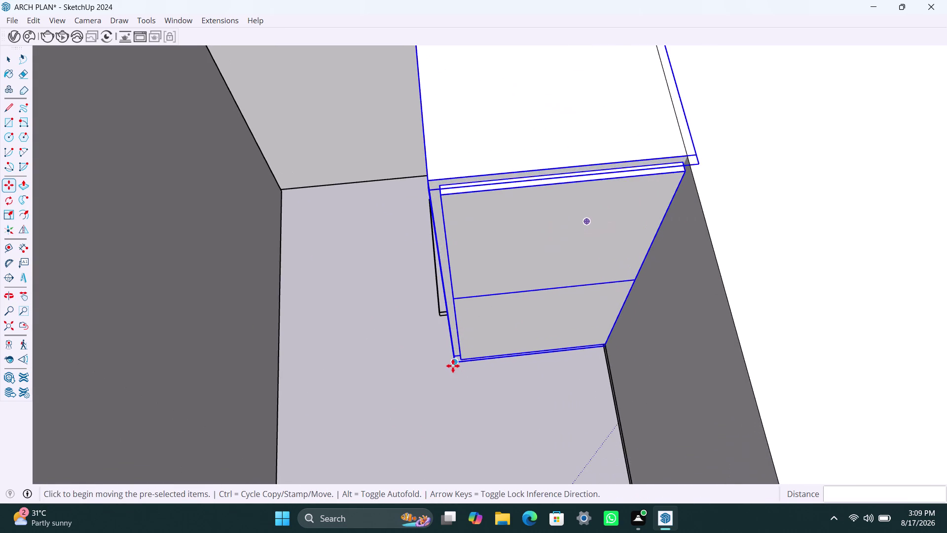
scroll(up, 3)
click(456, 343)
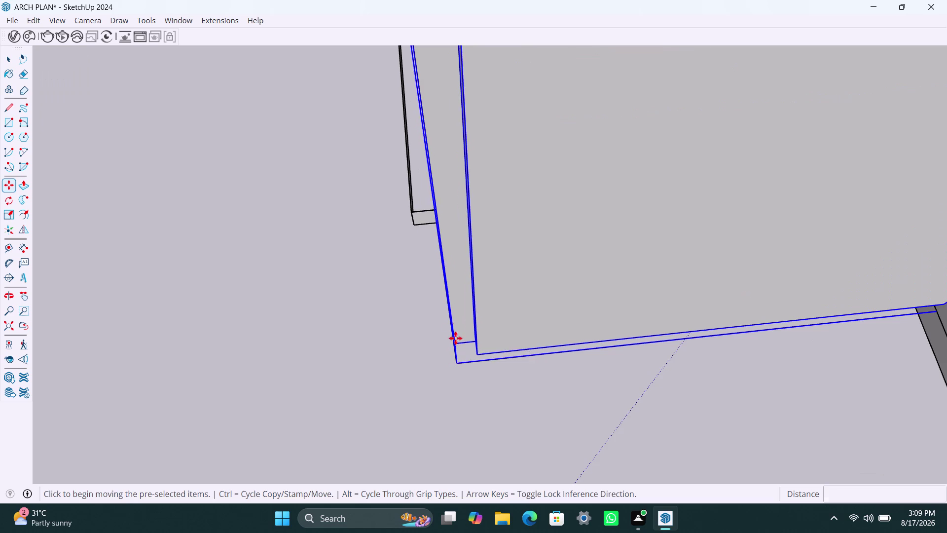
click(413, 208)
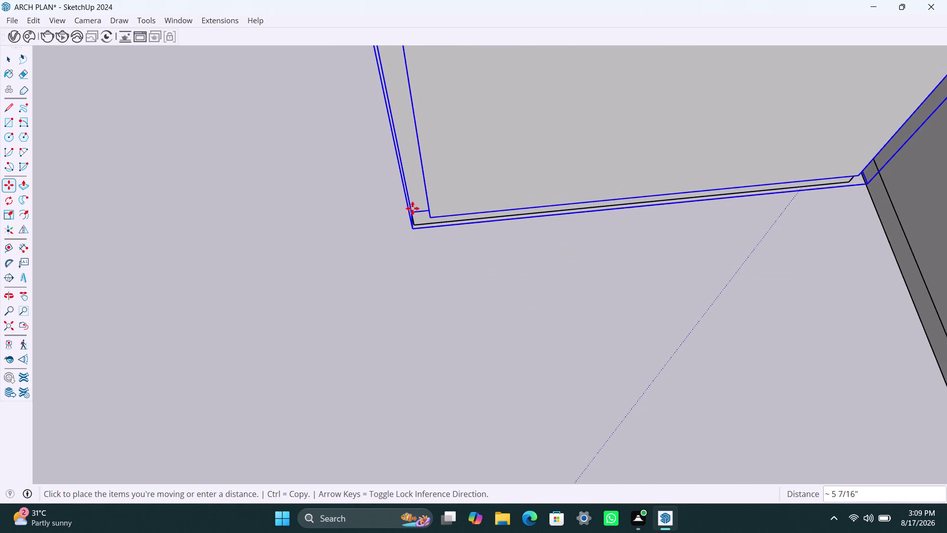
scroll(down, 3)
scroll(down, 3)
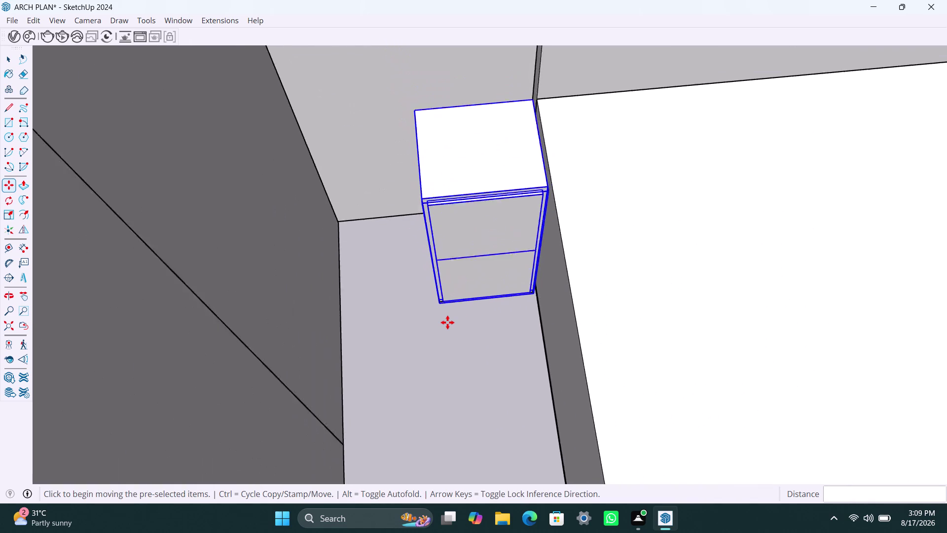
Copy the bedside table to the bed's opposite side.
key(m)
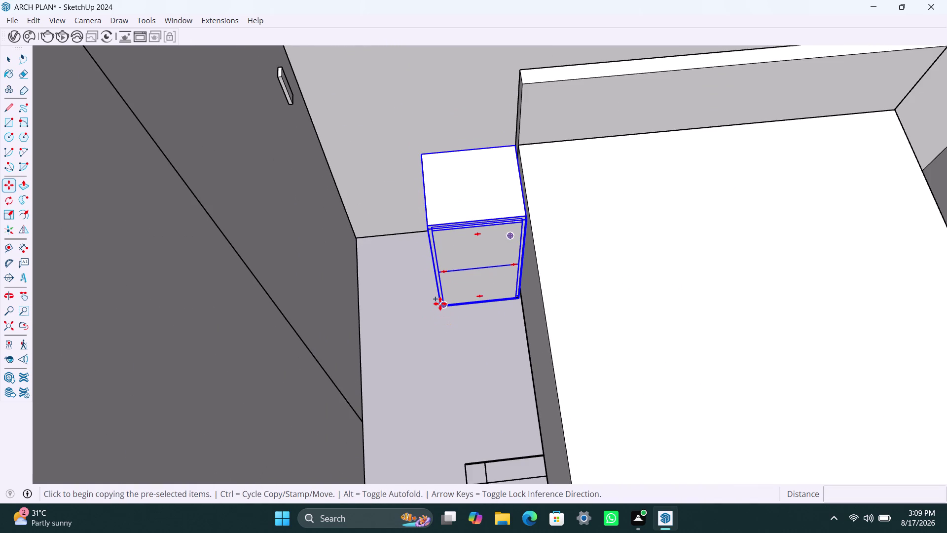
click(440, 303)
scroll(down, 3)
middle_drag(642, 306, 623, 307)
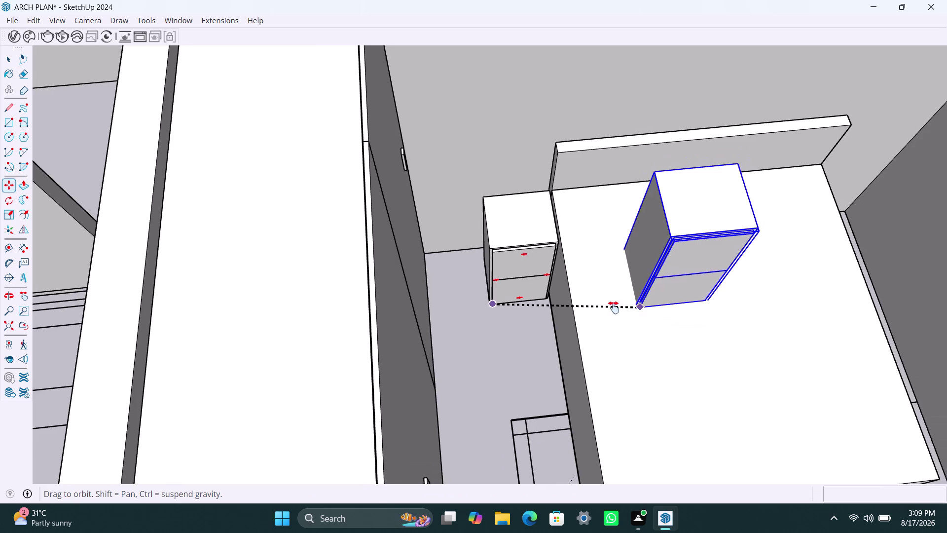
middle_drag(623, 307, 420, 301)
scroll(up, 3)
middle_drag(643, 280, 620, 282)
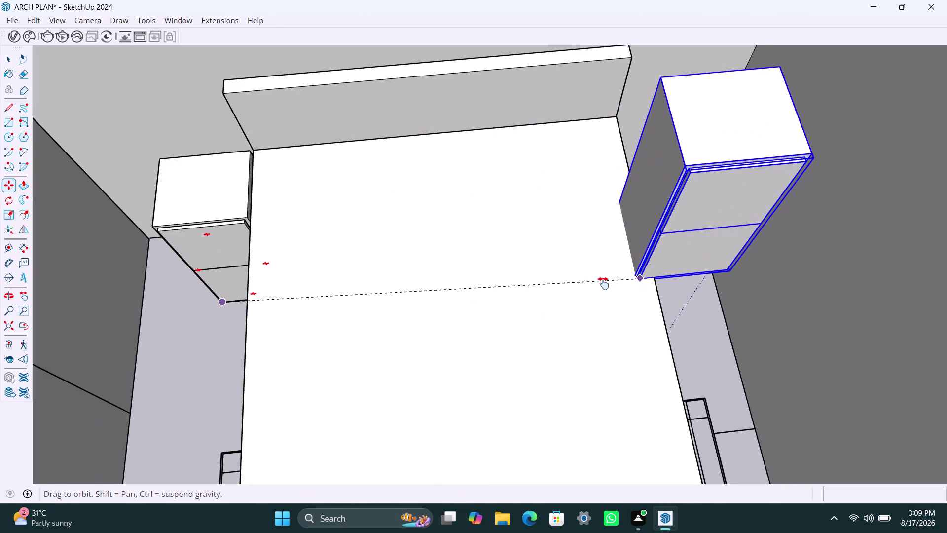
middle_drag(620, 281, 555, 290)
scroll(up, 3)
middle_drag(594, 290, 526, 288)
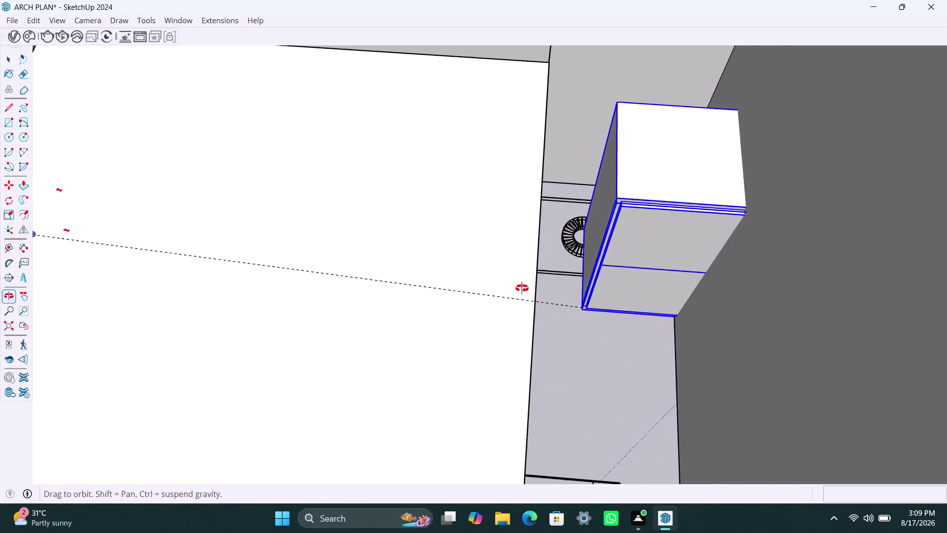
middle_drag(526, 288, 521, 288)
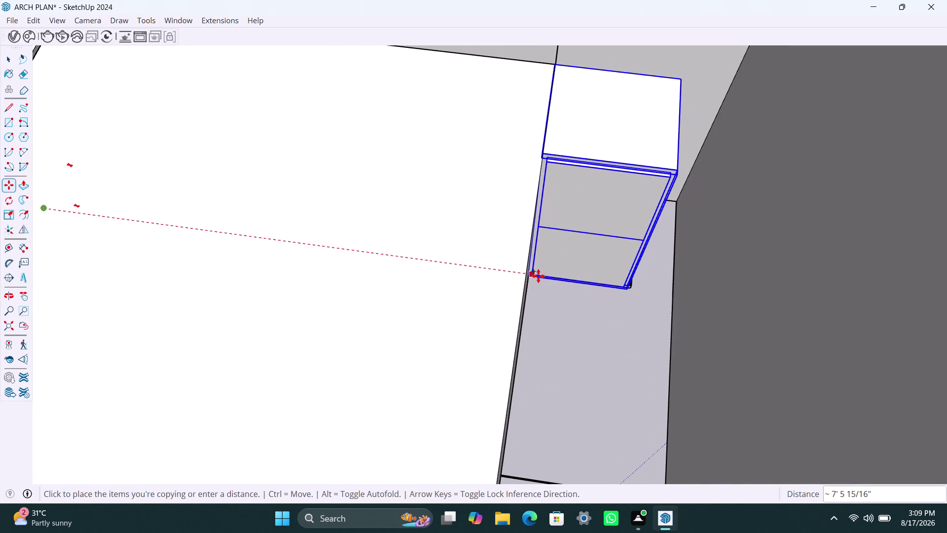
scroll(up, 3)
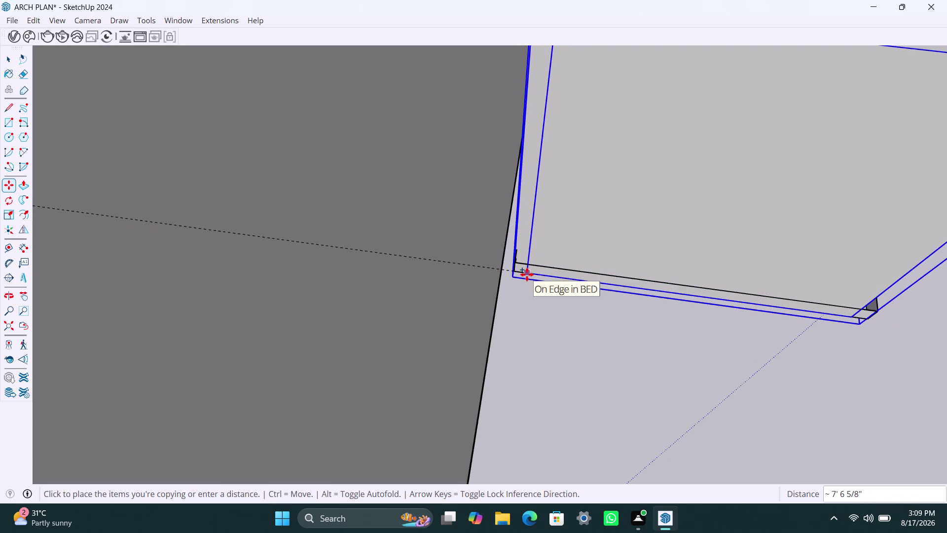
click(543, 295)
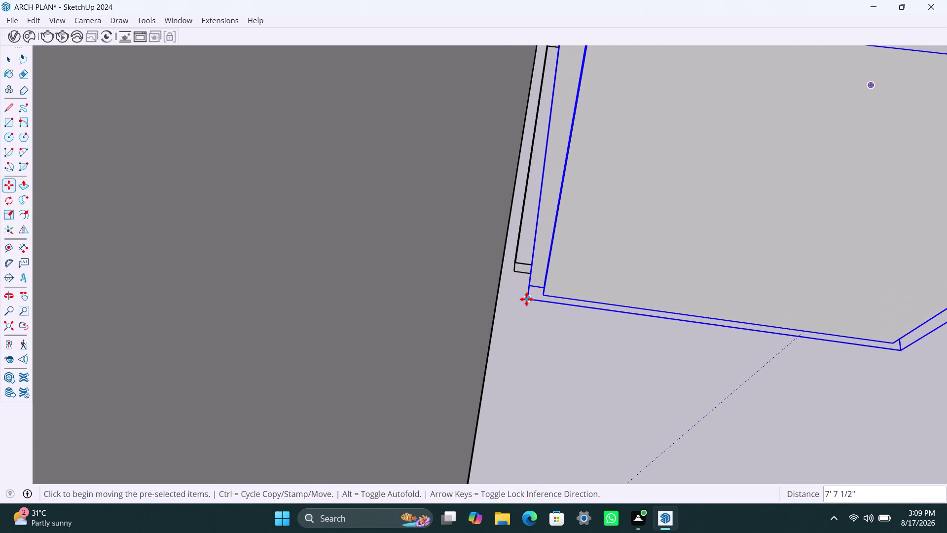
Nudge the copied table by its corner until it sits flush with the bed edge.
scroll(up, 3)
middle_drag(512, 295, 544, 300)
click(532, 276)
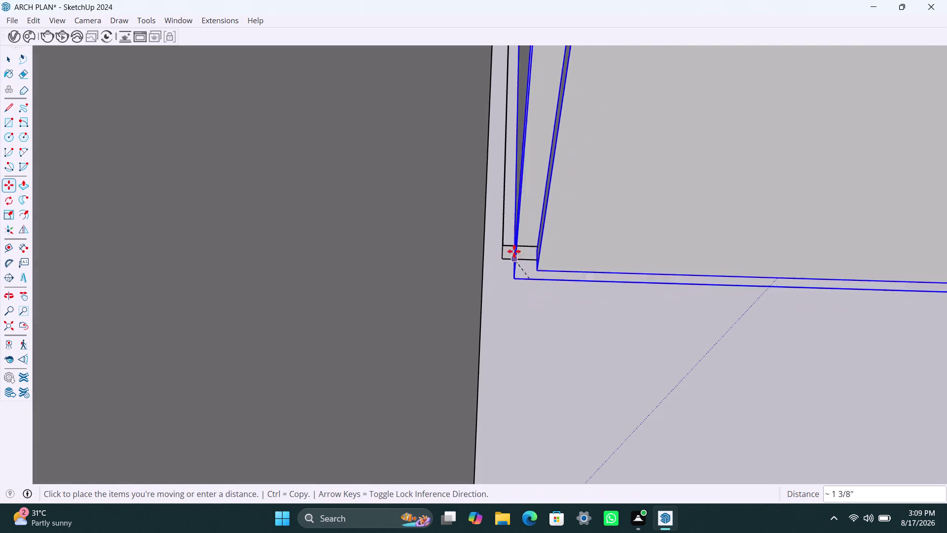
click(507, 244)
scroll(down, 3)
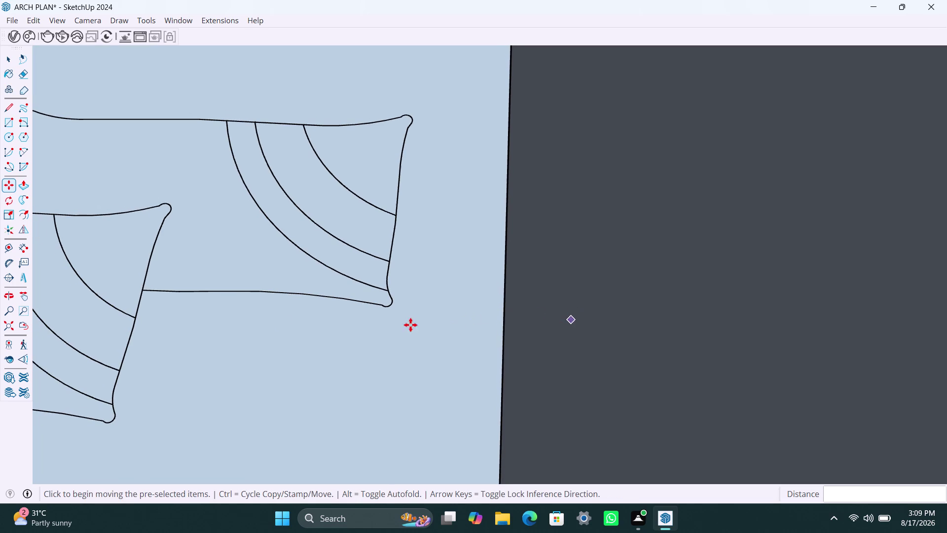
Return to selection and zoom to the whole model over the floor plan.
key(space)
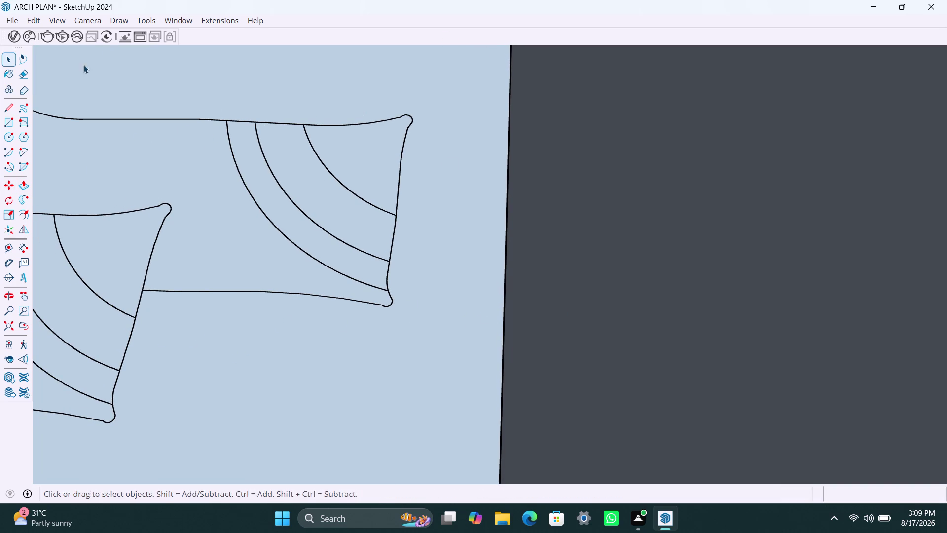
key(space)
key(space)
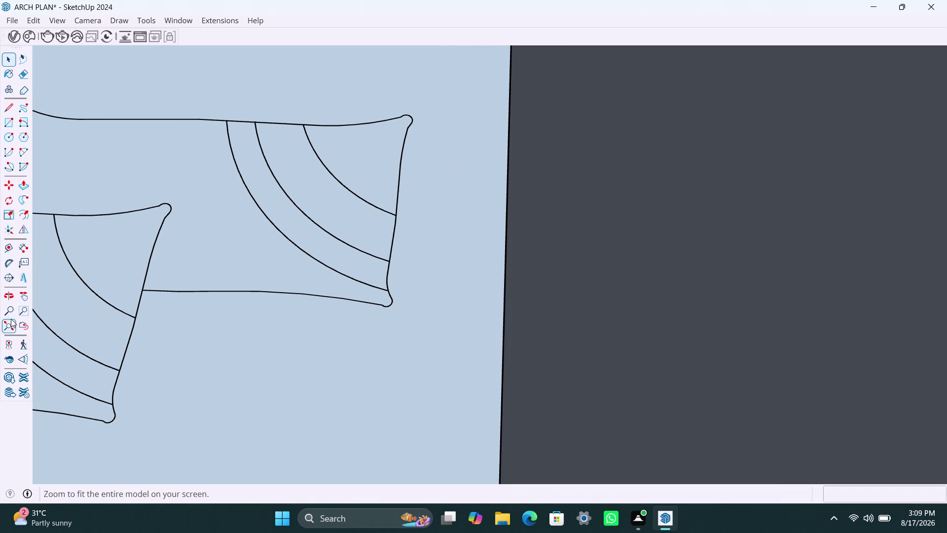
click(11, 319)
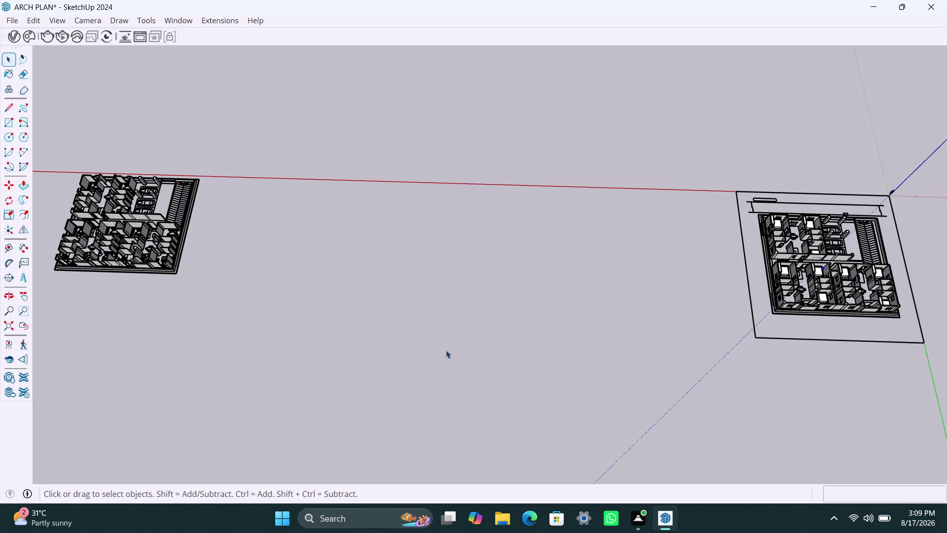
scroll(up, 3)
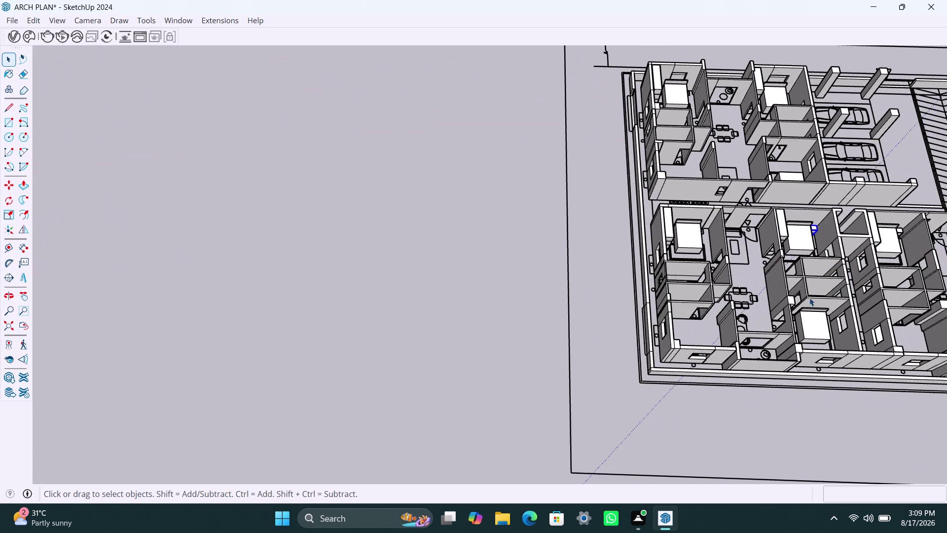
middle_drag(809, 297, 509, 304)
scroll(up, 3)
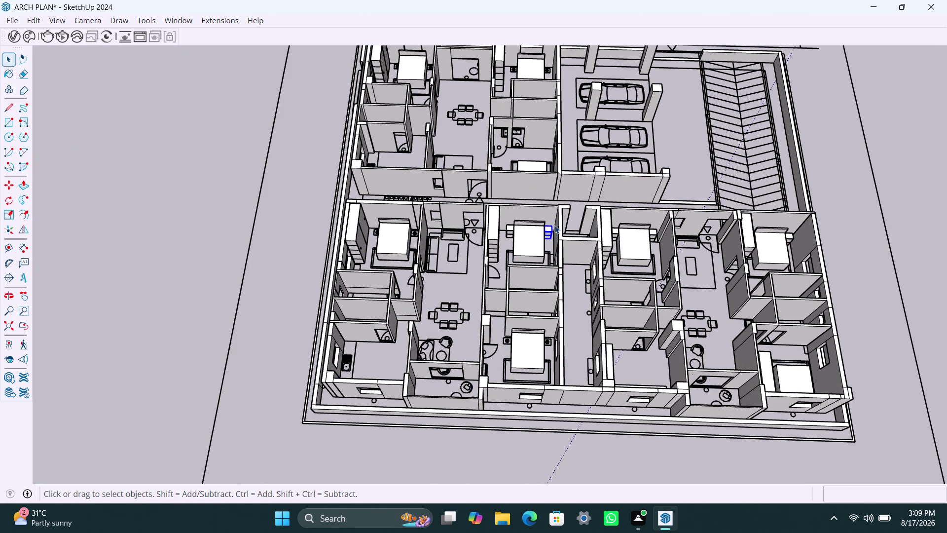
scroll(up, 3)
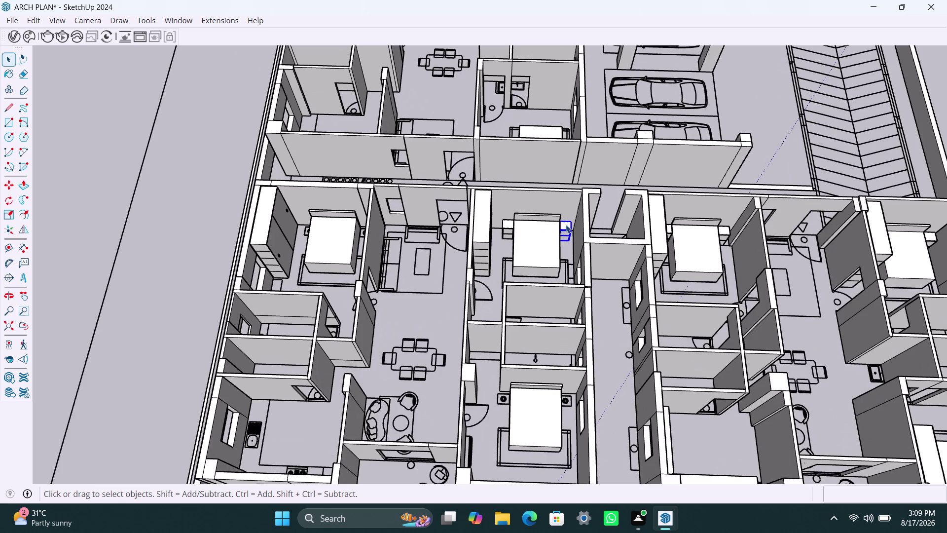
Copy the small cabinet beside the upper-left bedroom bed.
key(m)
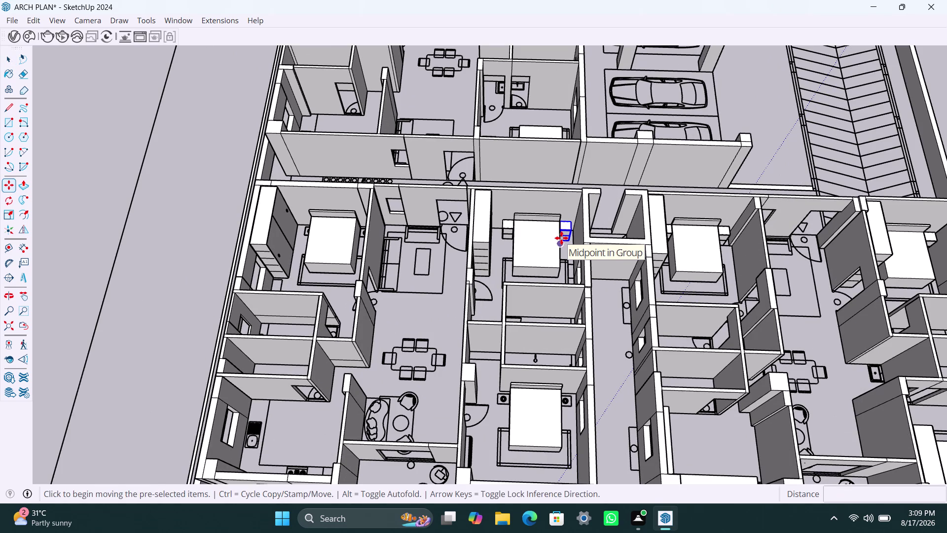
click(564, 227)
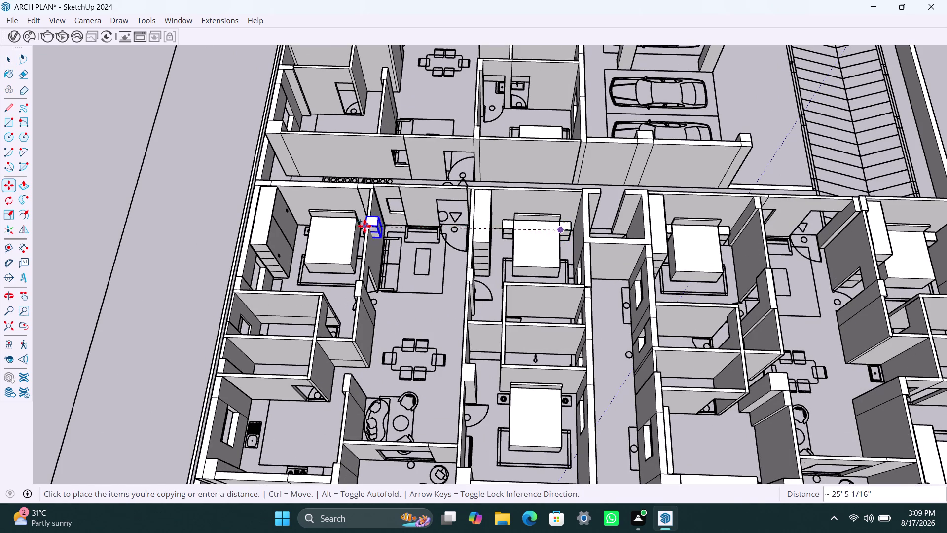
scroll(up, 3)
middle_drag(357, 223, 388, 236)
scroll(up, 3)
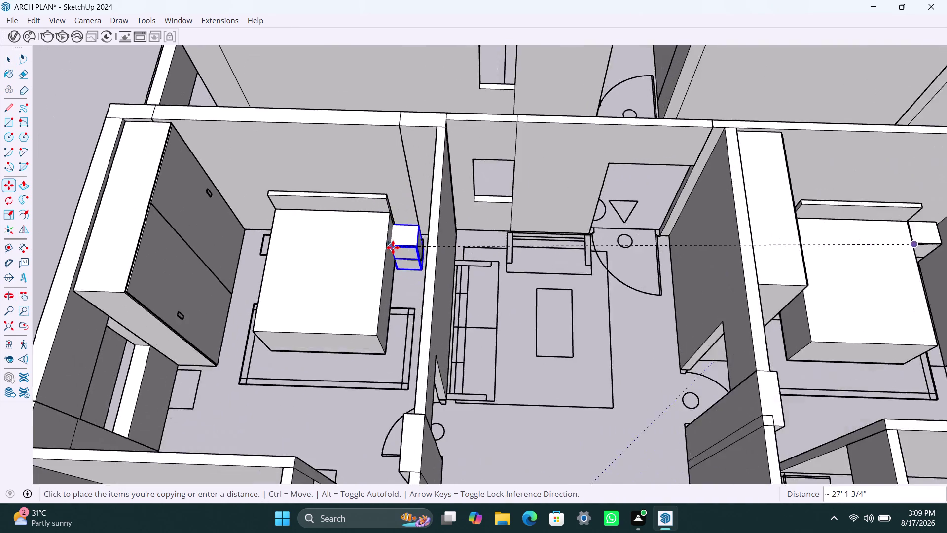
scroll(up, 3)
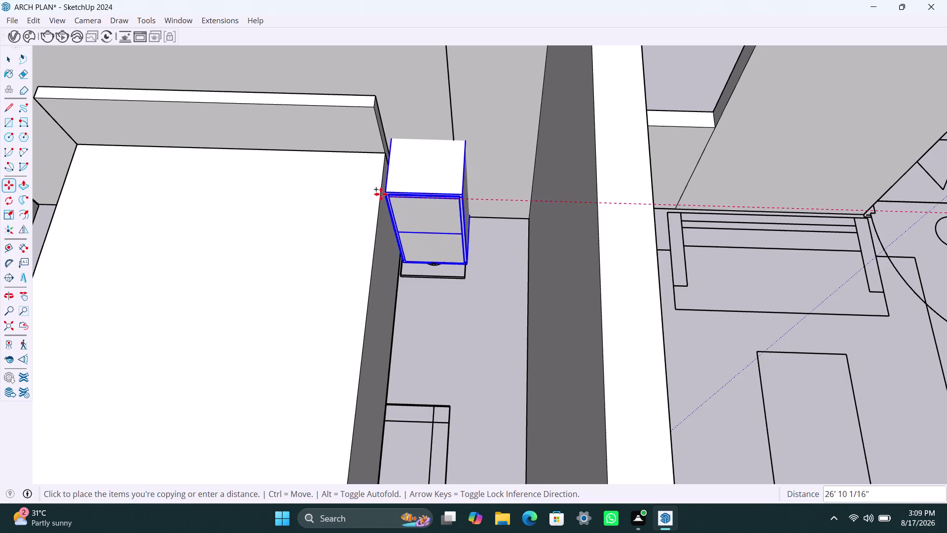
click(382, 201)
Snap the cabinet's bottom corner to the bed base.
scroll(up, 3)
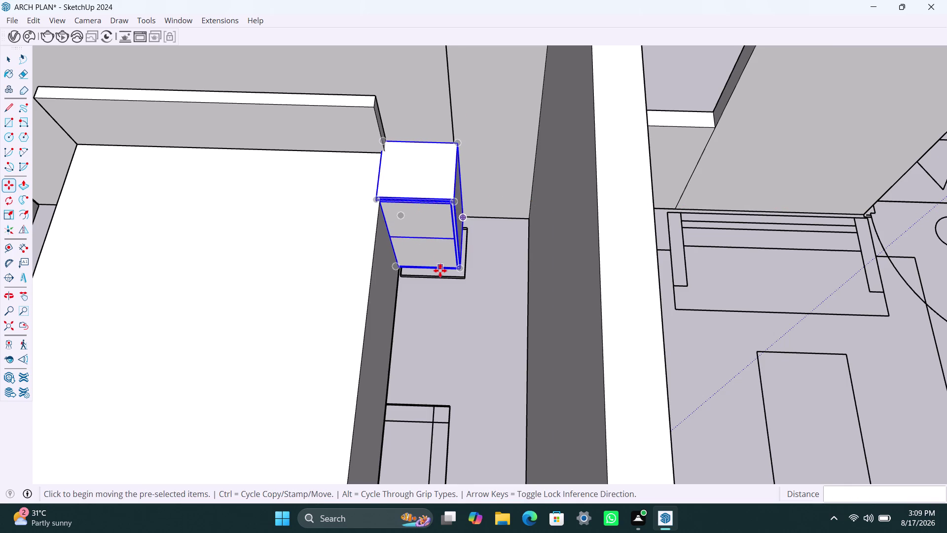
scroll(up, 3)
scroll(up, 3)
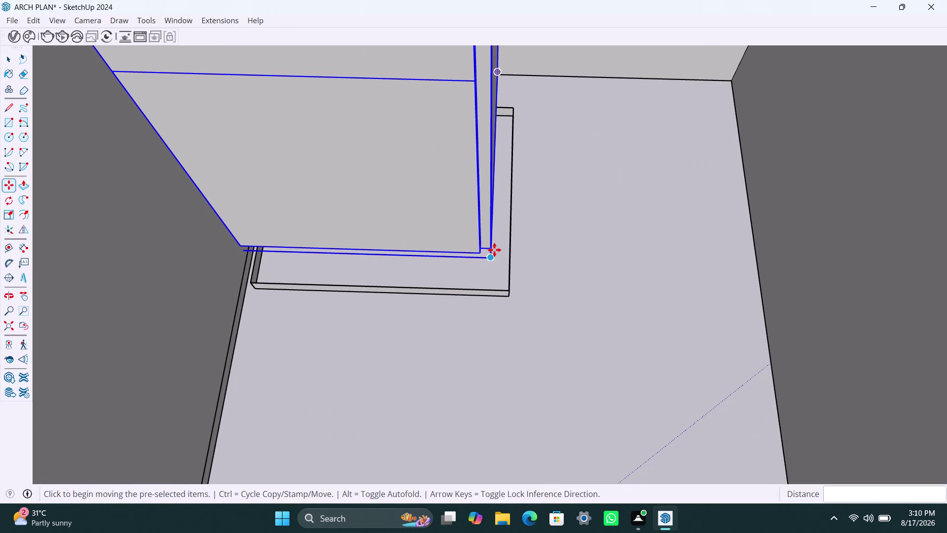
click(493, 249)
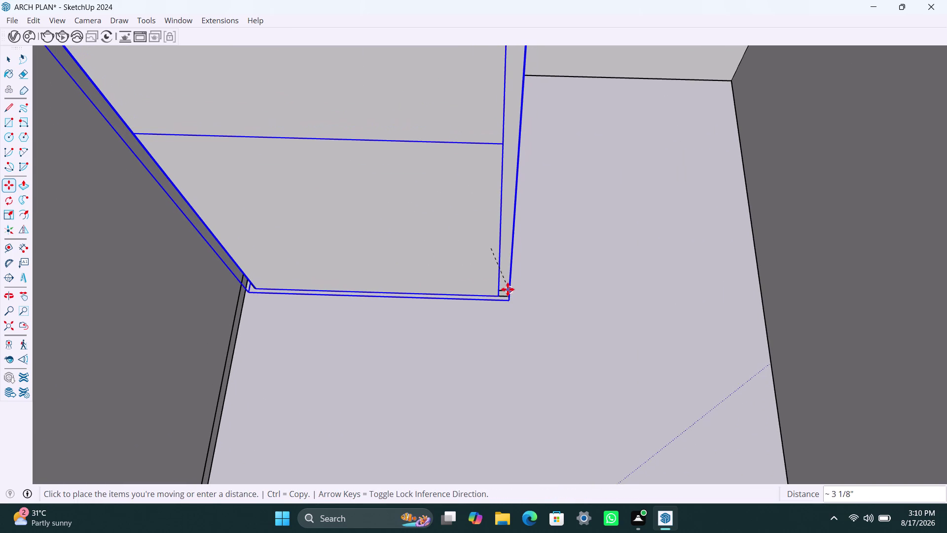
click(508, 289)
Copy the cabinet to the bed's far side, set against the bed corner.
key(m)
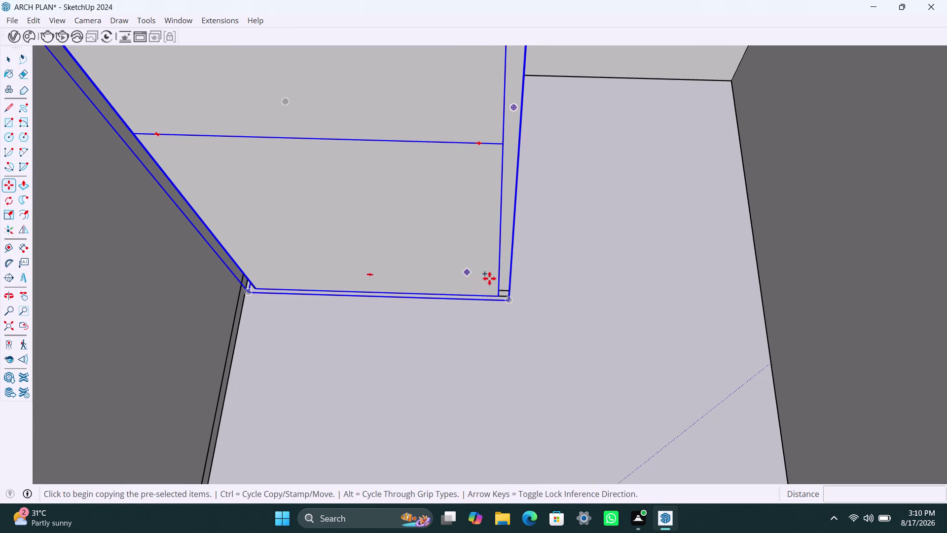
click(506, 287)
scroll(down, 3)
scroll(down, 3)
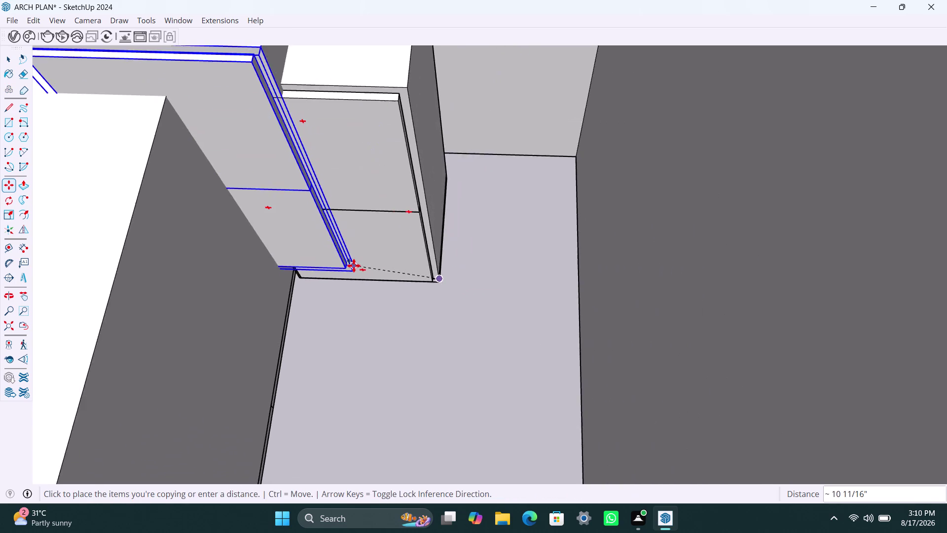
scroll(down, 3)
middle_drag(336, 279, 579, 299)
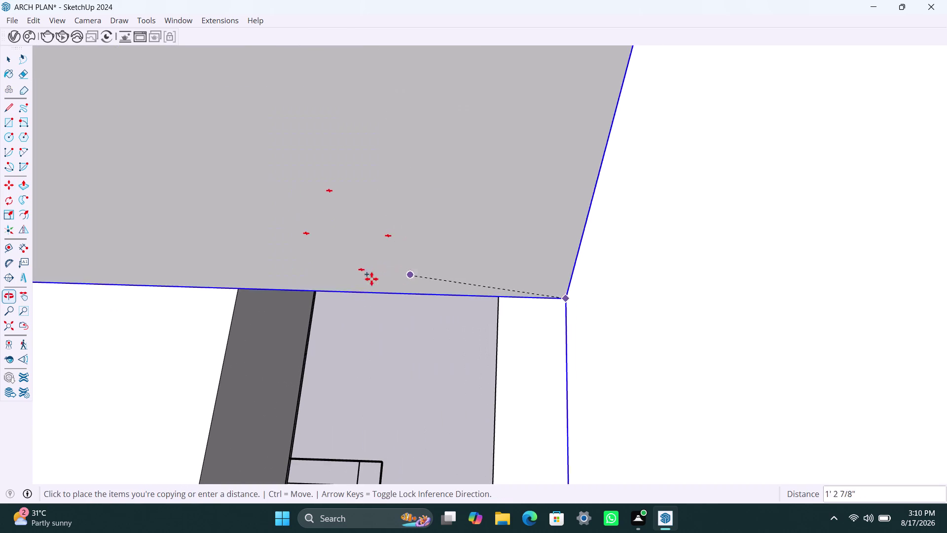
scroll(down, 3)
middle_drag(313, 300, 684, 327)
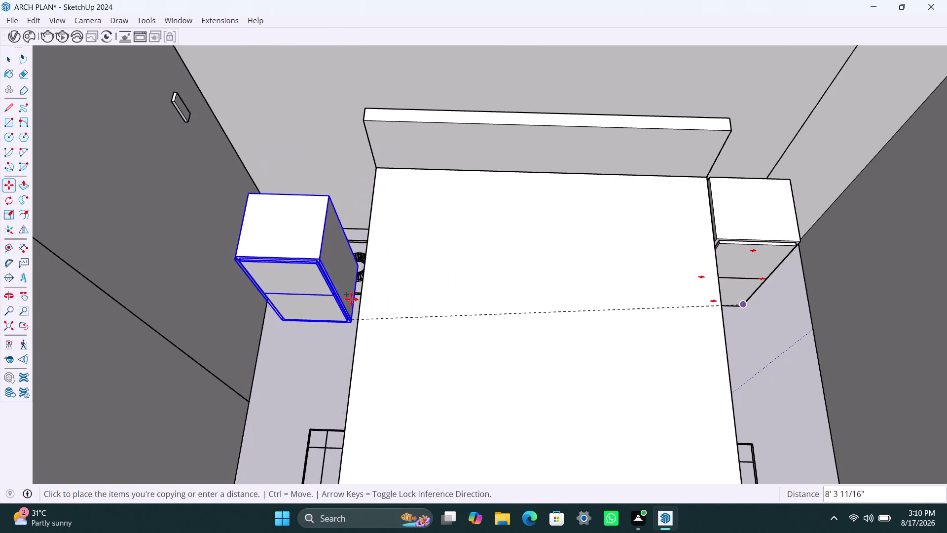
scroll(up, 3)
middle_drag(352, 298, 412, 297)
scroll(up, 3)
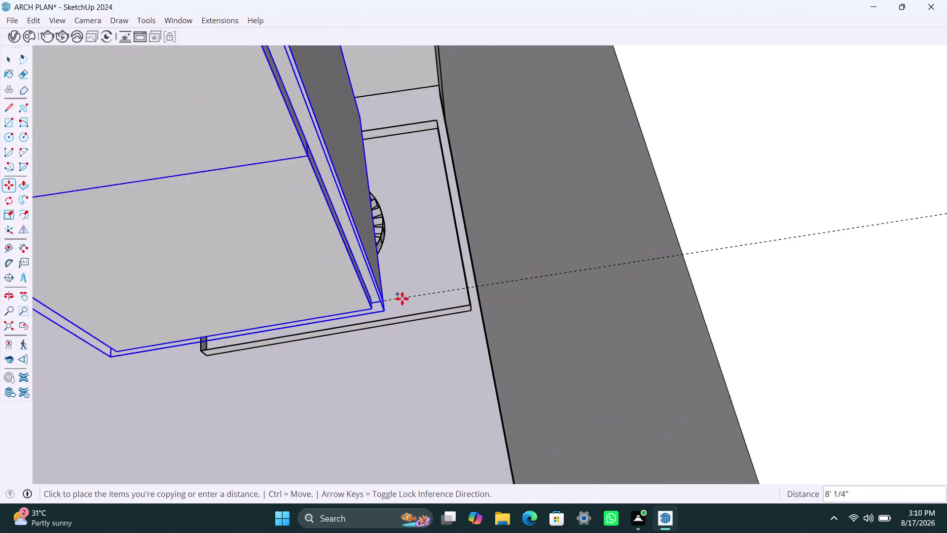
click(477, 302)
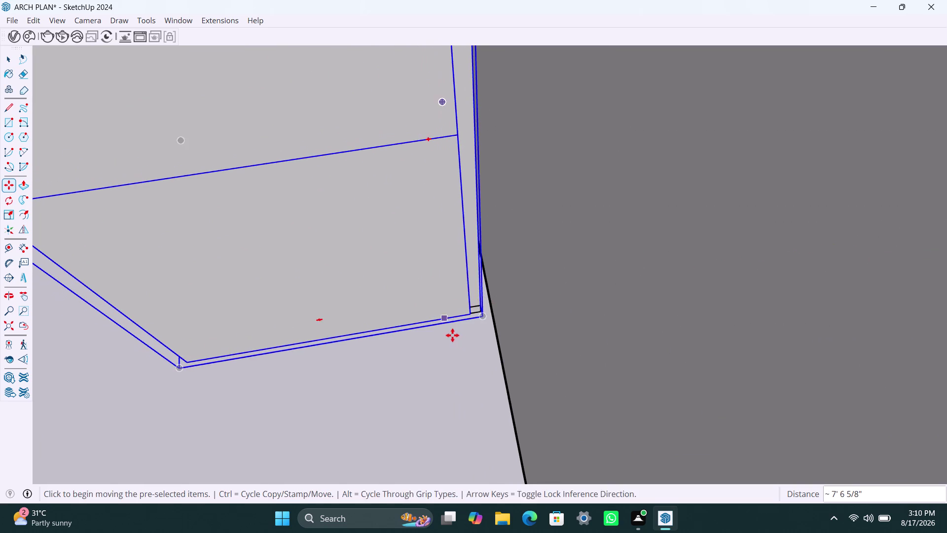
Zoom out and tilt the view over the surrounding bedrooms.
scroll(down, 3)
scroll(down, 3)
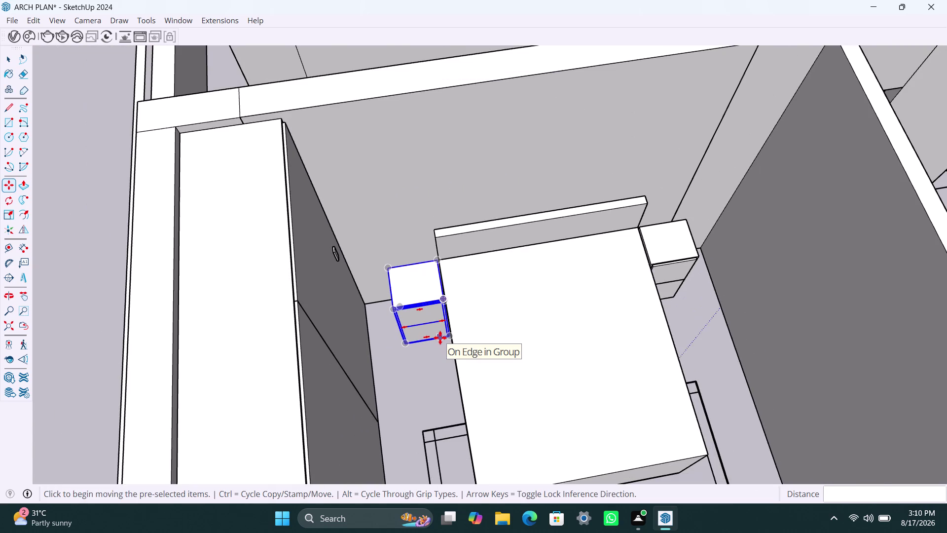
scroll(down, 3)
scroll(down, 3)
scroll(down, 3)
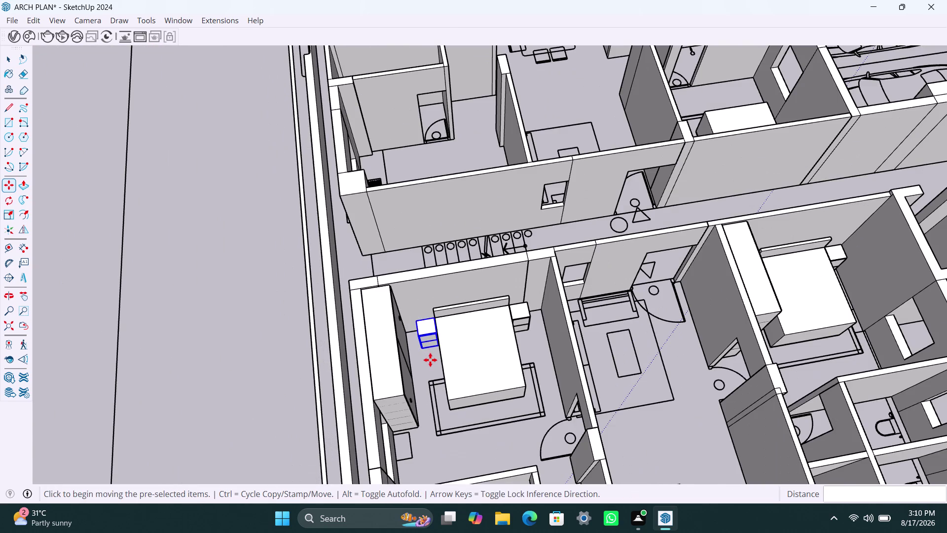
middle_drag(430, 340, 366, 403)
scroll(down, 3)
scroll(down, 3)
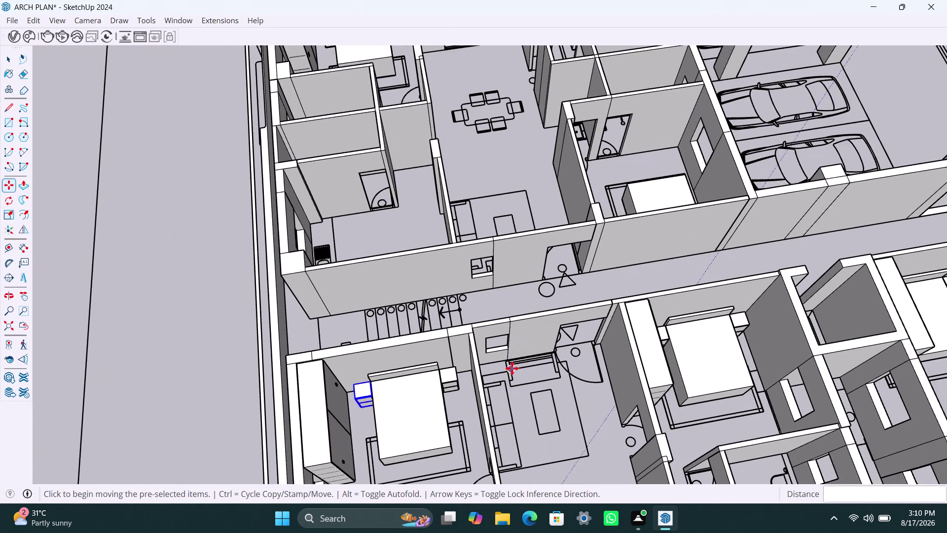
scroll(down, 3)
middle_drag(495, 418, 398, 273)
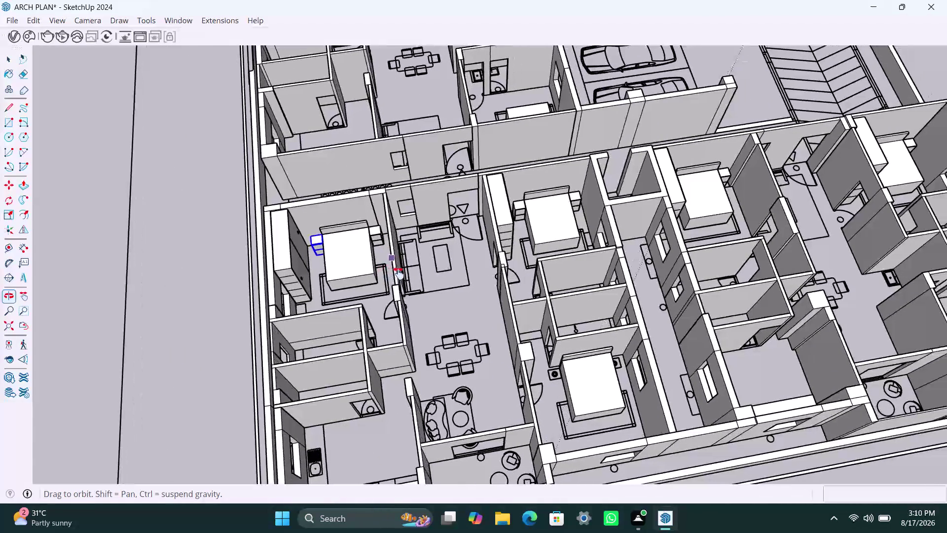
middle_drag(399, 273, 397, 272)
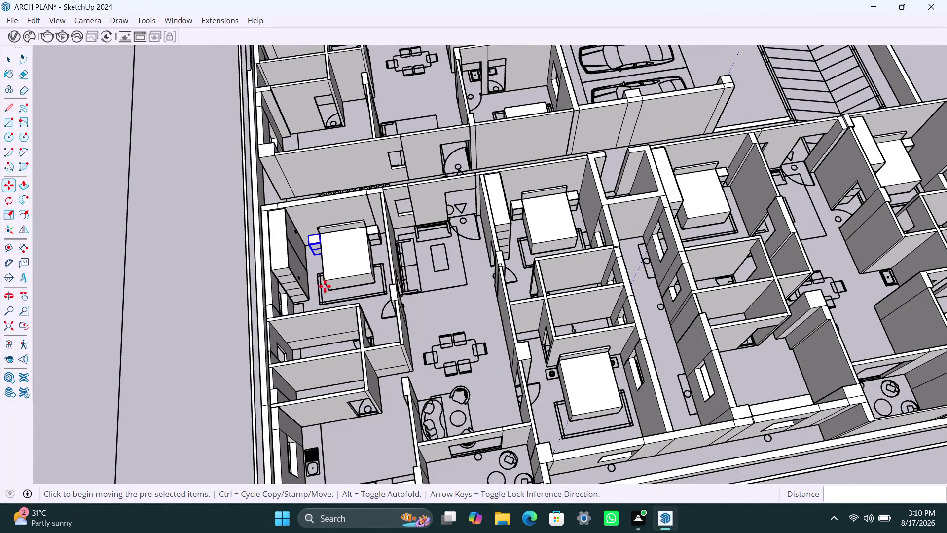
Move the cabinet beside the lower middle bedroom's bed.
key(m)
click(312, 254)
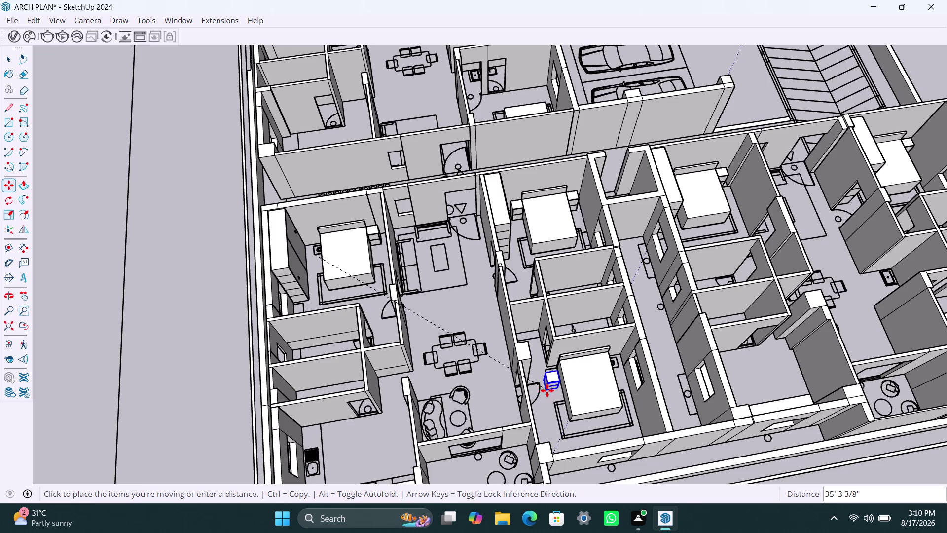
scroll(up, 3)
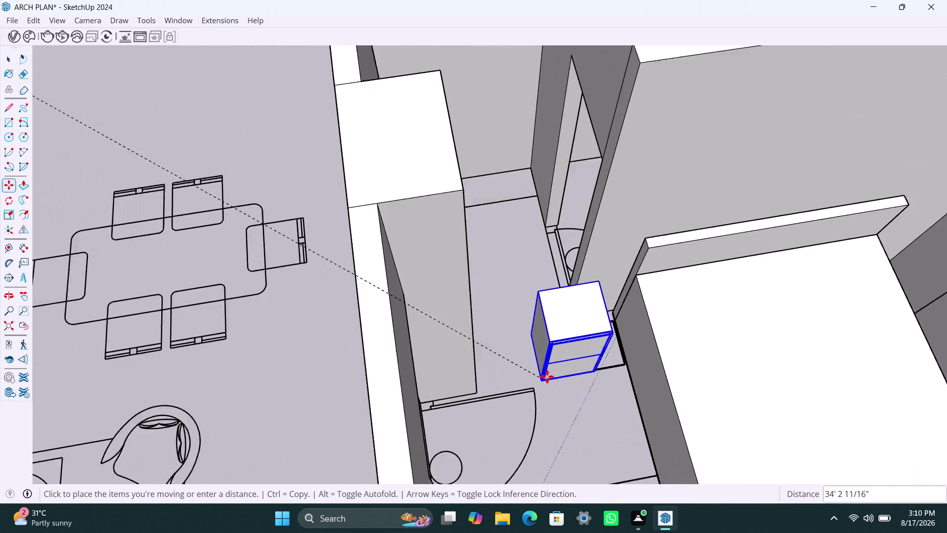
scroll(up, 3)
scroll(up, 3)
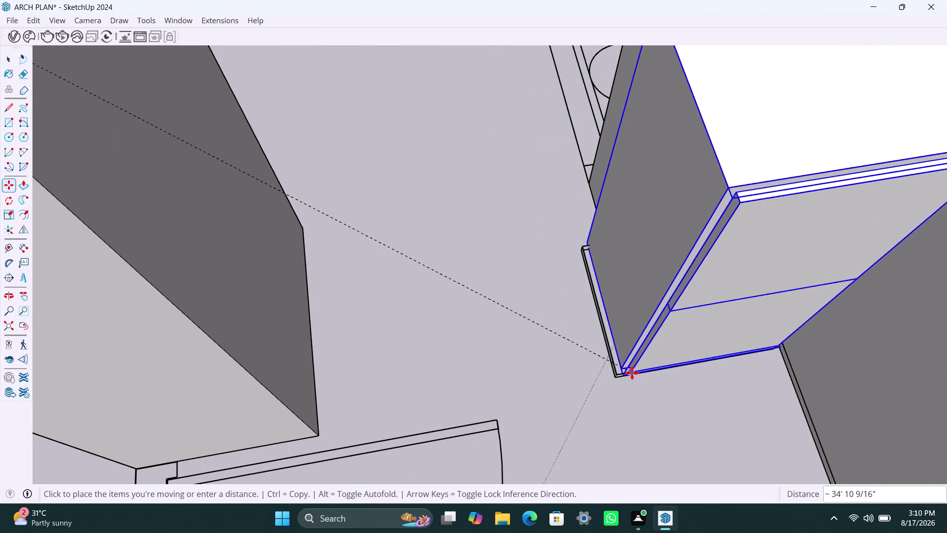
click(633, 389)
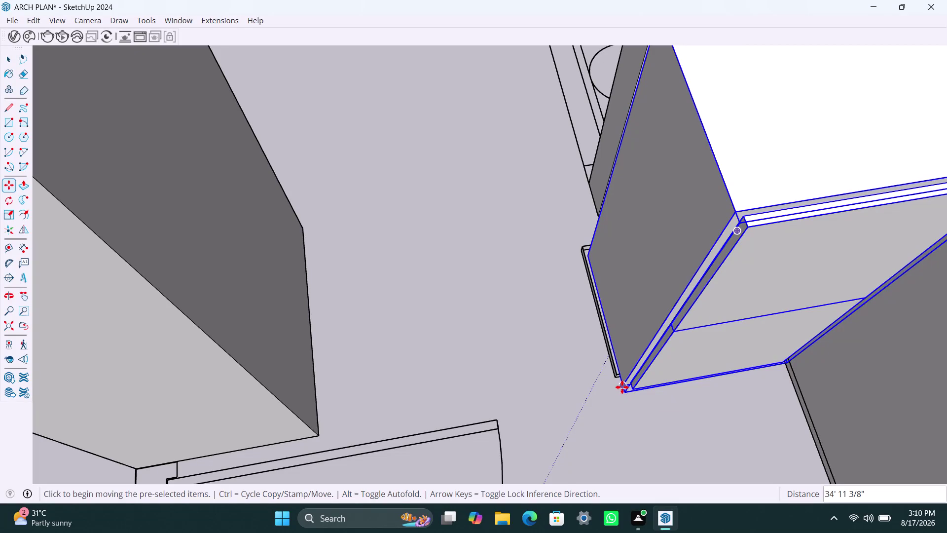
Snap the cabinet's bottom corner tight to the bed base and check it.
click(622, 386)
scroll(up, 3)
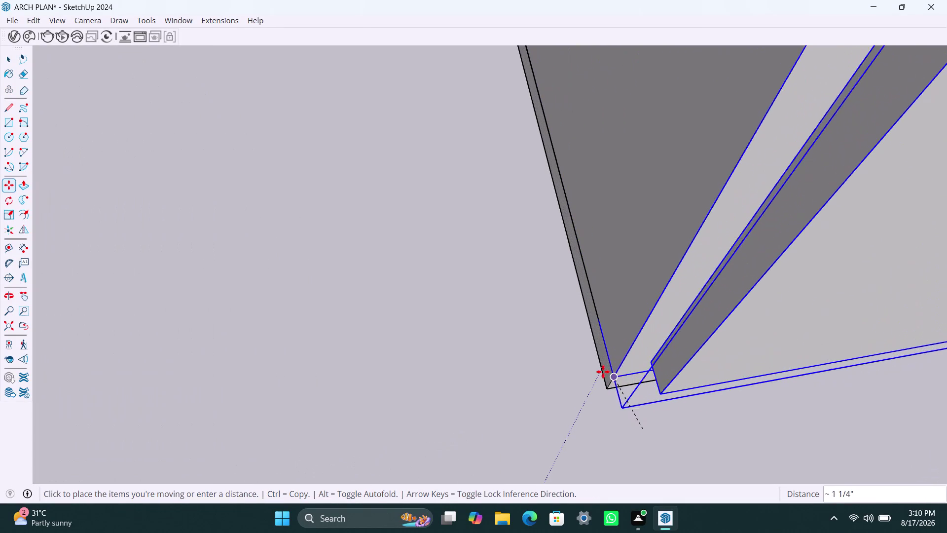
click(610, 375)
scroll(down, 3)
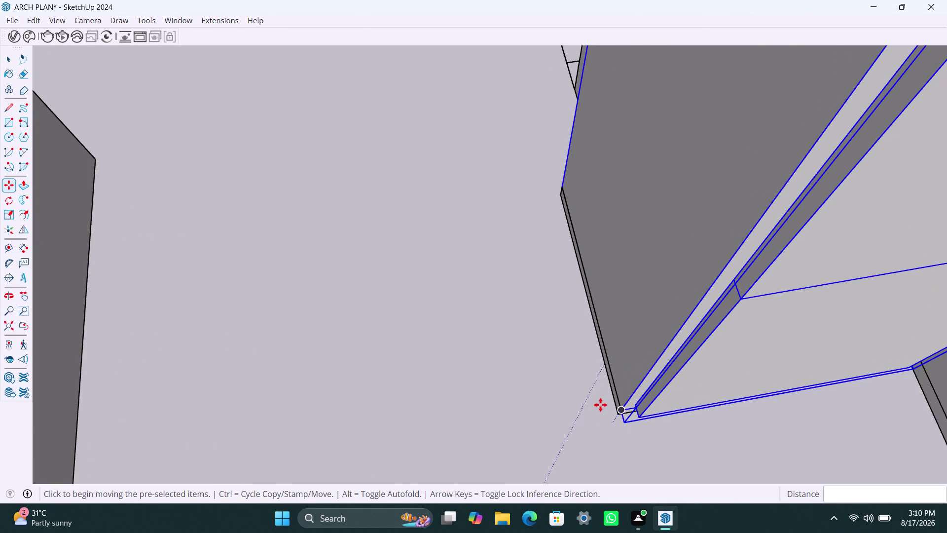
scroll(down, 3)
scroll(down, 3)
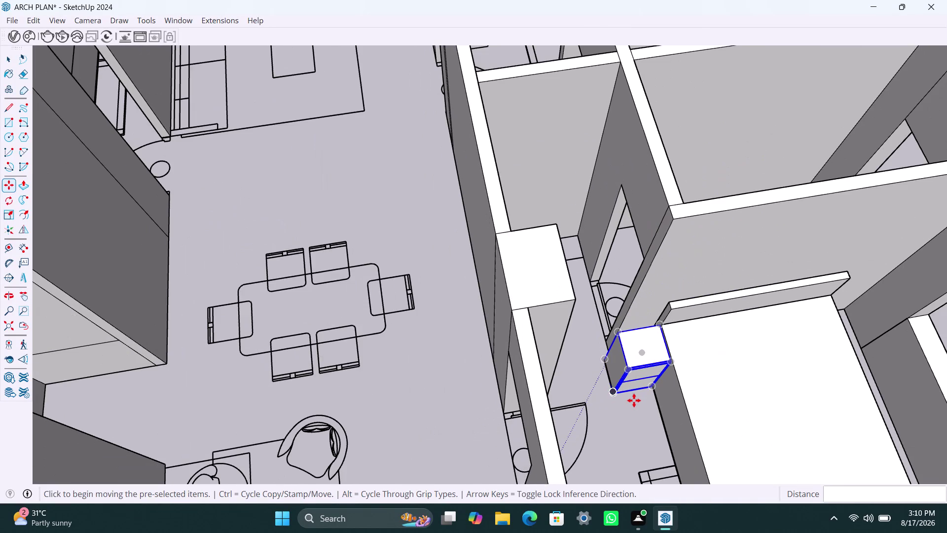
middle_drag(634, 400, 364, 319)
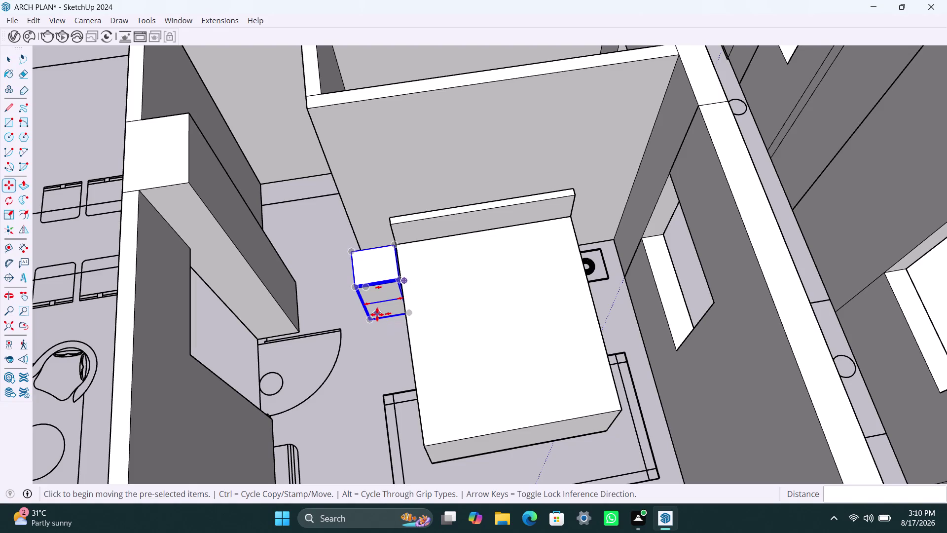
Copy the cabinet to the far side of the lower middle bedroom's bed.
key(m)
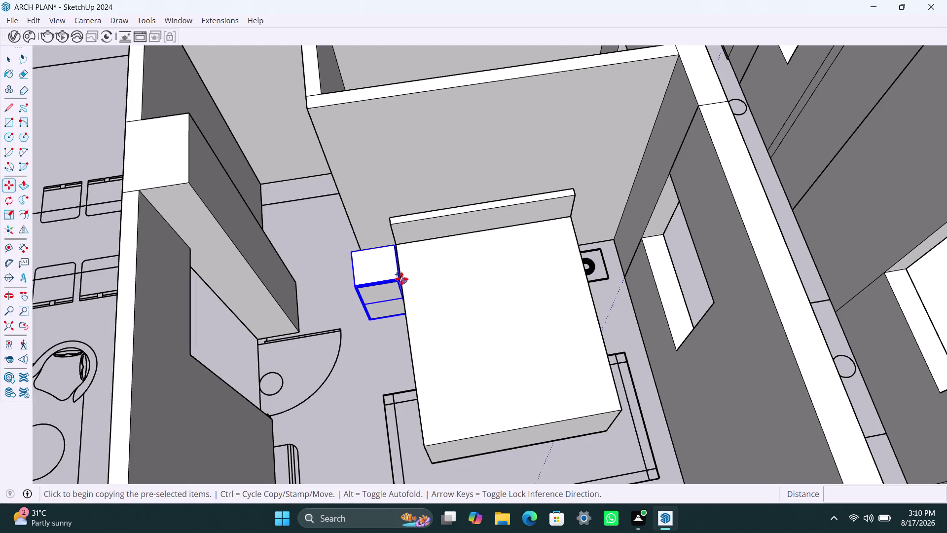
click(401, 279)
scroll(up, 3)
middle_drag(612, 268, 603, 270)
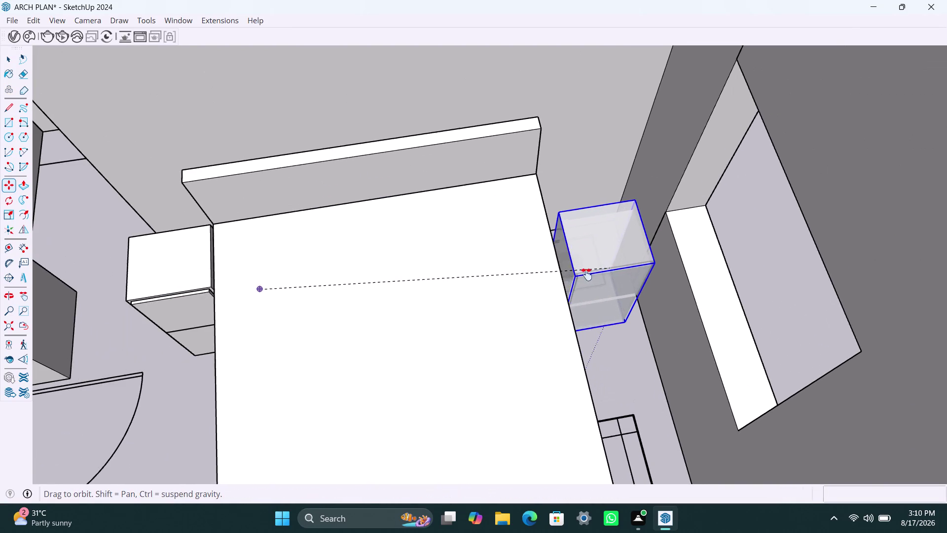
middle_drag(603, 269, 505, 304)
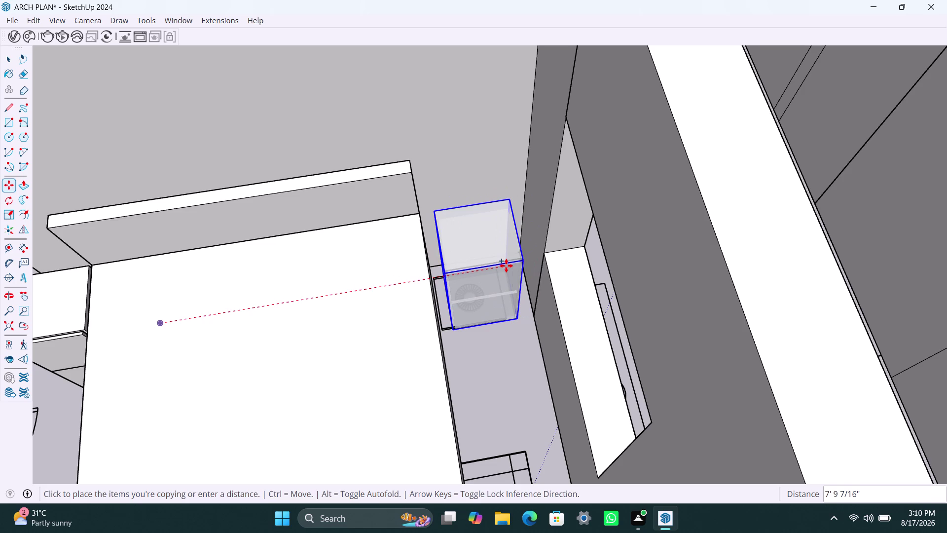
click(506, 265)
Move the copy by its corner flush against the wall, then zoom out.
scroll(up, 3)
middle_drag(477, 308, 496, 293)
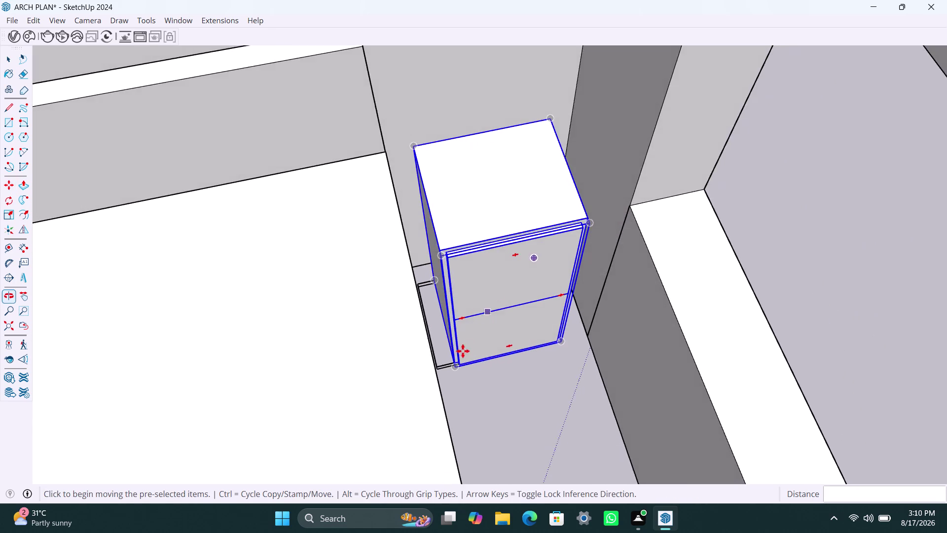
scroll(up, 3)
scroll(up, 3)
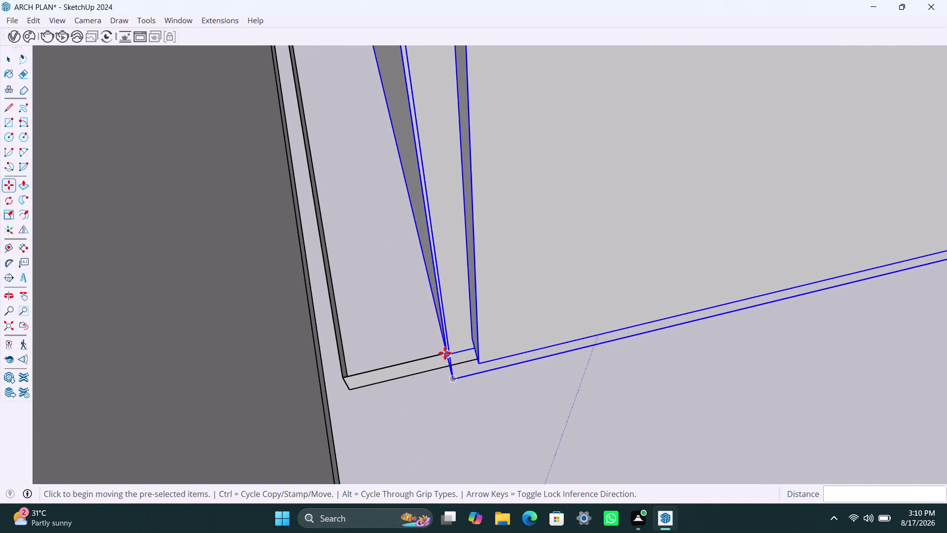
click(448, 351)
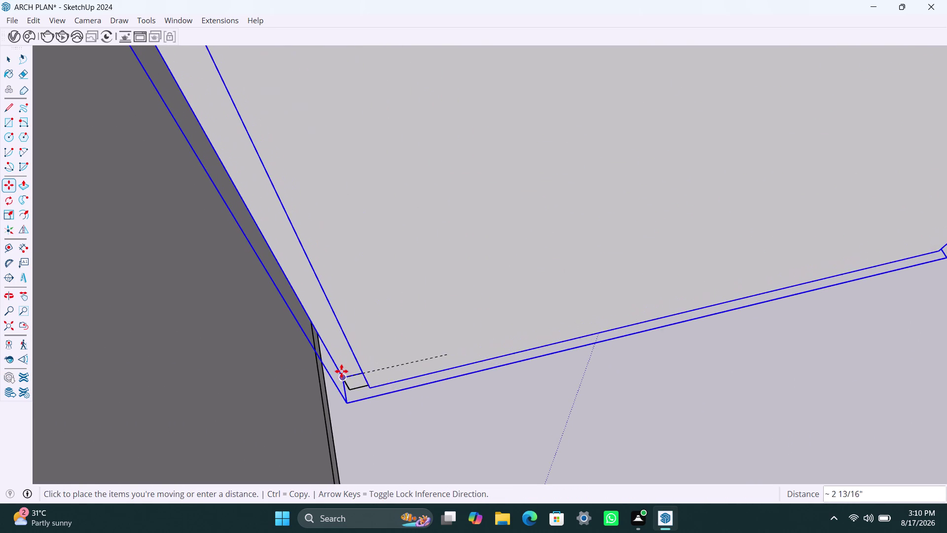
click(339, 373)
scroll(down, 3)
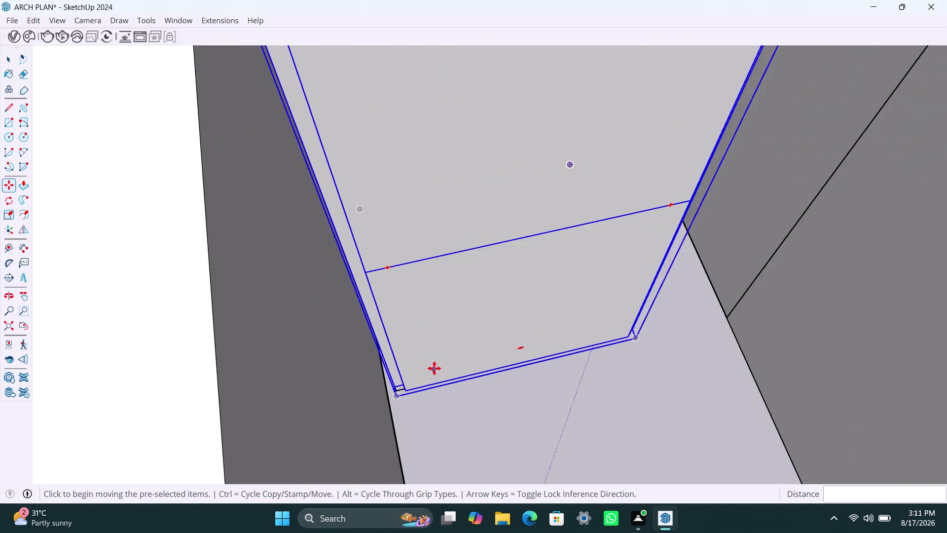
scroll(down, 3)
scroll(down, 3)
scroll(down, 3)
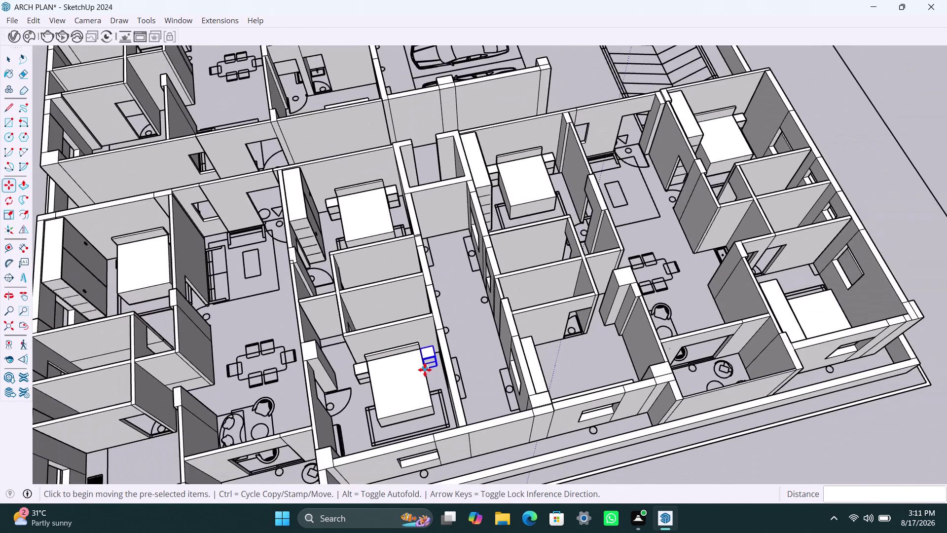
scroll(down, 3)
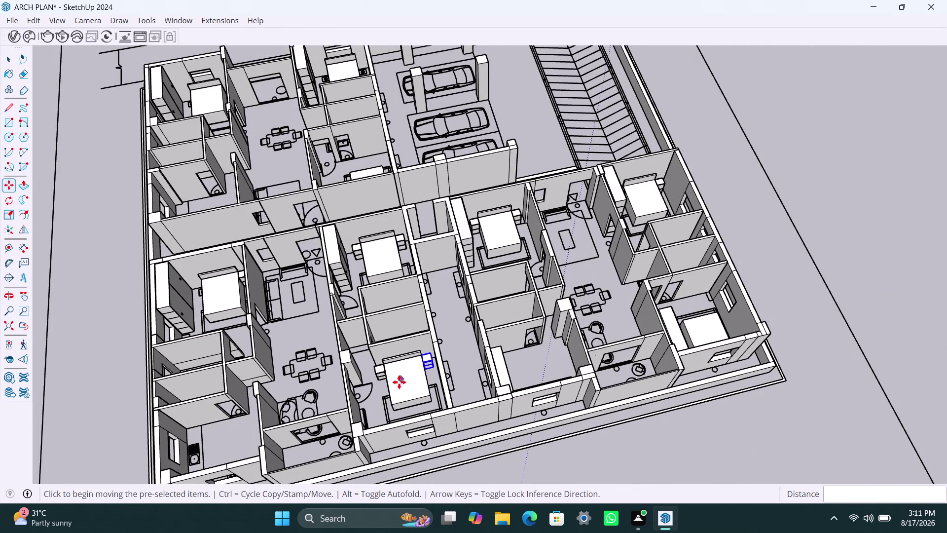
scroll(up, 3)
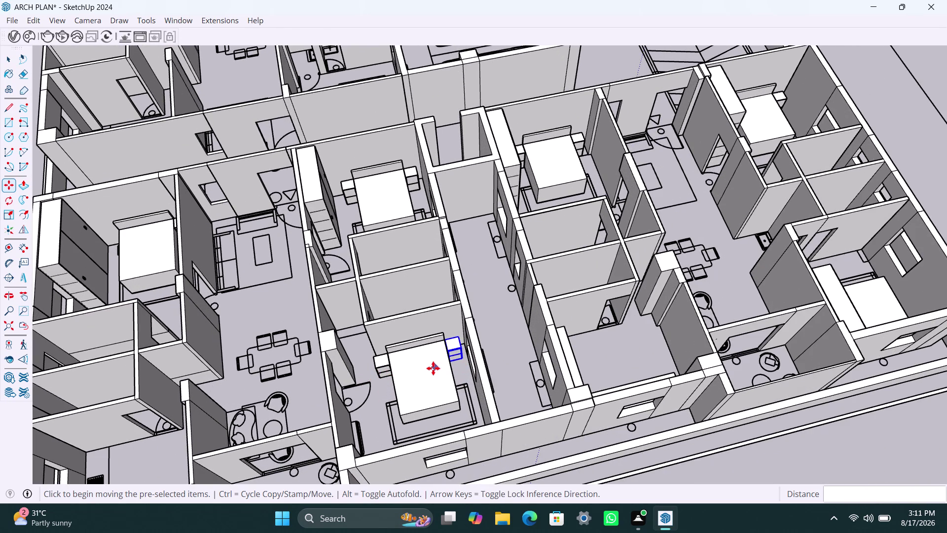
Copy the bedside cabinet from its corner and drop it beside the other bedroom's bed.
key(m)
click(446, 354)
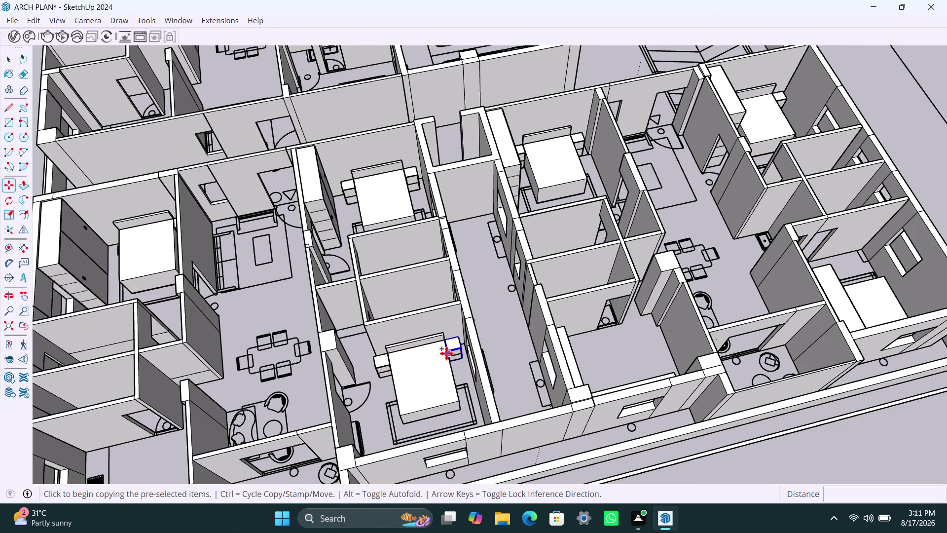
scroll(down, 3)
middle_drag(196, 304, 379, 306)
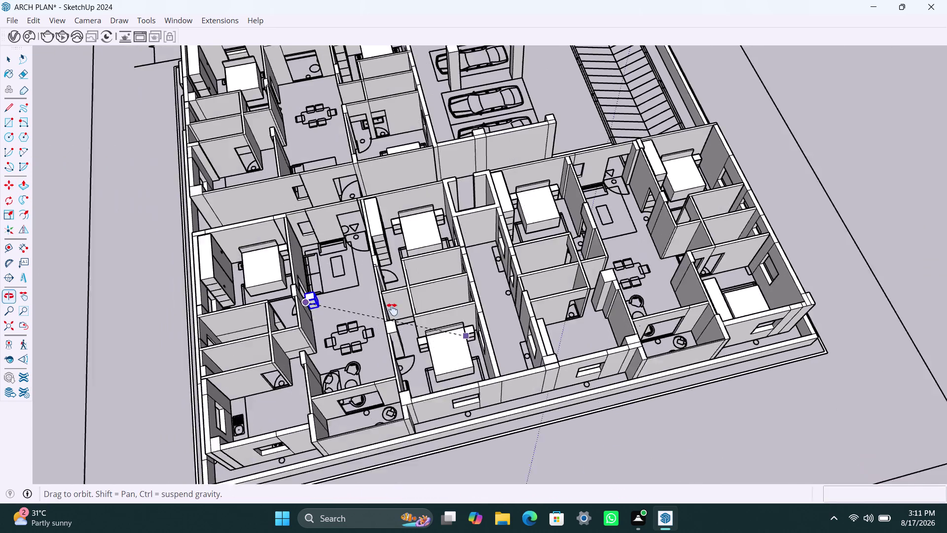
middle_drag(380, 306, 392, 310)
scroll(up, 3)
scroll(up, 3)
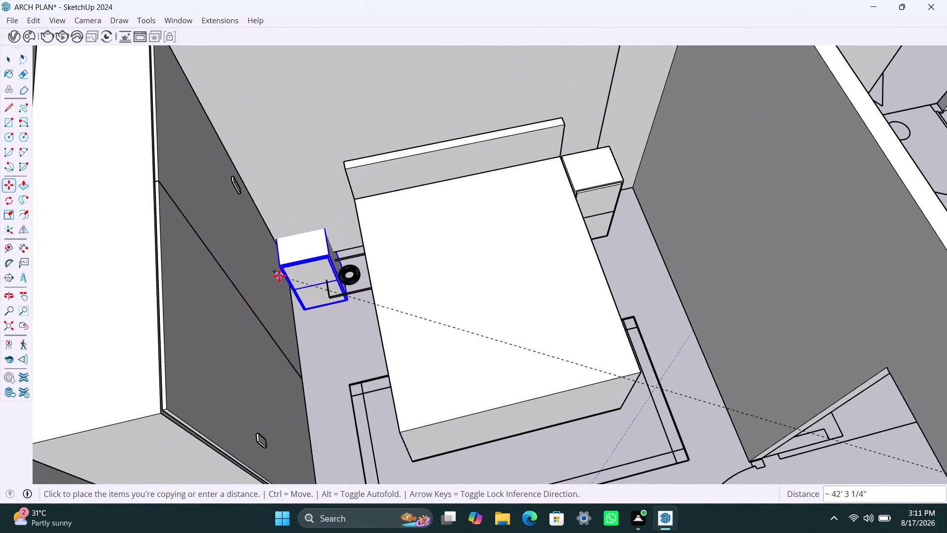
click(272, 294)
Reposition the copied cabinet with a second move.
scroll(up, 3)
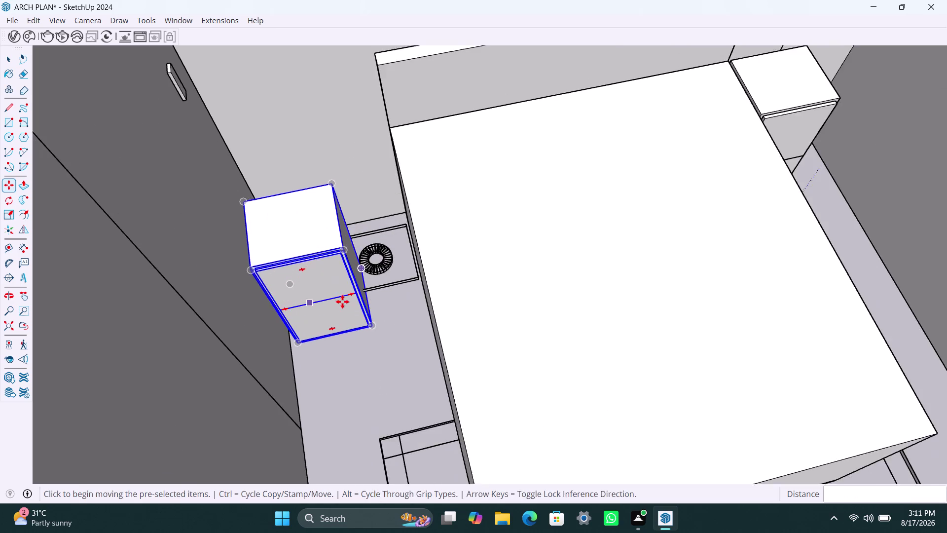
scroll(up, 3)
scroll(up, 3)
scroll(up, 3)
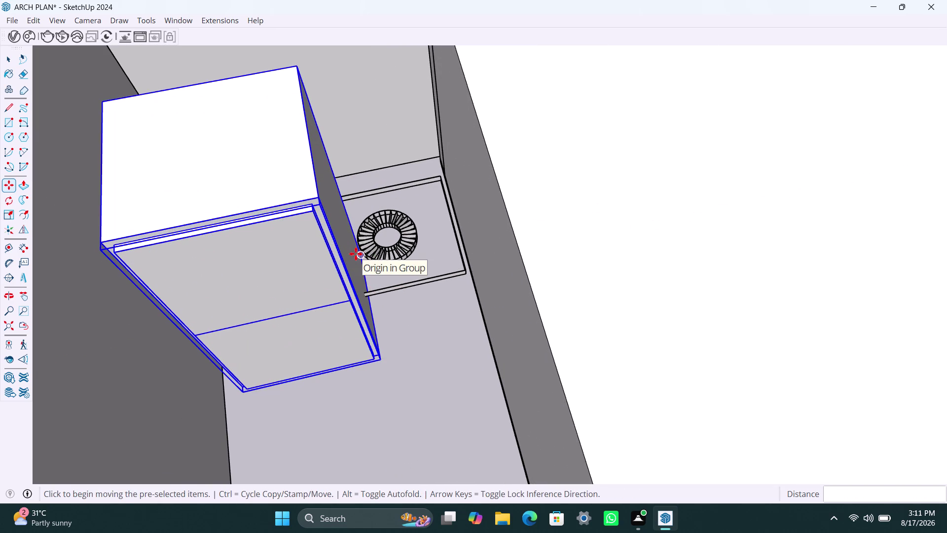
click(356, 253)
click(434, 169)
Move the copy from its bottom corner and check its fit against the wall.
scroll(up, 3)
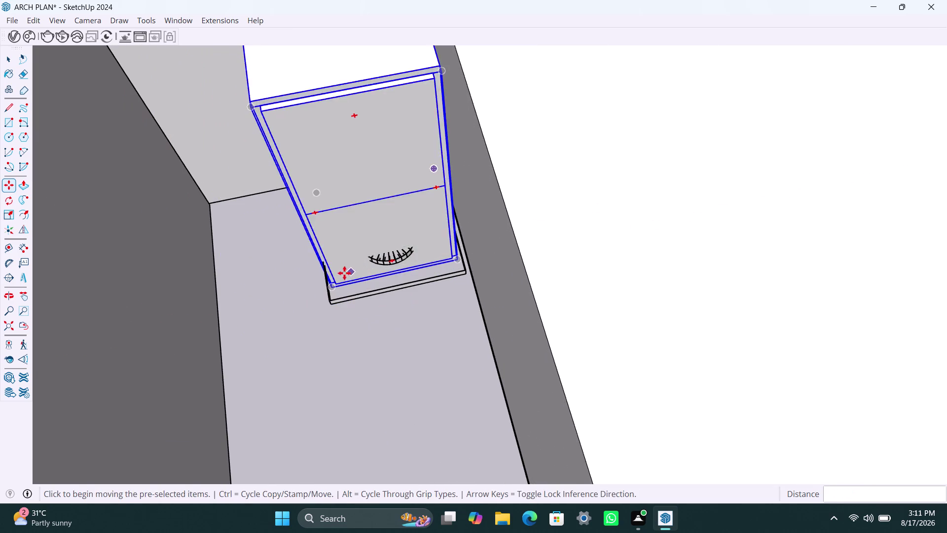
middle_drag(326, 288, 401, 271)
scroll(up, 3)
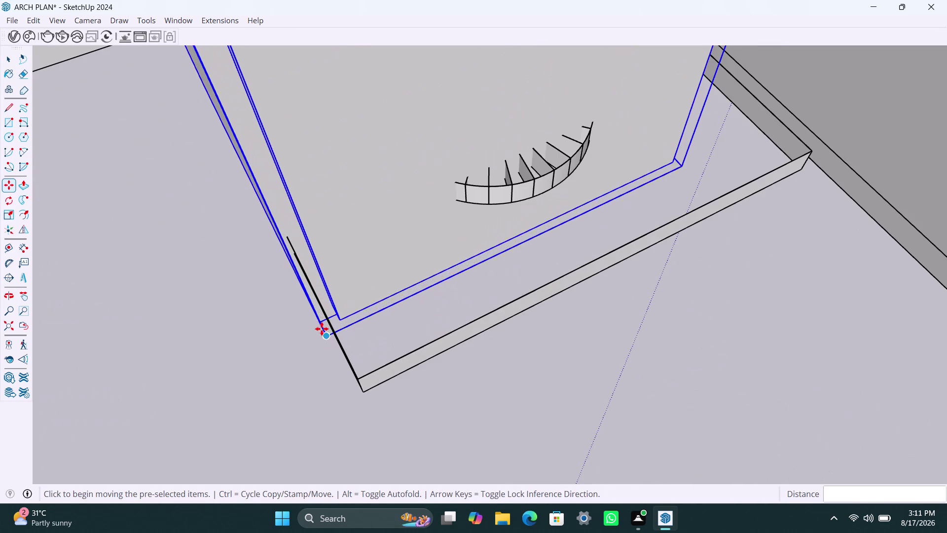
click(316, 323)
click(357, 377)
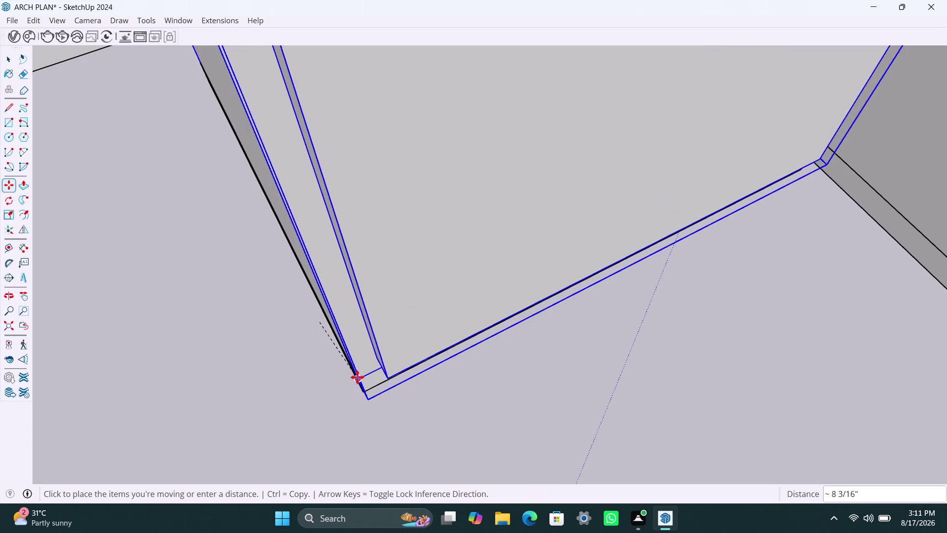
scroll(up, 3)
middle_drag(344, 391, 378, 327)
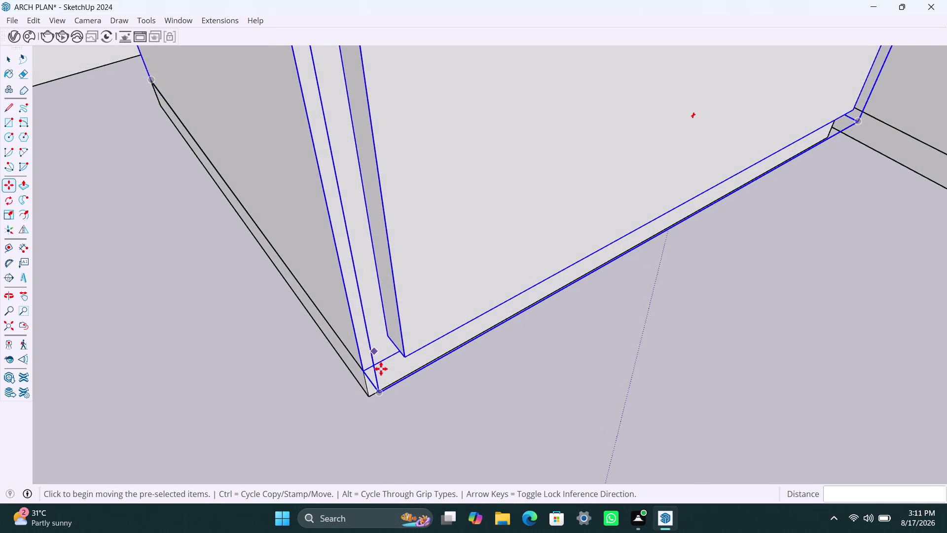
scroll(up, 3)
scroll(up, 3)
scroll(down, 3)
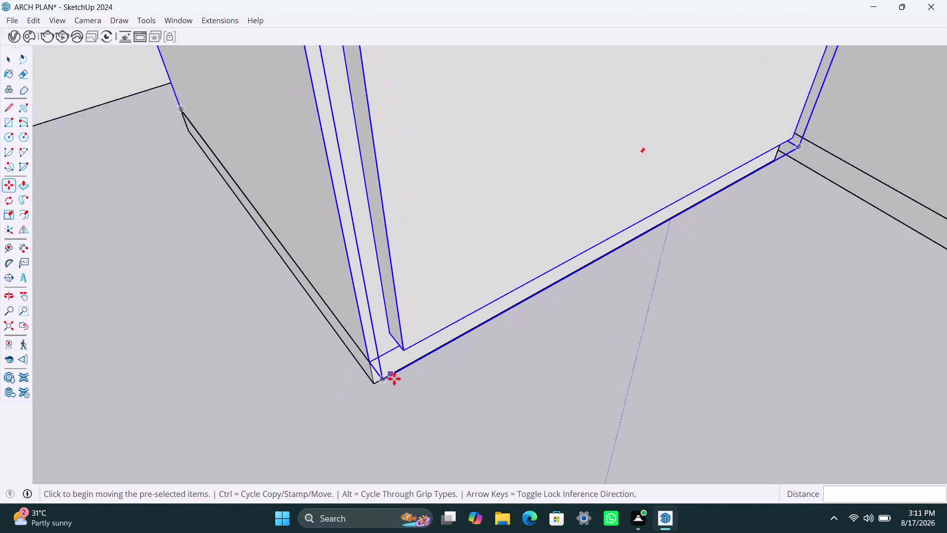
scroll(down, 3)
scroll(down, 3)
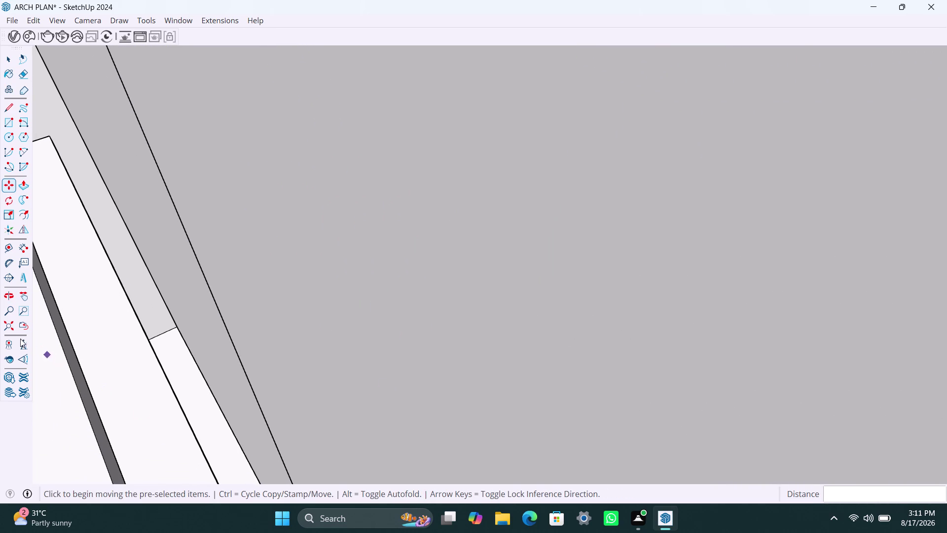
Zoom out to the whole building and tilt the view down over the floor plan.
click(9, 328)
scroll(up, 3)
scroll(up, 3)
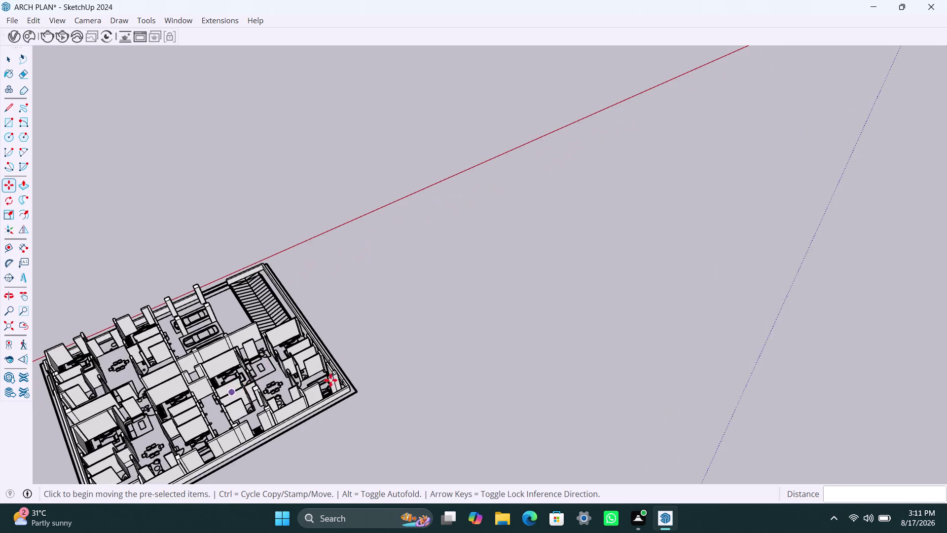
scroll(down, 3)
scroll(down, 3)
scroll(down, 3)
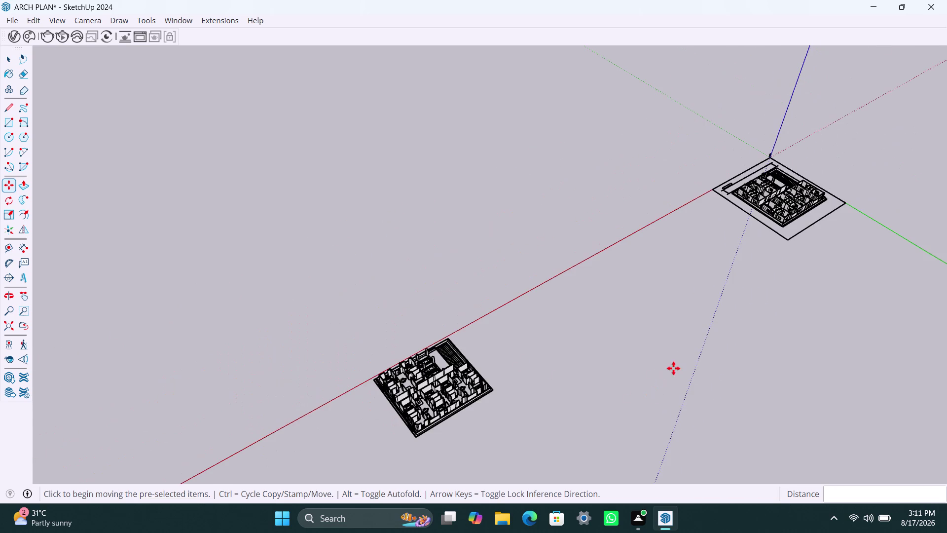
middle_drag(673, 368, 408, 437)
scroll(up, 3)
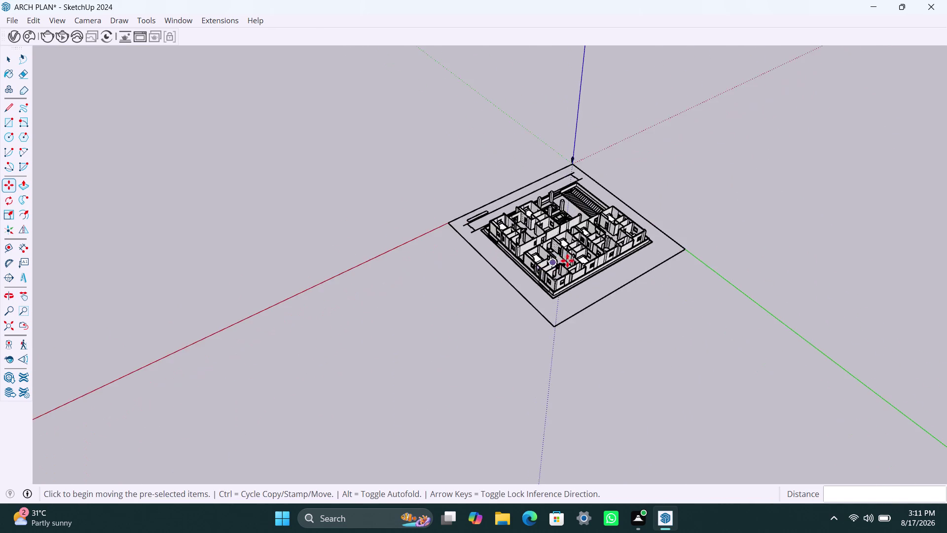
scroll(up, 3)
middle_drag(569, 265, 412, 344)
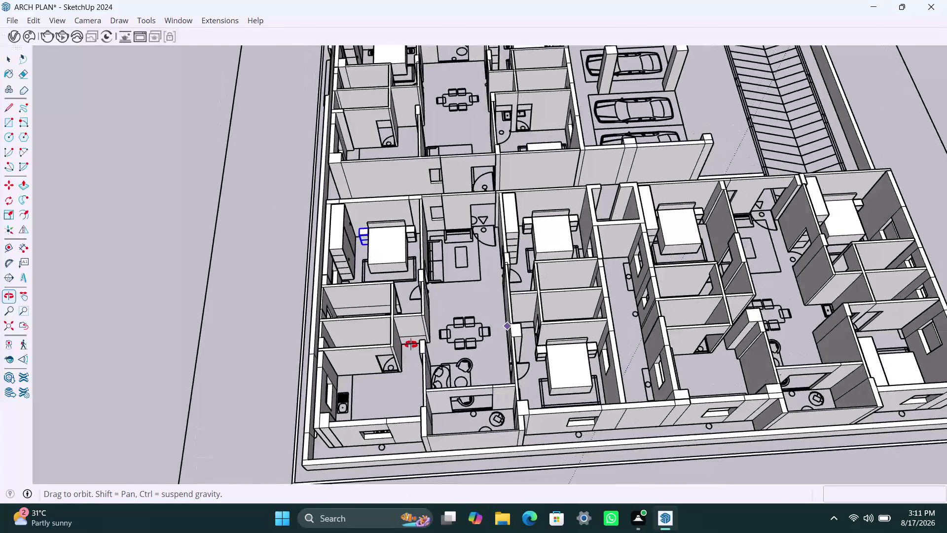
middle_drag(412, 344, 410, 345)
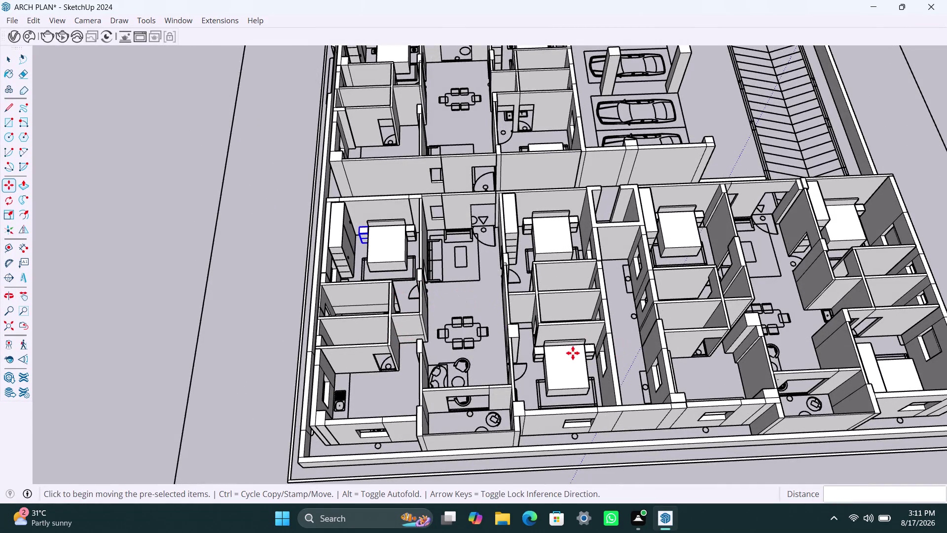
Orbit around the apartment units to survey the bedrooms, ending on the upper ones.
middle_drag(710, 366, 547, 365)
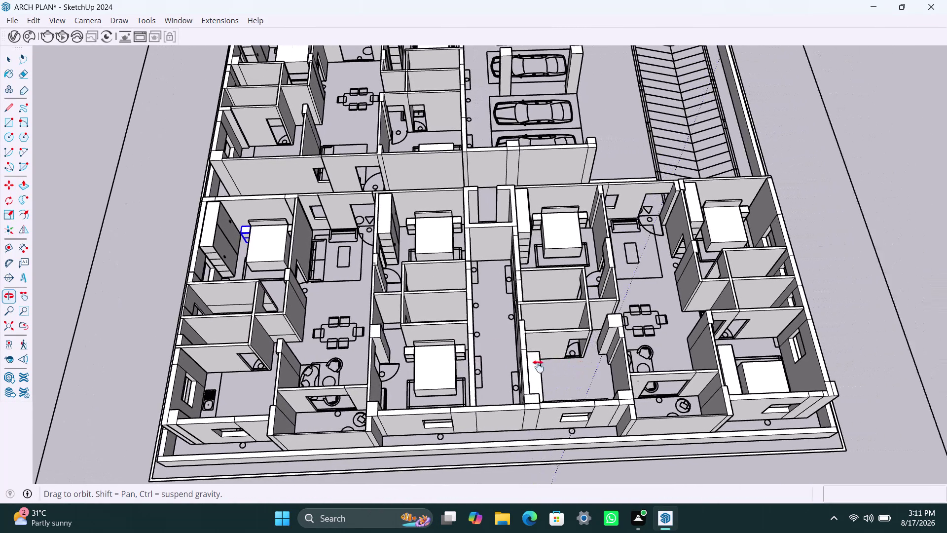
middle_drag(547, 365, 511, 371)
scroll(up, 3)
middle_drag(658, 382, 654, 481)
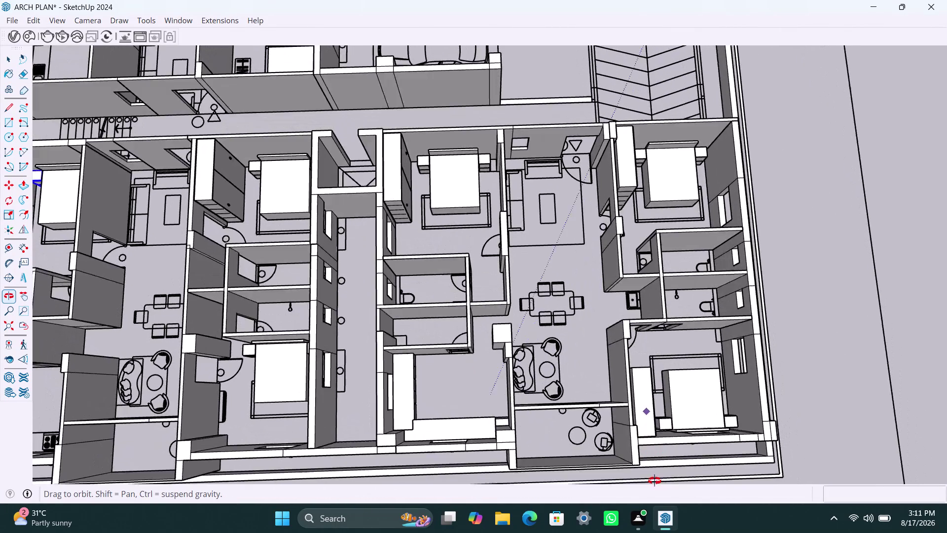
middle_drag(655, 481, 660, 405)
scroll(down, 3)
scroll(down, 3)
middle_drag(420, 301, 498, 363)
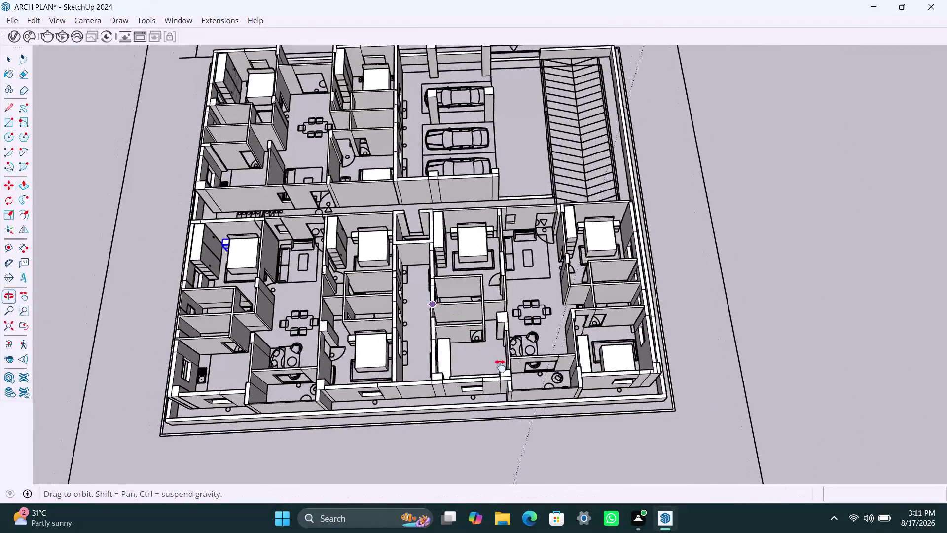
middle_drag(498, 363, 502, 369)
scroll(up, 3)
scroll(up, 3)
middle_drag(376, 276, 523, 427)
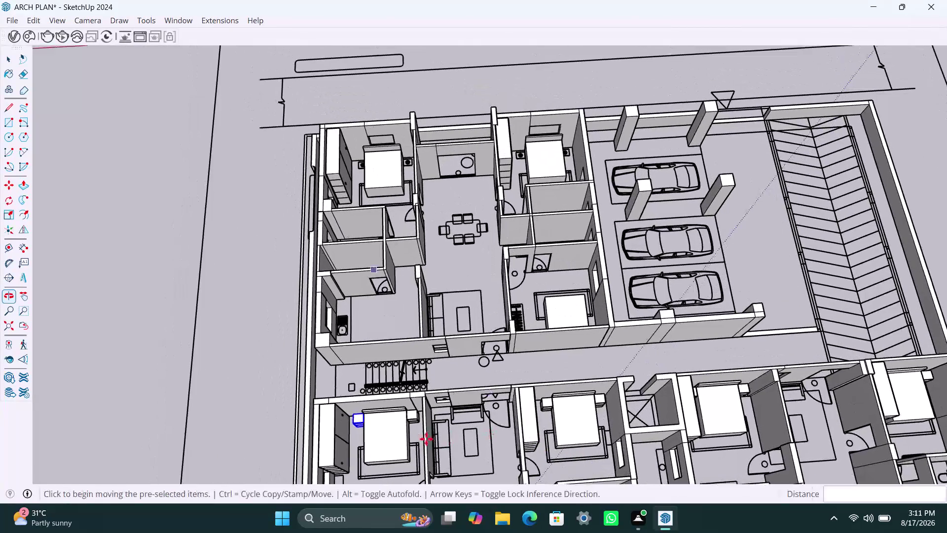
scroll(up, 3)
scroll(up, 3)
Copy the cabinet again and place the new copy beside the next bedroom's bed.
key(m)
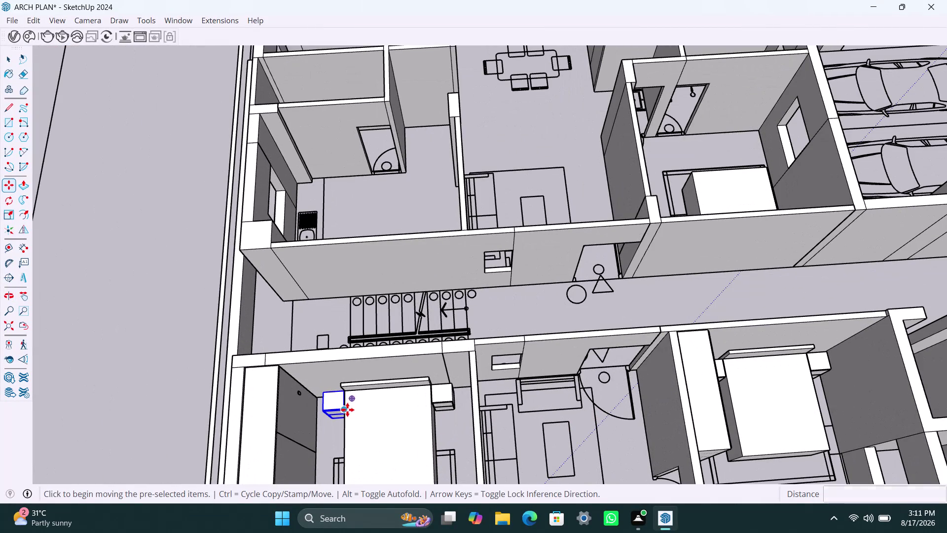
click(325, 396)
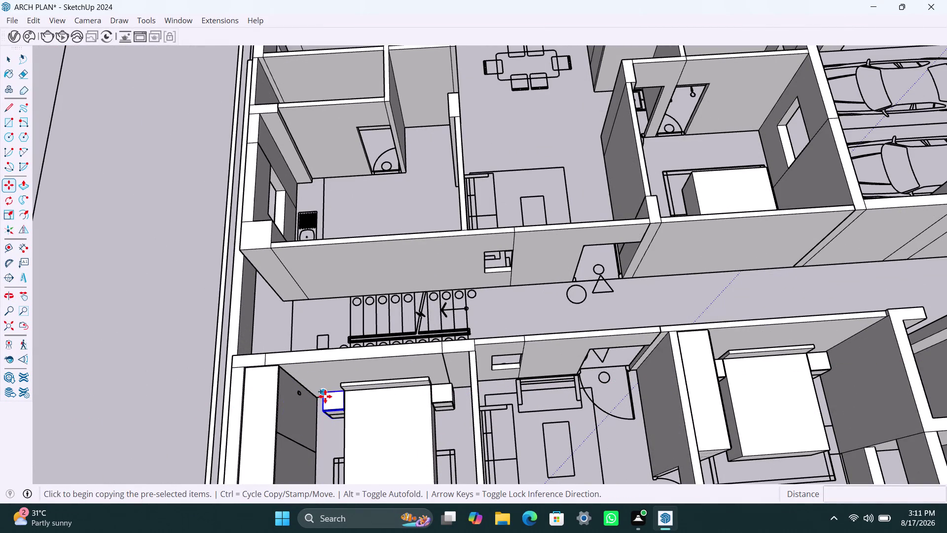
scroll(down, 3)
middle_drag(335, 260, 335, 328)
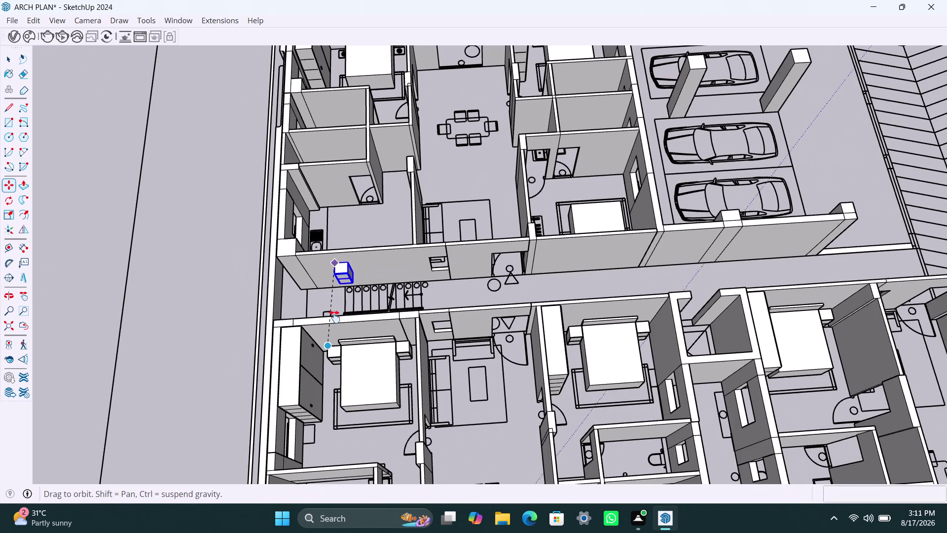
middle_drag(334, 328, 326, 476)
scroll(up, 3)
scroll(up, 3)
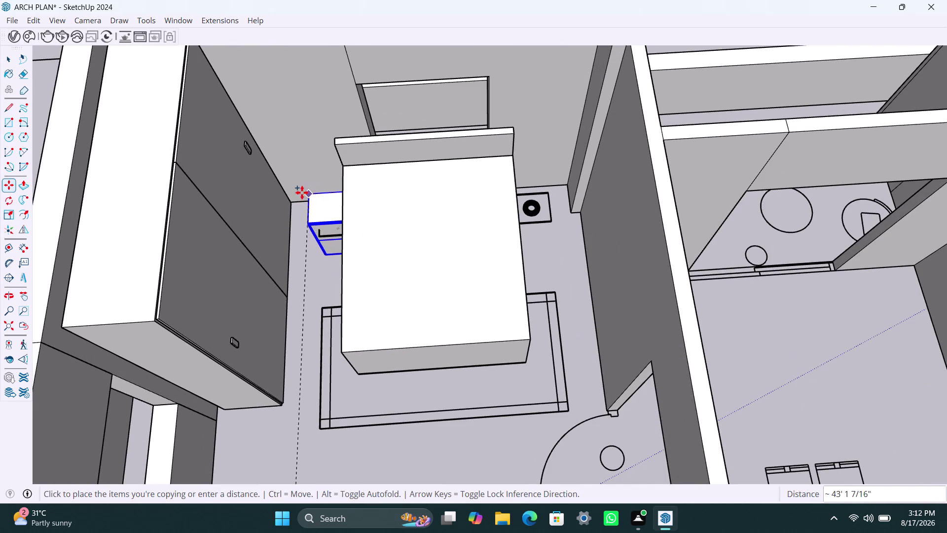
click(291, 173)
Snap the copy's corner onto the adjacent panel corner, then zoom out.
scroll(down, 3)
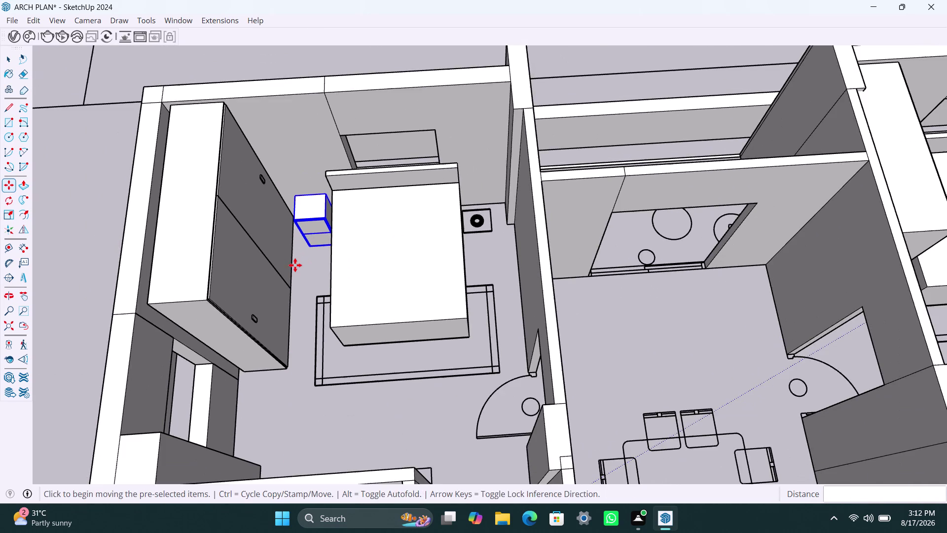
middle_drag(295, 265, 439, 272)
scroll(up, 3)
middle_drag(476, 257, 481, 257)
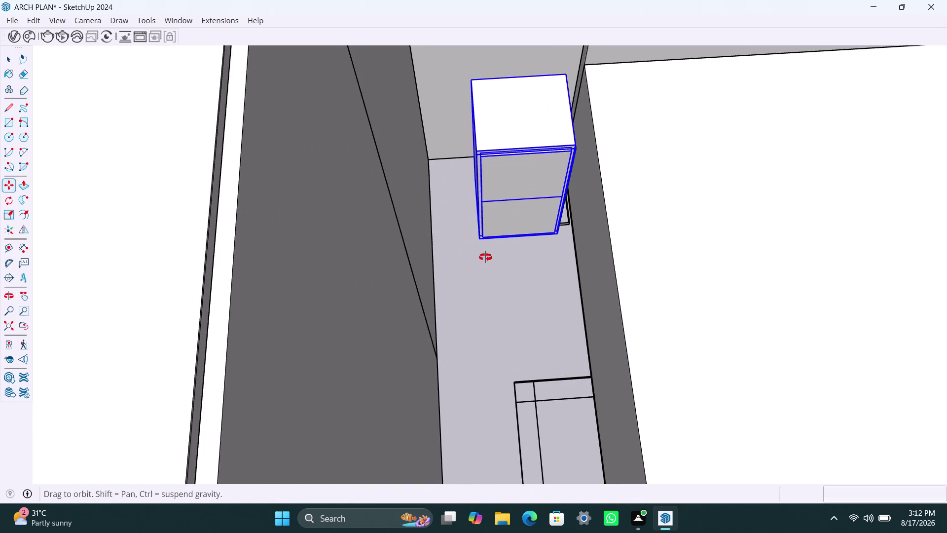
middle_drag(481, 257, 491, 248)
scroll(up, 3)
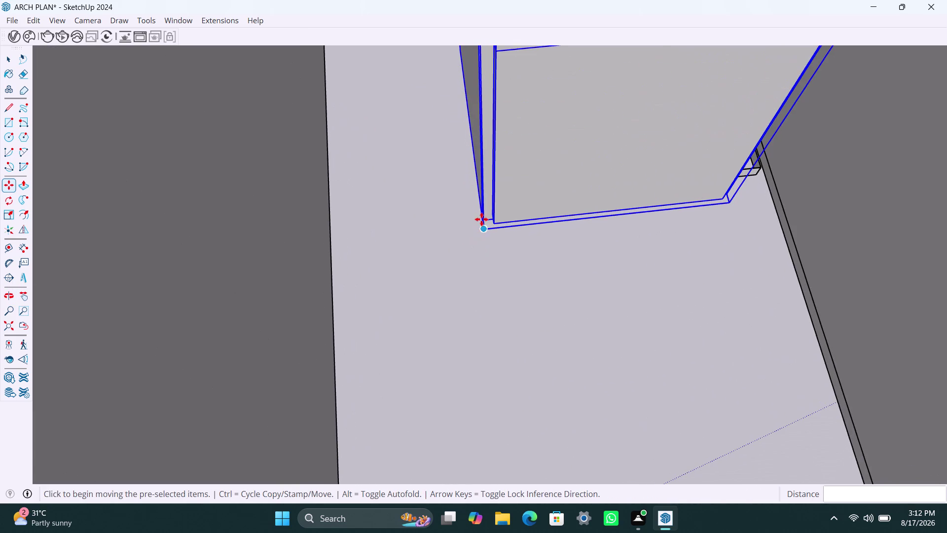
scroll(up, 3)
click(495, 225)
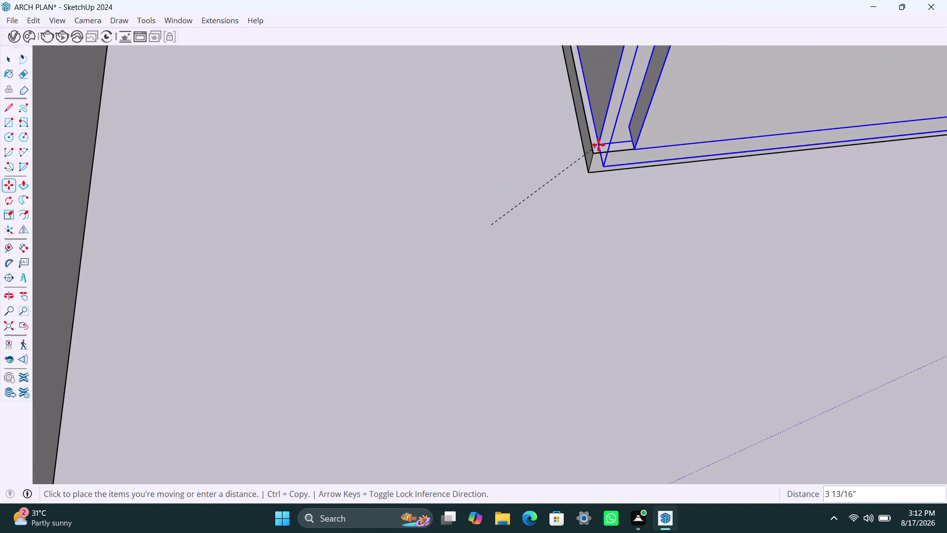
click(596, 149)
scroll(down, 3)
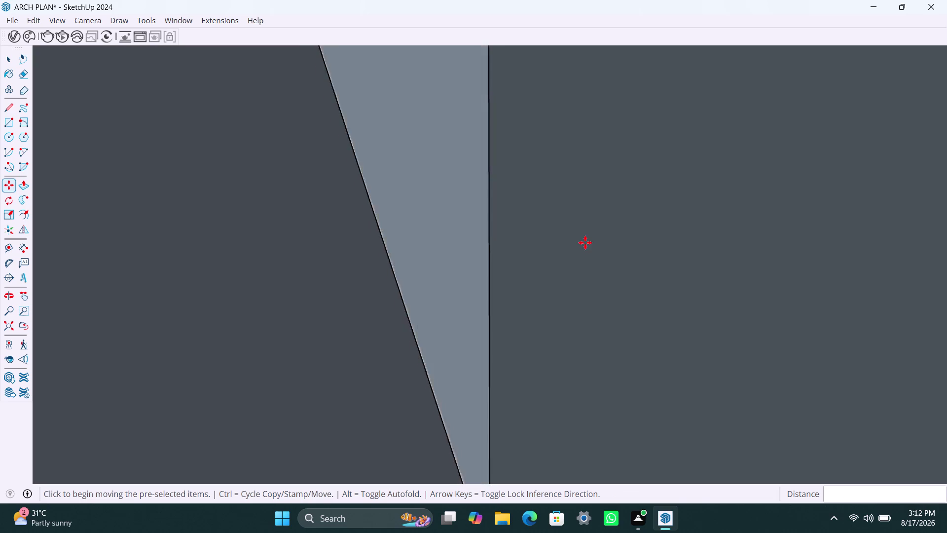
scroll(down, 3)
click(10, 329)
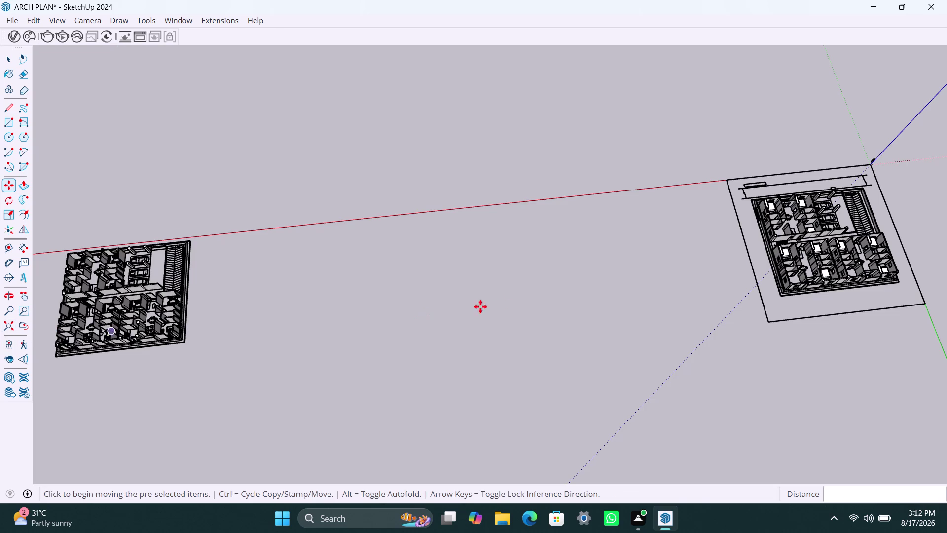
In the upper-left bedroom, copy the small cabinet from its corner to a new spot.
scroll(up, 3)
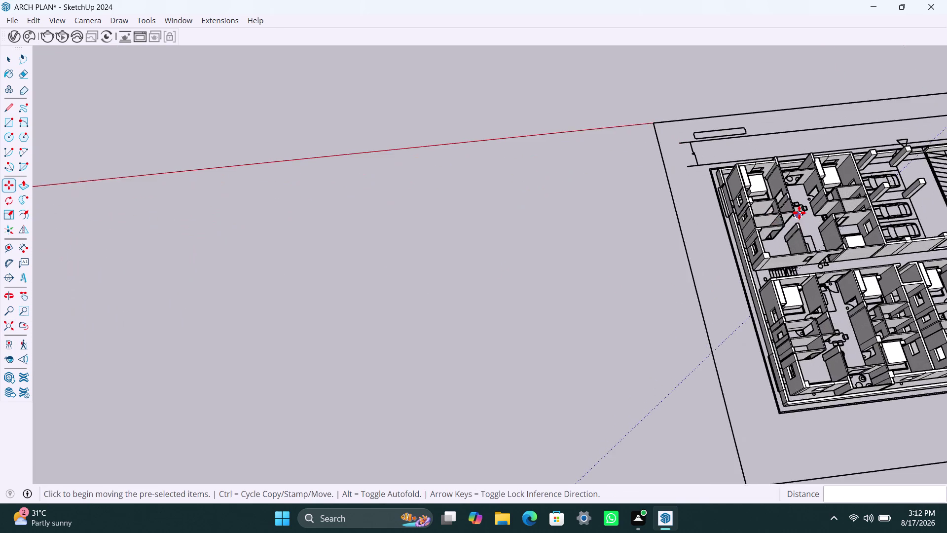
scroll(up, 3)
middle_drag(799, 211, 599, 332)
scroll(up, 3)
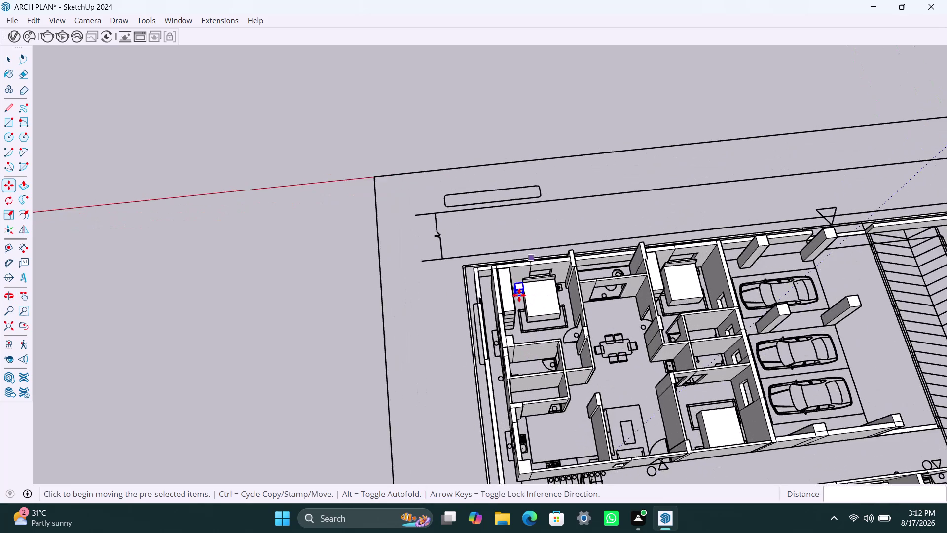
scroll(up, 3)
scroll(down, 3)
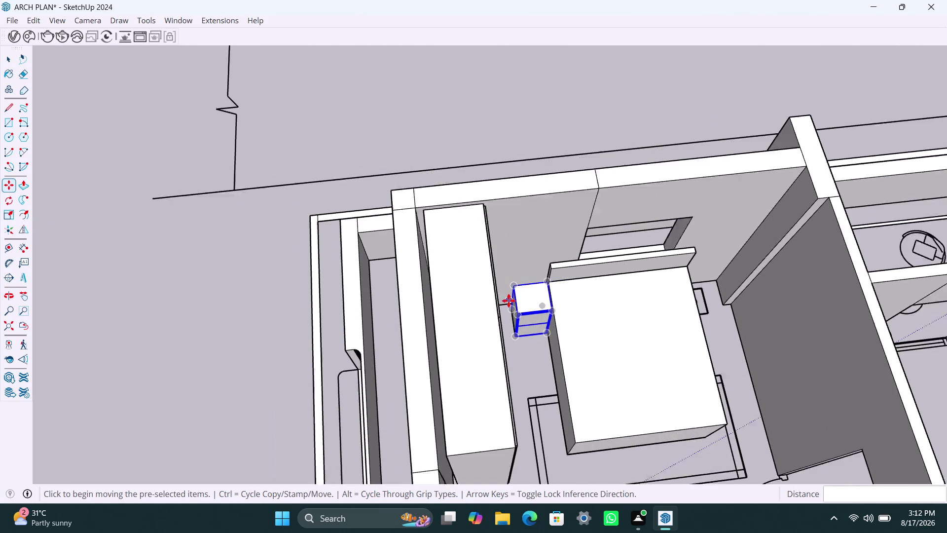
key(m)
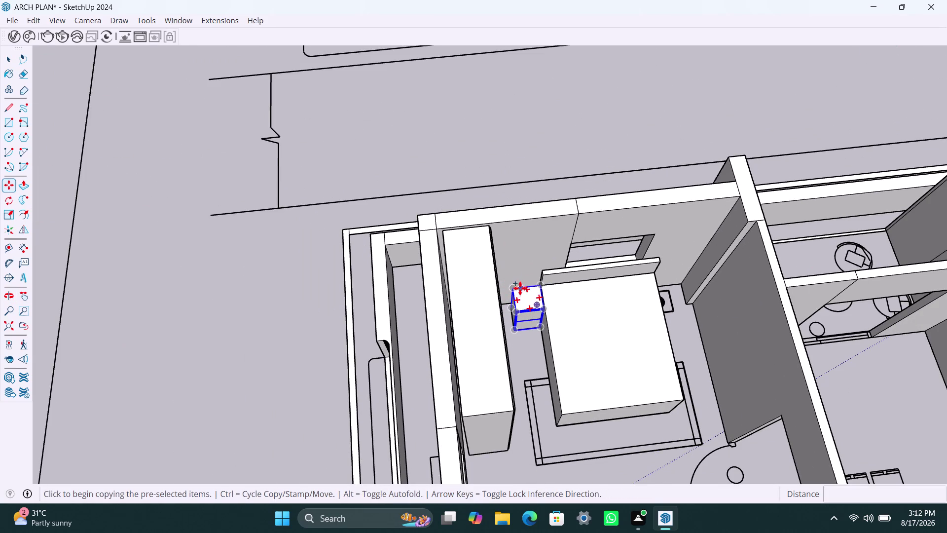
click(517, 288)
scroll(up, 3)
middle_drag(664, 278, 547, 293)
scroll(up, 3)
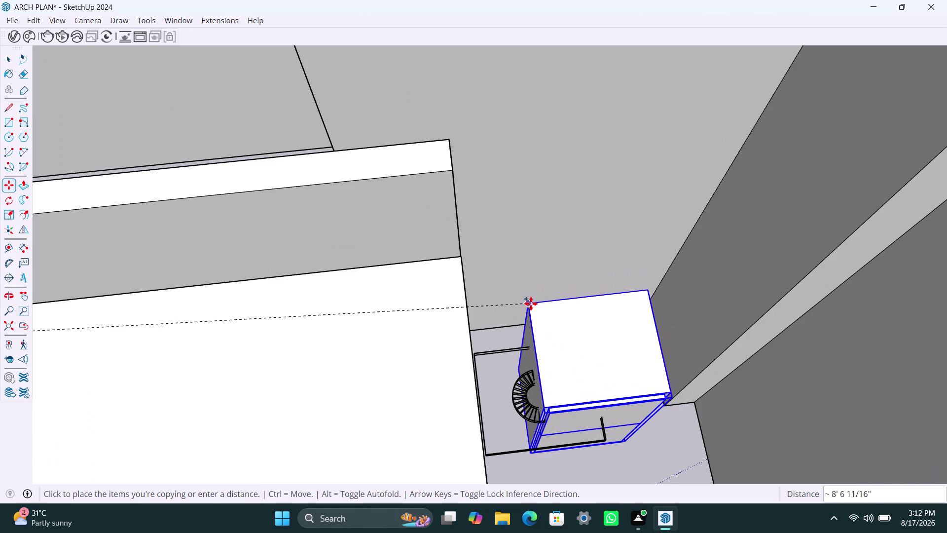
click(551, 246)
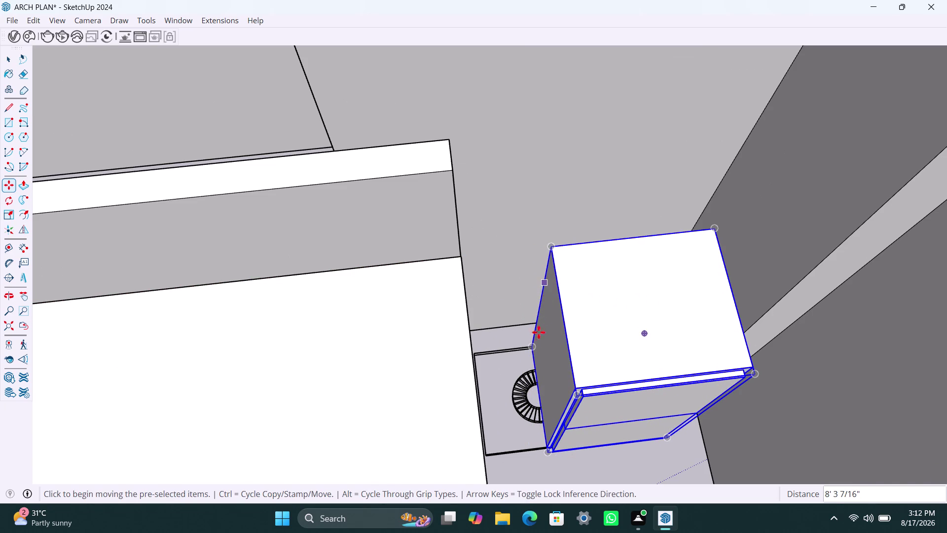
Shift the placed copy by its side edge.
scroll(up, 3)
middle_drag(537, 364, 533, 346)
scroll(up, 3)
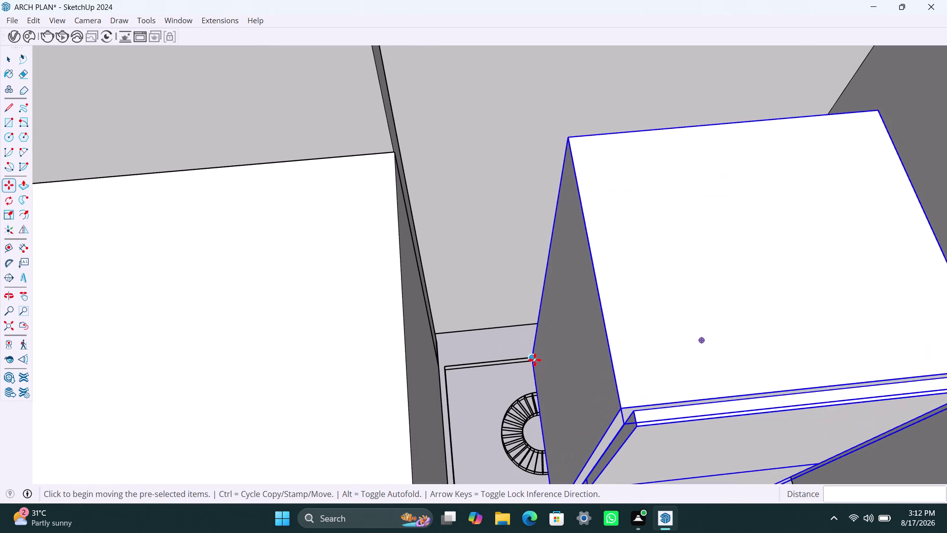
click(533, 359)
click(454, 363)
scroll(down, 3)
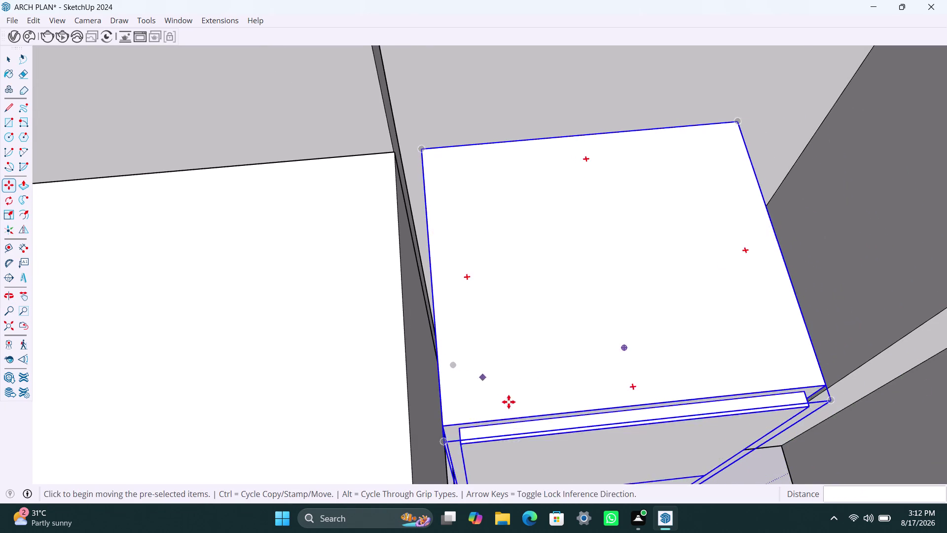
Orbit down to bring the copy's base next to the bed into view.
middle_drag(543, 394, 550, 213)
scroll(down, 3)
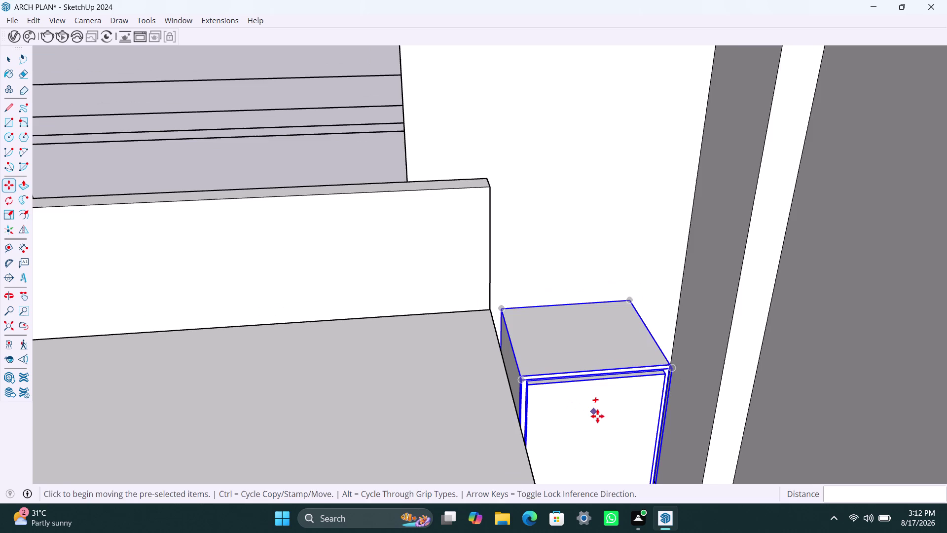
middle_drag(597, 416, 503, 275)
scroll(up, 3)
middle_drag(546, 427, 529, 370)
scroll(down, 3)
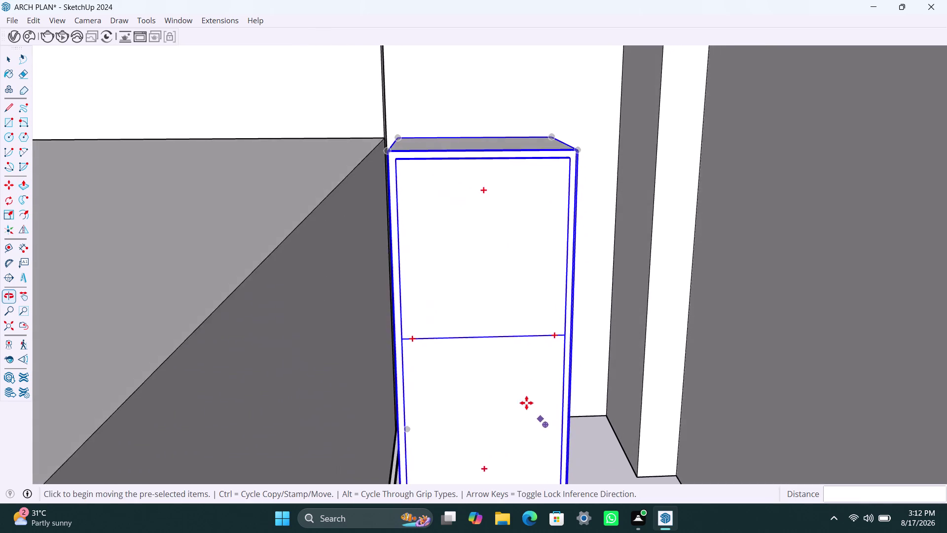
scroll(down, 3)
middle_drag(528, 421, 533, 285)
scroll(up, 3)
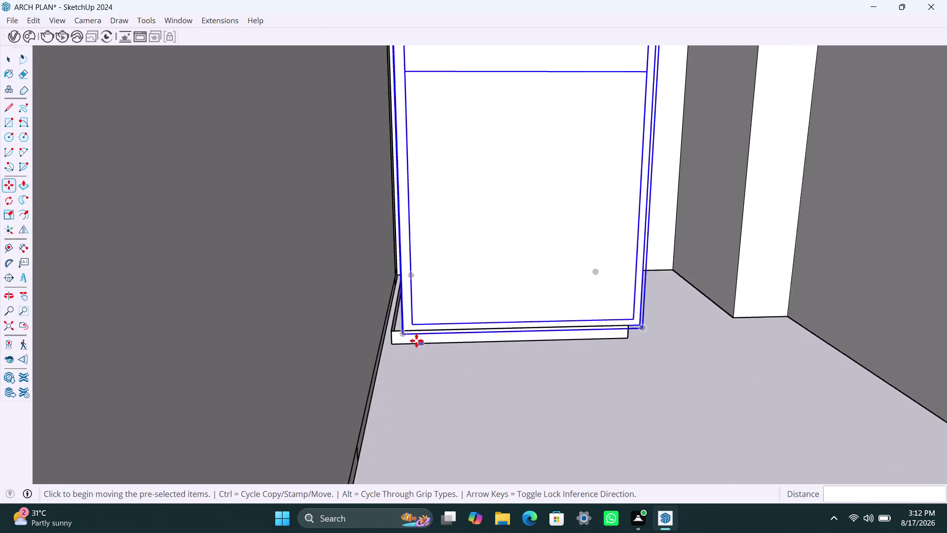
scroll(up, 3)
middle_drag(405, 335, 418, 352)
scroll(up, 3)
scroll(up, 3)
middle_drag(385, 327, 423, 345)
scroll(up, 3)
scroll(up, 3)
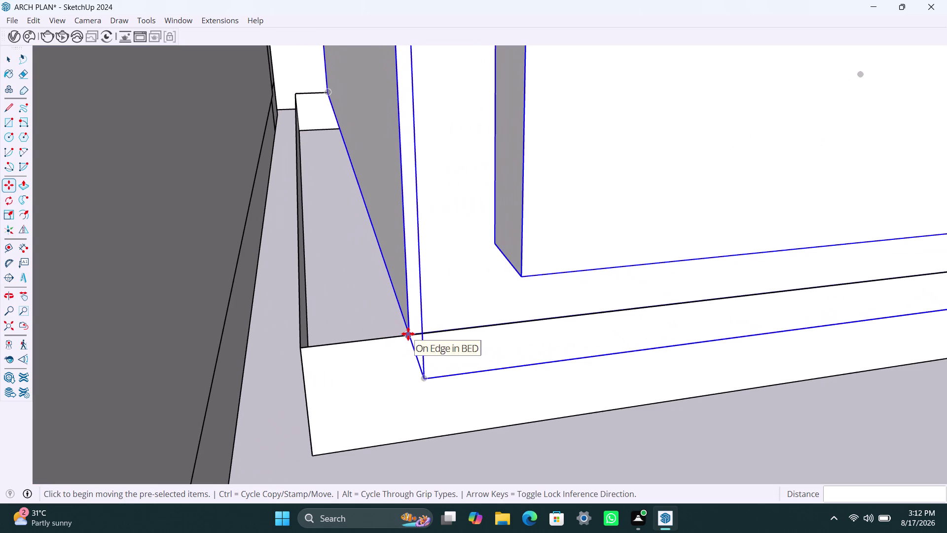
Move the copy from its bottom corner flush against the bed's edge, then zoom out.
click(408, 333)
click(301, 345)
scroll(down, 3)
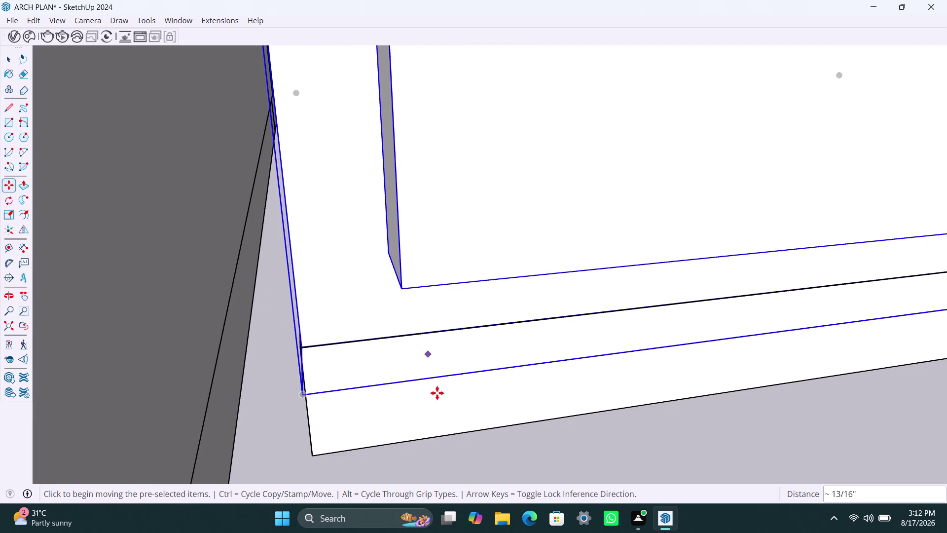
scroll(down, 3)
scroll(down, 3)
scroll(down, 3)
scroll(down, 3)
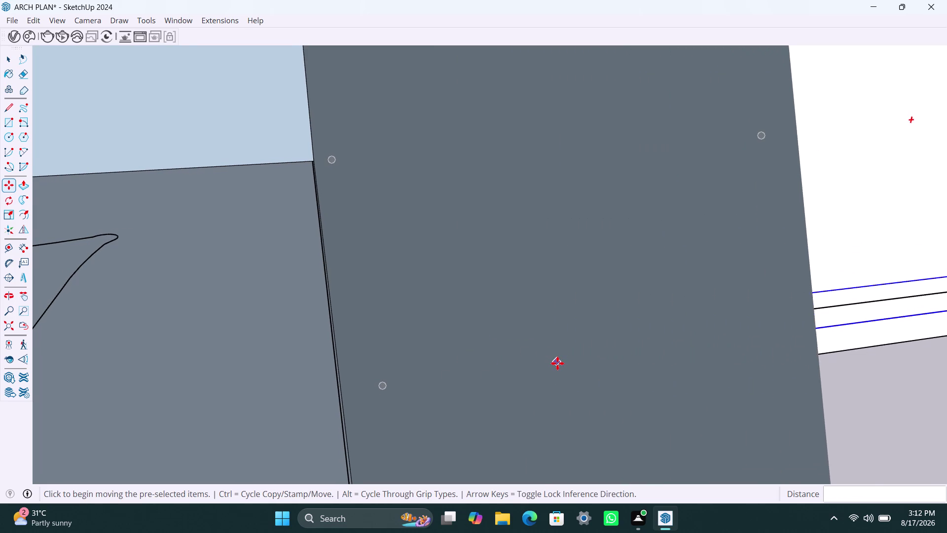
scroll(down, 3)
scroll(down, 3)
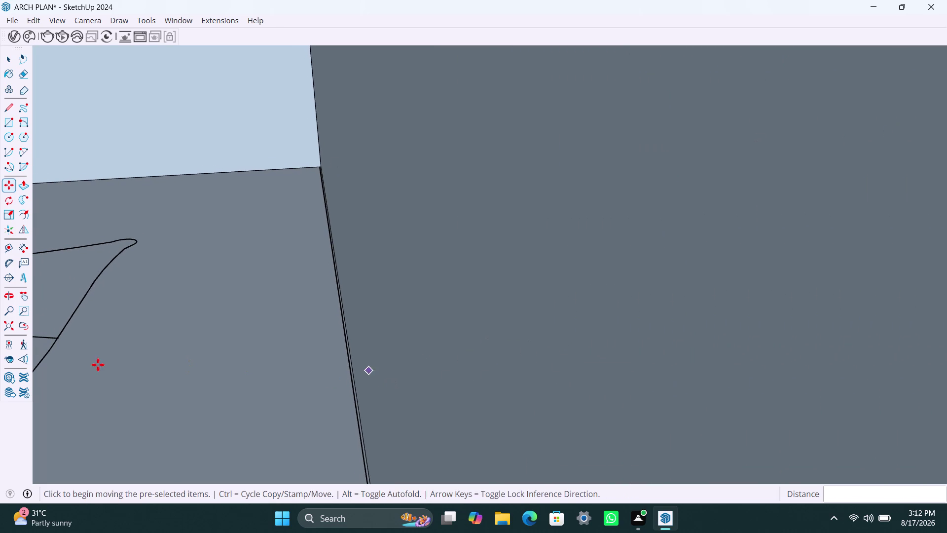
click(13, 327)
scroll(up, 3)
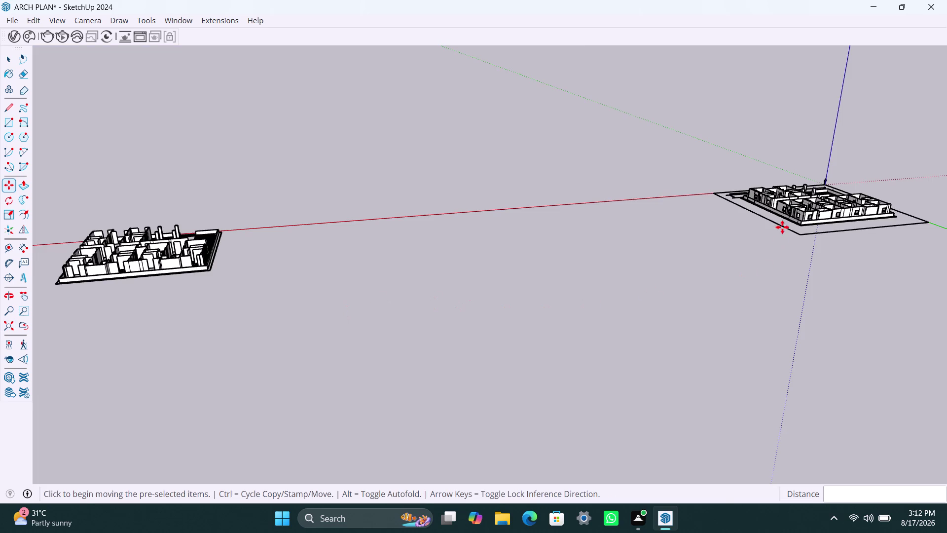
Copy the small bedside cabinet beside the bed in the right bedroom.
scroll(up, 3)
middle_drag(793, 211, 611, 318)
scroll(up, 3)
middle_drag(788, 323, 785, 323)
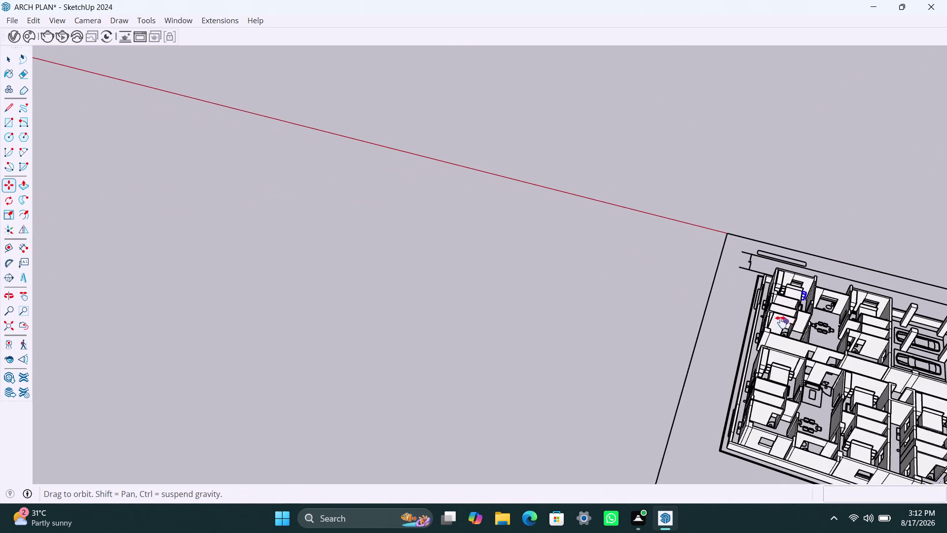
middle_drag(786, 322, 476, 220)
scroll(up, 3)
middle_drag(531, 258, 591, 300)
scroll(up, 3)
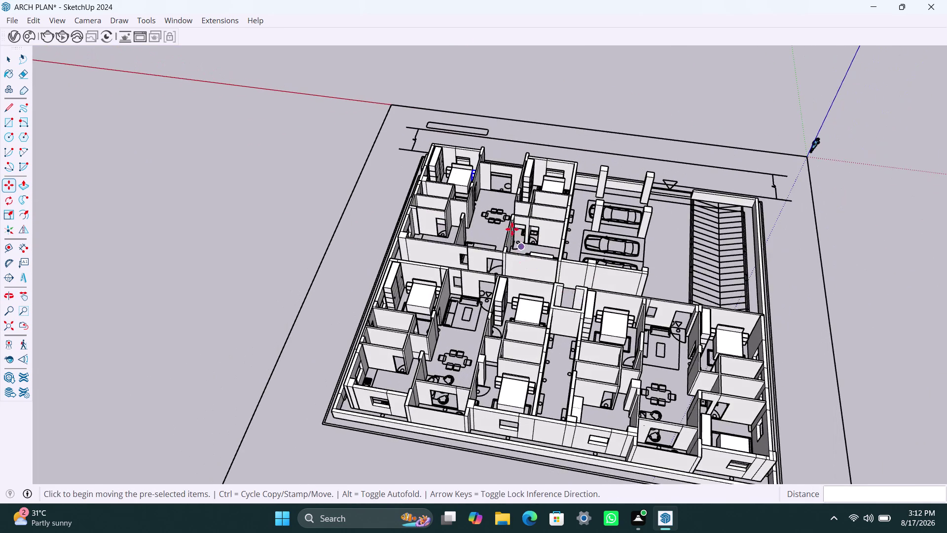
middle_drag(482, 221, 526, 300)
scroll(up, 3)
middle_drag(422, 210, 472, 241)
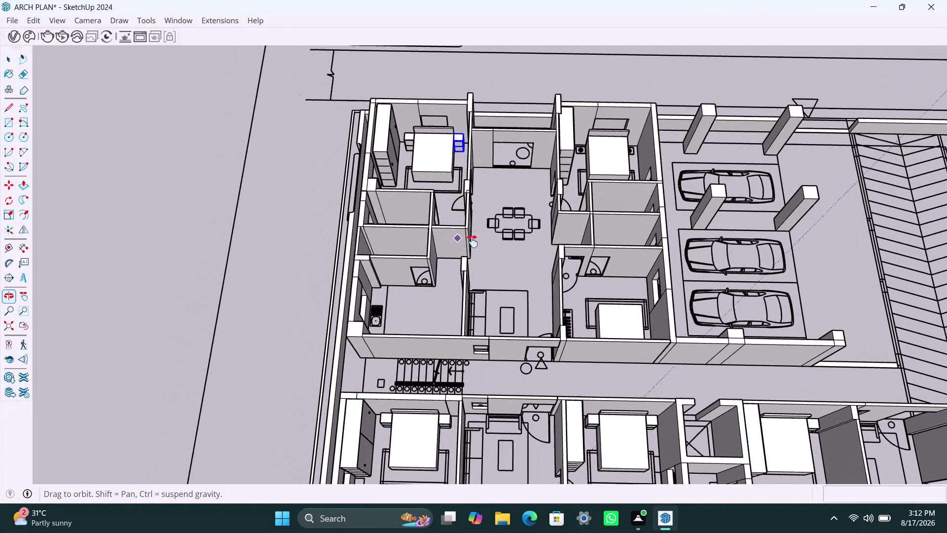
middle_drag(472, 241, 475, 239)
scroll(up, 3)
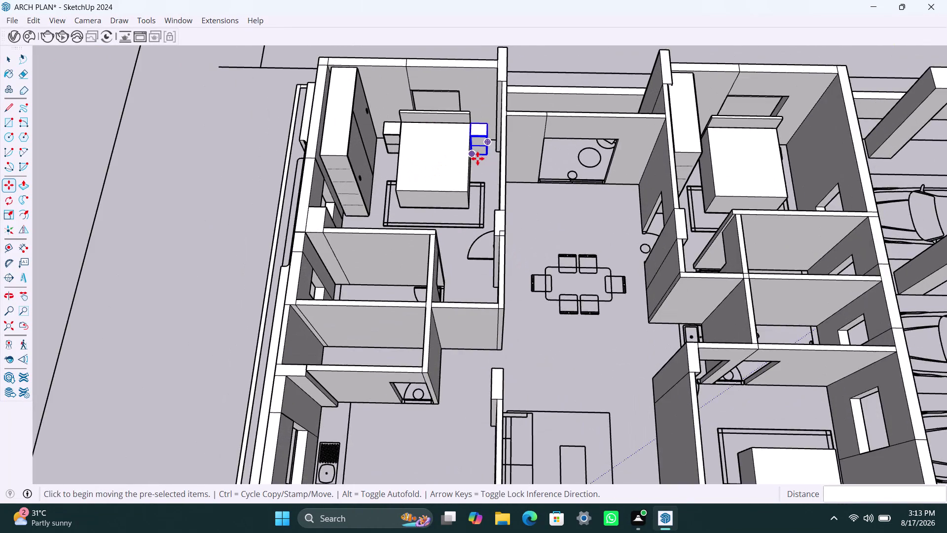
scroll(up, 3)
key(m)
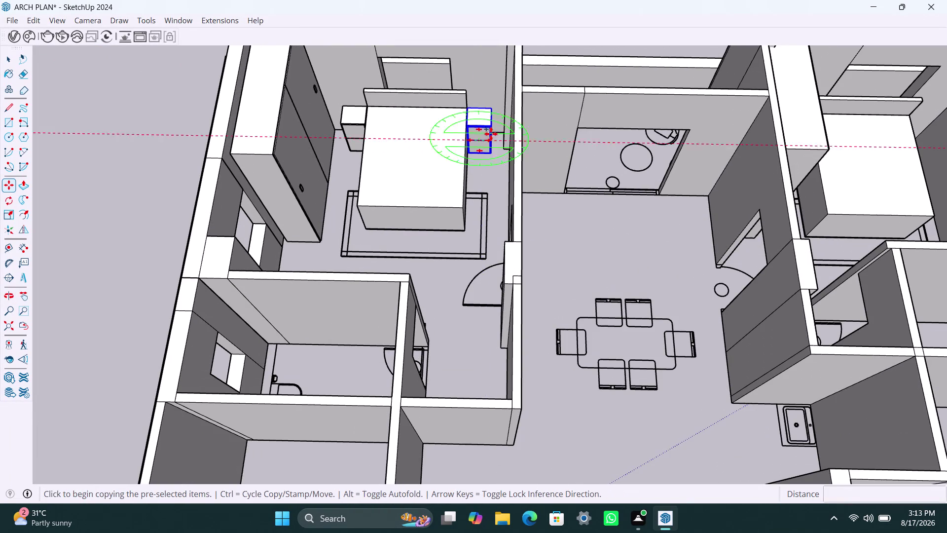
click(488, 124)
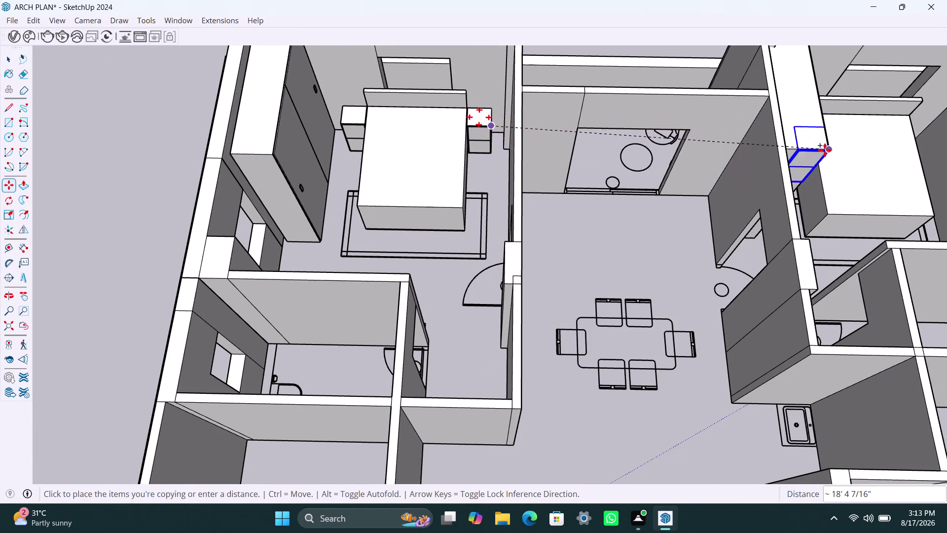
scroll(down, 3)
middle_drag(825, 152, 648, 139)
scroll(up, 3)
middle_drag(686, 142, 609, 209)
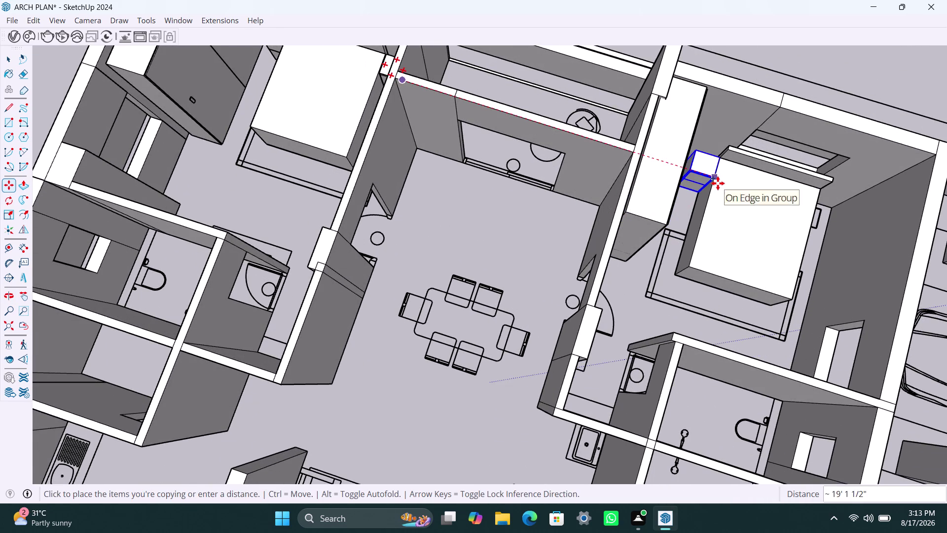
click(717, 183)
Snap the copy's base corner onto the bed corner and nudge it into alignment.
scroll(up, 3)
middle_drag(715, 216, 695, 134)
scroll(up, 3)
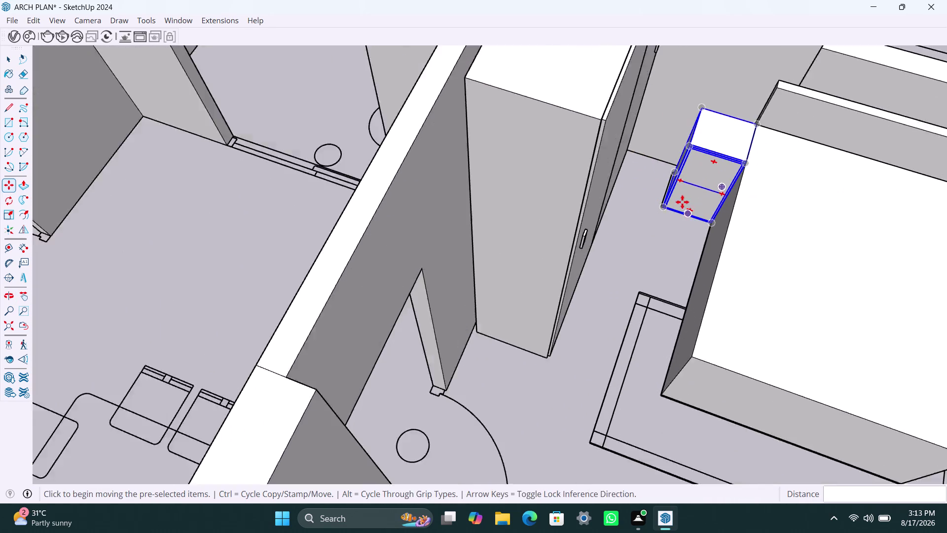
scroll(up, 3)
middle_drag(657, 206, 688, 227)
scroll(up, 3)
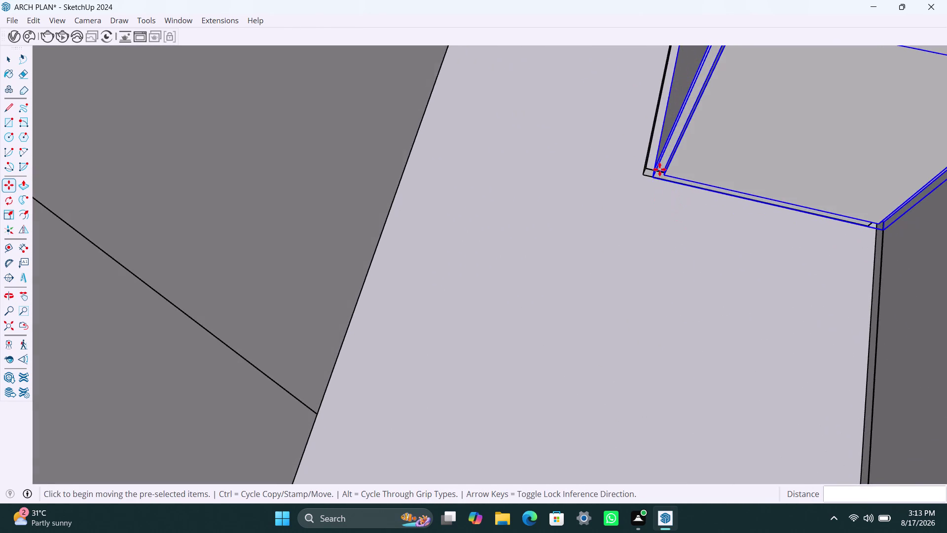
scroll(up, 3)
scroll(up, 3)
click(643, 153)
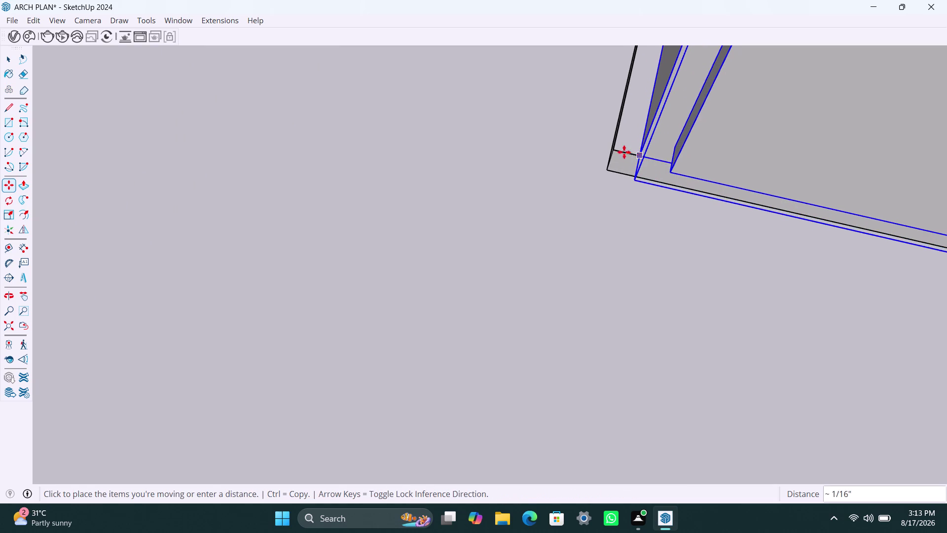
click(614, 147)
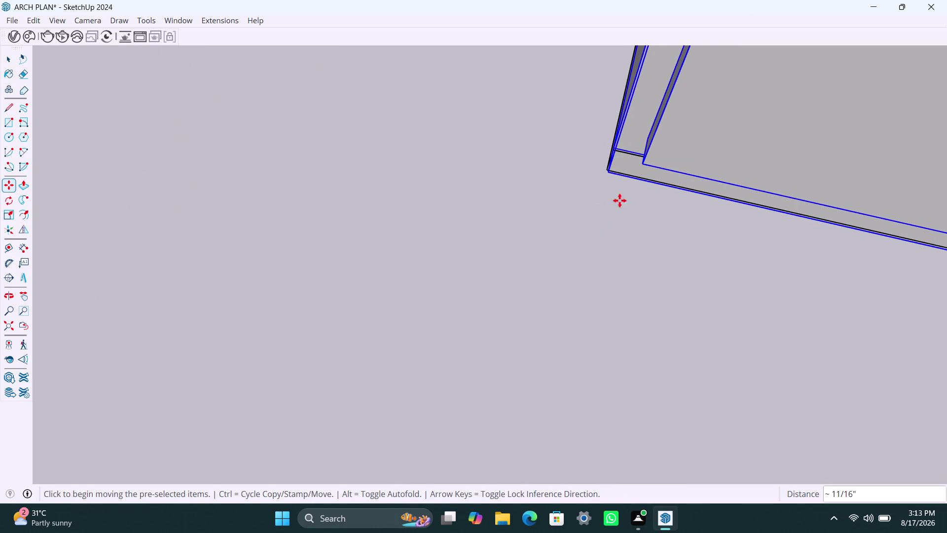
scroll(up, 3)
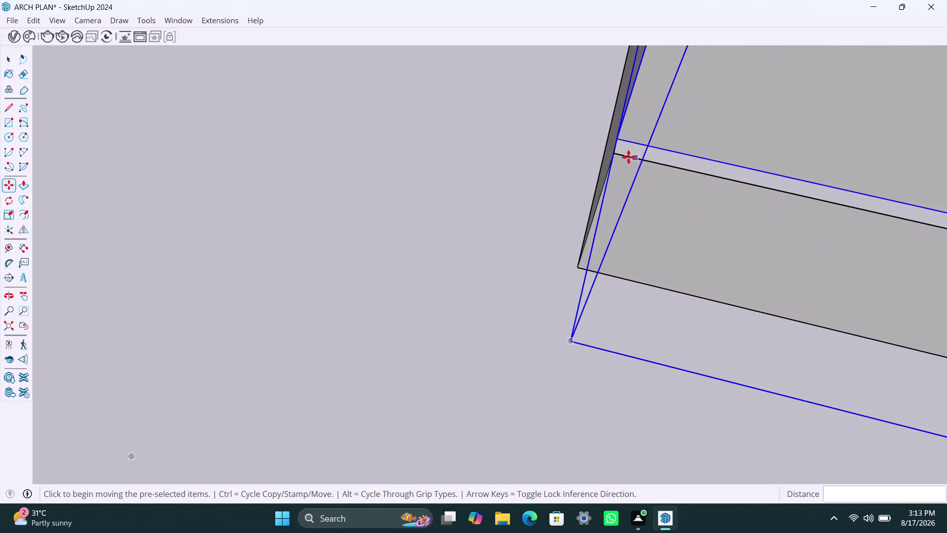
click(623, 138)
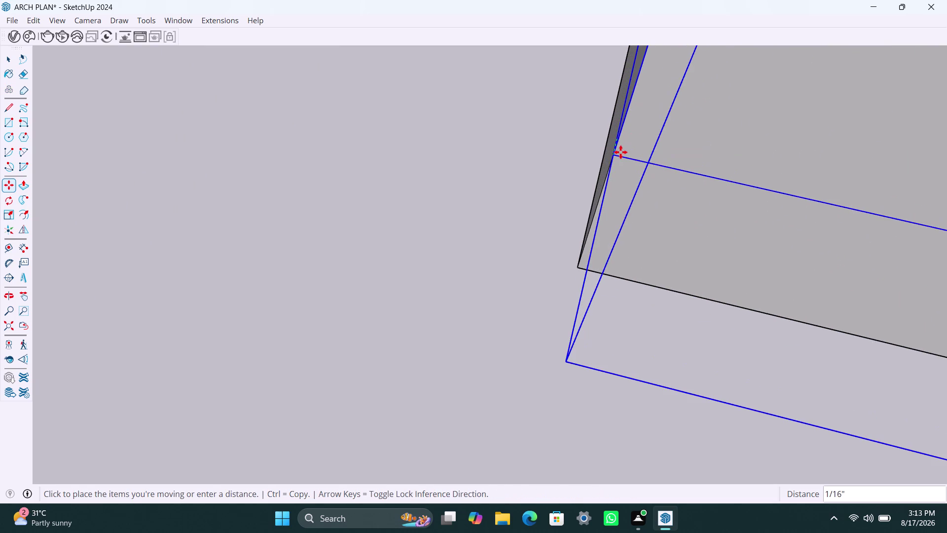
click(620, 152)
scroll(down, 3)
scroll(down, 3)
scroll(down, 3)
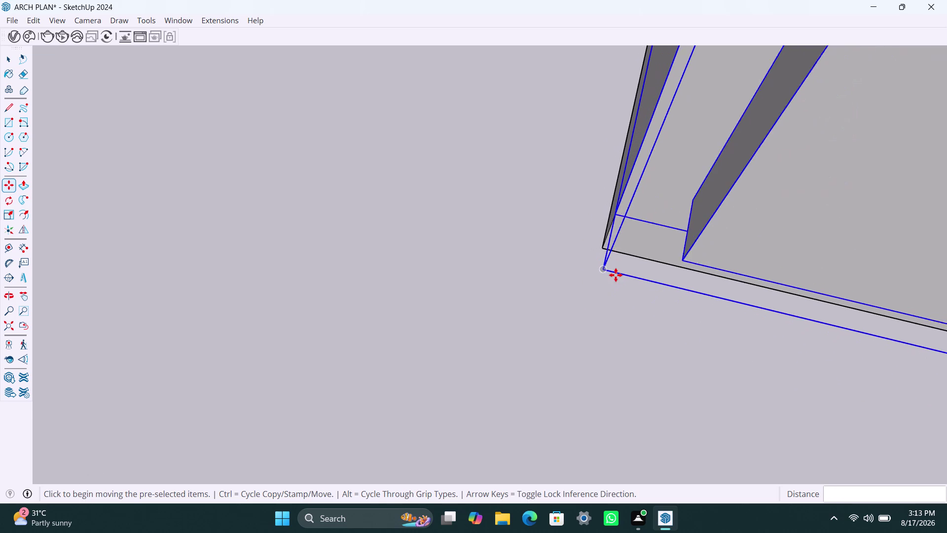
scroll(down, 3)
scroll(down, 3)
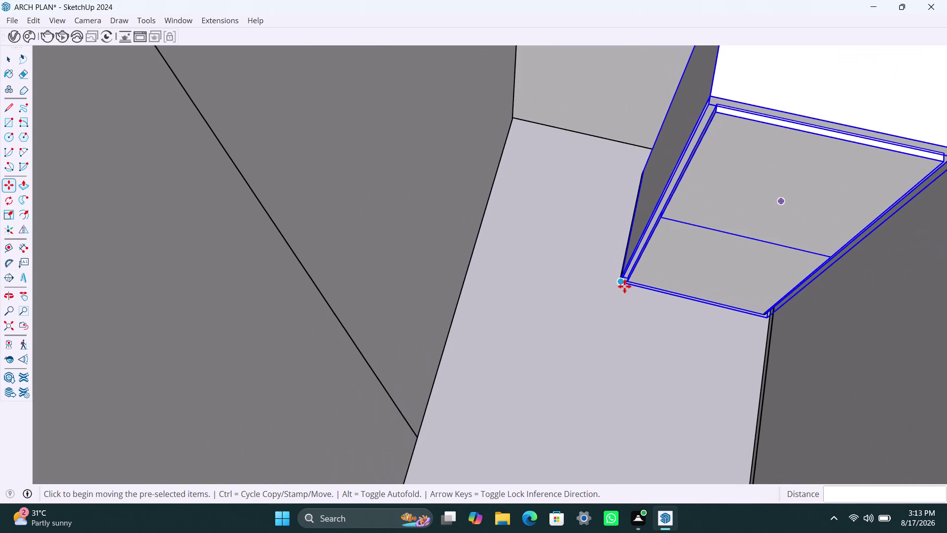
scroll(down, 3)
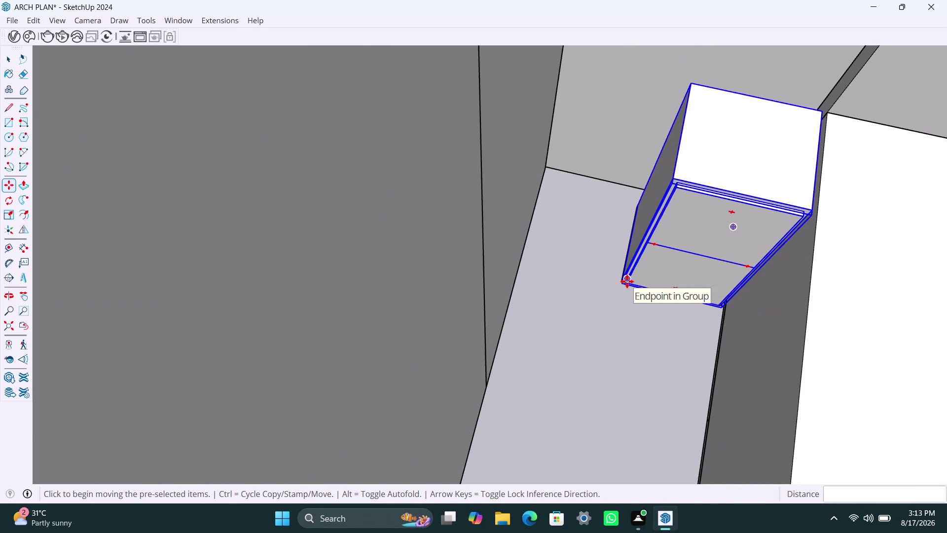
scroll(down, 3)
Copy the cabinet to the bed's far corner and set it snug there.
key(m)
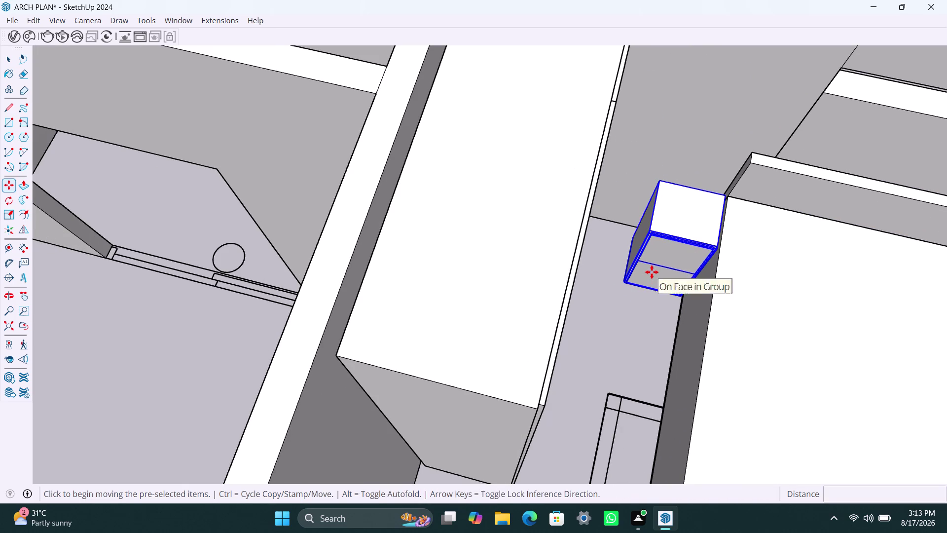
click(630, 280)
scroll(down, 3)
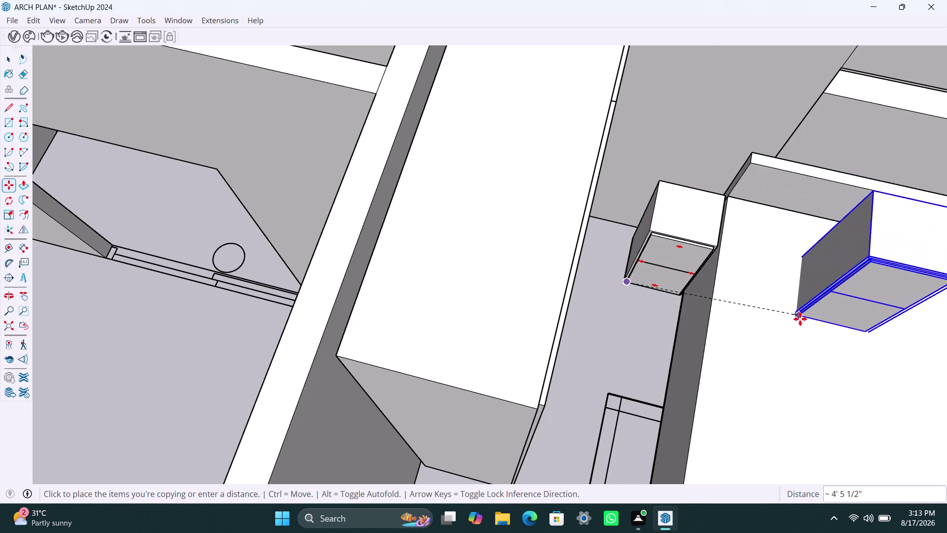
scroll(down, 3)
middle_drag(800, 319, 476, 292)
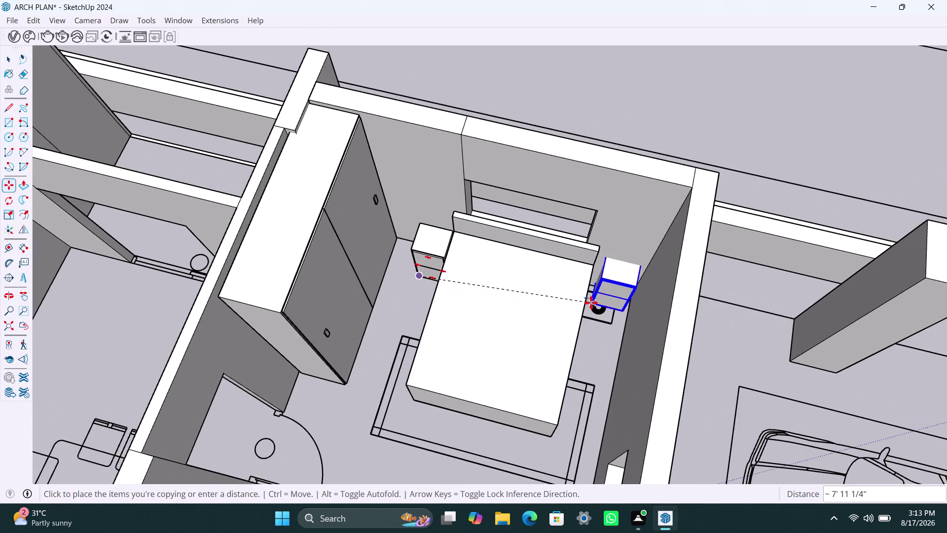
scroll(up, 3)
scroll(up, 3)
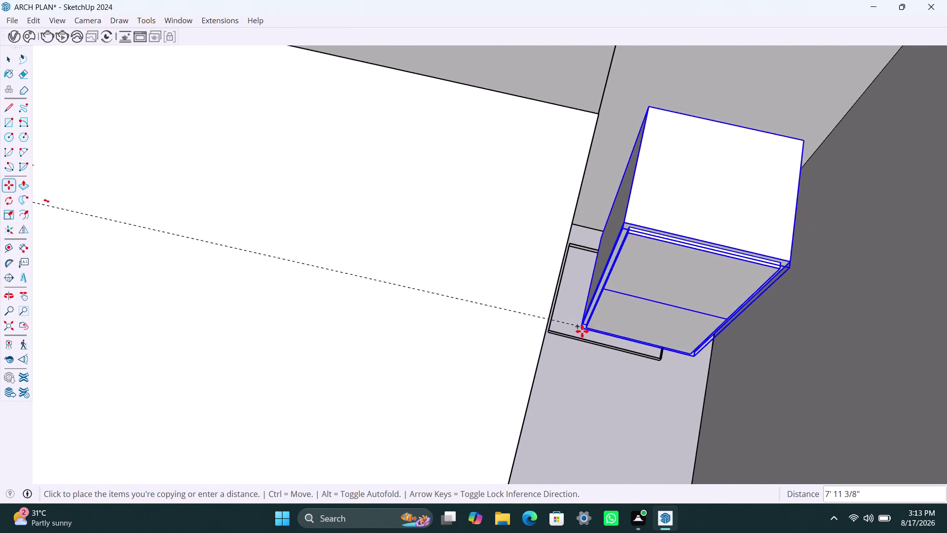
middle_drag(576, 339, 566, 310)
scroll(up, 3)
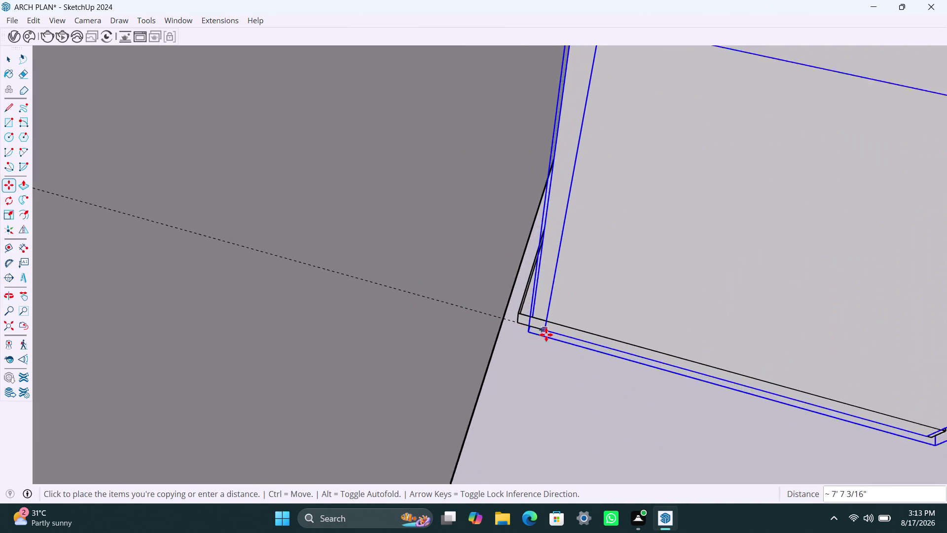
scroll(up, 3)
click(564, 307)
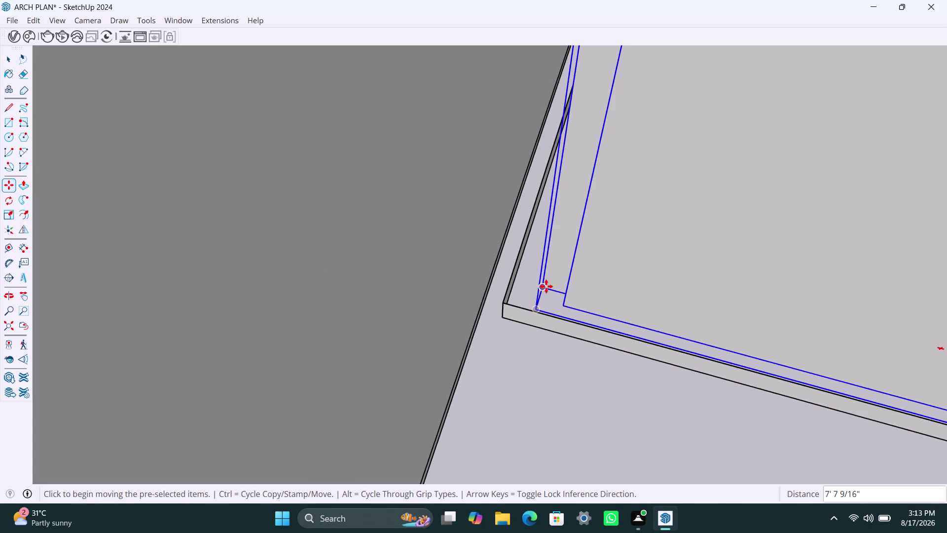
click(546, 286)
click(508, 302)
scroll(down, 3)
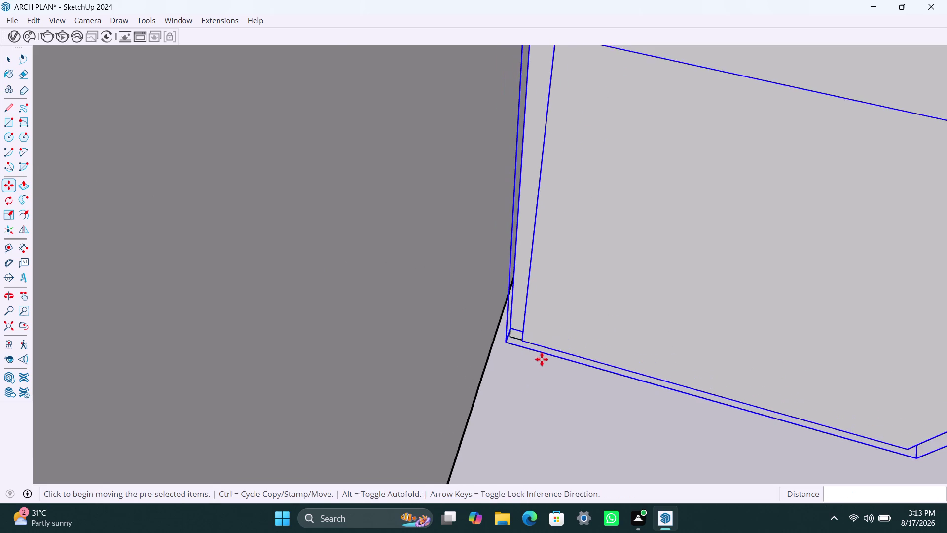
scroll(down, 3)
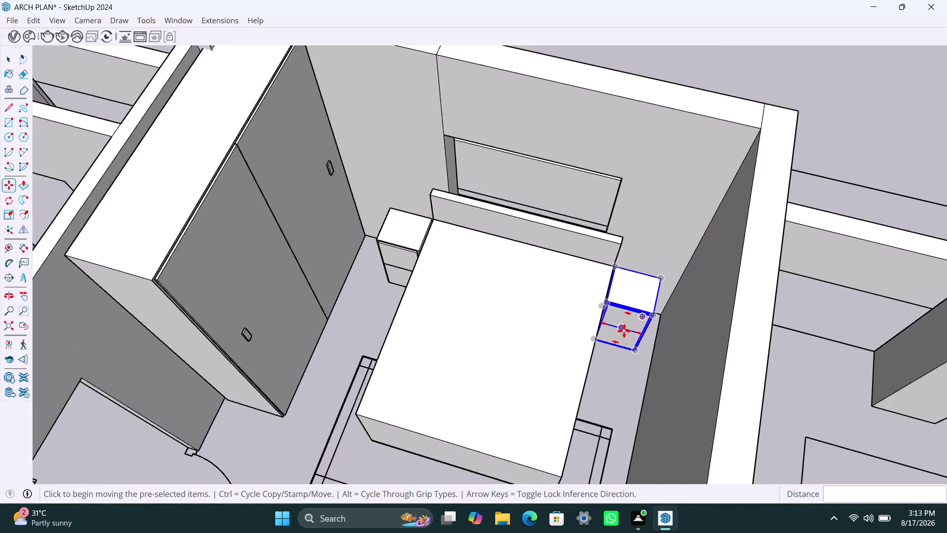
scroll(down, 3)
Copy the bedside cabinet to beside the bed in the neighbouring left bedroom.
scroll(down, 3)
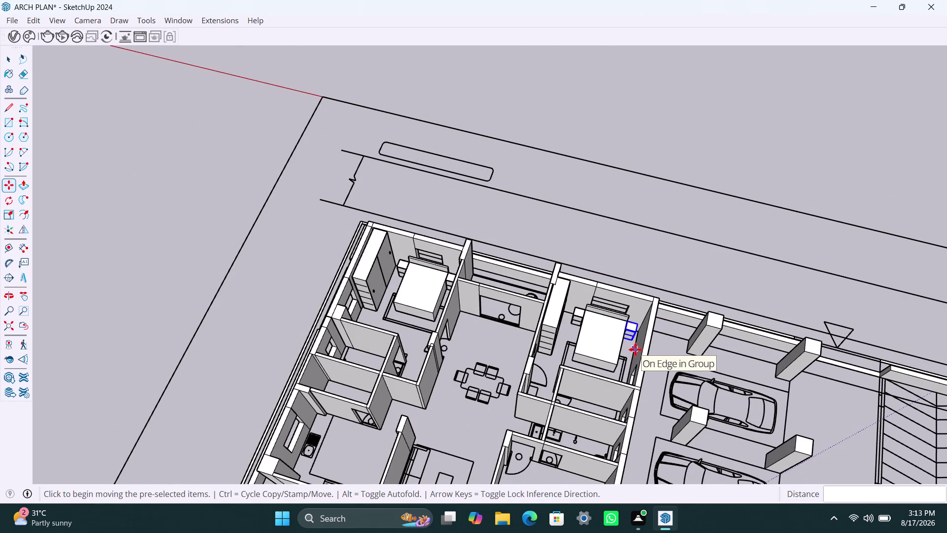
middle_drag(635, 349, 667, 263)
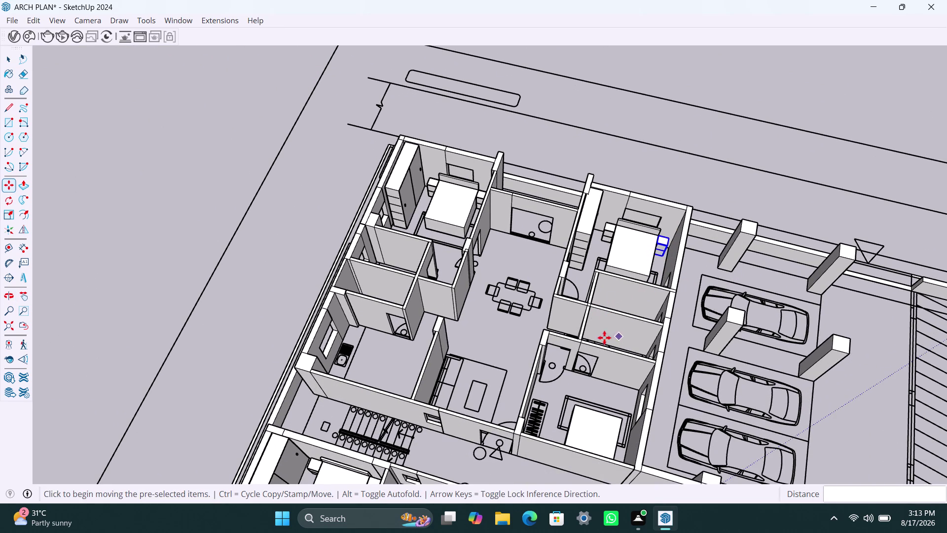
scroll(down, 3)
scroll(down, 3)
middle_drag(615, 367, 645, 263)
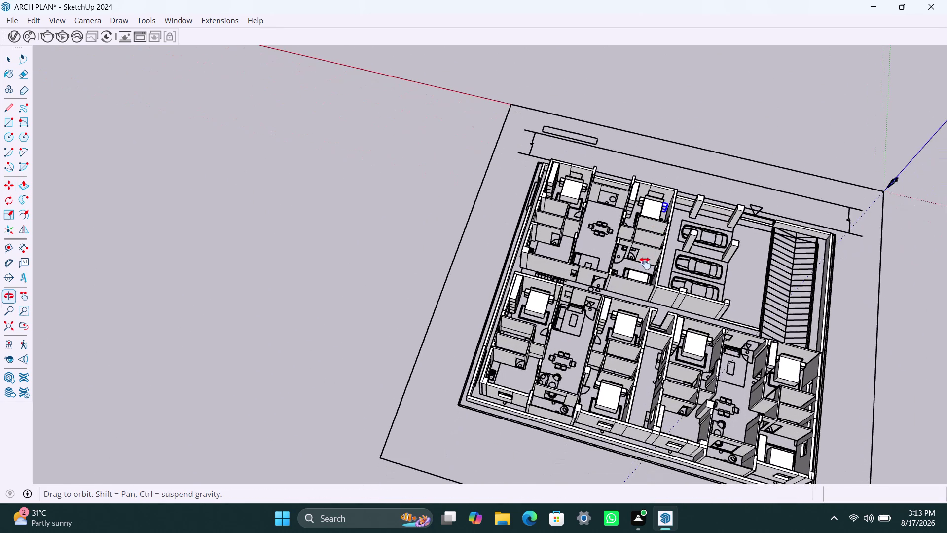
middle_drag(645, 263, 611, 378)
scroll(up, 3)
middle_drag(613, 381, 476, 325)
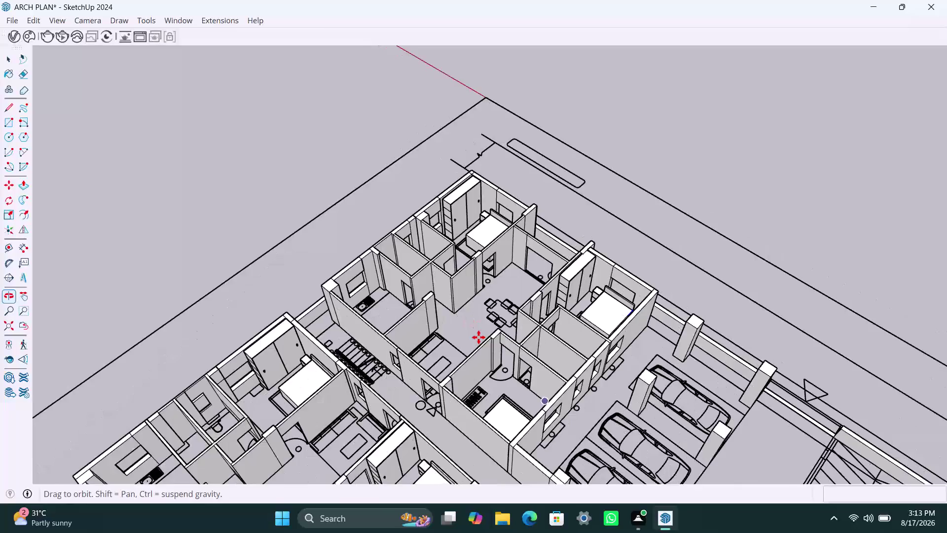
scroll(down, 3)
middle_drag(550, 375, 338, 365)
scroll(up, 3)
middle_drag(448, 368, 436, 400)
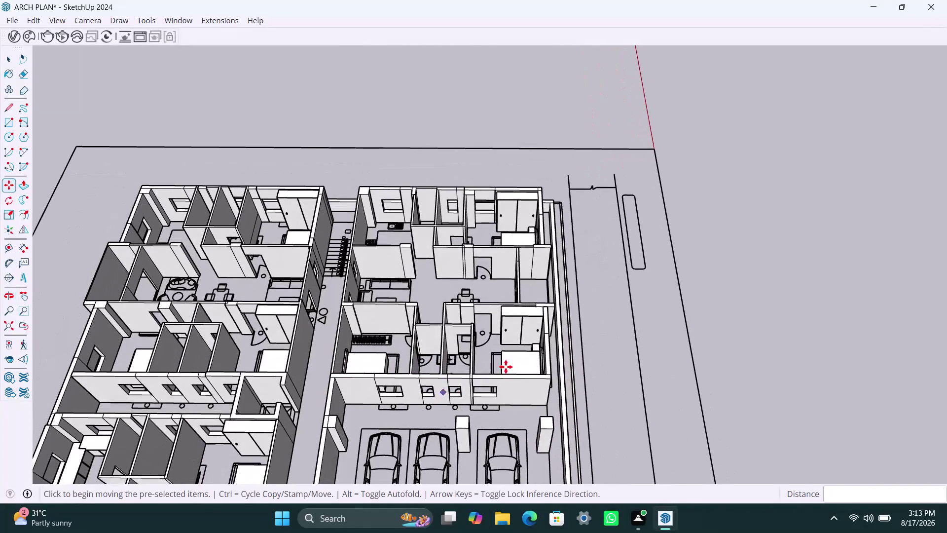
scroll(up, 3)
scroll(down, 3)
middle_drag(508, 304, 491, 404)
scroll(up, 3)
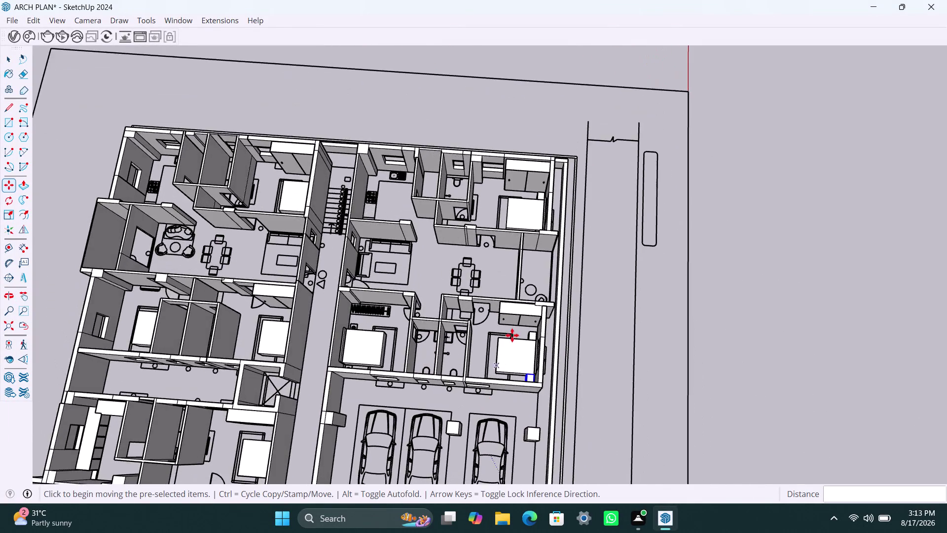
scroll(up, 3)
scroll(up, 3)
key(m)
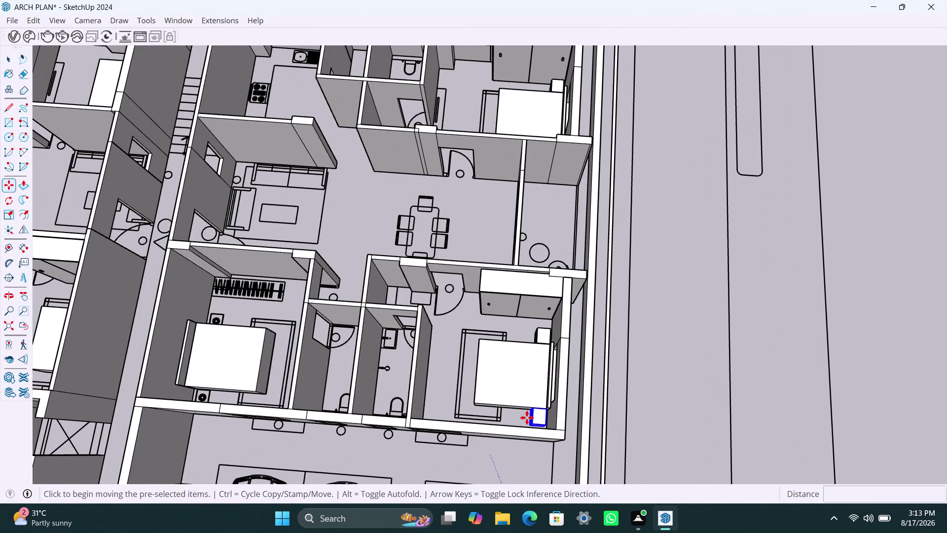
click(527, 417)
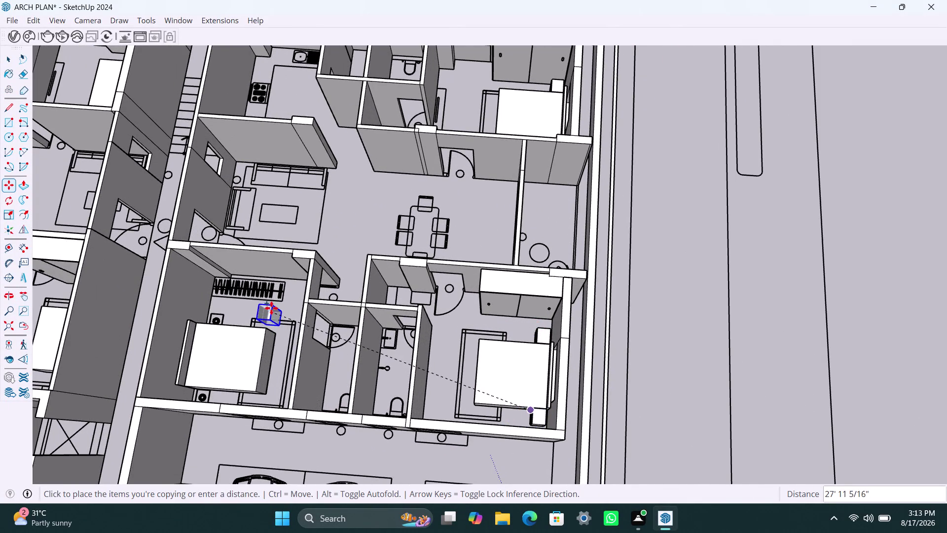
click(273, 308)
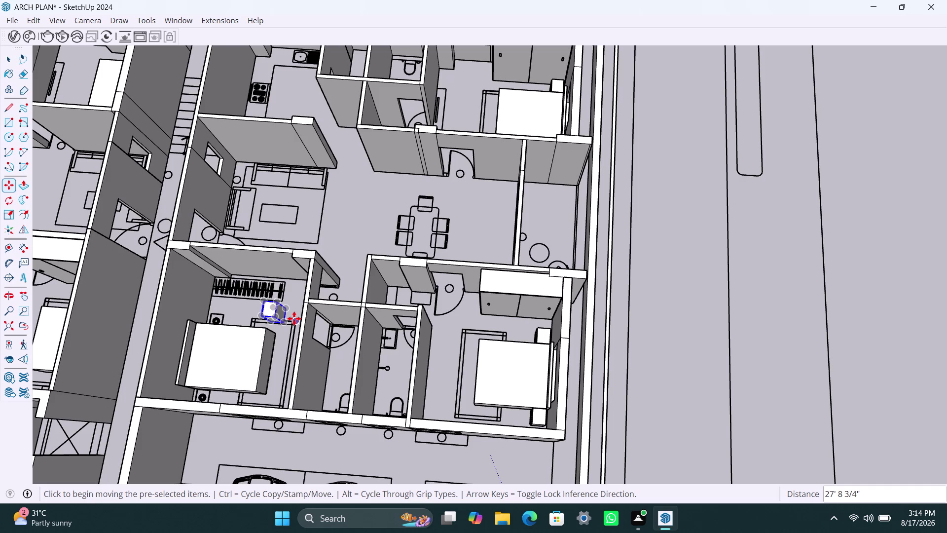
Clear the current selection and select the newly copied bedside cabinet.
scroll(up, 3)
scroll(up, 3)
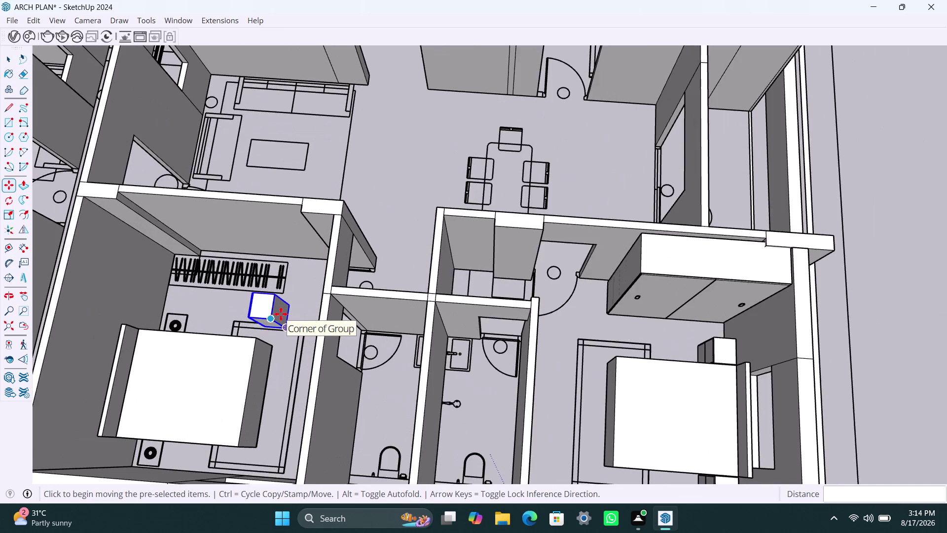
scroll(up, 3)
key(Escape)
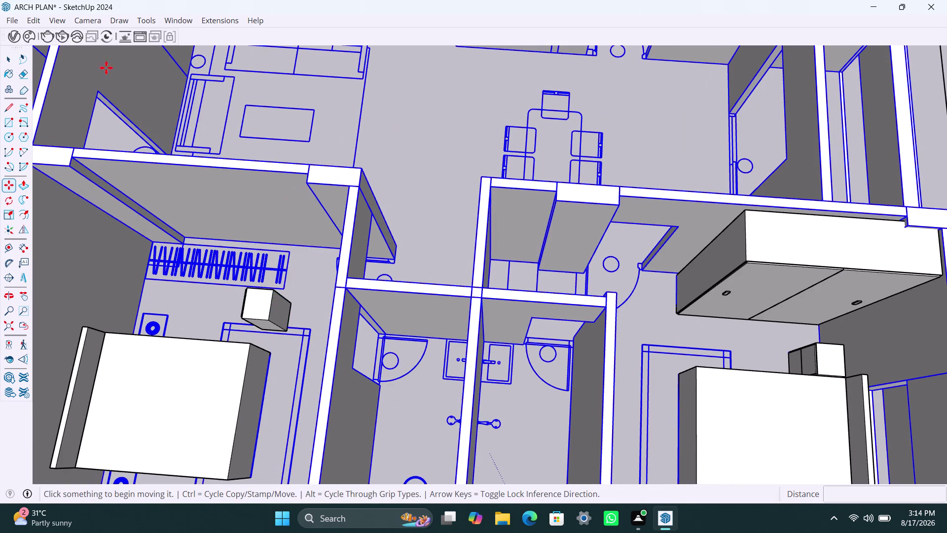
key(space)
click(427, 217)
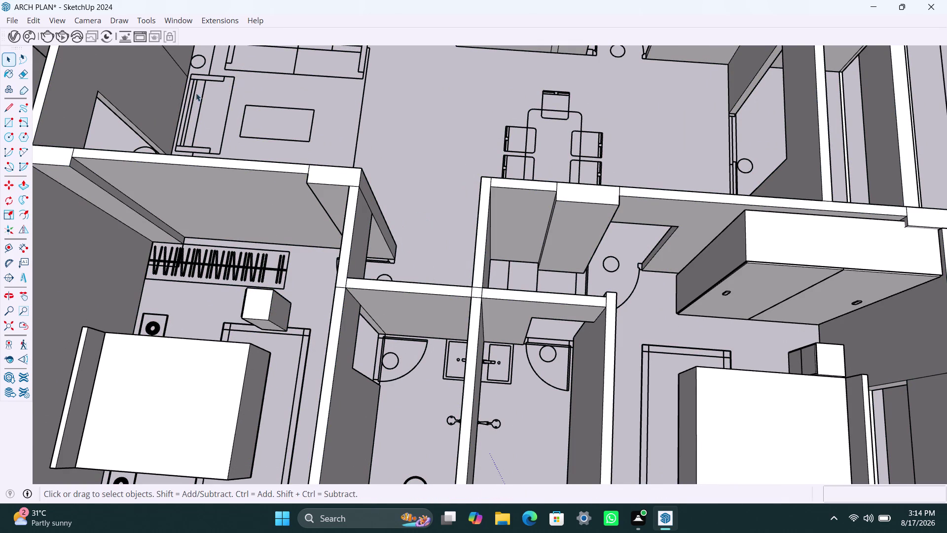
click(10, 202)
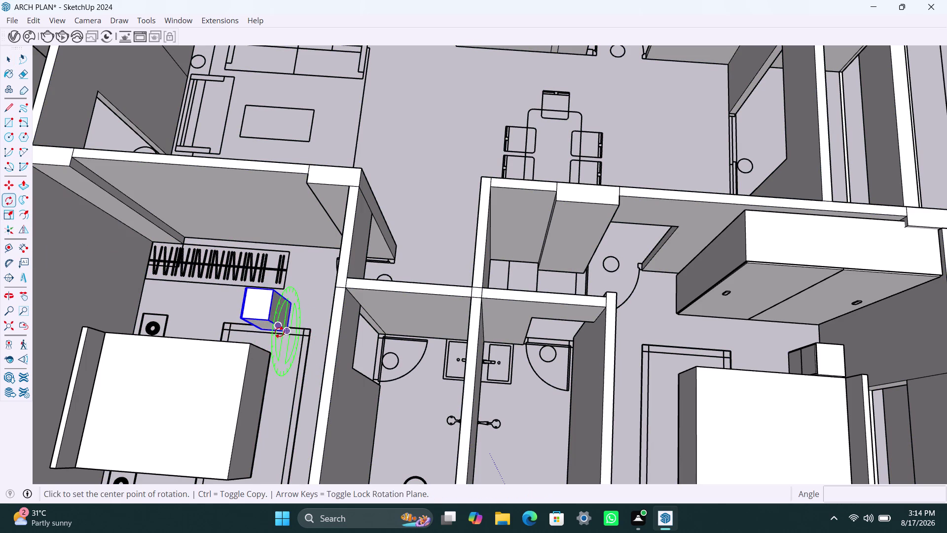
Rotate the cabinet 180° about its corner beside the clothes rack.
scroll(up, 3)
middle_drag(260, 330, 379, 313)
scroll(down, 3)
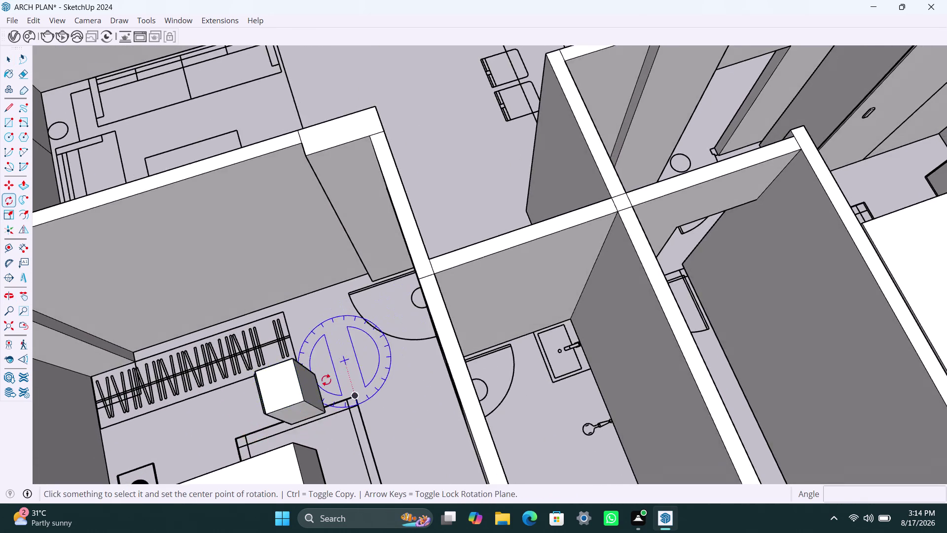
scroll(down, 3)
middle_drag(304, 393, 546, 299)
scroll(up, 3)
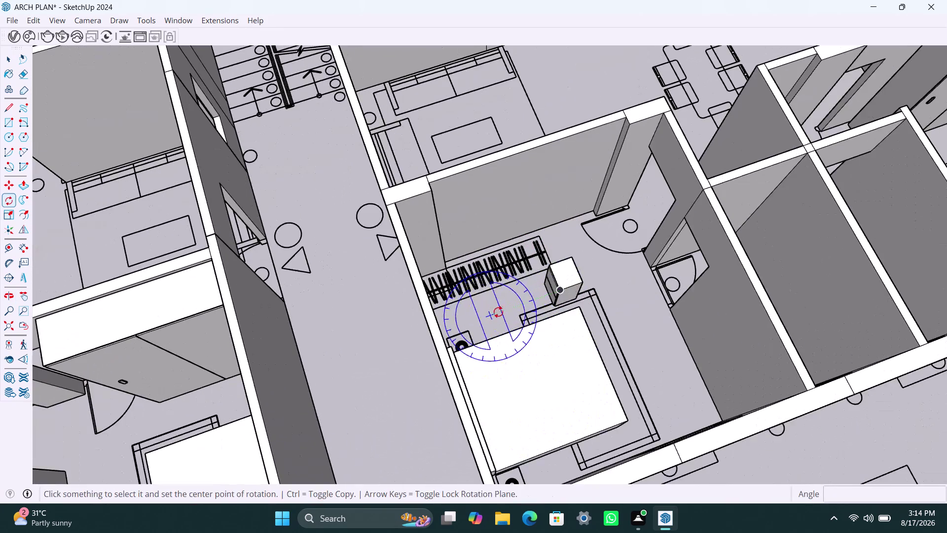
middle_drag(507, 313, 605, 324)
scroll(up, 3)
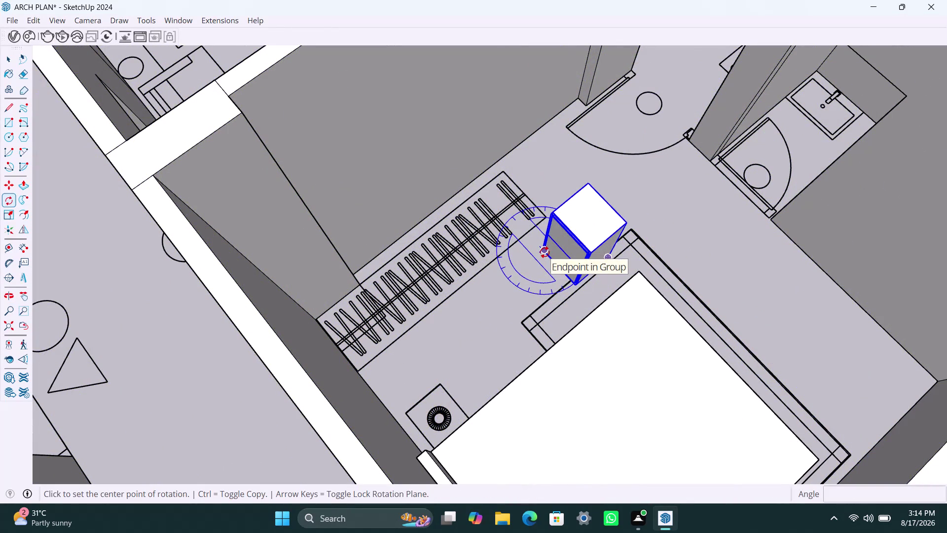
click(544, 252)
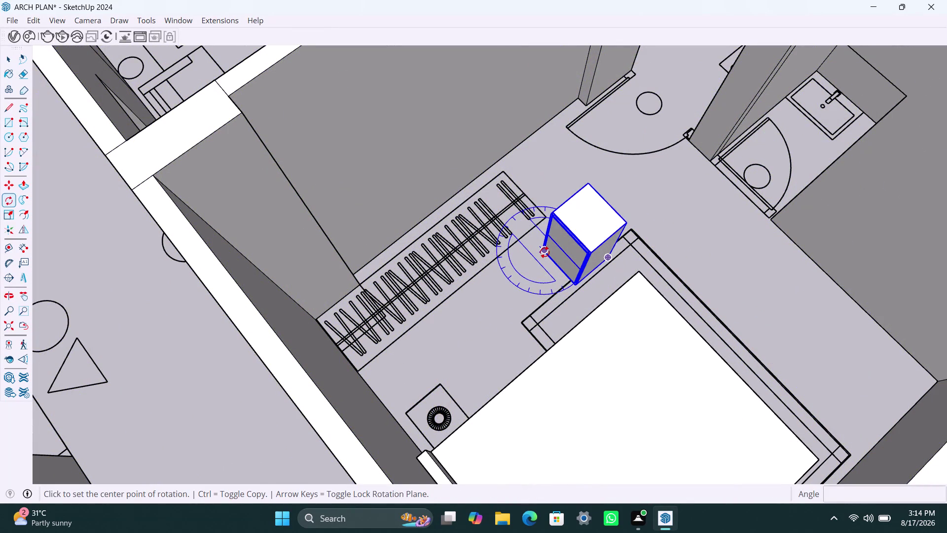
click(572, 286)
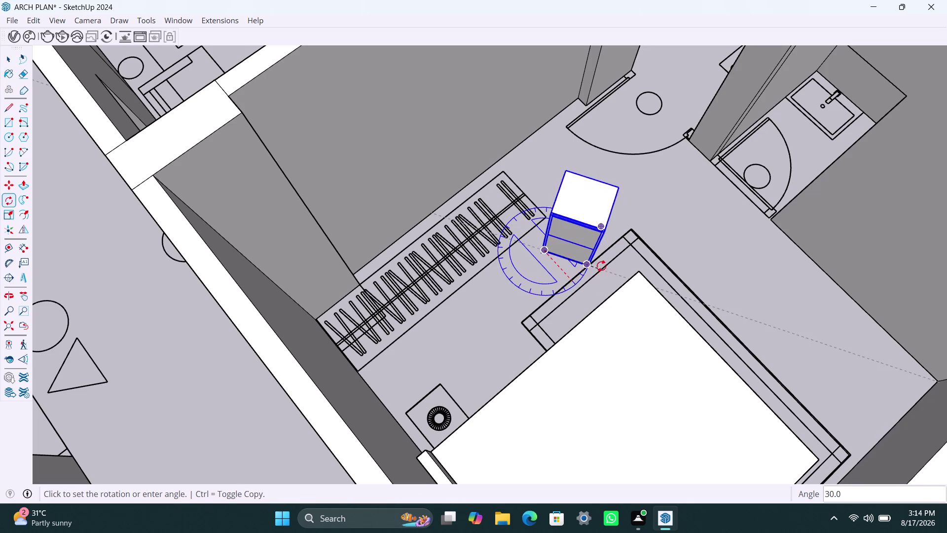
key(1)
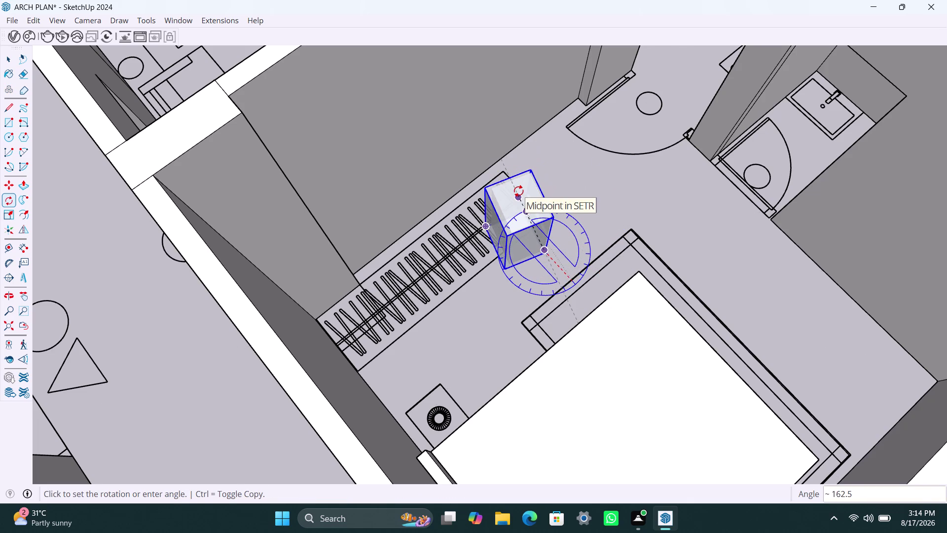
text(80)
key(Return)
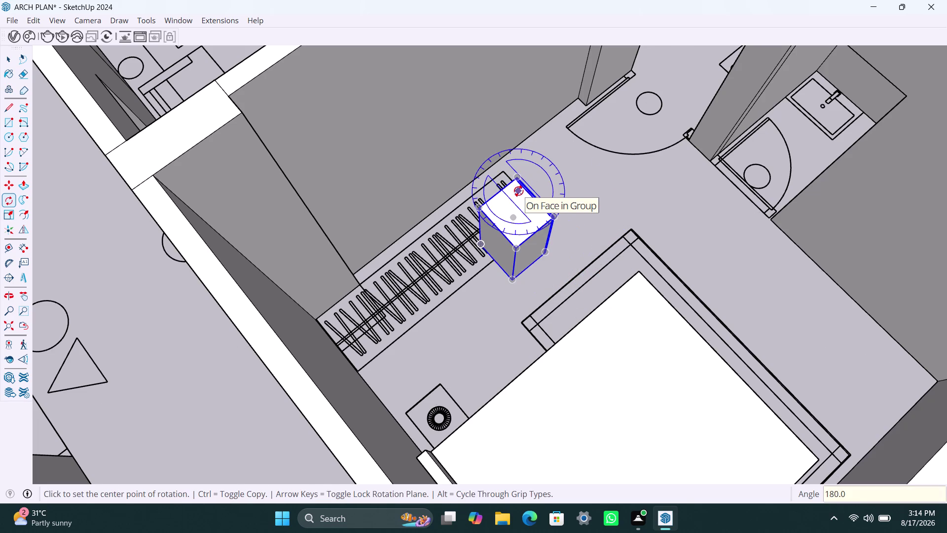
Orbit around to check the turned box, then select it.
key(space)
click(618, 202)
scroll(down, 3)
middle_drag(598, 267, 462, 255)
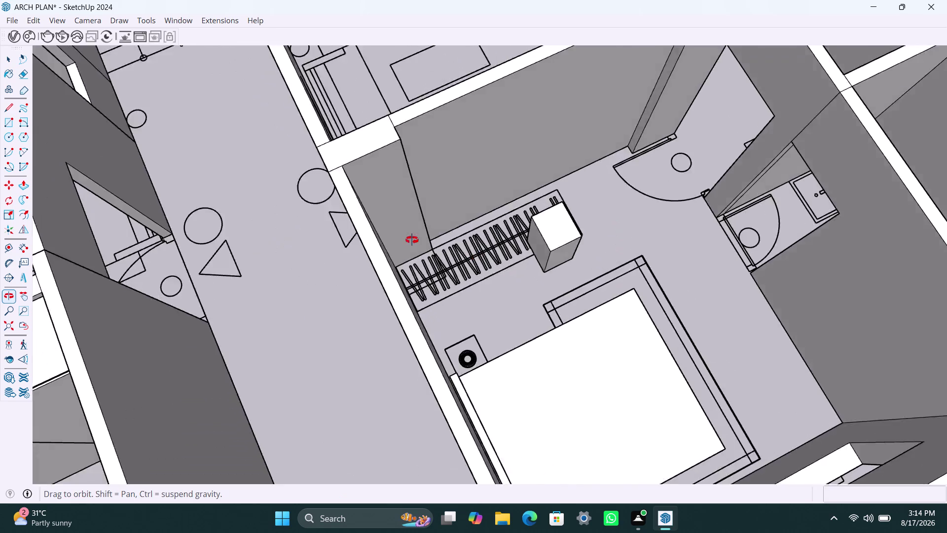
middle_drag(462, 255, 300, 219)
scroll(up, 3)
scroll(down, 3)
scroll(down, 3)
middle_drag(575, 368, 469, 339)
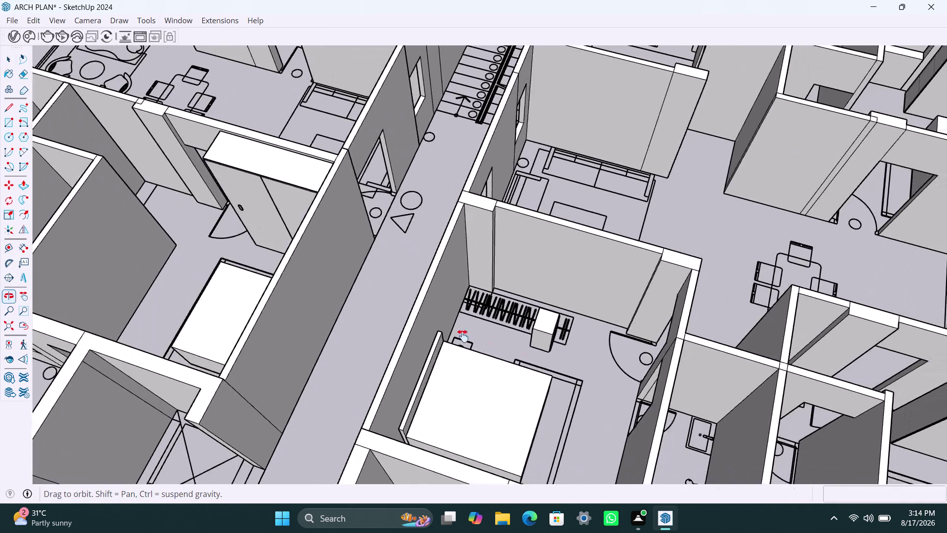
middle_drag(468, 339, 350, 264)
scroll(up, 3)
middle_drag(382, 281, 277, 329)
scroll(up, 3)
click(386, 168)
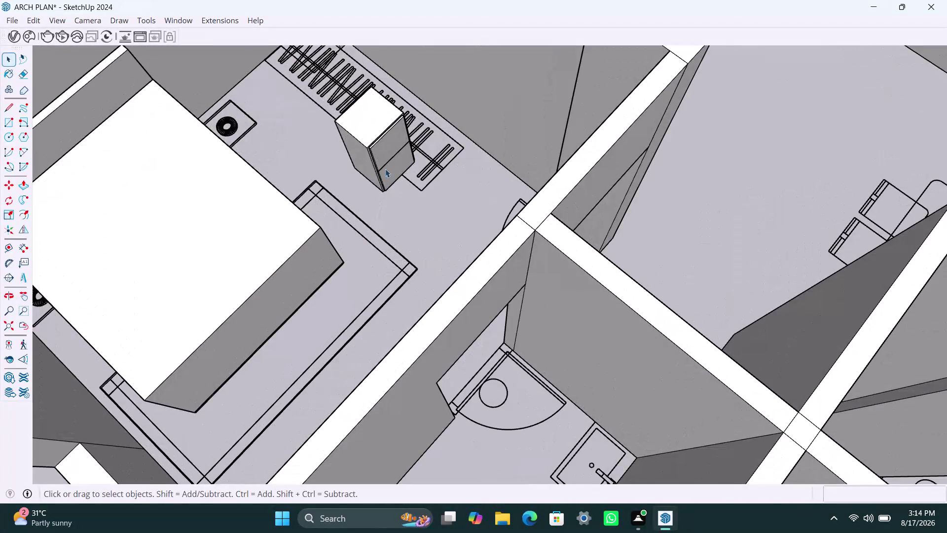
Move the box by its bottom corner to beside the bed's head.
key(m)
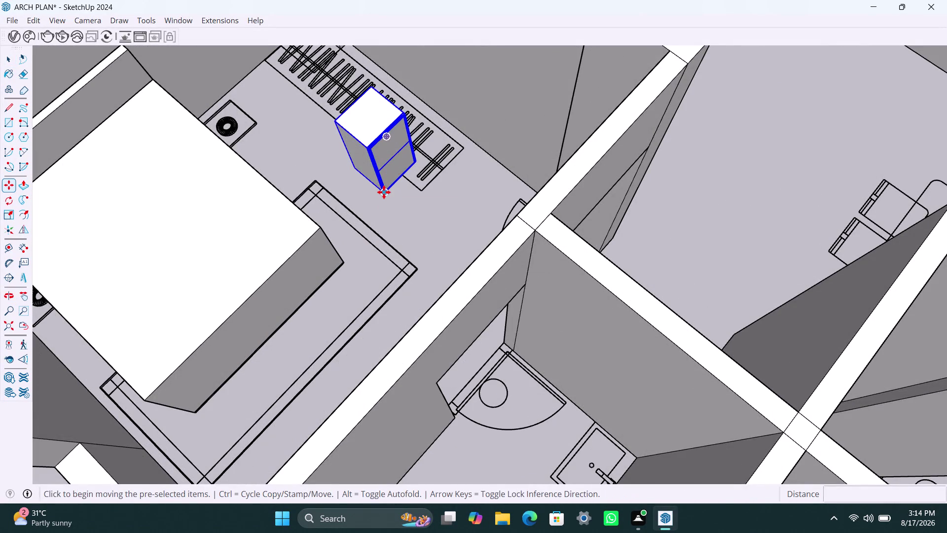
click(383, 192)
scroll(up, 3)
middle_drag(241, 142, 231, 152)
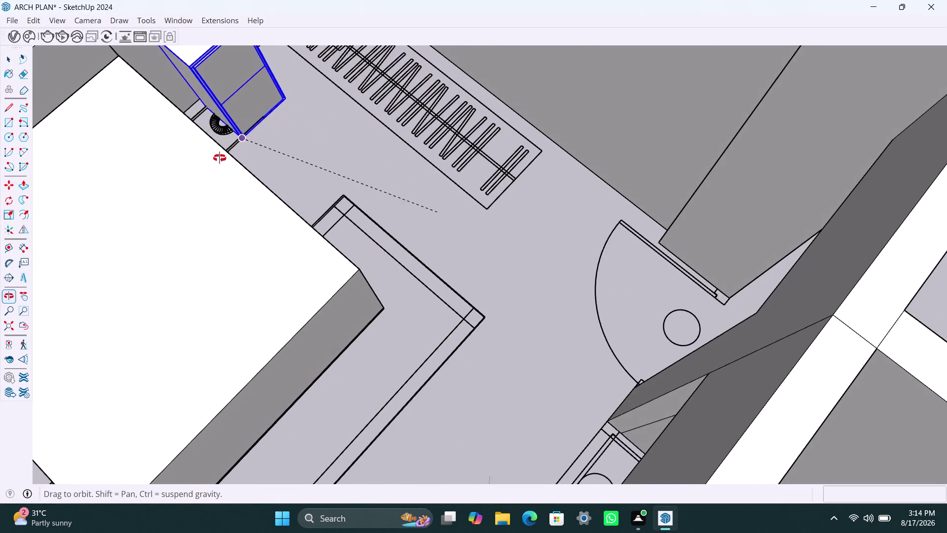
middle_drag(230, 152, 127, 176)
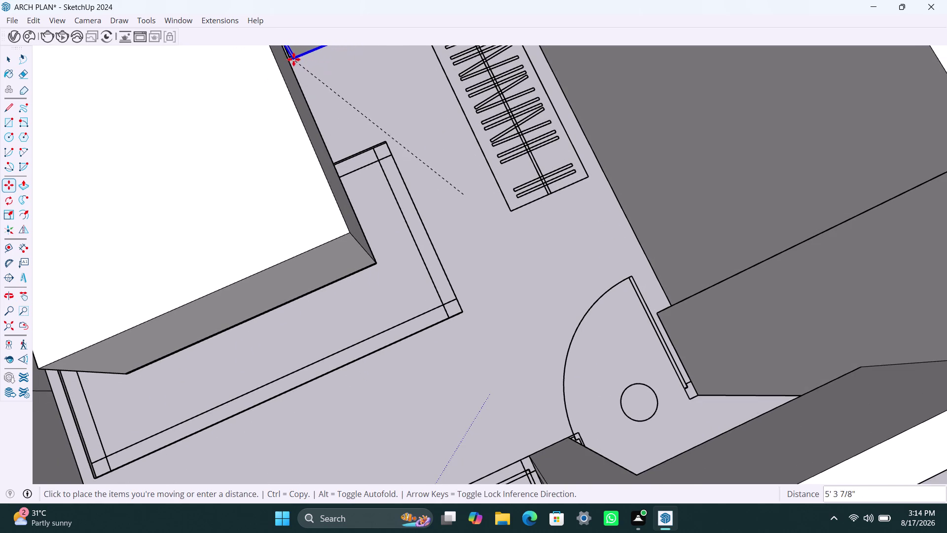
click(294, 59)
Snap the box's corner flush with the bed, then zoom out to check.
middle_drag(344, 105, 319, 306)
scroll(up, 3)
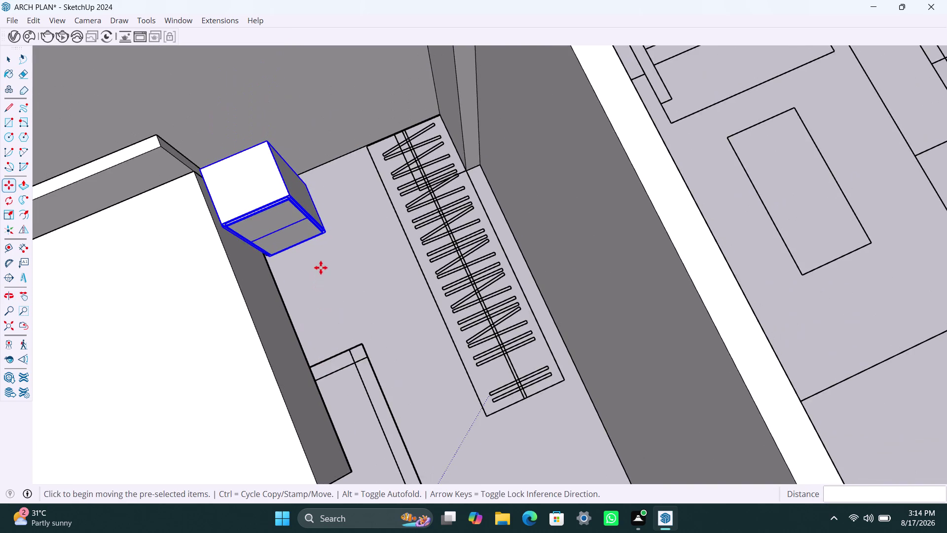
middle_drag(325, 261, 340, 170)
scroll(up, 3)
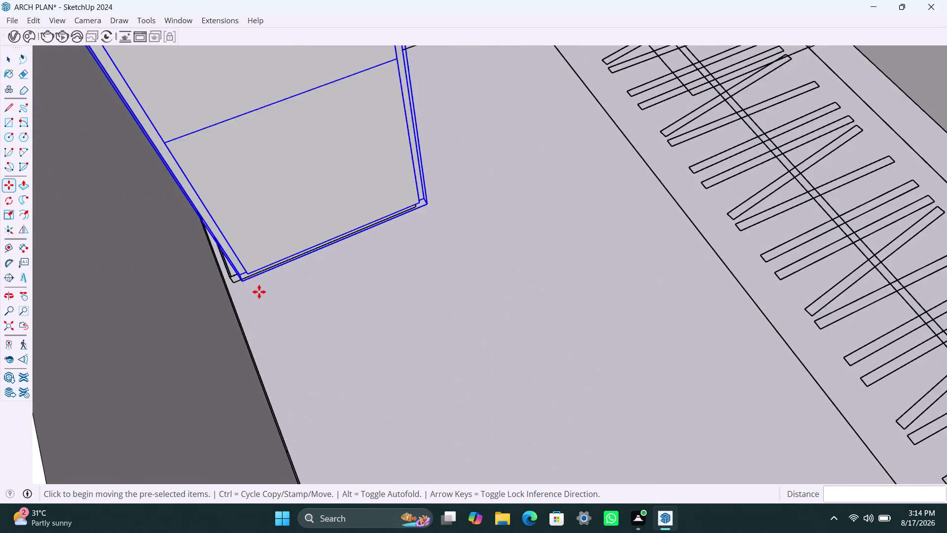
scroll(up, 3)
middle_click(222, 261)
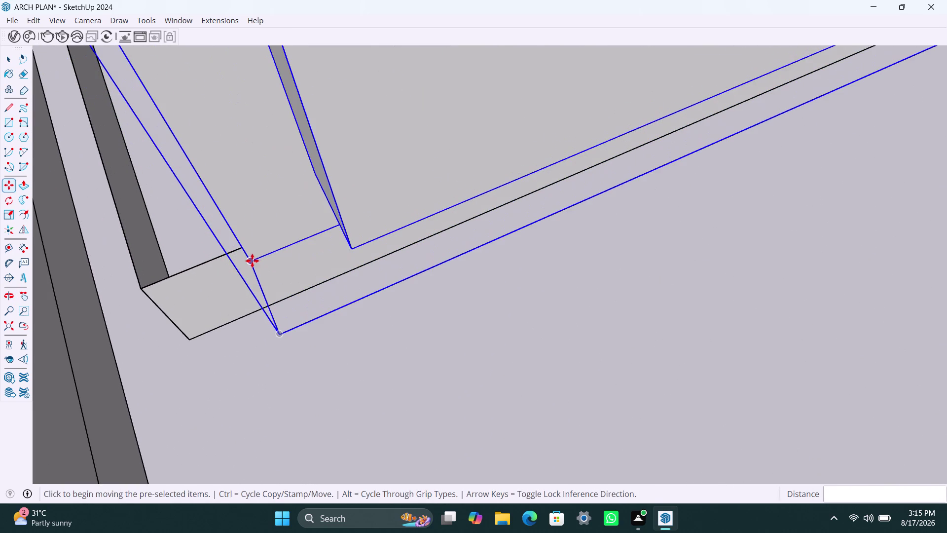
click(252, 261)
click(140, 286)
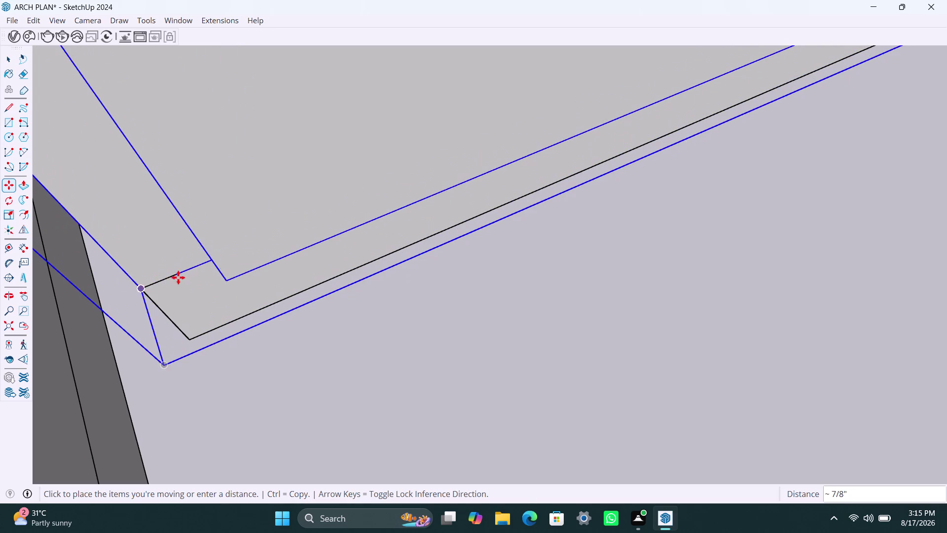
scroll(down, 3)
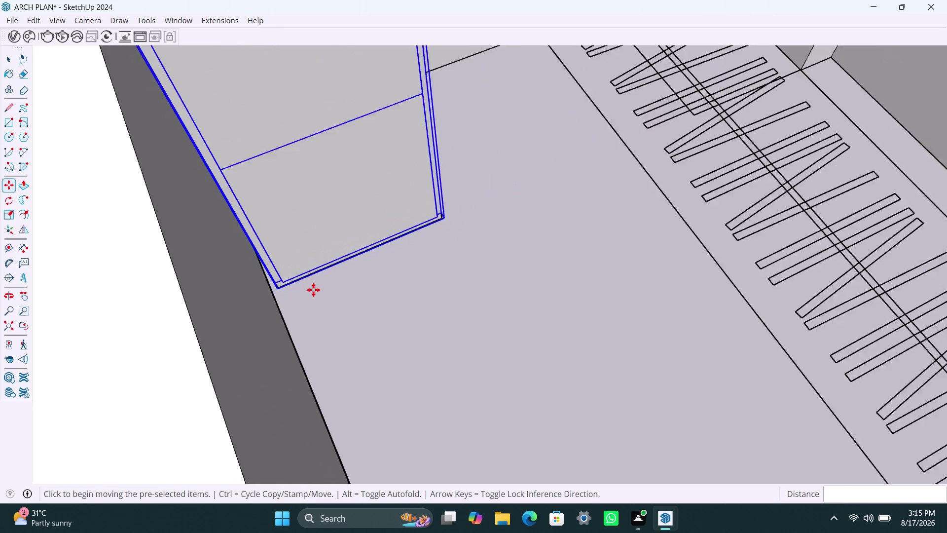
scroll(down, 3)
scroll(down, 3)
scroll(down, 3)
middle_drag(329, 340, 282, 342)
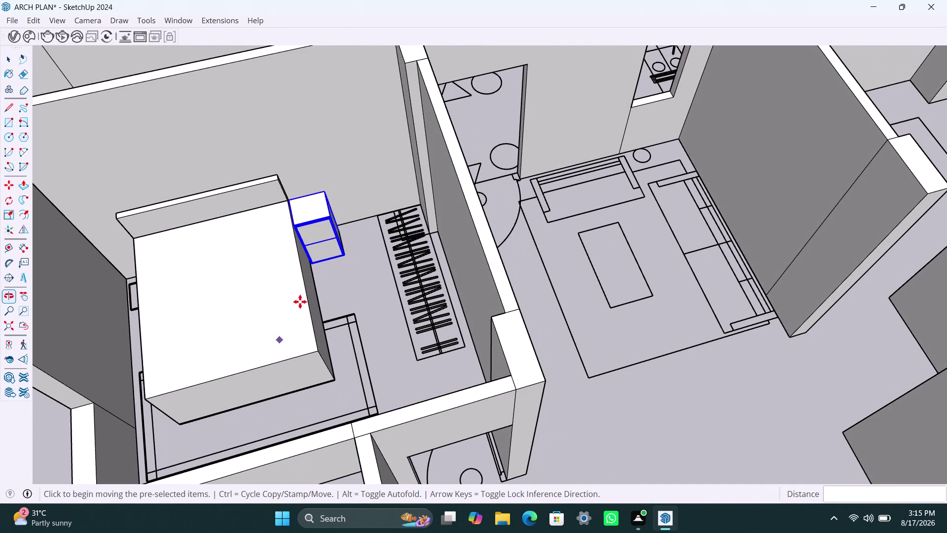
Place a copy of the bedside box at the bed's opposite head corner and inspect it.
key(m)
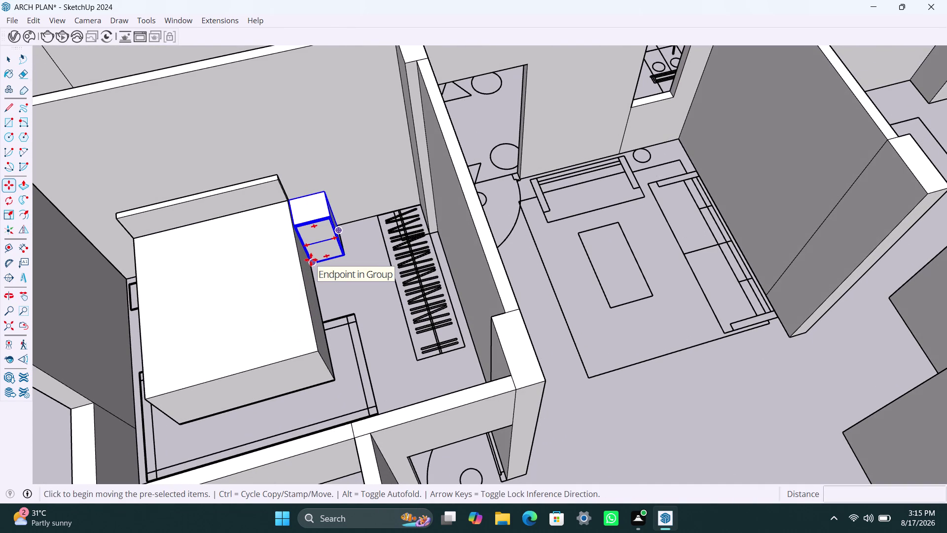
click(306, 259)
scroll(down, 3)
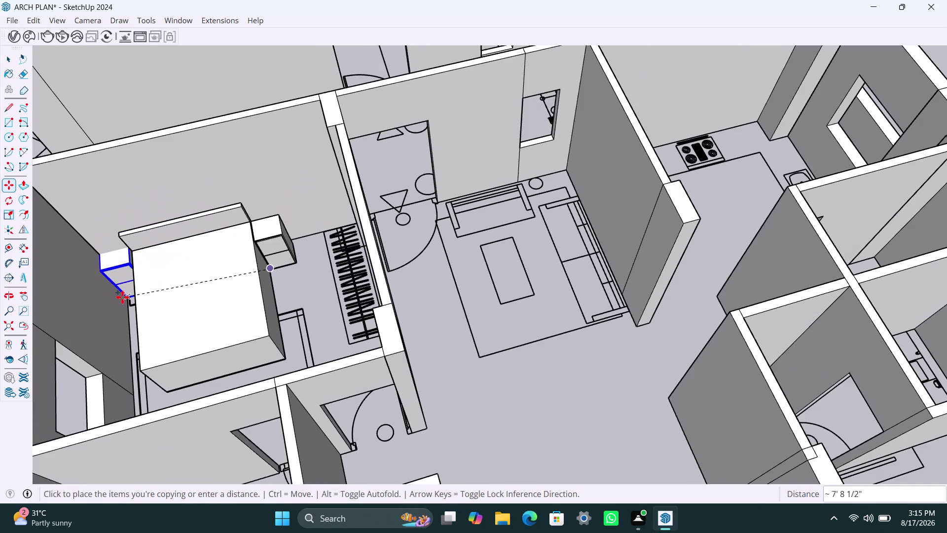
middle_drag(123, 297, 239, 305)
scroll(up, 3)
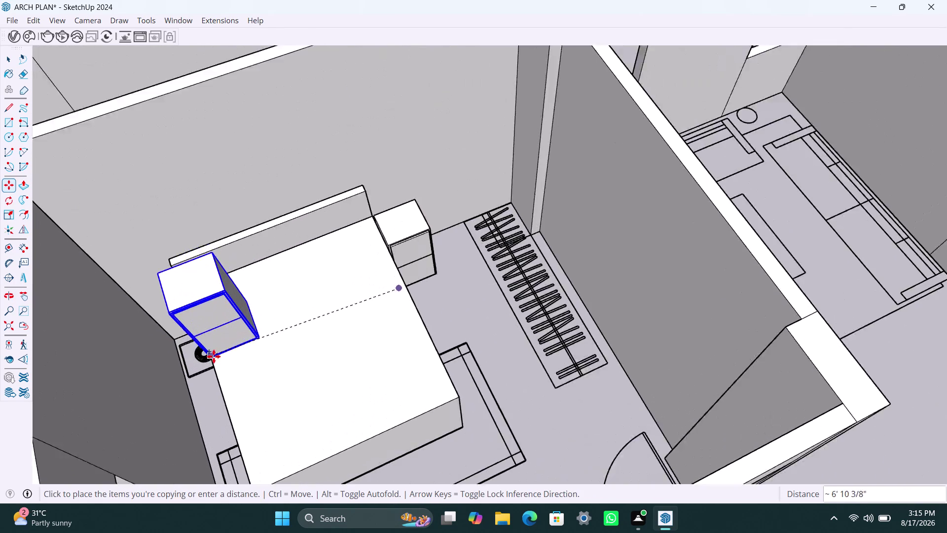
scroll(up, 3)
scroll(up, 3)
click(186, 381)
scroll(up, 3)
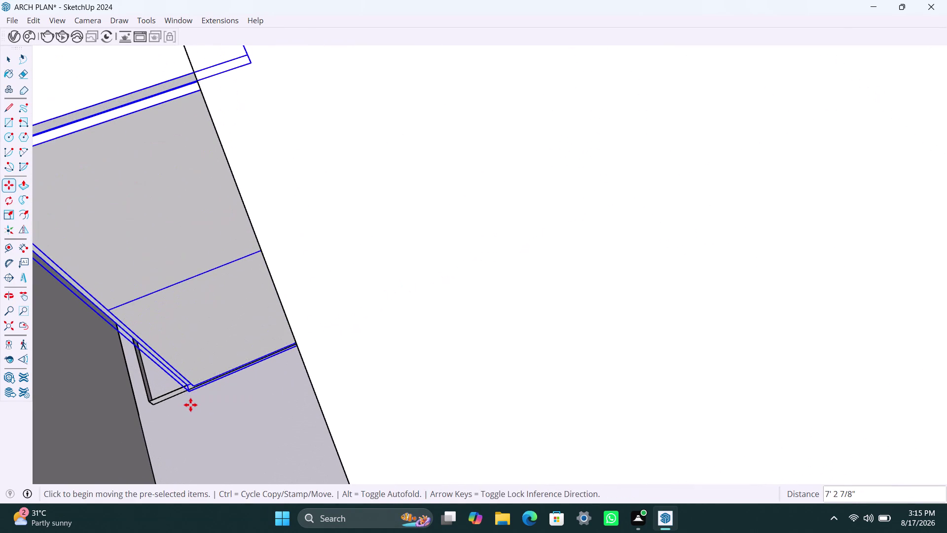
middle_drag(192, 403, 244, 291)
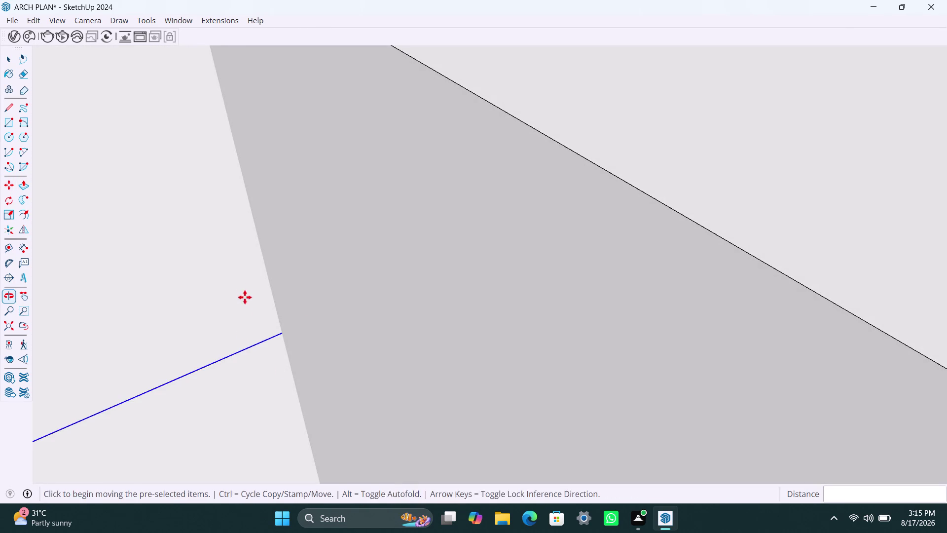
scroll(down, 3)
middle_drag(239, 363, 254, 362)
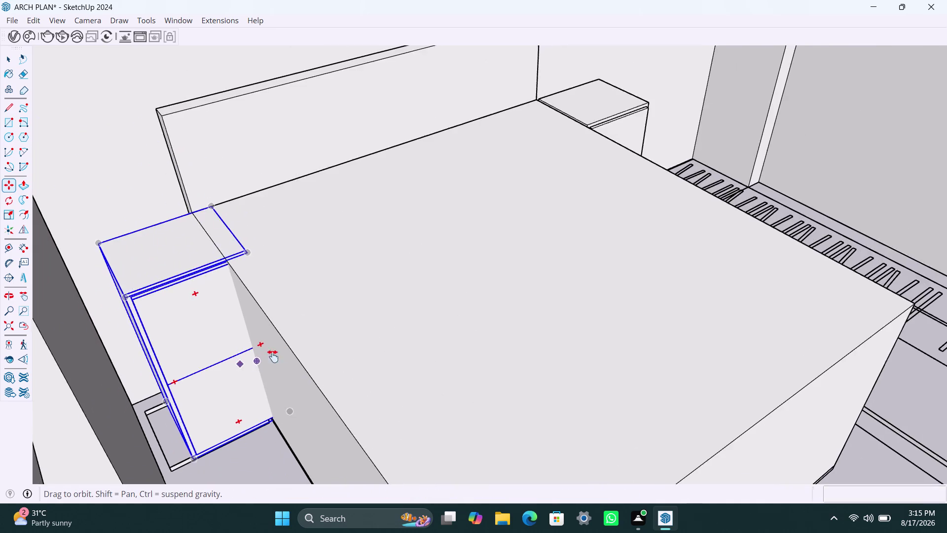
middle_drag(253, 362, 250, 336)
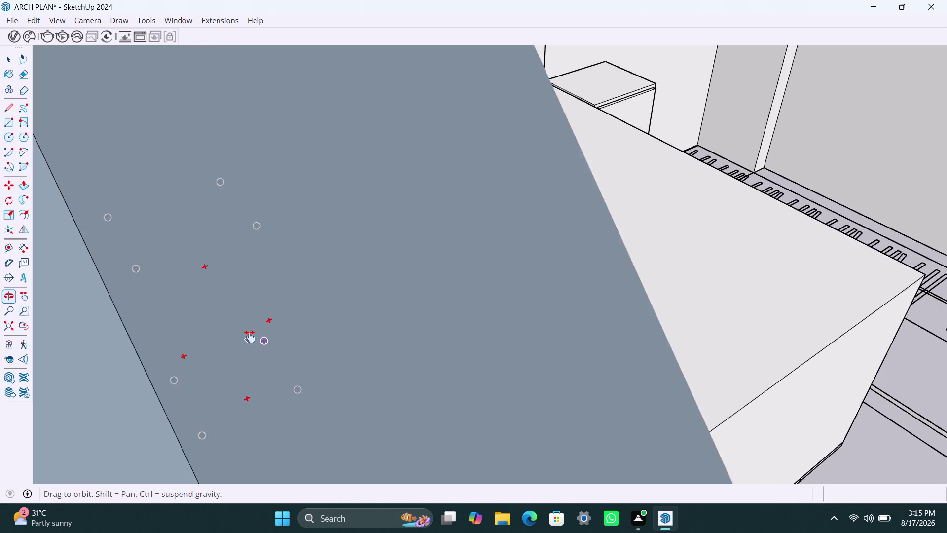
Navigate across the apartment floor plan to the cabinet's bottom corner beside the bed.
middle_drag(249, 336, 249, 336)
click(8, 323)
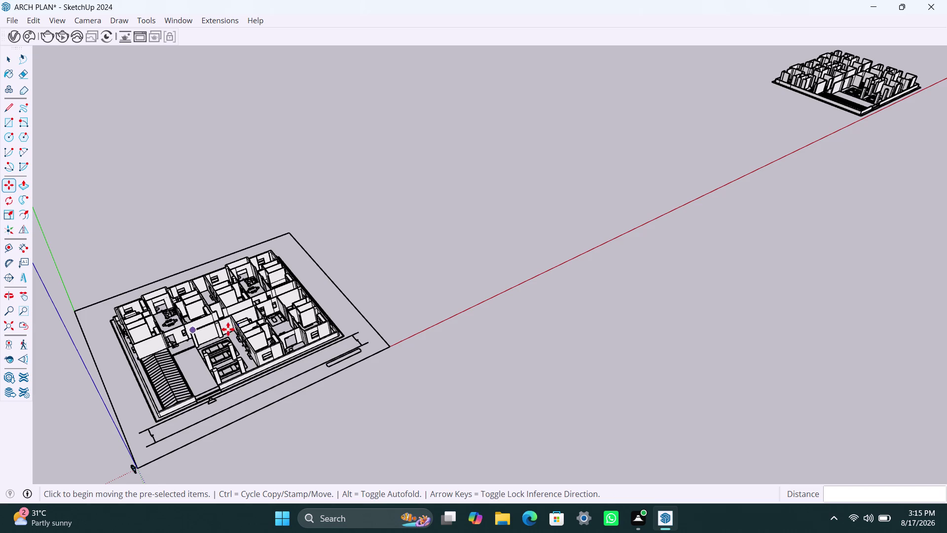
scroll(up, 3)
scroll(up, 3)
middle_drag(303, 290, 304, 379)
scroll(up, 3)
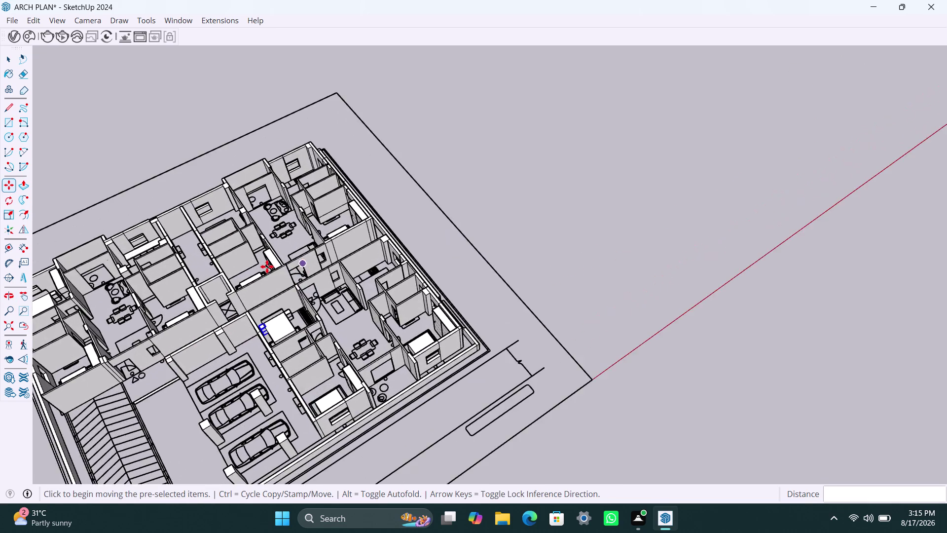
scroll(up, 3)
middle_drag(301, 254, 407, 333)
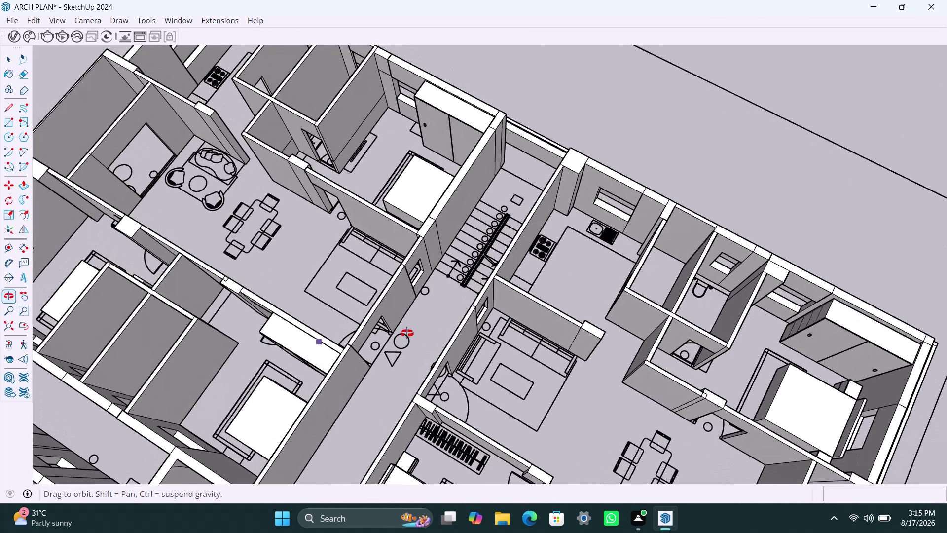
middle_drag(407, 333, 362, 344)
scroll(up, 3)
middle_drag(264, 354, 484, 280)
scroll(up, 3)
scroll(down, 3)
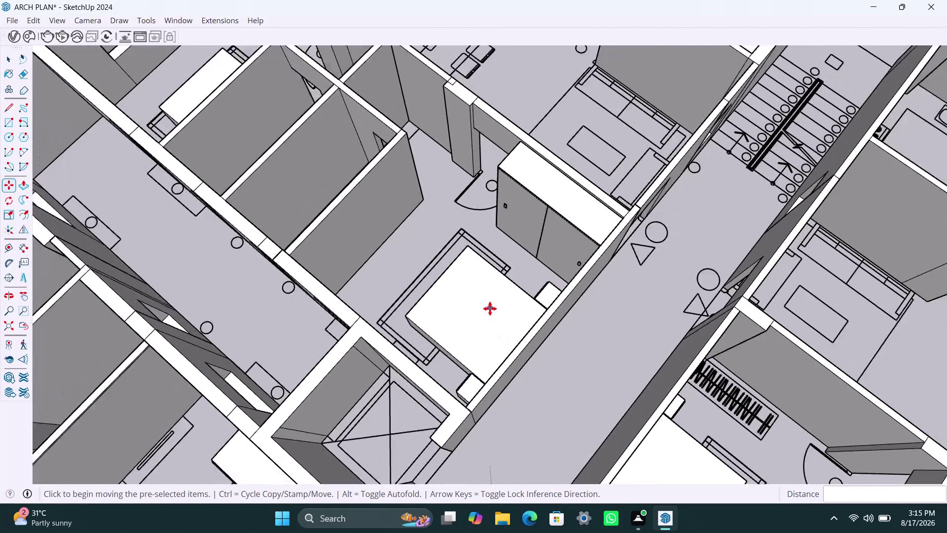
scroll(down, 3)
middle_drag(634, 202, 568, 295)
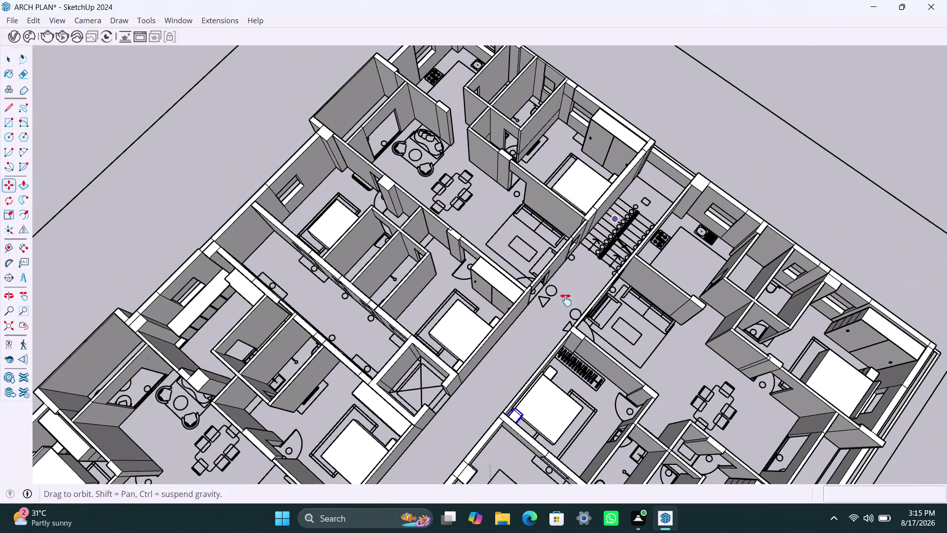
middle_drag(567, 294, 551, 334)
scroll(up, 3)
scroll(down, 3)
scroll(down, 3)
middle_drag(452, 345, 463, 330)
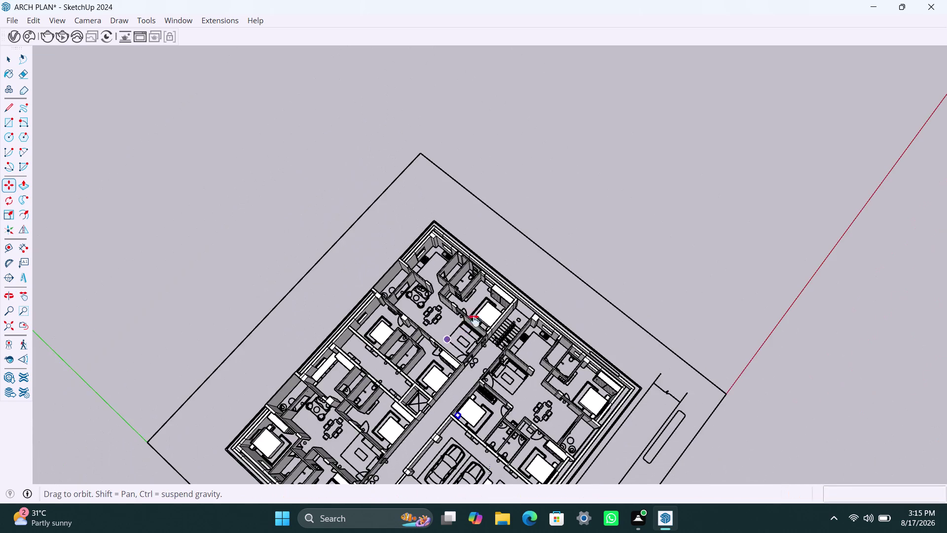
middle_drag(464, 329, 614, 211)
scroll(up, 3)
scroll(up, 3)
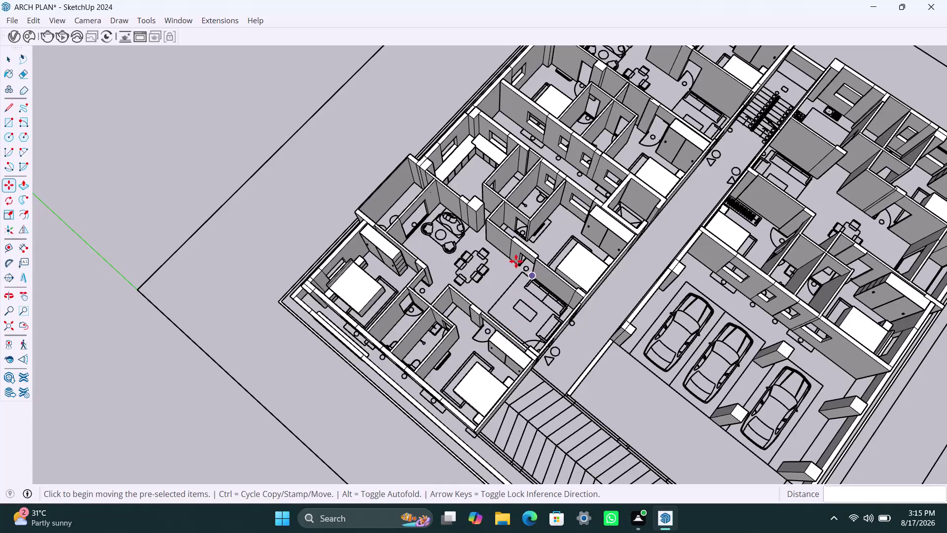
middle_drag(516, 261, 502, 298)
scroll(up, 3)
scroll(up, 3)
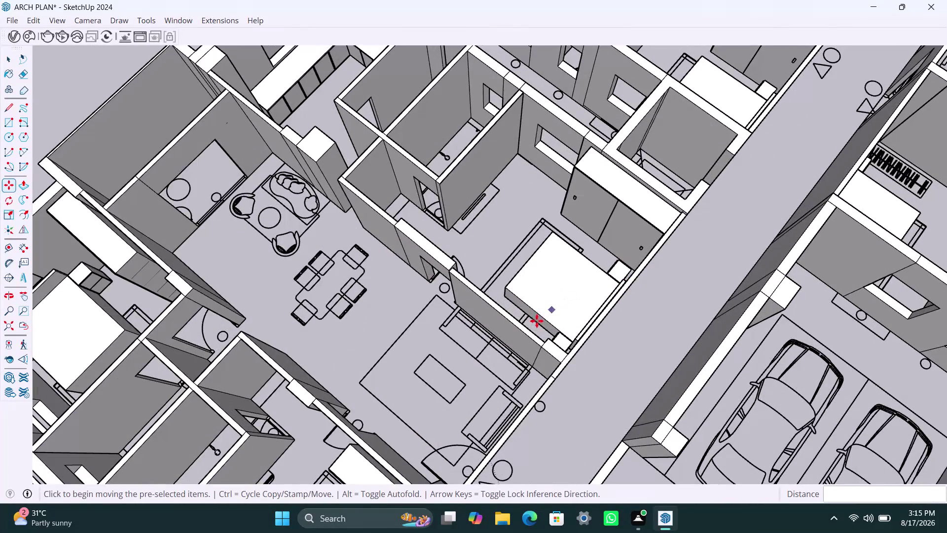
scroll(down, 3)
middle_drag(460, 342, 806, 328)
scroll(up, 3)
middle_drag(491, 254, 771, 259)
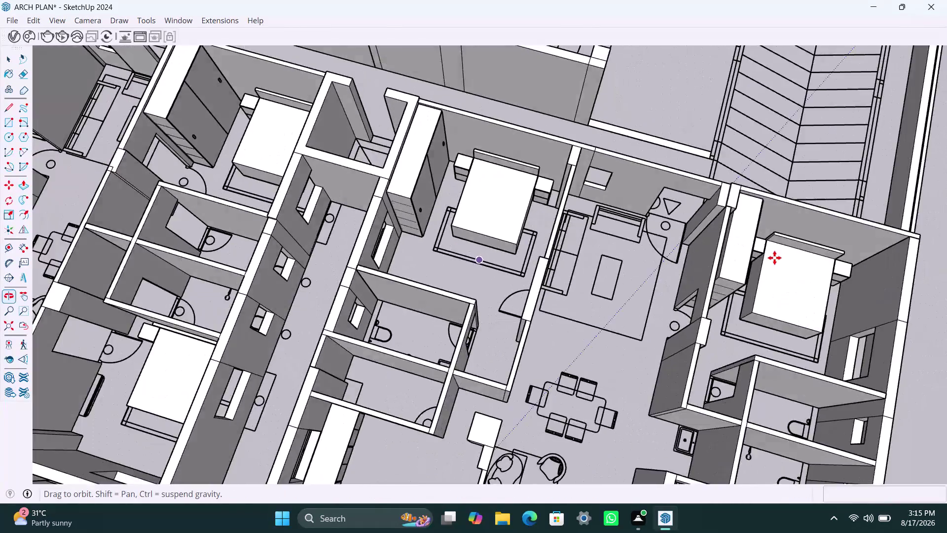
middle_drag(770, 259, 774, 258)
scroll(up, 3)
middle_drag(431, 201, 506, 235)
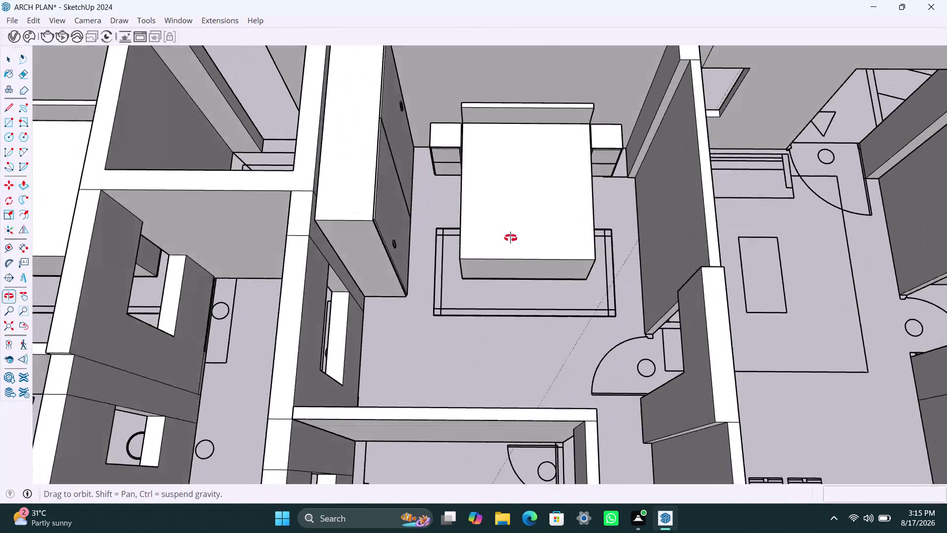
middle_drag(506, 236, 514, 239)
scroll(up, 3)
scroll(up, 3)
scroll(up, 3)
middle_drag(435, 189, 432, 181)
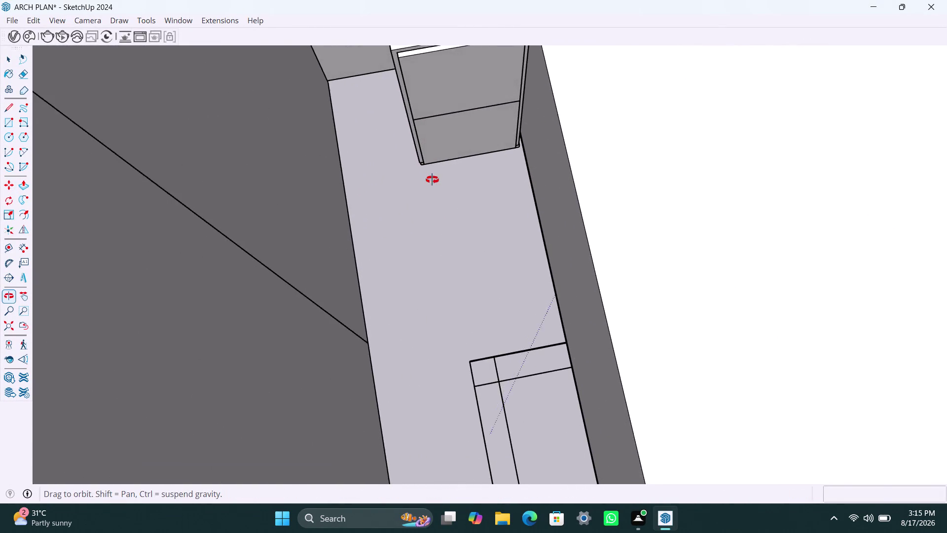
middle_drag(432, 181, 438, 129)
scroll(up, 3)
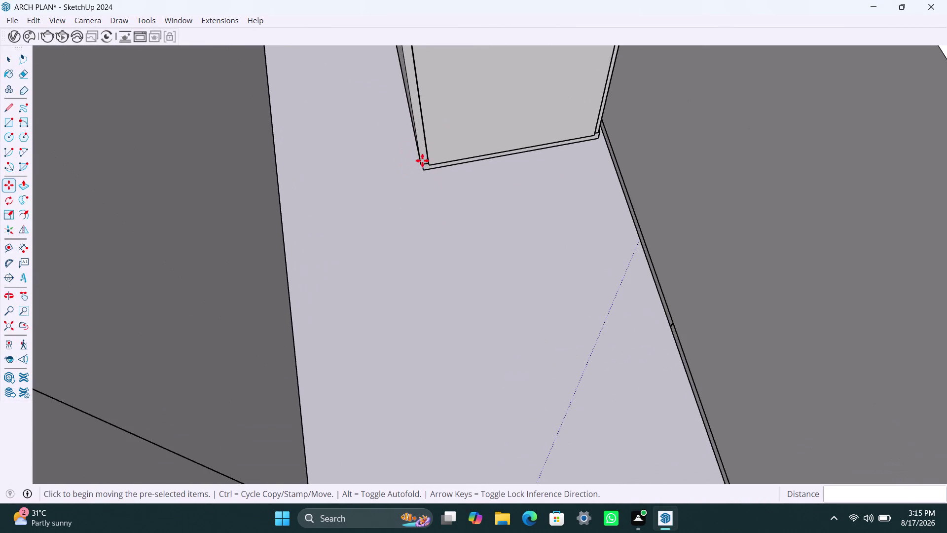
Select the bedside cabinet group, abandoning an initial move attempt.
click(424, 160)
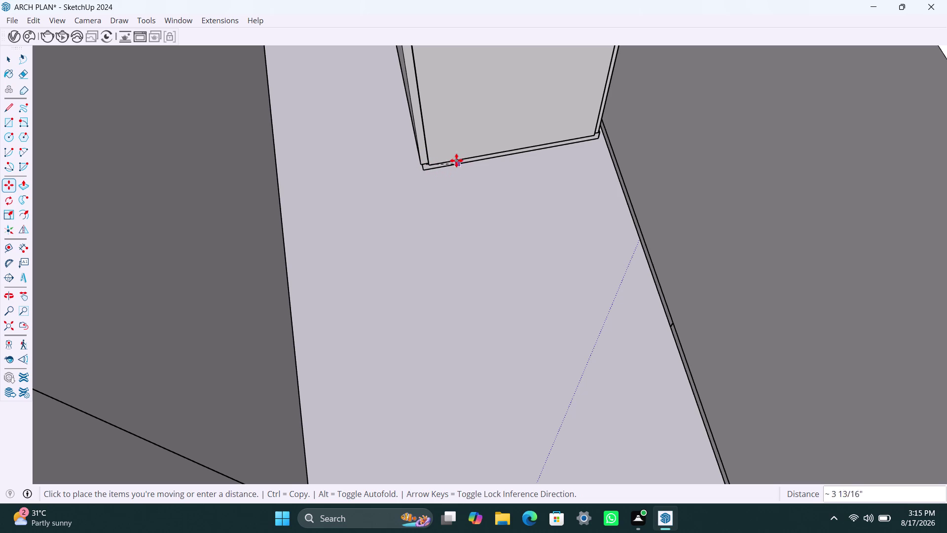
key(space)
click(458, 138)
scroll(up, 3)
scroll(up, 3)
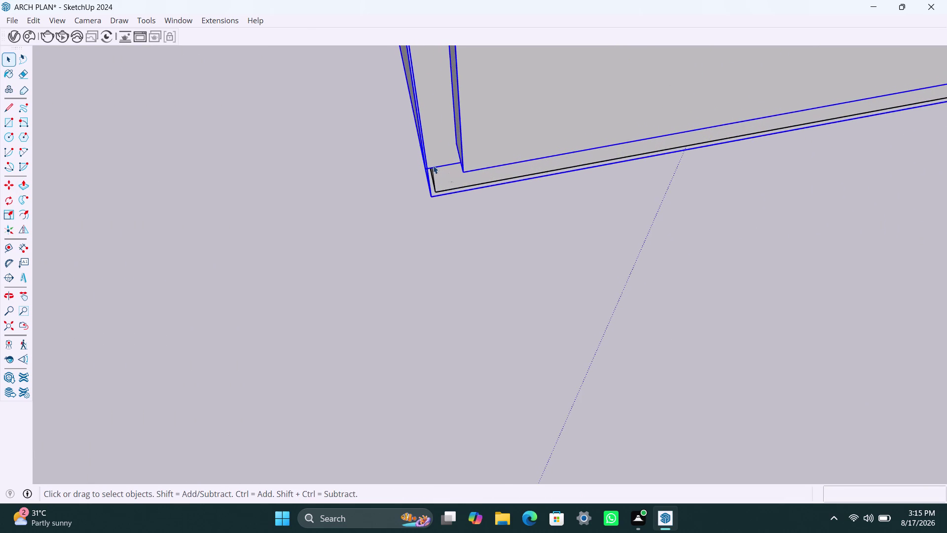
Snap the cabinet's outer corner to the wall corner, clear selection, and zoom extents.
key(m)
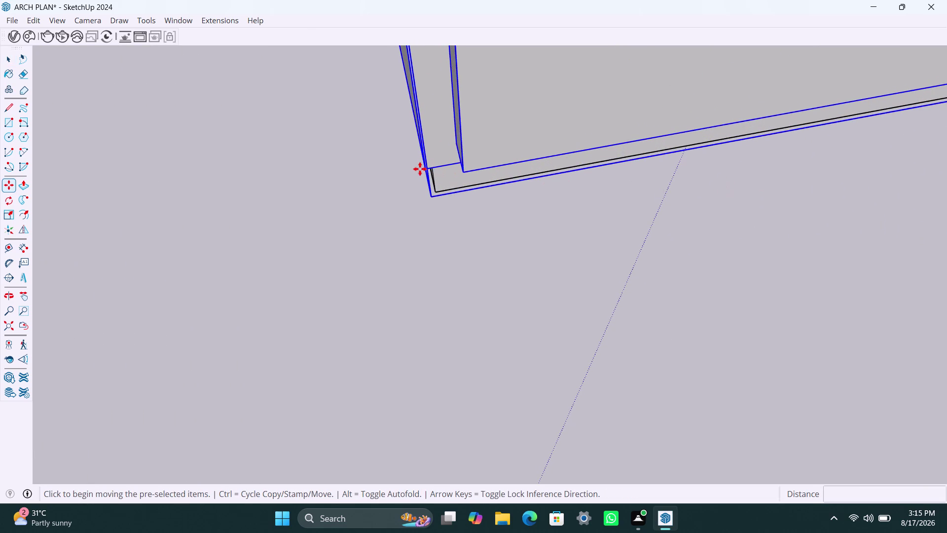
click(424, 169)
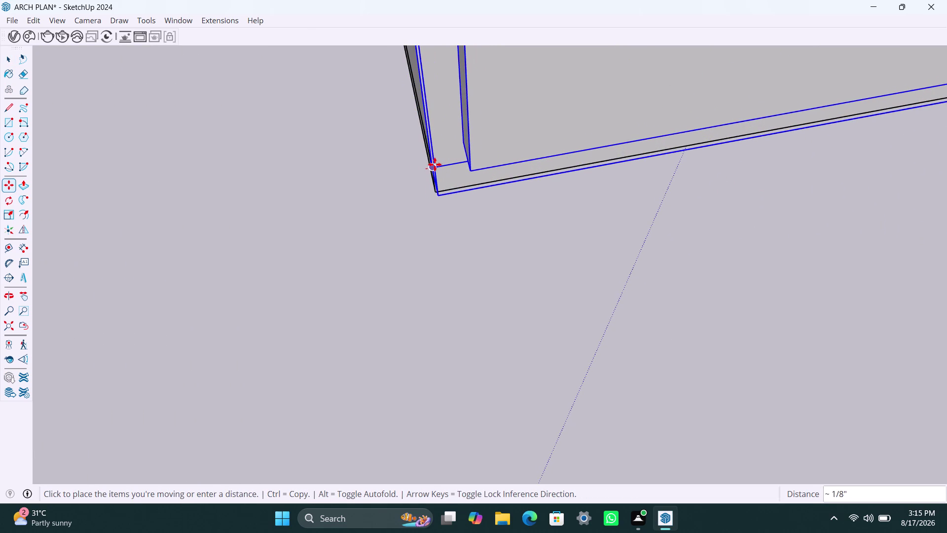
click(435, 167)
scroll(down, 3)
scroll(down, 3)
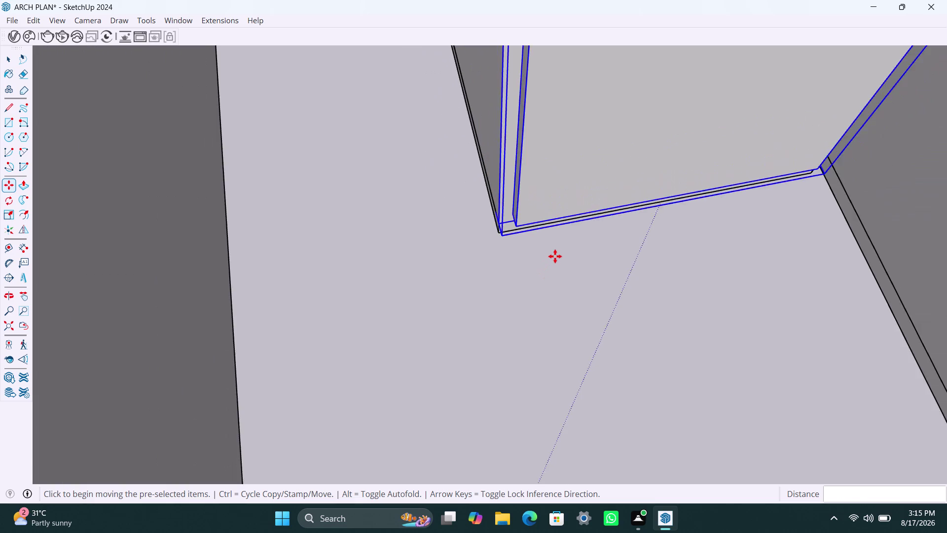
scroll(down, 3)
key(space)
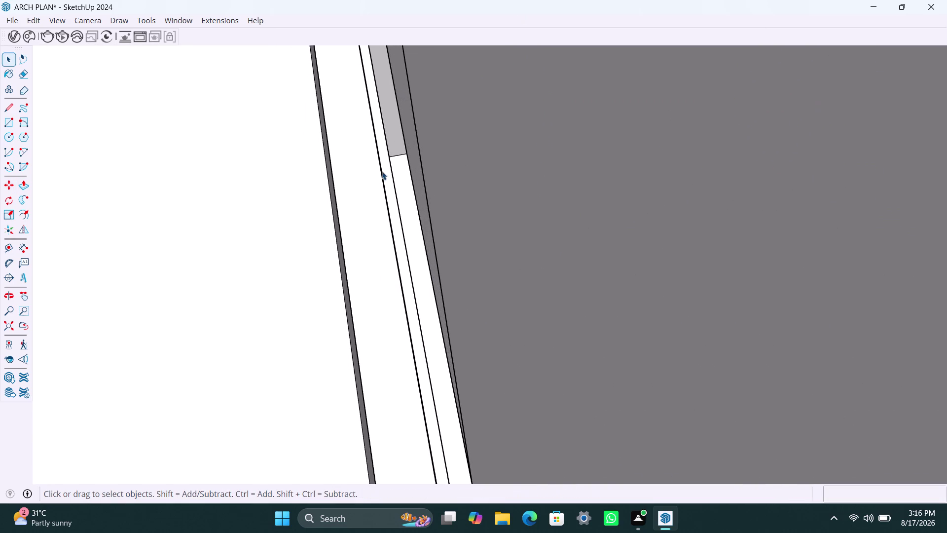
click(0, 325)
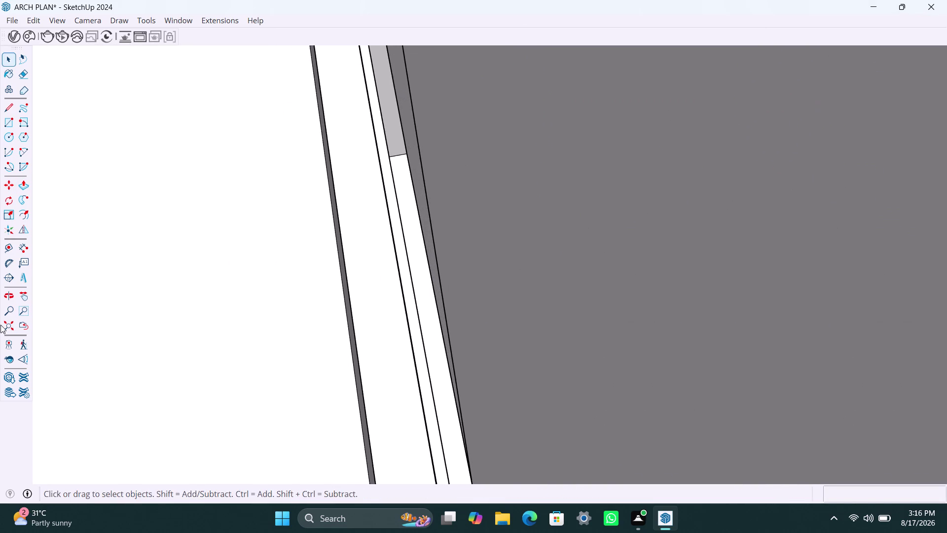
click(9, 329)
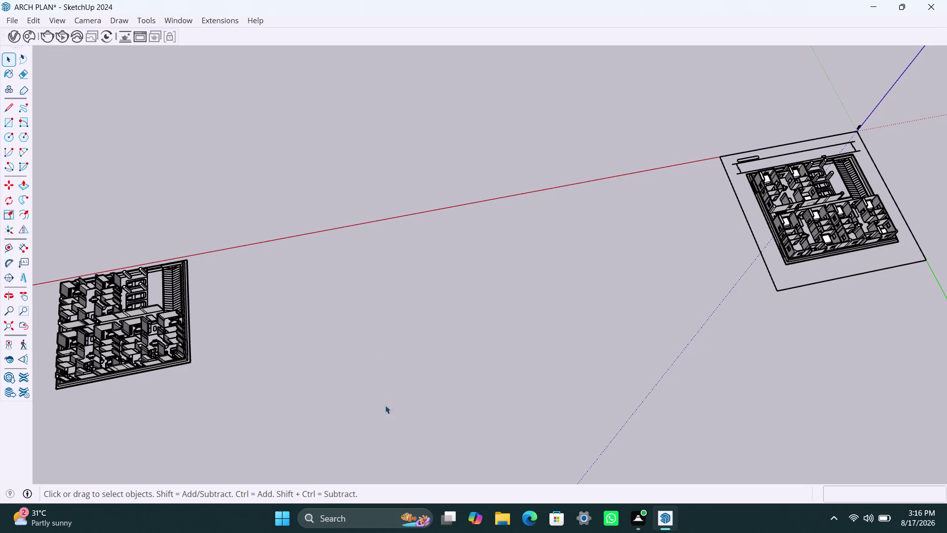
scroll(up, 3)
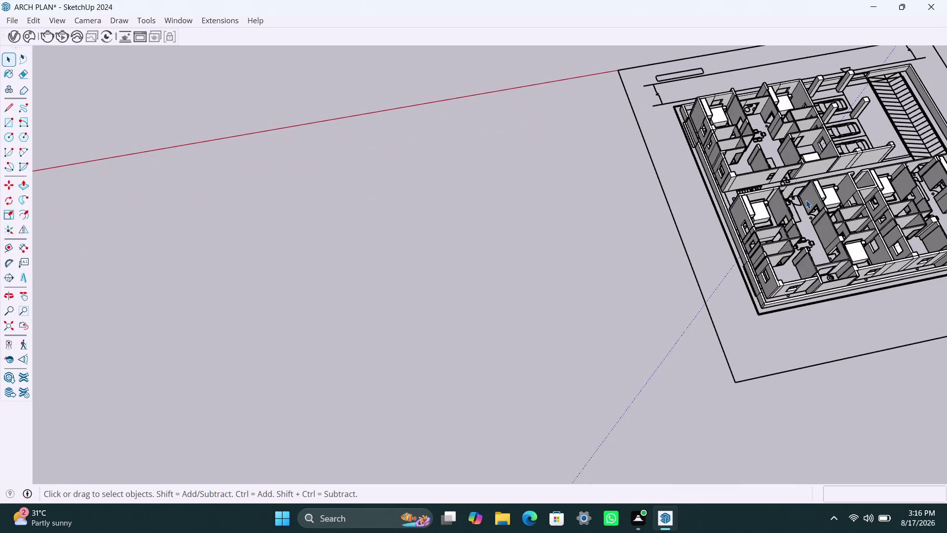
middle_drag(806, 200, 642, 307)
scroll(up, 3)
scroll(up, 3)
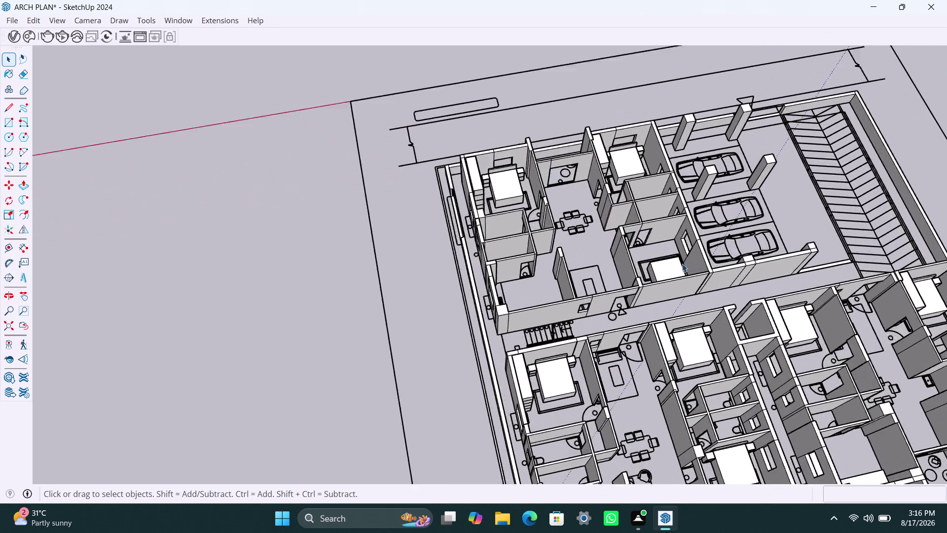
middle_drag(635, 276, 870, 338)
scroll(up, 3)
scroll(up, 3)
middle_drag(589, 182, 723, 243)
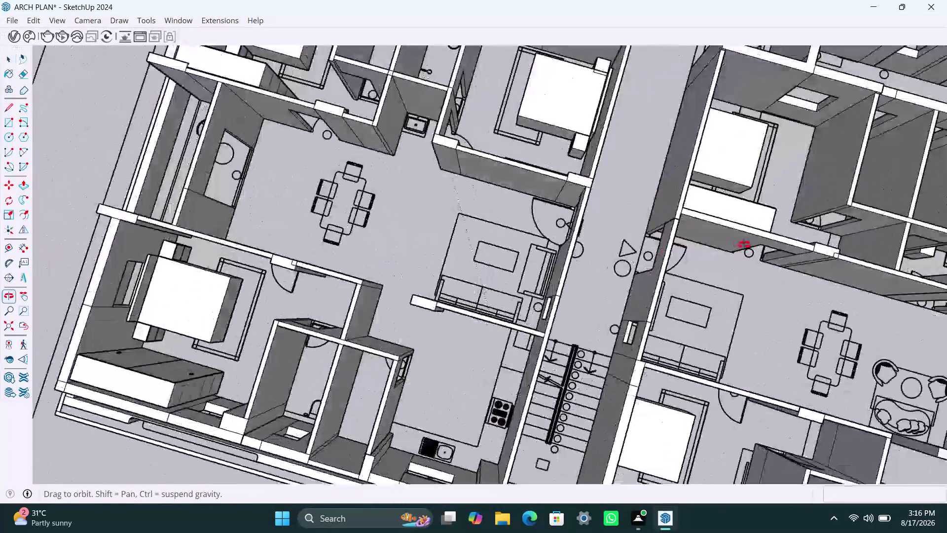
middle_drag(724, 244, 776, 244)
scroll(up, 3)
middle_drag(274, 202, 341, 215)
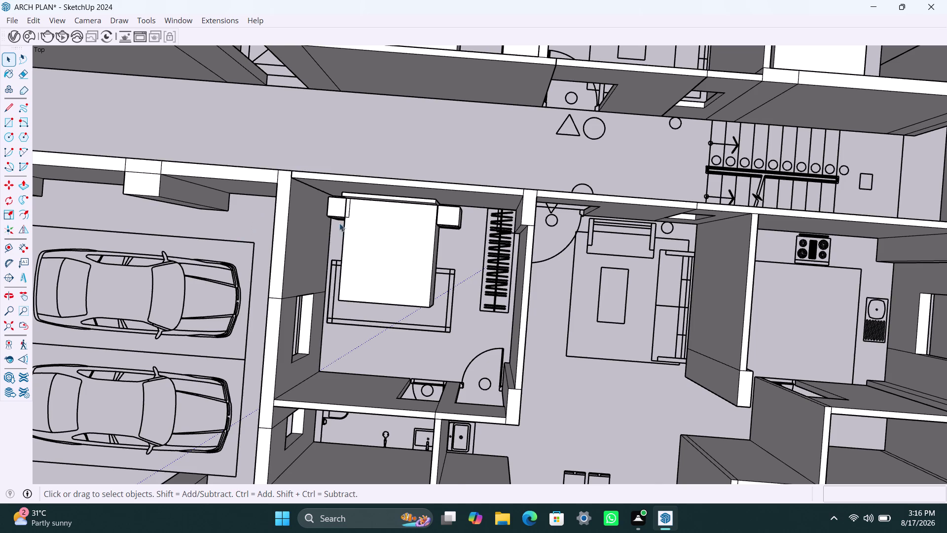
Zoom in and select the small cabinet beside the bed.
scroll(up, 3)
middle_drag(334, 232, 426, 257)
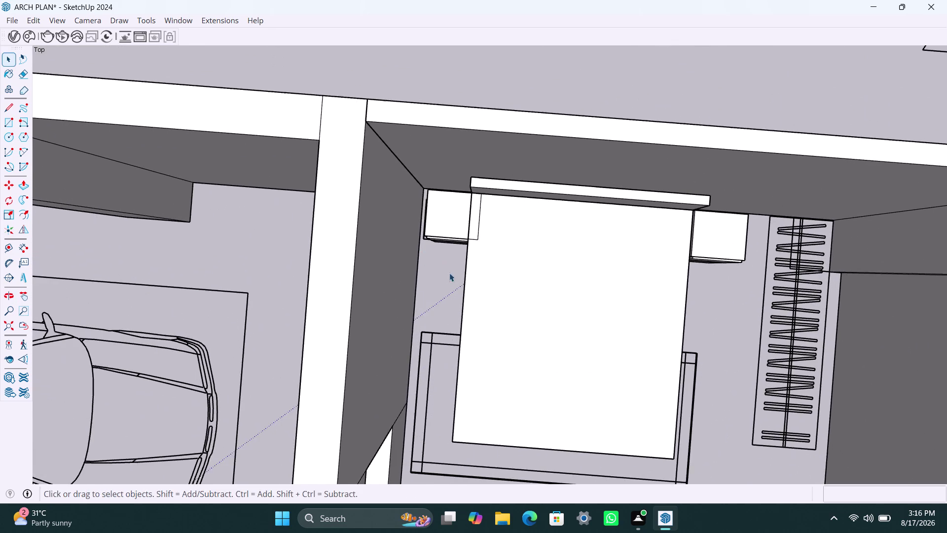
scroll(up, 3)
middle_drag(438, 249, 452, 200)
scroll(up, 3)
click(428, 230)
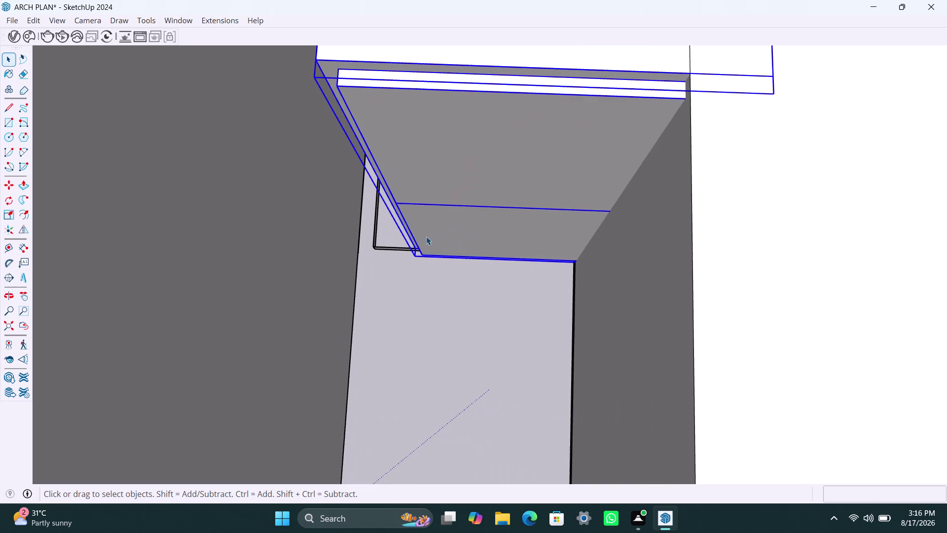
scroll(up, 3)
Move the cabinet against the wall corner, then nudge it flush with a second move.
key(m)
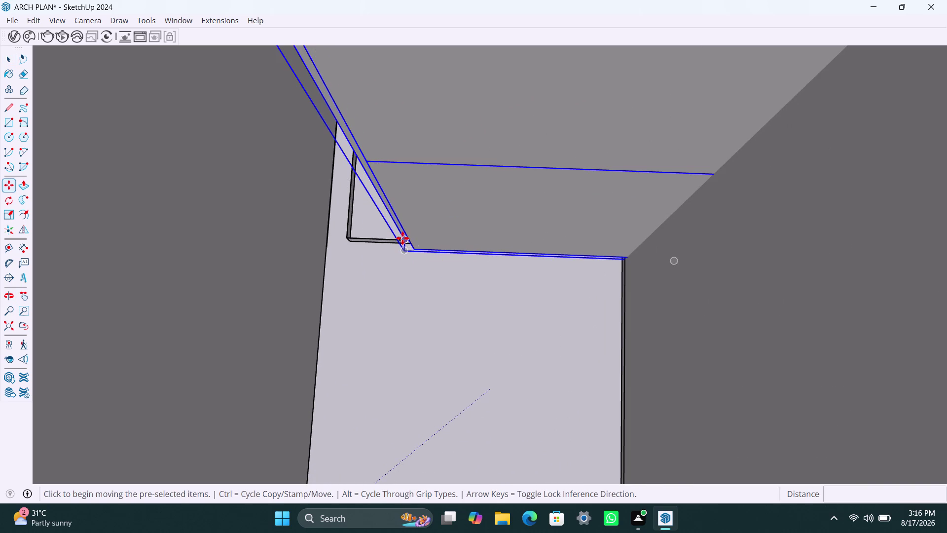
click(403, 238)
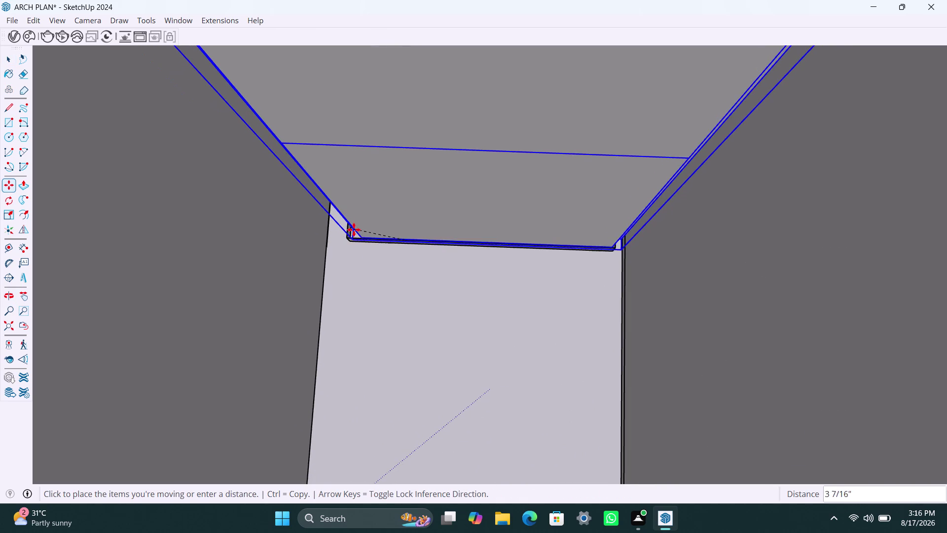
click(353, 229)
scroll(up, 3)
middle_drag(350, 258, 421, 189)
scroll(up, 3)
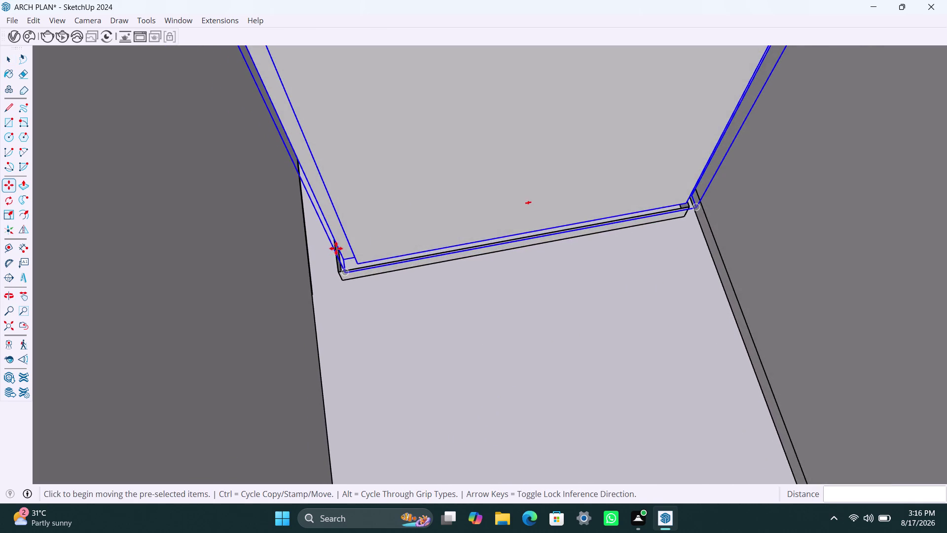
scroll(up, 3)
click(343, 261)
click(337, 276)
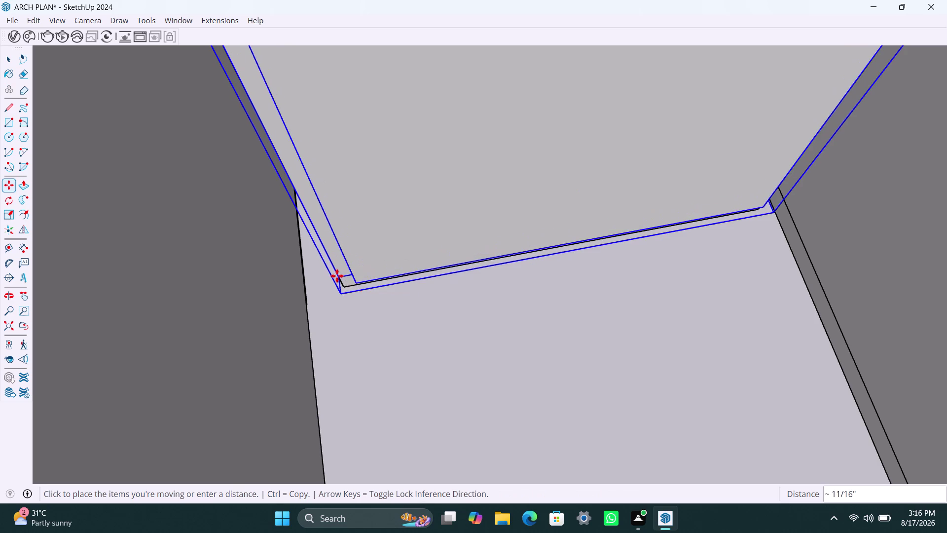
scroll(down, 3)
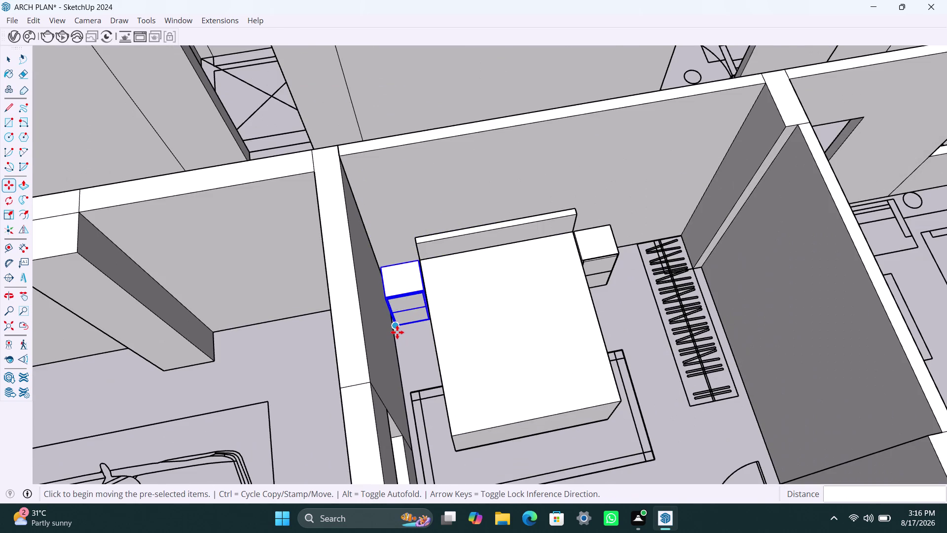
Save the model and clear the selection.
key(ctrl+s)
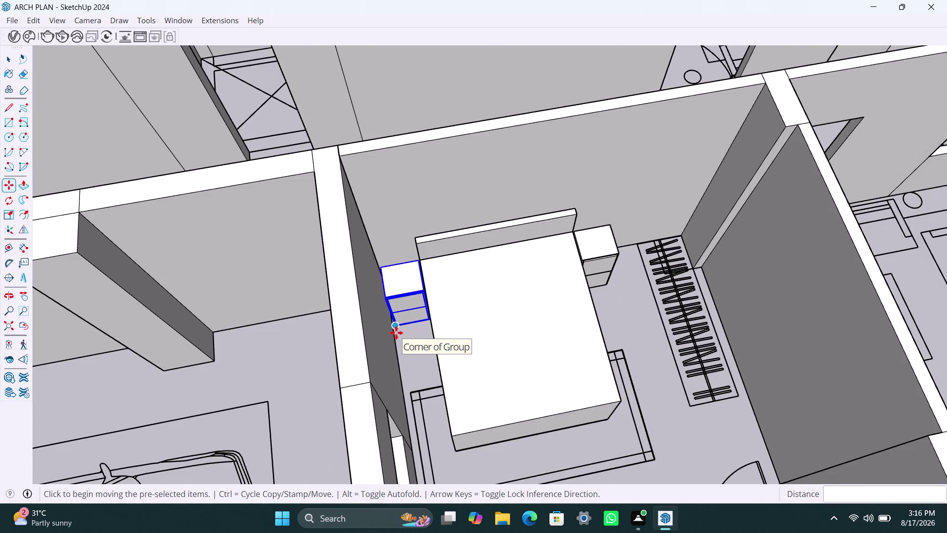
key(space)
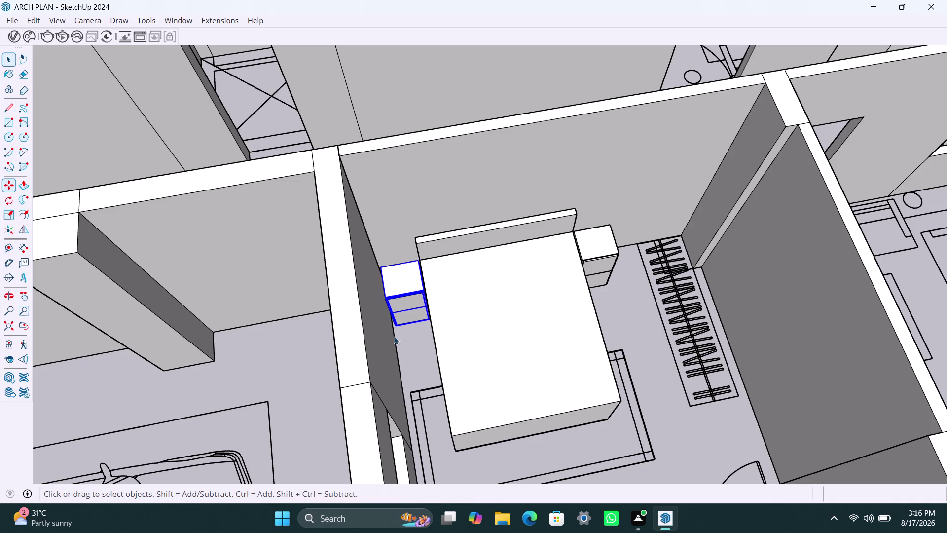
key(space)
click(620, 321)
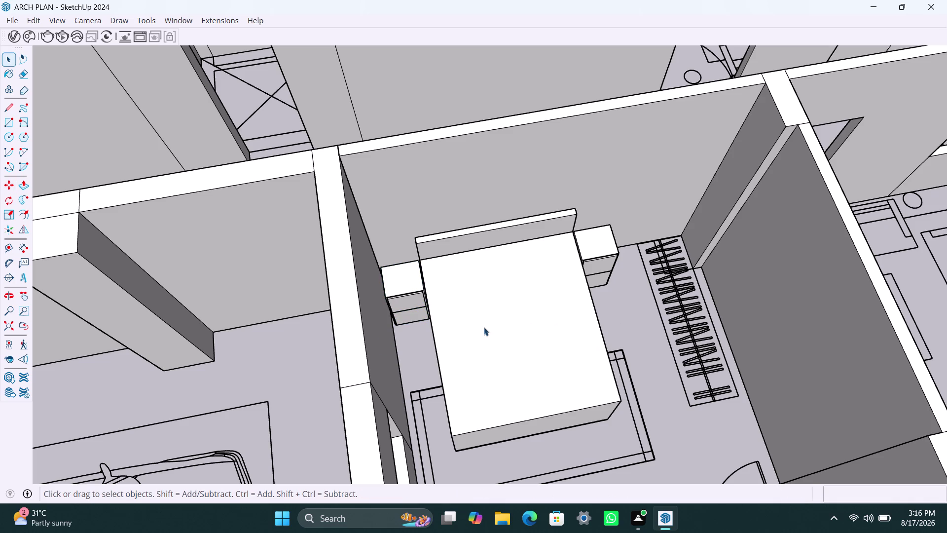
key(ctrl+s)
scroll(down, 3)
scroll(down, 3)
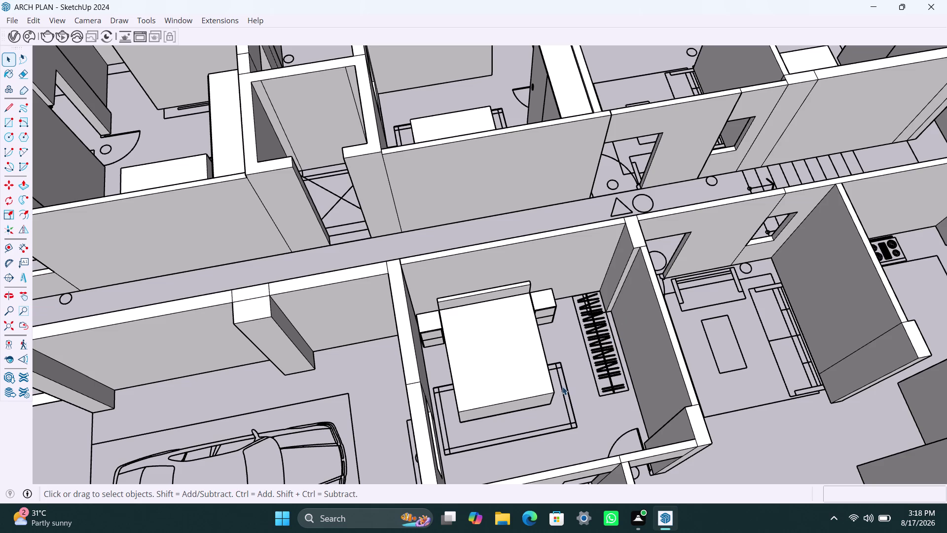
Orbit over the lower apartment and select the two-door cabinet by the wall.
scroll(down, 3)
scroll(down, 3)
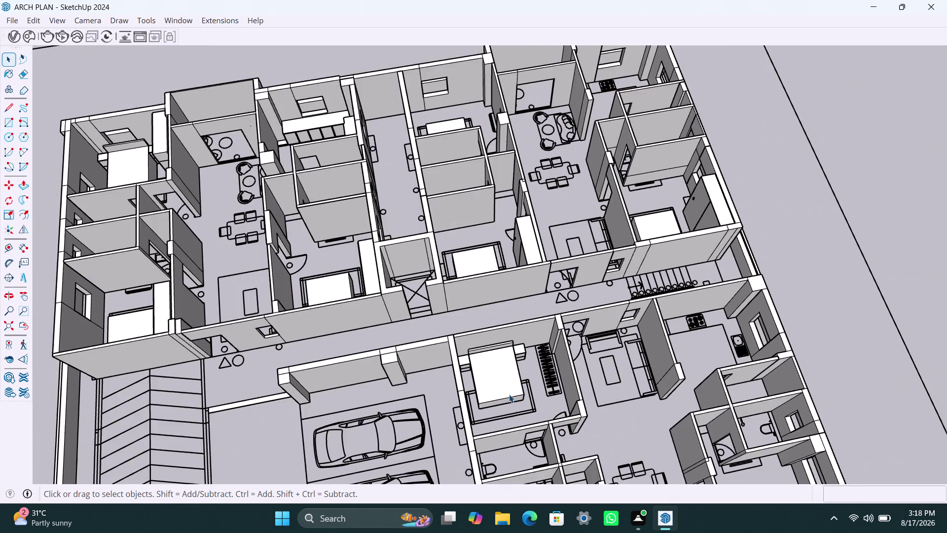
scroll(down, 3)
scroll(down, 3)
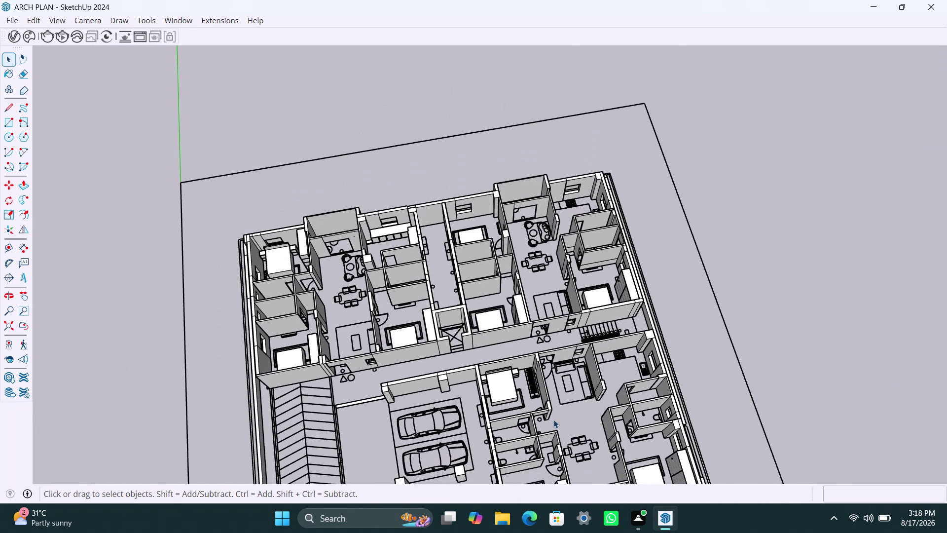
middle_drag(547, 420, 592, 320)
scroll(up, 3)
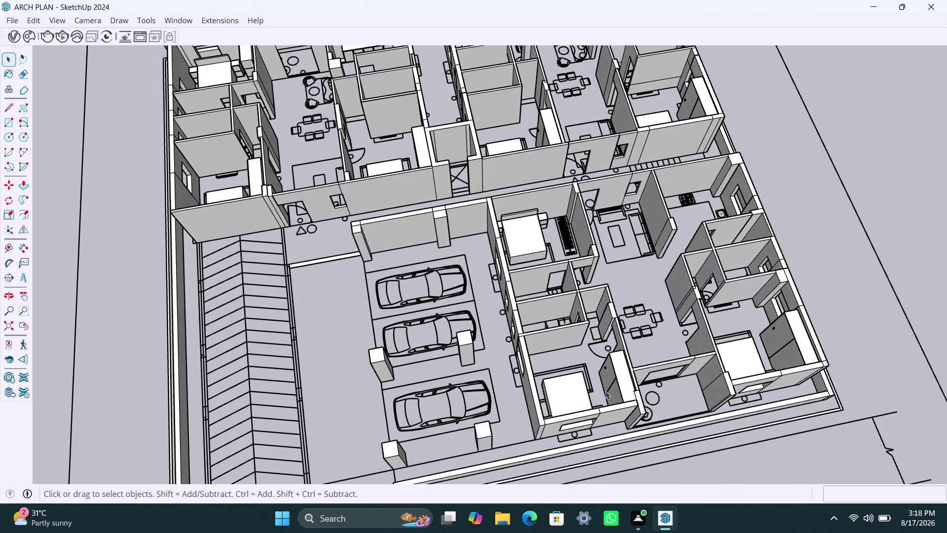
click(610, 380)
scroll(up, 3)
middle_drag(600, 397, 702, 422)
scroll(up, 3)
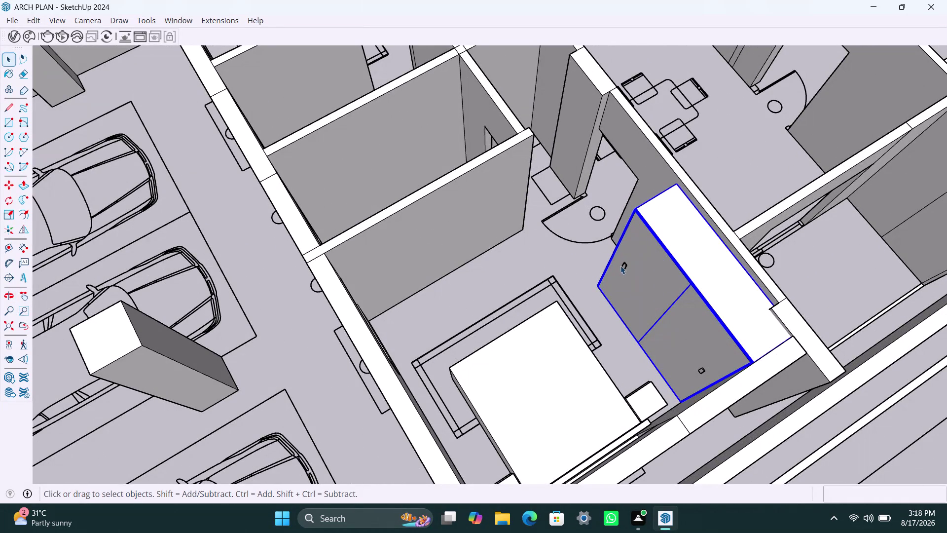
click(625, 266)
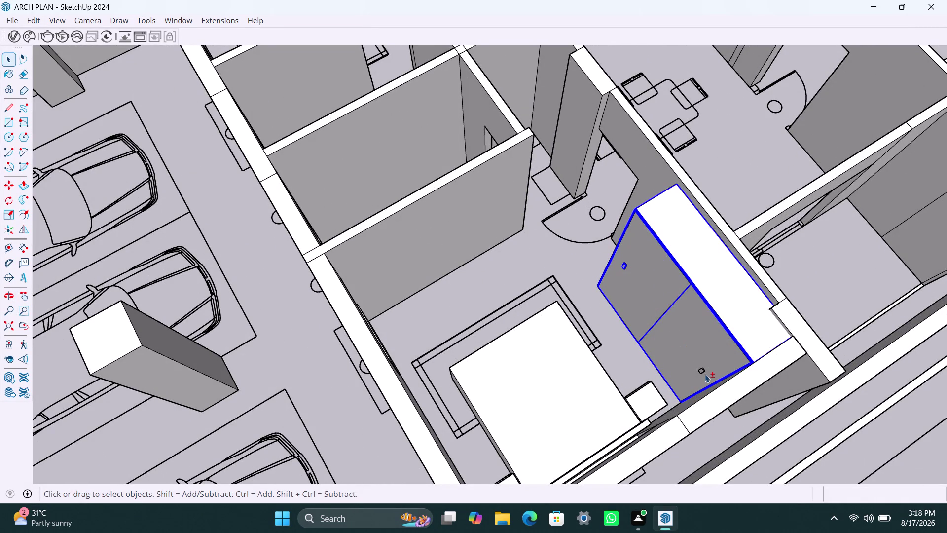
click(704, 372)
Move the selected two-door cabinet and set it down in the room.
key(m)
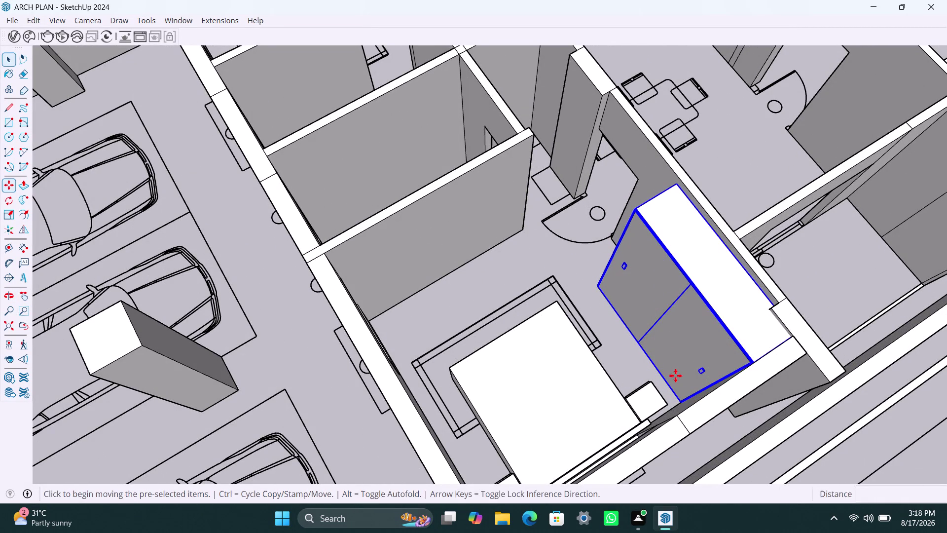
click(602, 286)
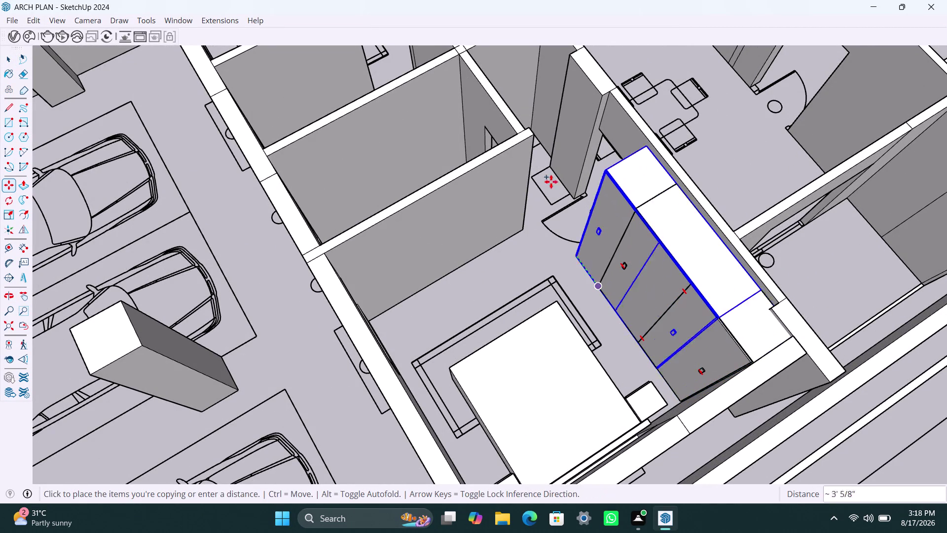
scroll(down, 3)
scroll(down, 3)
middle_drag(525, 164, 562, 373)
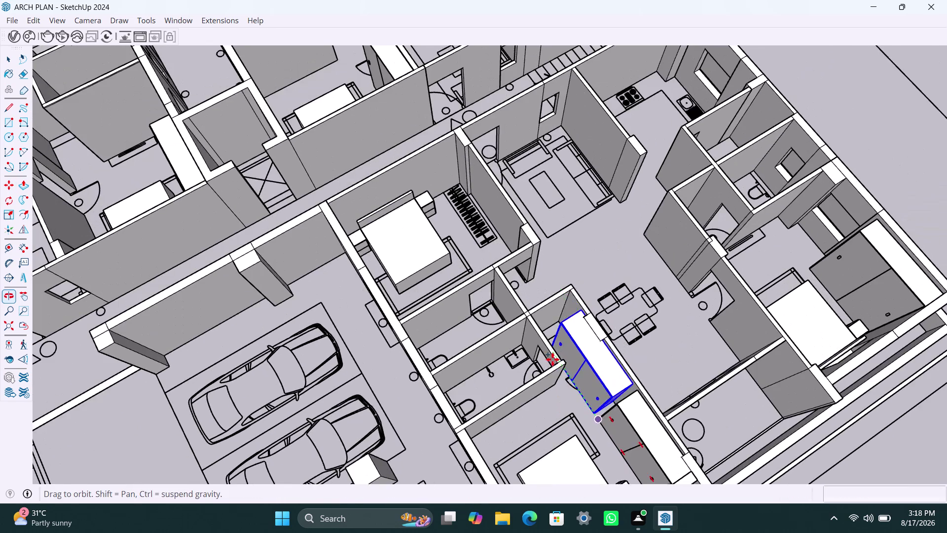
scroll(up, 3)
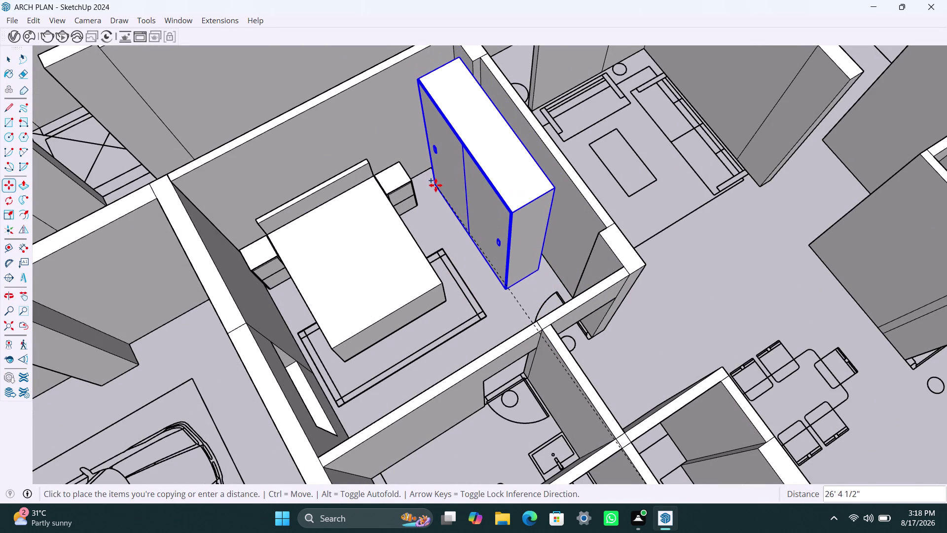
click(436, 185)
Zoom and orbit in on where the cabinet's base meets the wall.
scroll(up, 3)
middle_drag(434, 203, 586, 237)
scroll(up, 3)
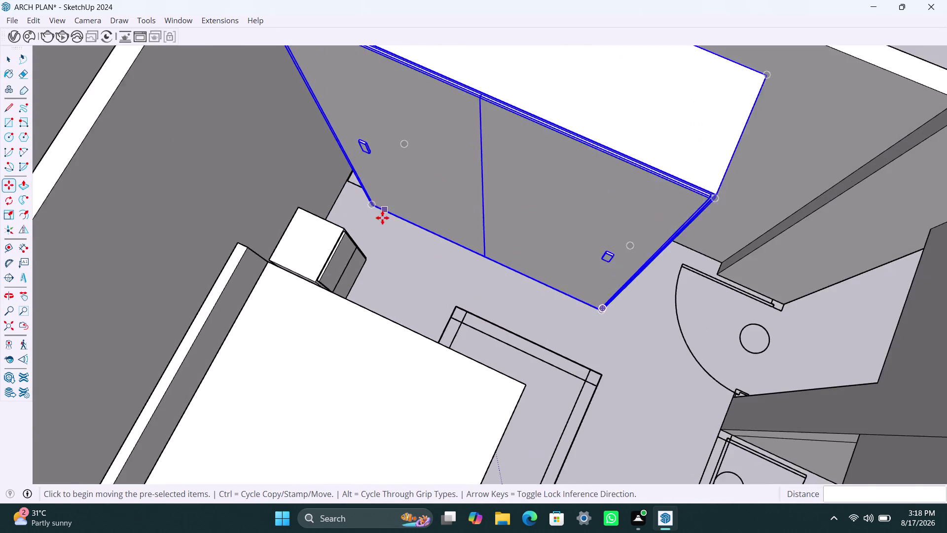
middle_drag(388, 228, 517, 195)
scroll(up, 3)
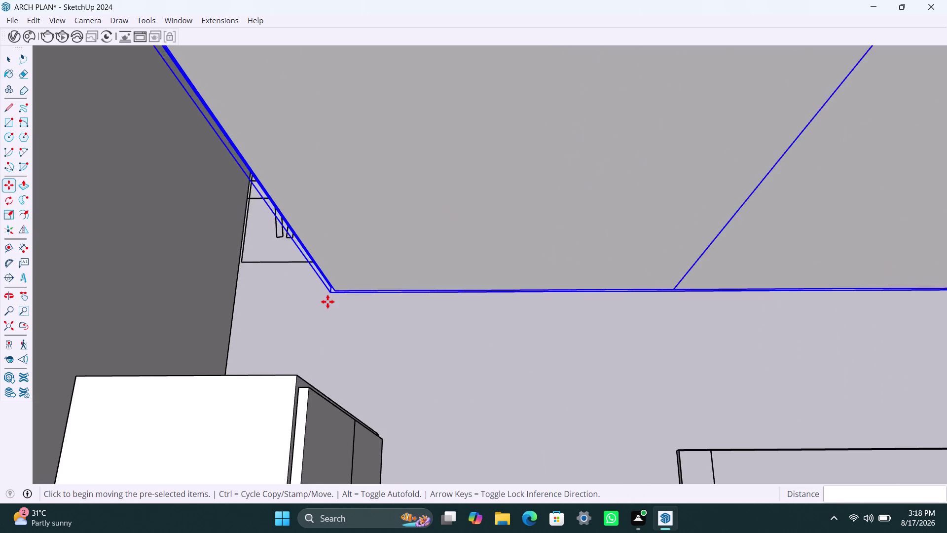
scroll(up, 3)
middle_drag(318, 305, 381, 271)
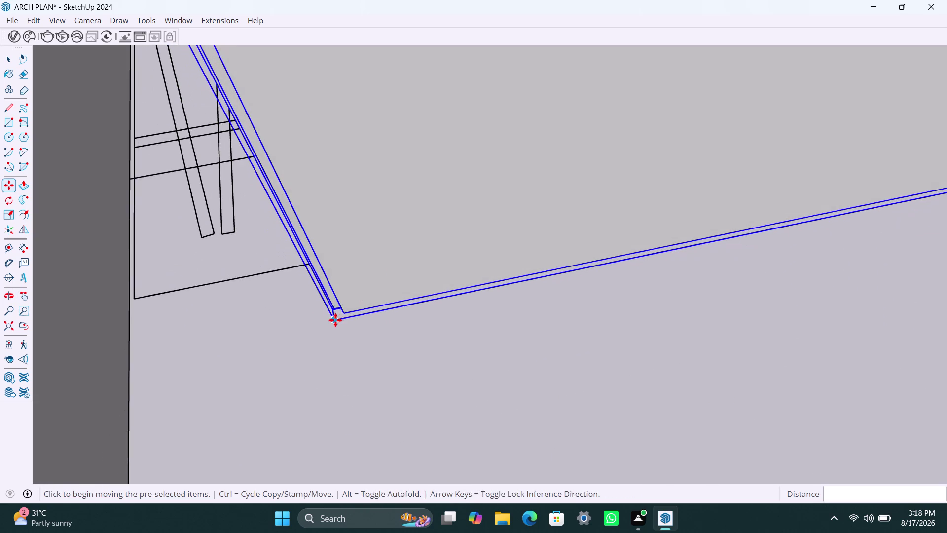
scroll(up, 3)
Move the cabinet by its bottom corner onto the wall corner.
click(332, 305)
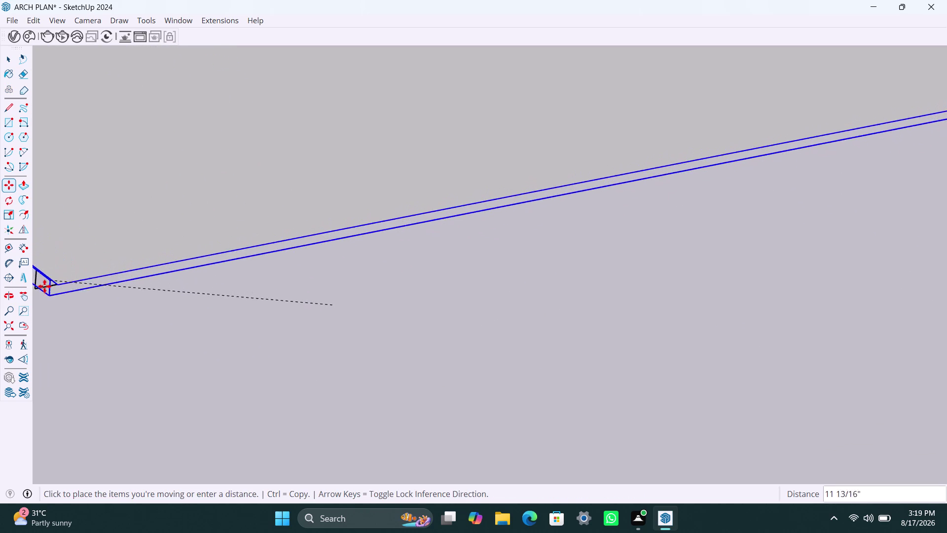
click(53, 293)
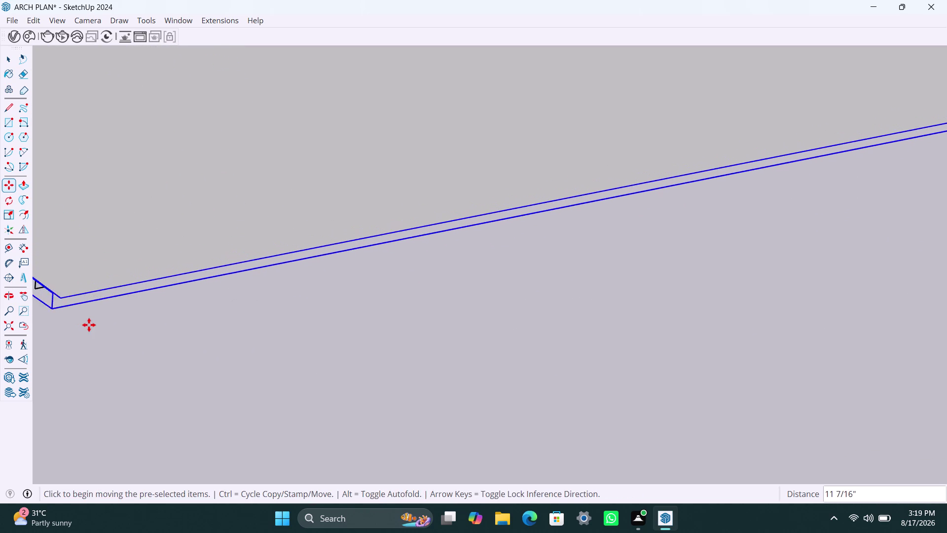
scroll(down, 3)
middle_drag(108, 326, 226, 293)
scroll(down, 3)
scroll(down, 3)
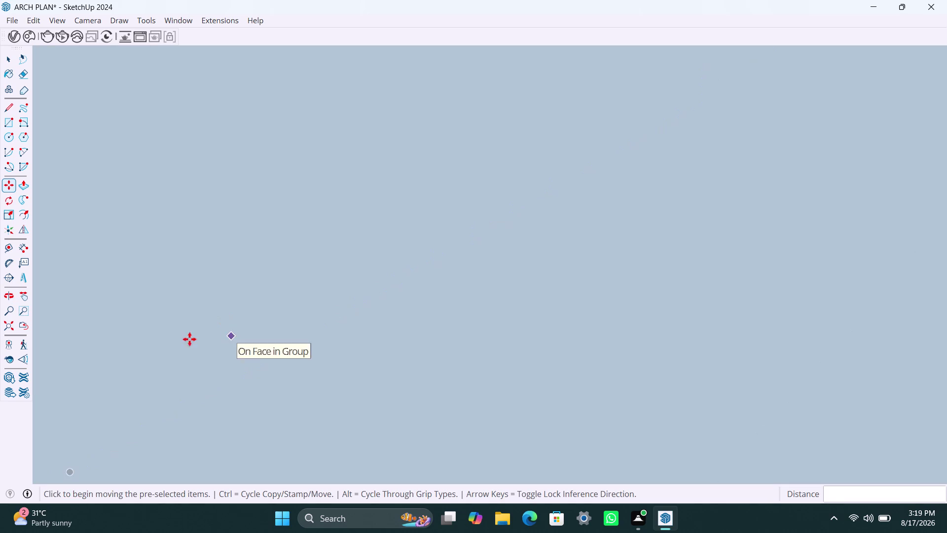
click(5, 324)
scroll(up, 3)
Orbit back out, then close in on the remaining gap at the cabinet's base corner.
middle_drag(557, 411, 464, 409)
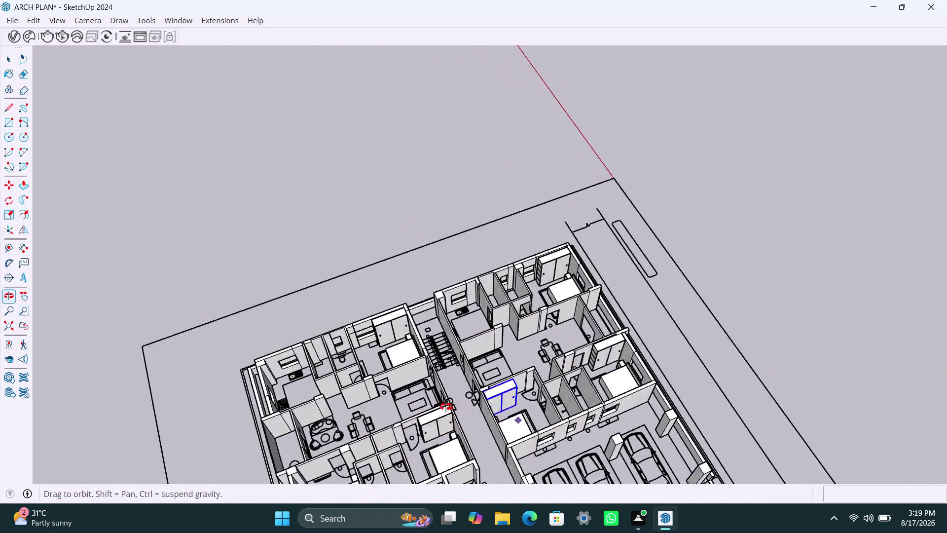
middle_drag(463, 408, 432, 410)
scroll(up, 3)
middle_drag(457, 425, 450, 419)
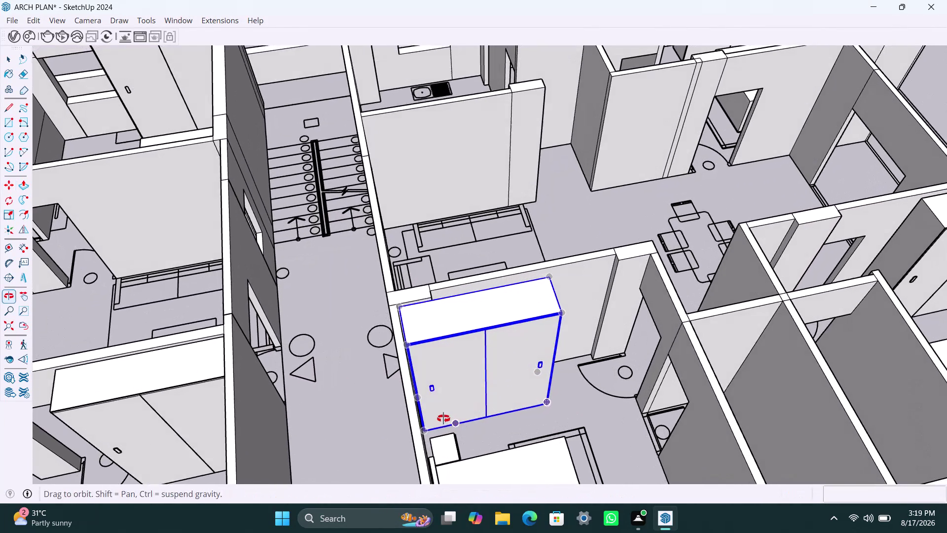
middle_drag(450, 418, 439, 418)
scroll(up, 3)
scroll(up, 3)
middle_drag(359, 427, 364, 427)
scroll(up, 3)
middle_drag(365, 427, 385, 426)
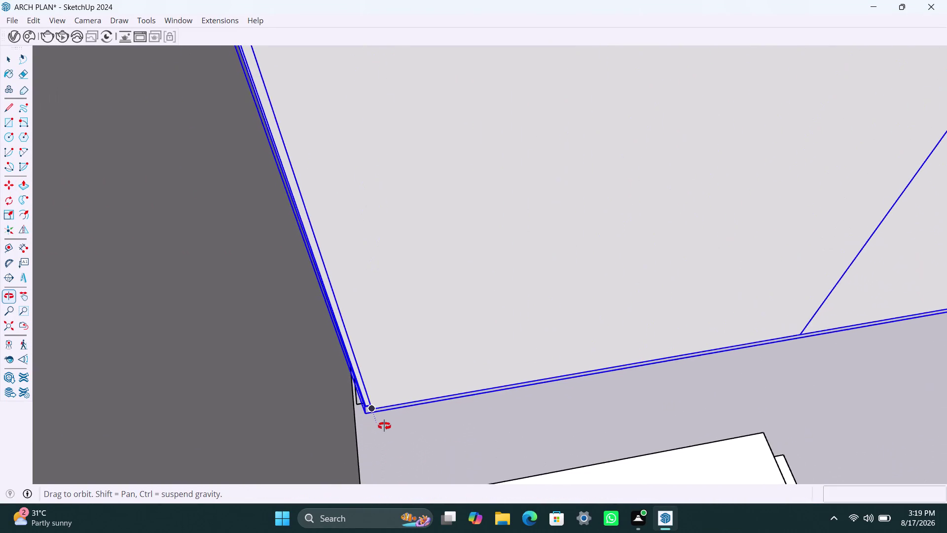
middle_drag(384, 426, 390, 423)
scroll(up, 3)
middle_click(367, 414)
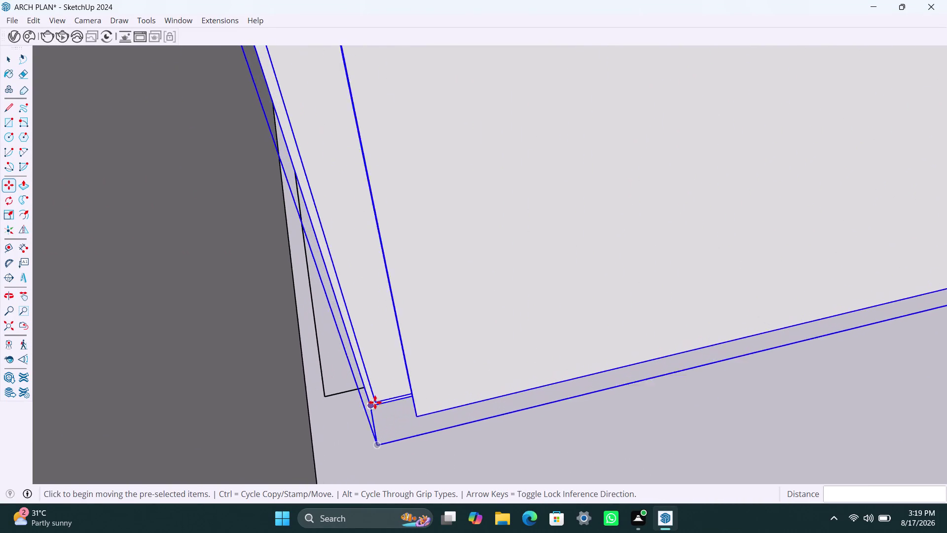
scroll(up, 3)
Snap the cabinet corner flush onto the wall corner and return to Select.
drag(365, 411, 360, 409)
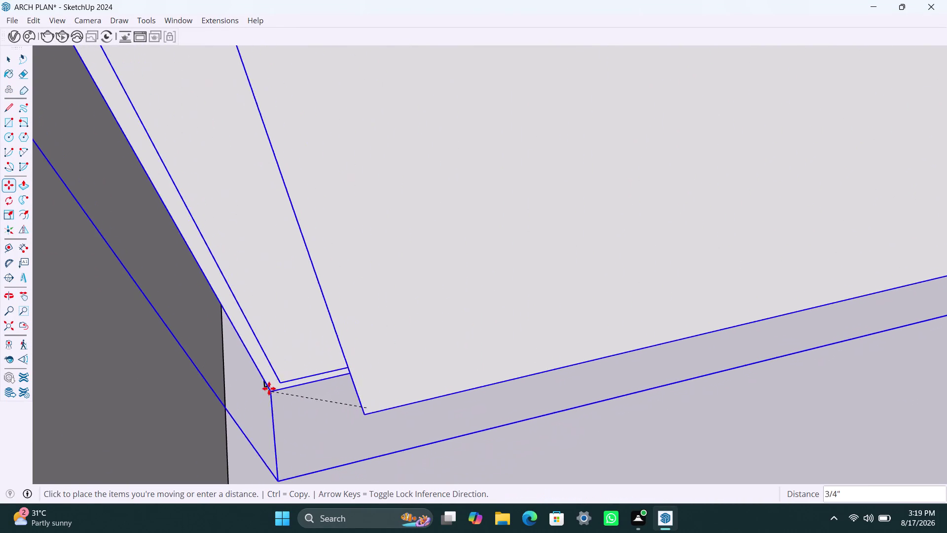
click(263, 385)
scroll(down, 3)
scroll(down, 3)
scroll(down, 3)
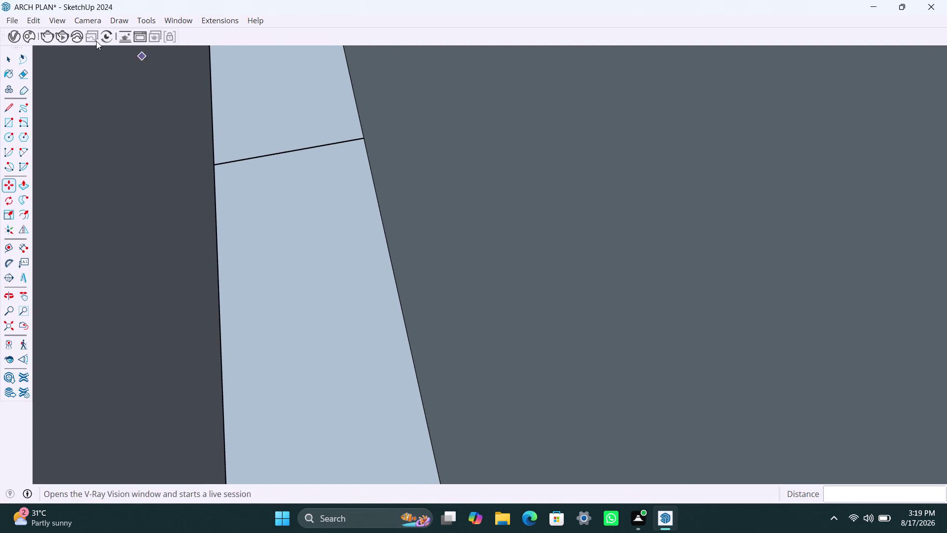
click(7, 324)
scroll(up, 3)
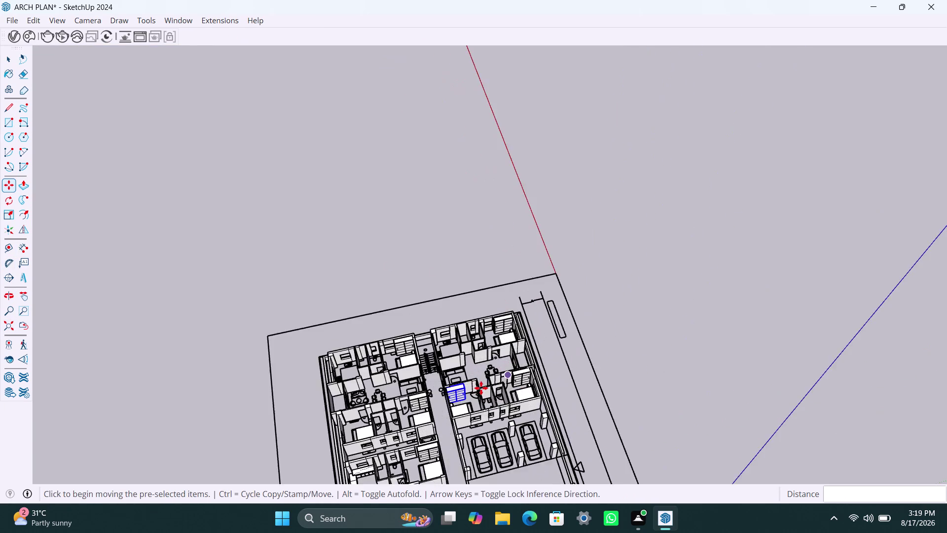
scroll(up, 3)
middle_drag(462, 395, 344, 391)
scroll(up, 3)
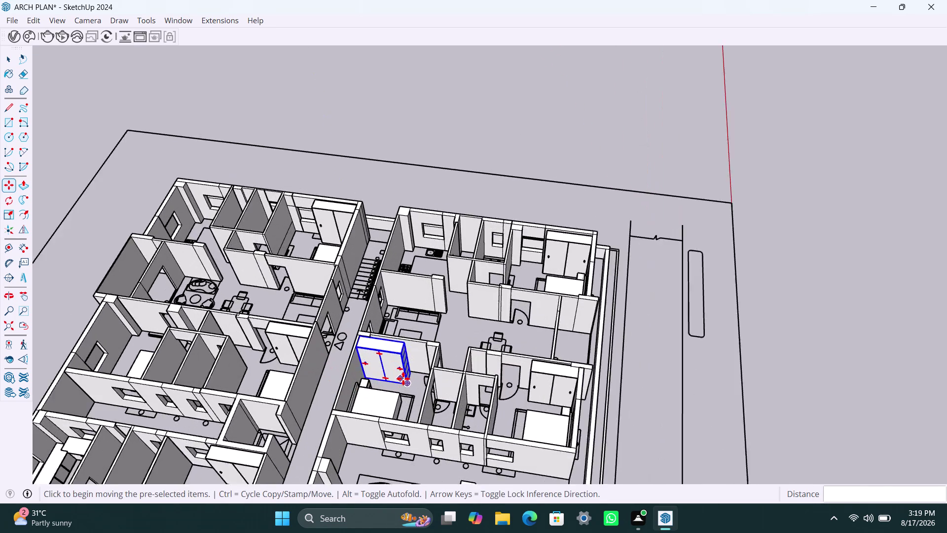
scroll(up, 3)
key(space)
Save the model with Ctrl+S and switch to Select.
scroll(down, 3)
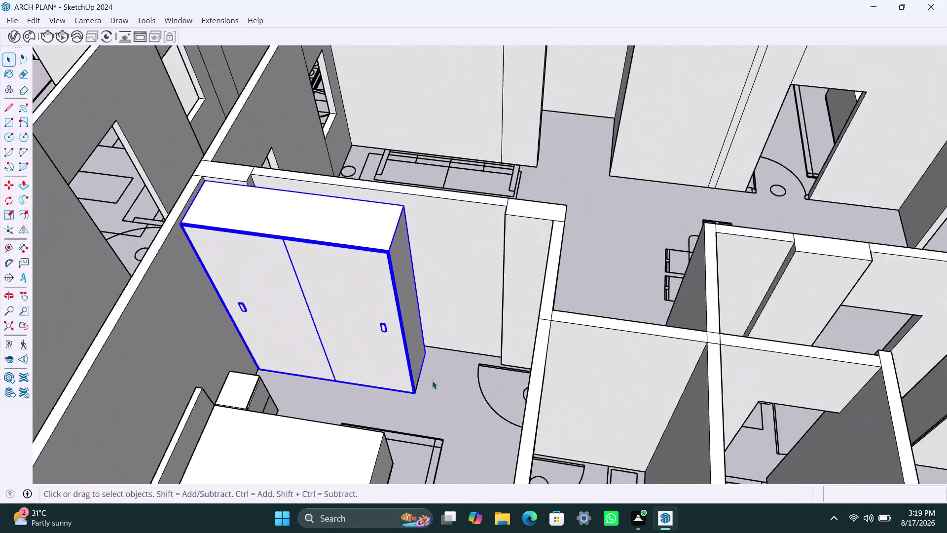
scroll(up, 3)
scroll(down, 3)
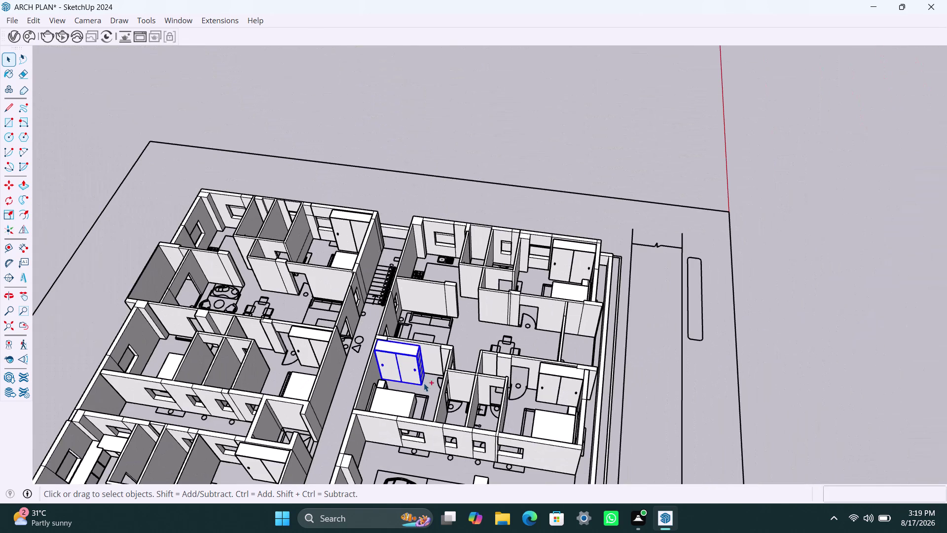
key(ctrl+s)
key(space)
Zoom out and tilt the view over the building from the front.
scroll(down, 3)
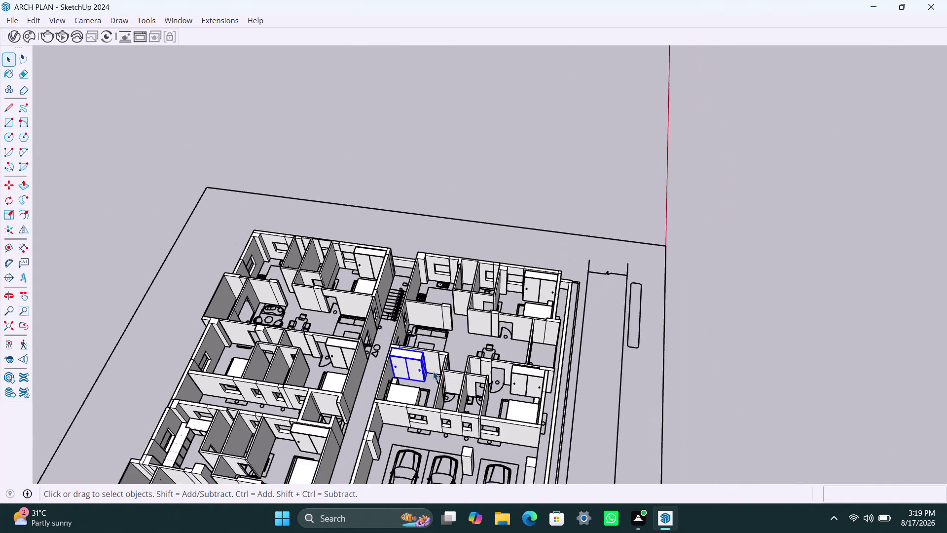
scroll(down, 3)
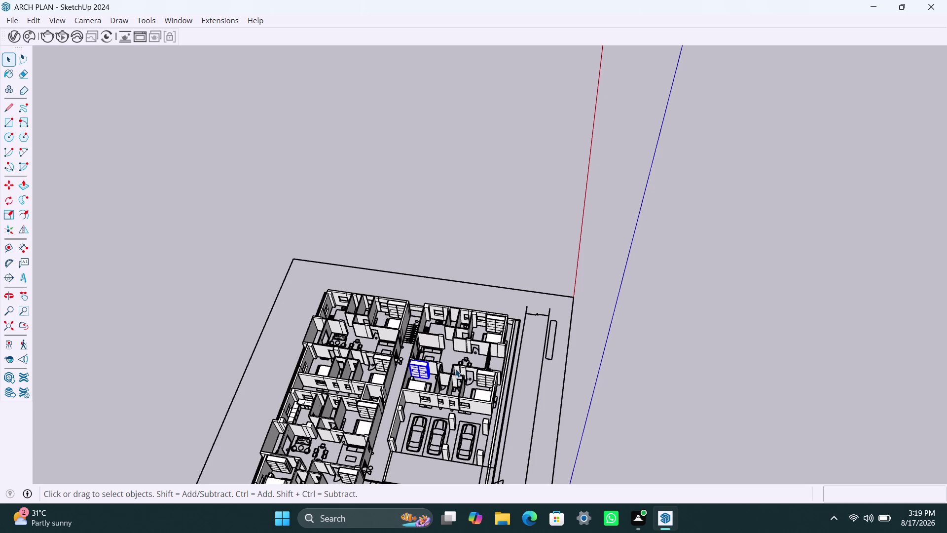
scroll(down, 3)
scroll(up, 3)
middle_drag(426, 385, 433, 383)
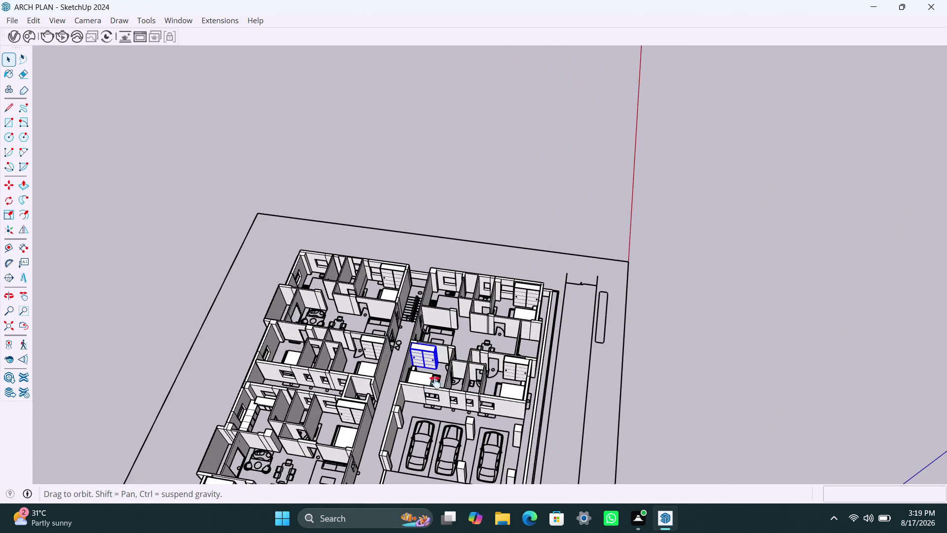
middle_drag(433, 383, 559, 300)
scroll(up, 3)
Orbit to a top-down view of the full floor plan and parking area.
middle_drag(499, 417, 507, 367)
scroll(up, 3)
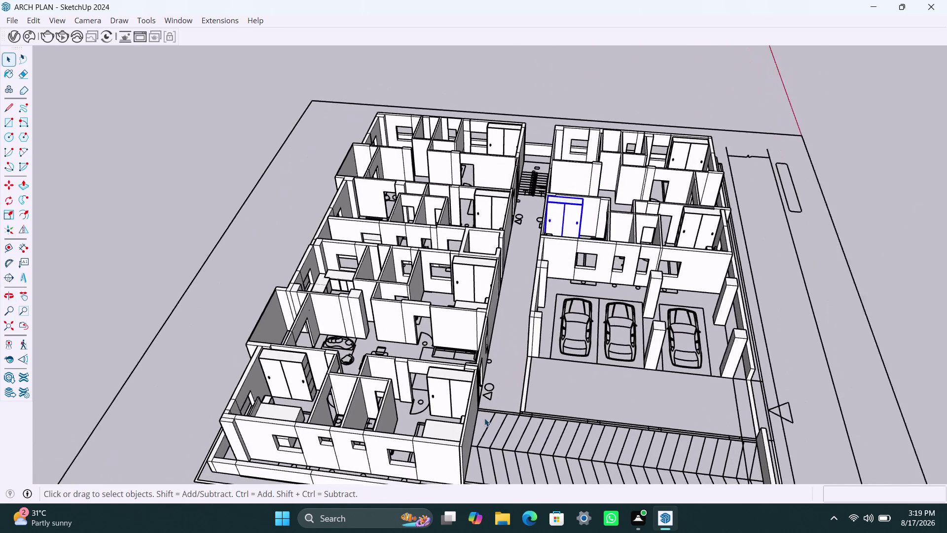
middle_drag(468, 427, 526, 317)
scroll(down, 3)
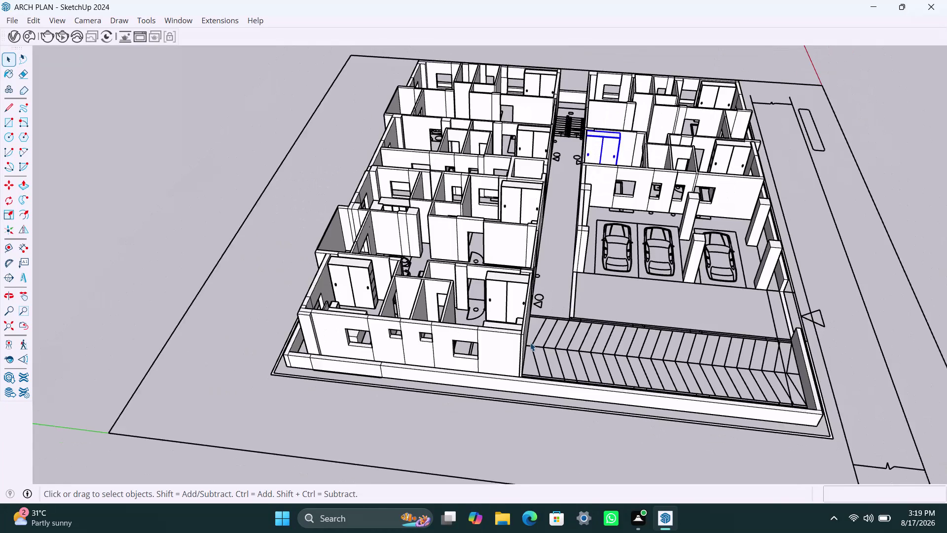
middle_drag(550, 337, 547, 415)
scroll(up, 3)
middle_drag(531, 370, 556, 382)
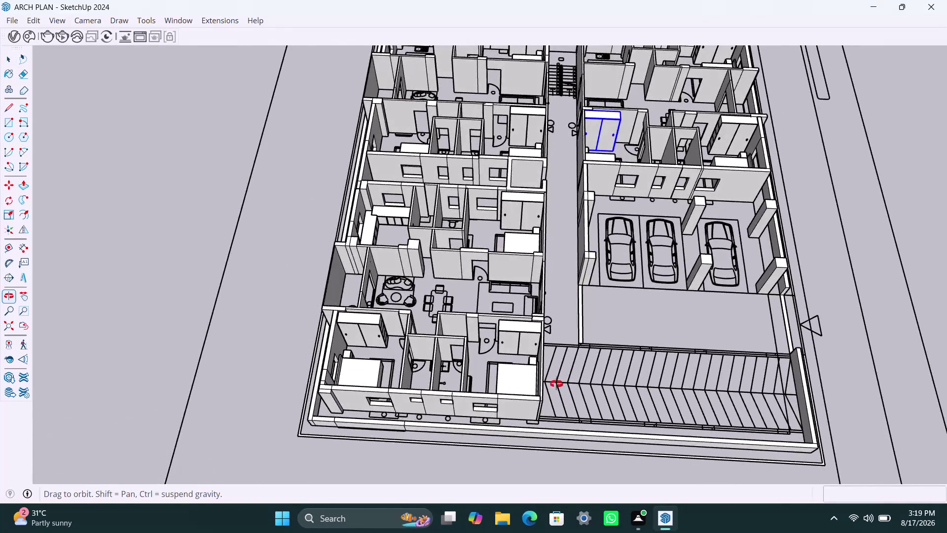
middle_drag(556, 382, 562, 402)
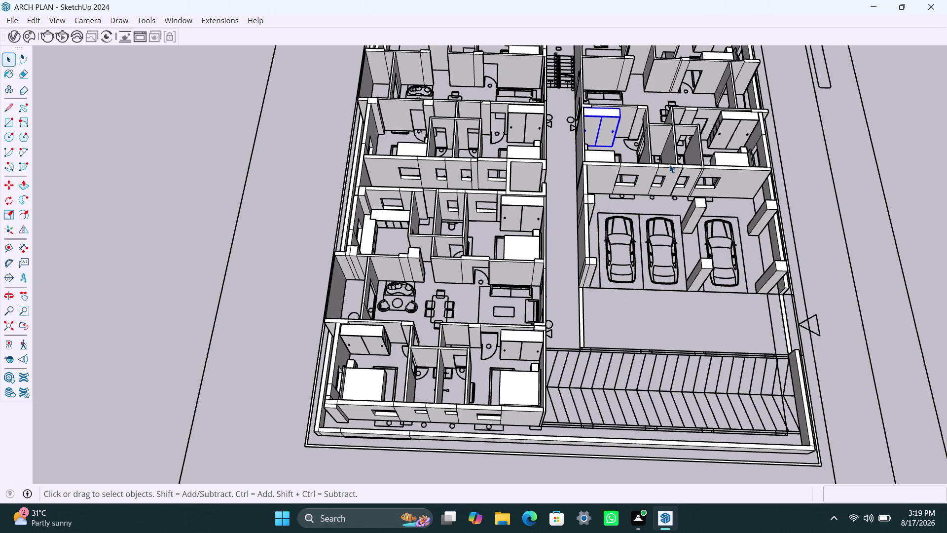
Save the model again and zoom out over the whole site.
key(ctrl+s)
key(space)
click(821, 205)
scroll(down, 3)
scroll(down, 3)
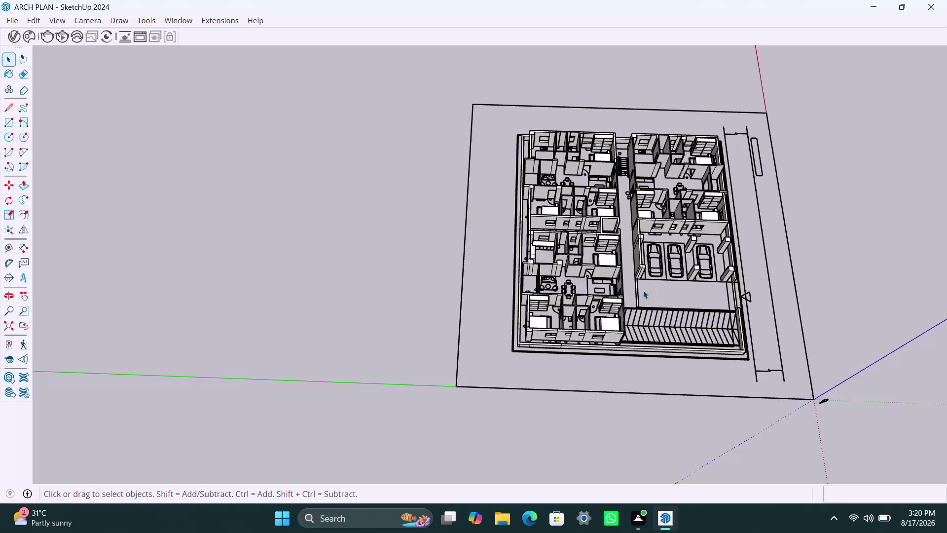
Orbit over the building's front toward the driveway and parking ramp.
scroll(up, 3)
middle_drag(598, 348, 566, 360)
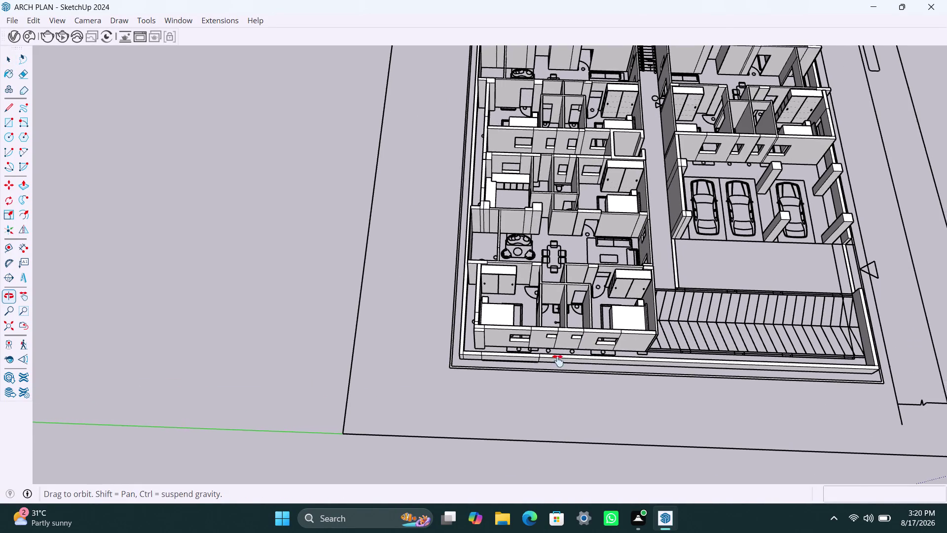
middle_drag(567, 360, 460, 374)
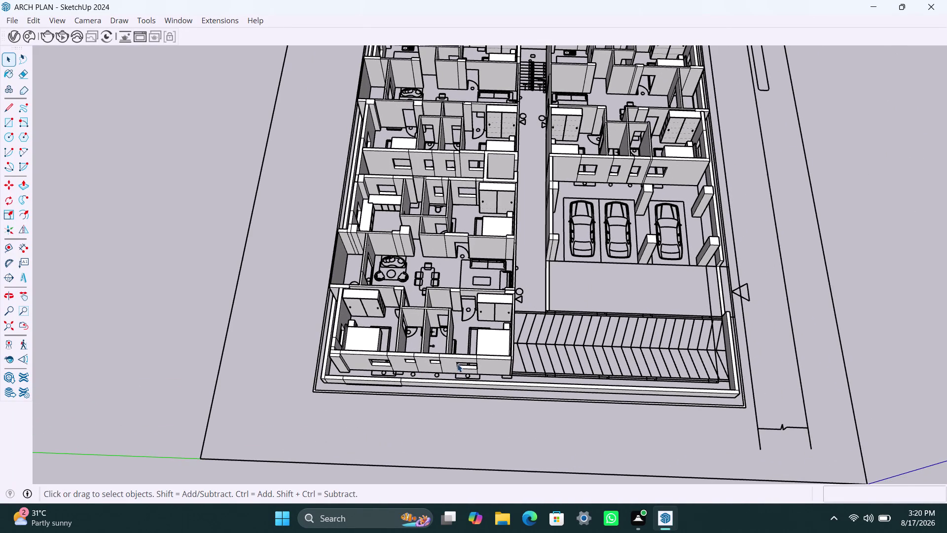
scroll(down, 3)
scroll(up, 3)
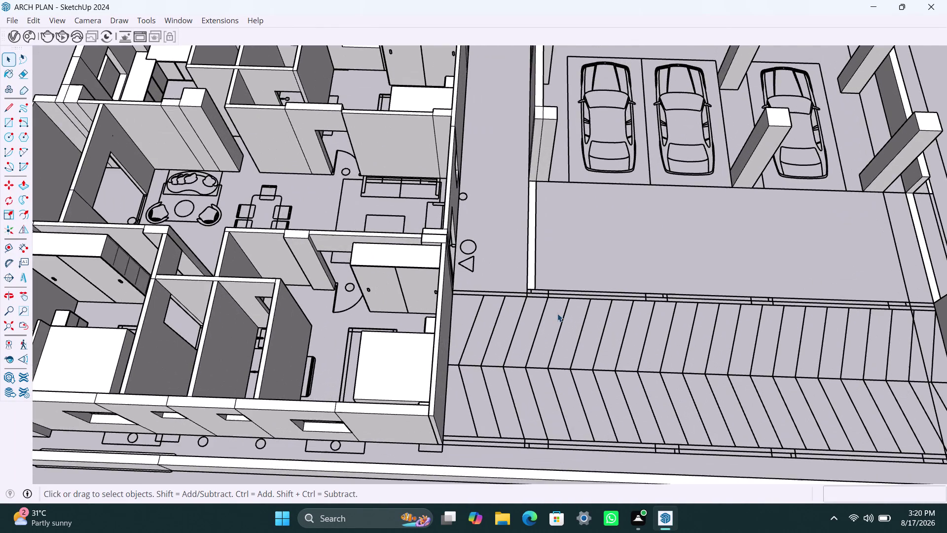
scroll(up, 3)
middle_drag(557, 314, 461, 326)
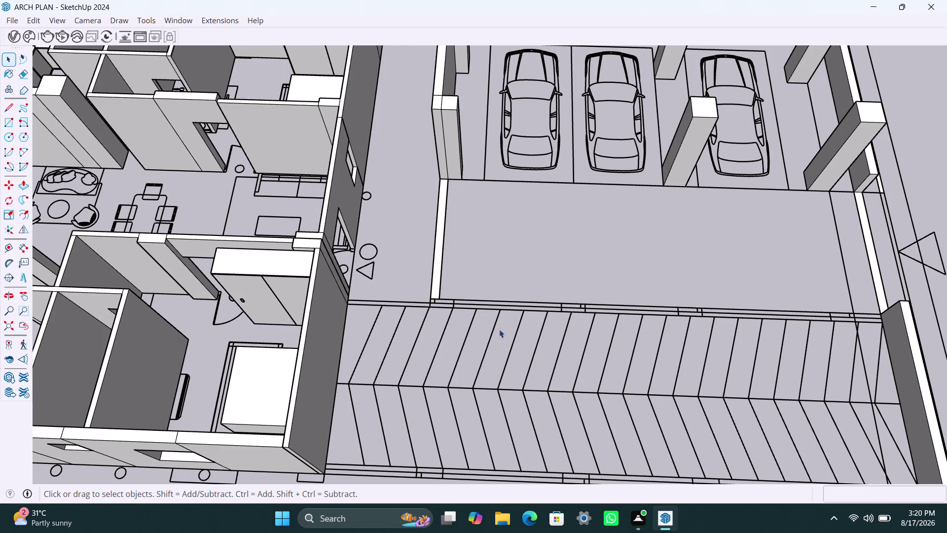
Zoom around the striped ramp, then tilt back out to the whole building.
scroll(up, 3)
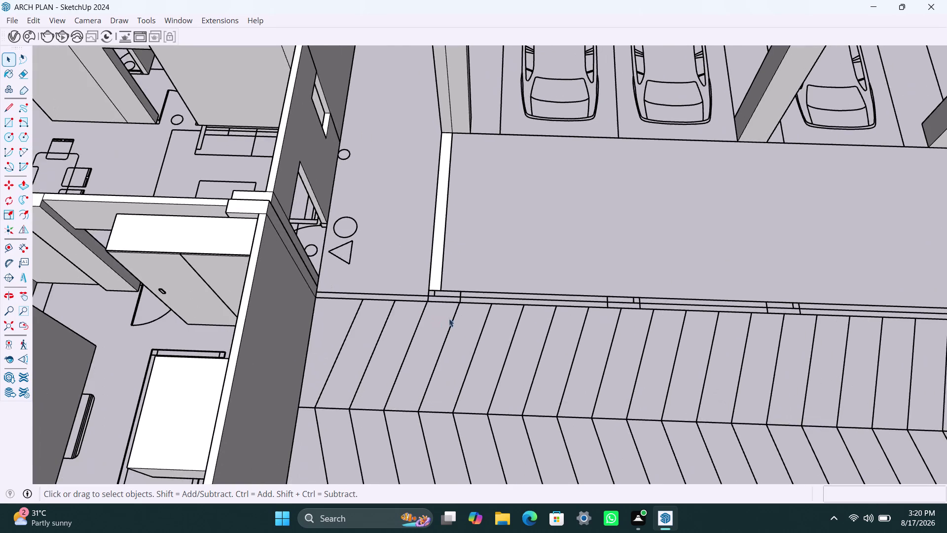
scroll(up, 3)
scroll(down, 3)
scroll(down, 3)
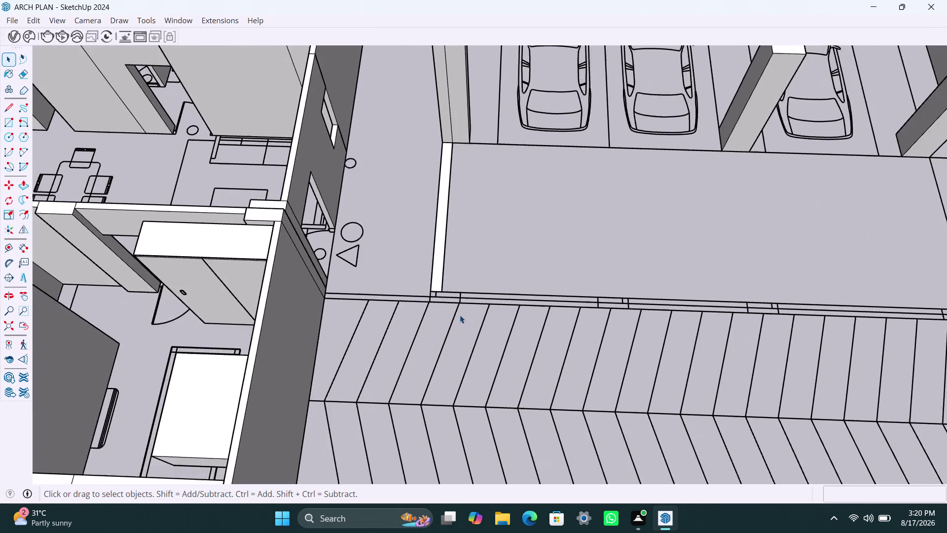
scroll(down, 3)
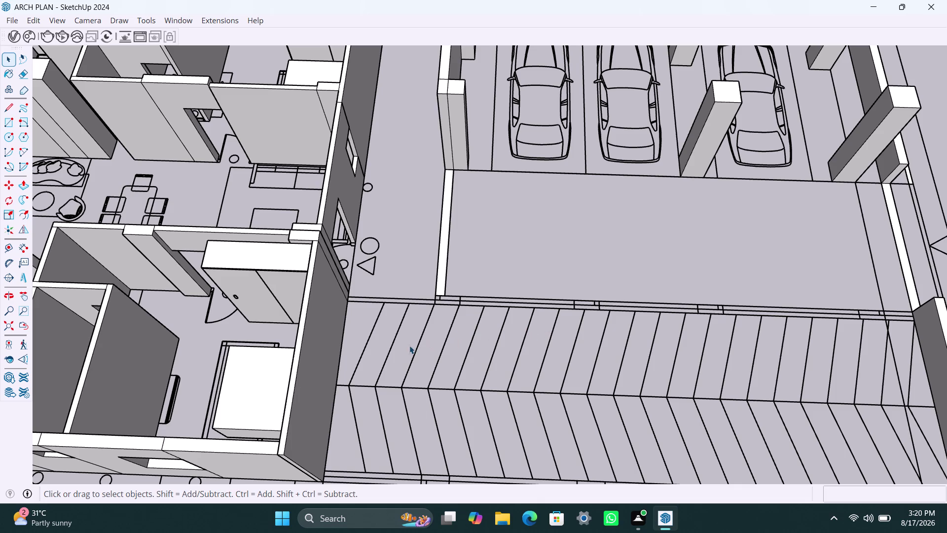
scroll(up, 3)
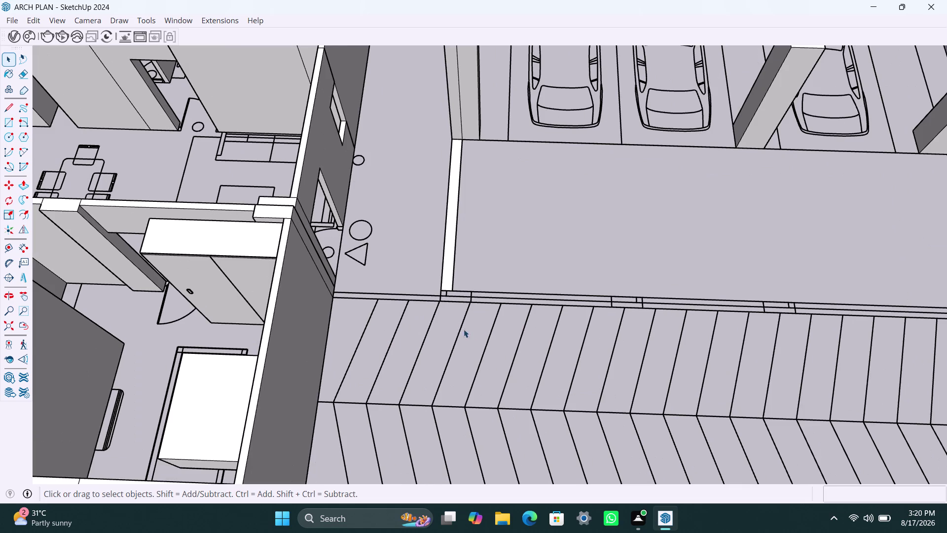
scroll(up, 3)
scroll(up, 3)
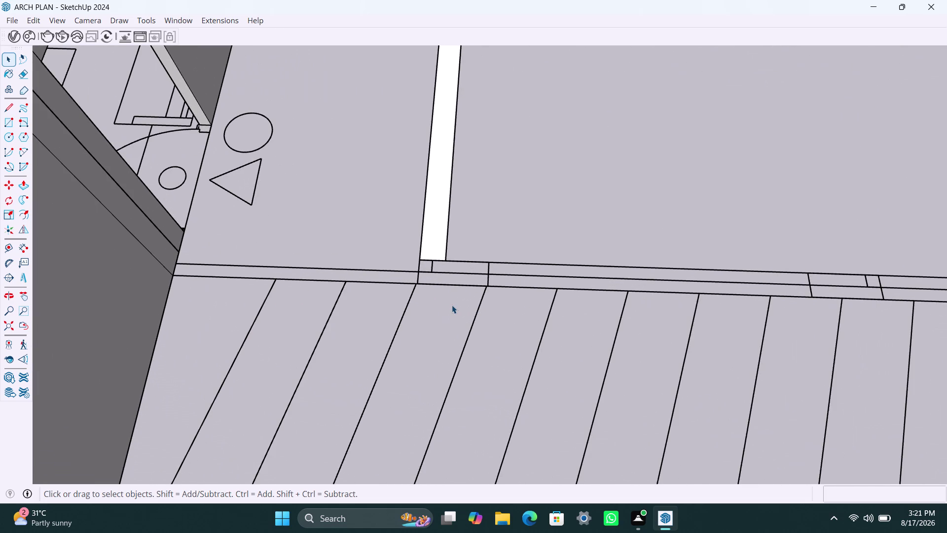
scroll(down, 3)
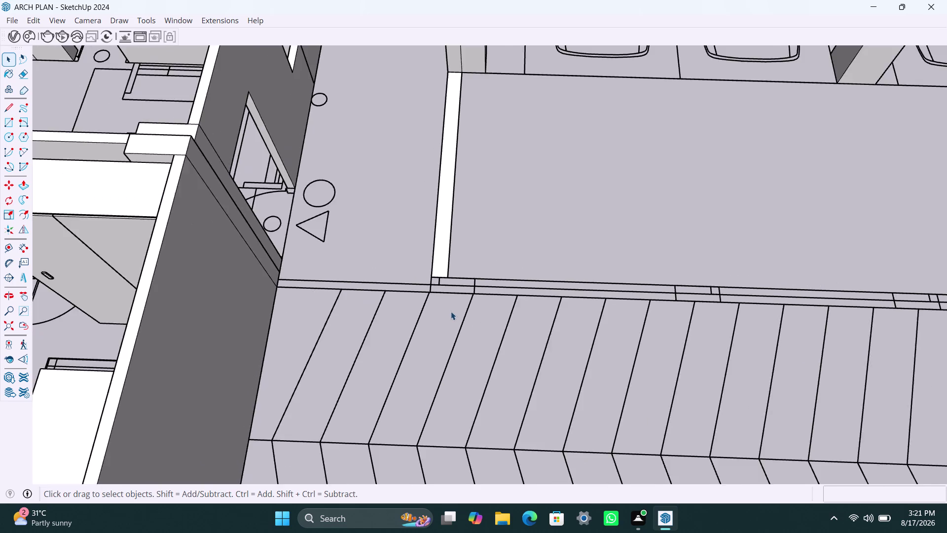
scroll(down, 3)
scroll(down, 3)
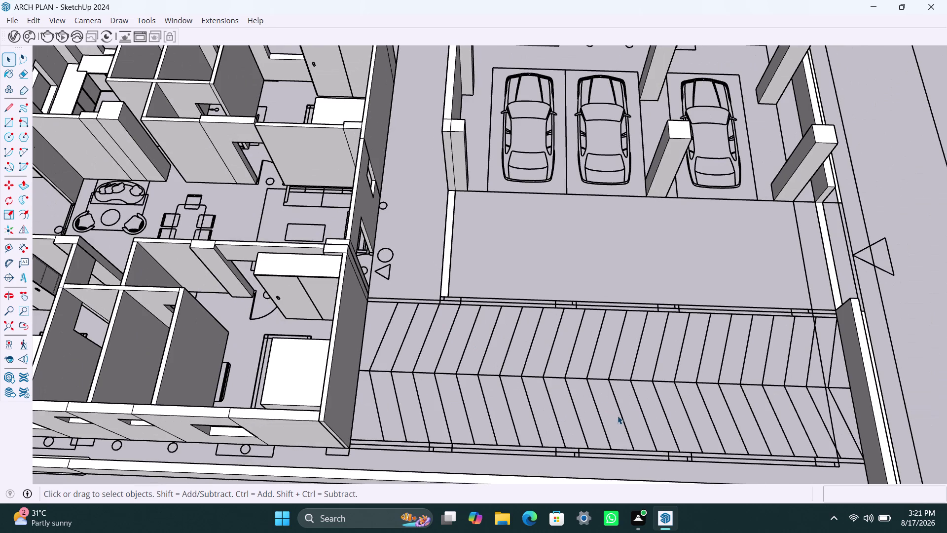
middle_drag(617, 415, 612, 369)
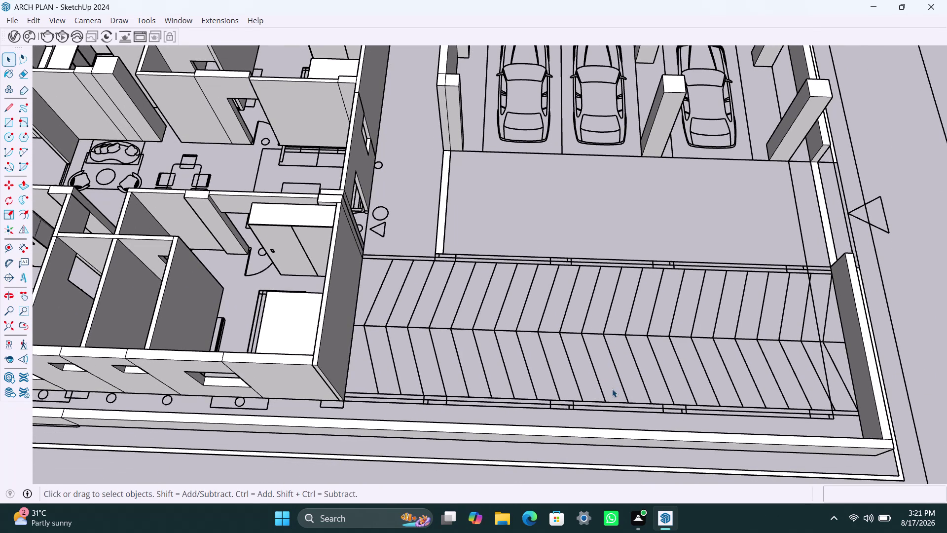
scroll(down, 3)
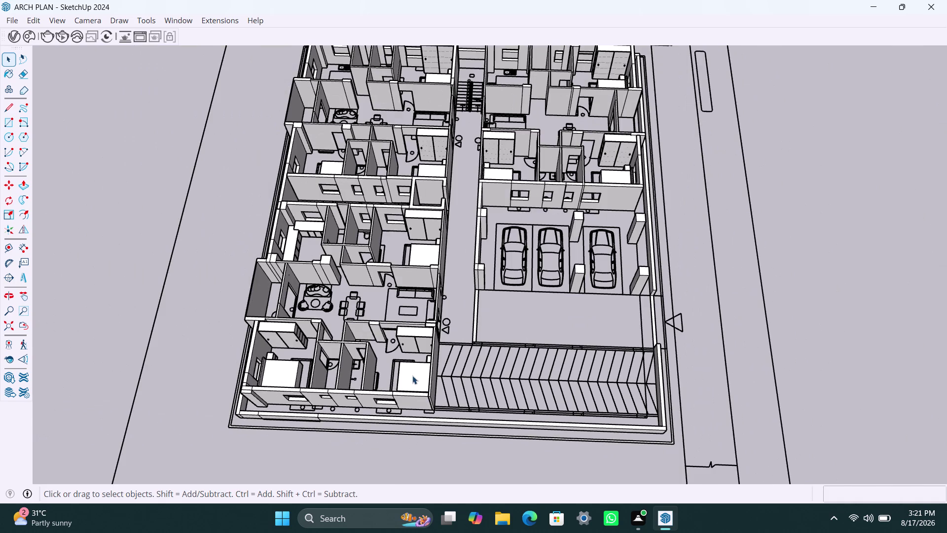
Swing the view out to an overview of the whole building.
middle_drag(412, 375, 505, 371)
middle_drag(532, 376, 534, 411)
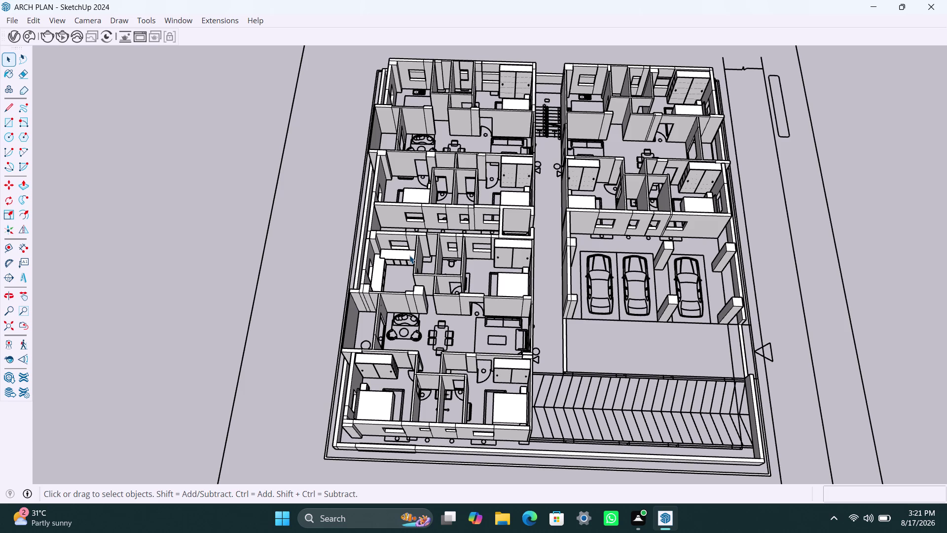
scroll(up, 3)
scroll(up, 3)
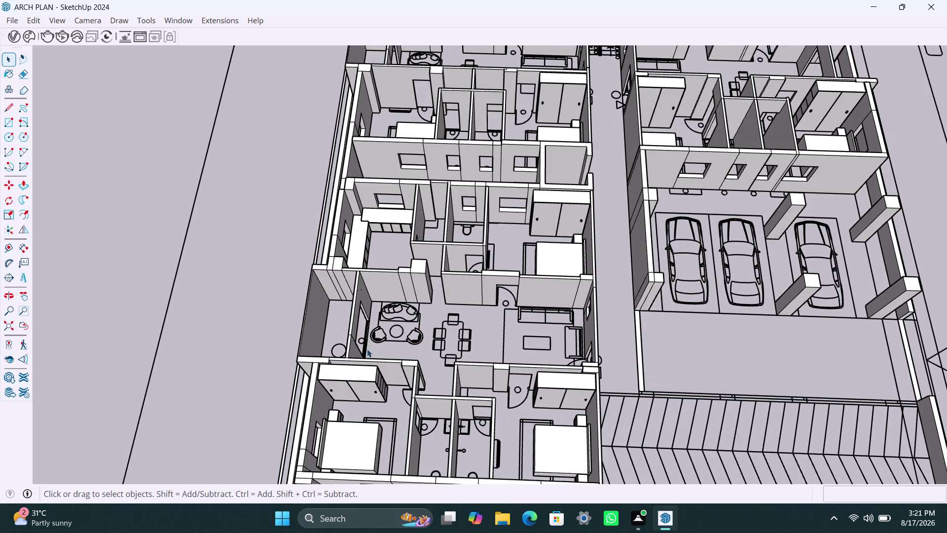
scroll(up, 3)
scroll(up, 3)
Orbit over the living and dining area, then back to the unit block.
middle_drag(384, 347, 394, 438)
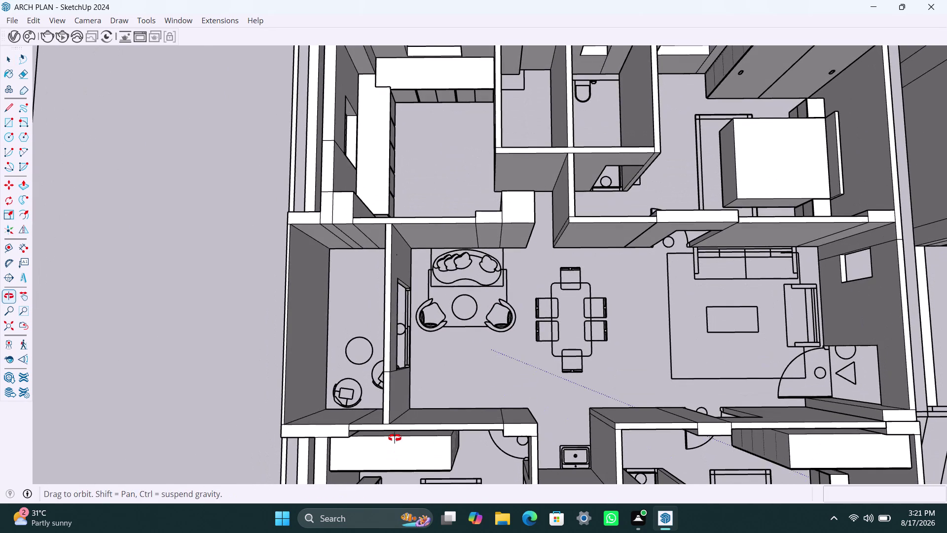
middle_drag(395, 438, 391, 374)
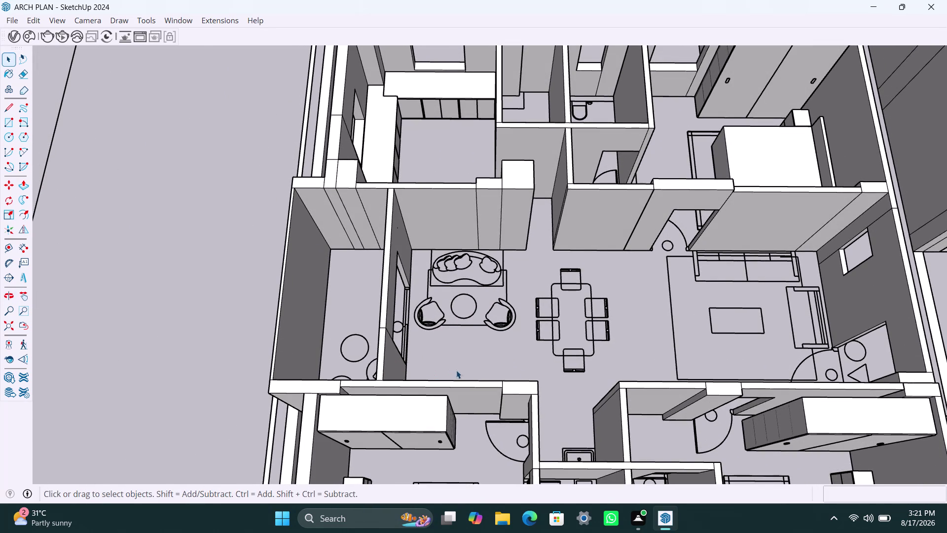
scroll(down, 3)
scroll(down, 3)
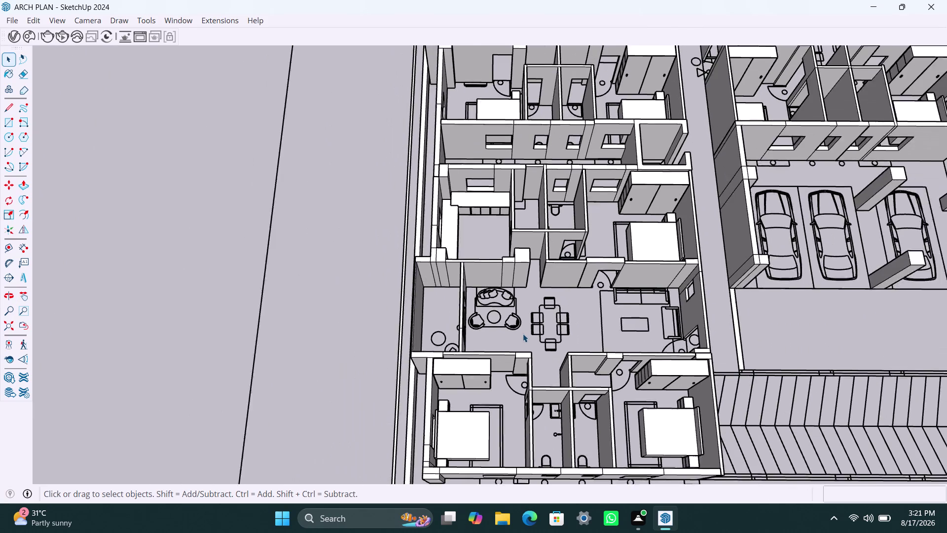
scroll(down, 3)
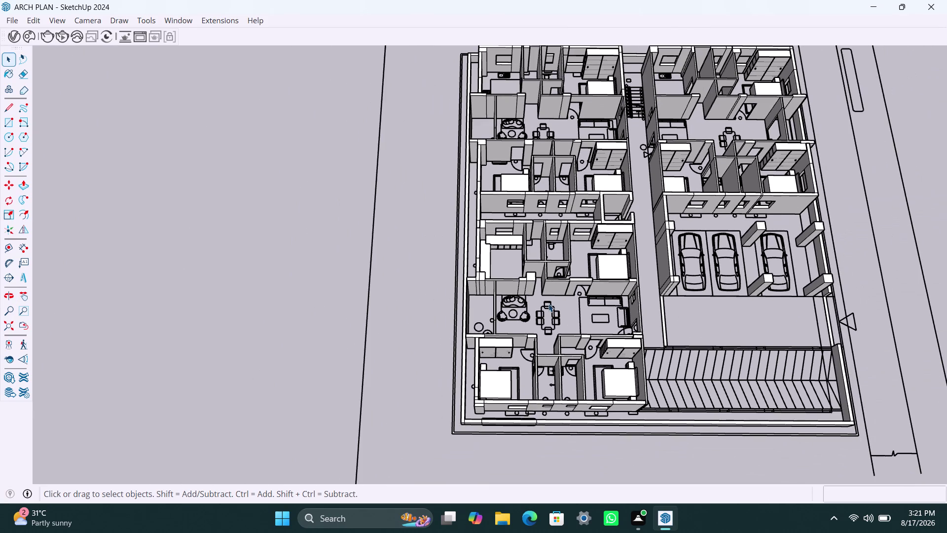
middle_drag(522, 245, 504, 376)
scroll(up, 3)
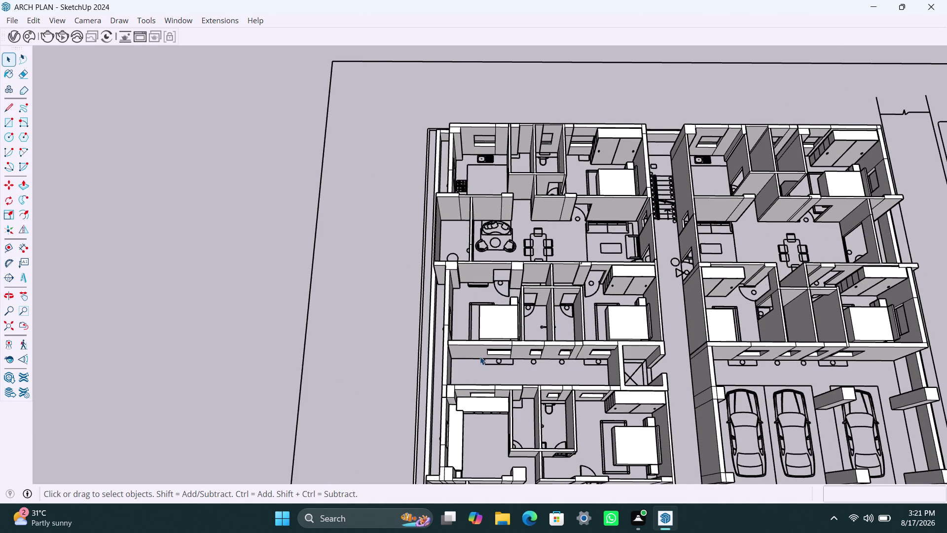
scroll(down, 3)
Orbit down toward the corner unit's kitchen.
middle_drag(476, 415, 468, 430)
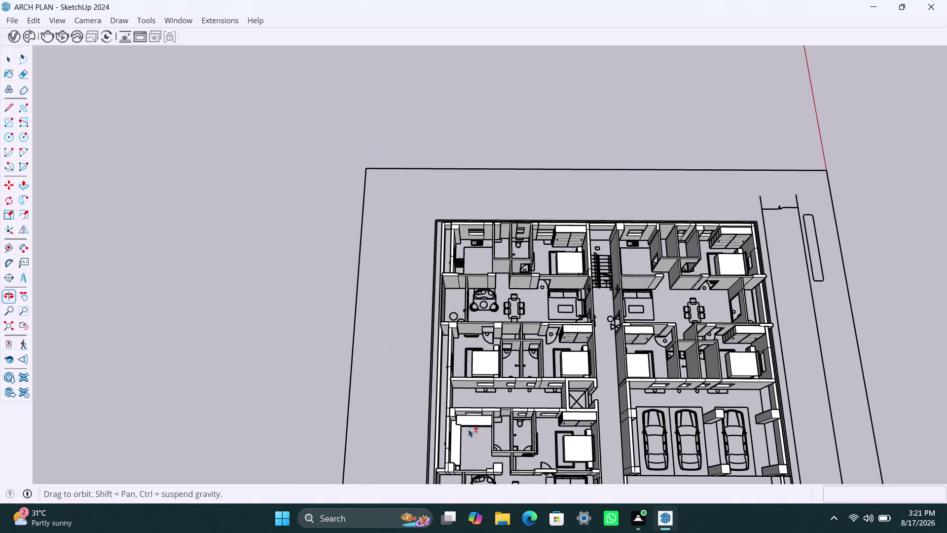
scroll(up, 3)
middle_drag(460, 270, 436, 360)
scroll(up, 3)
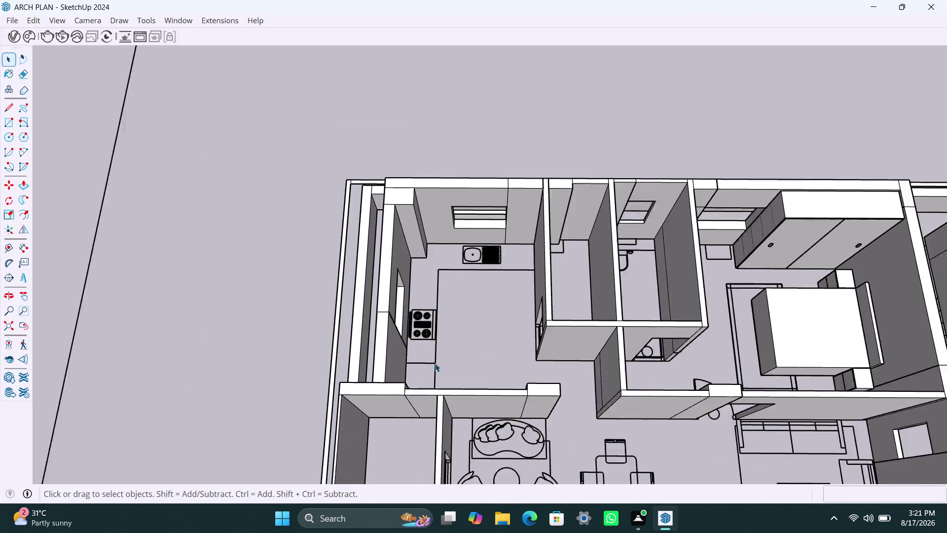
scroll(up, 3)
middle_drag(481, 375, 460, 434)
scroll(up, 3)
middle_click(428, 426)
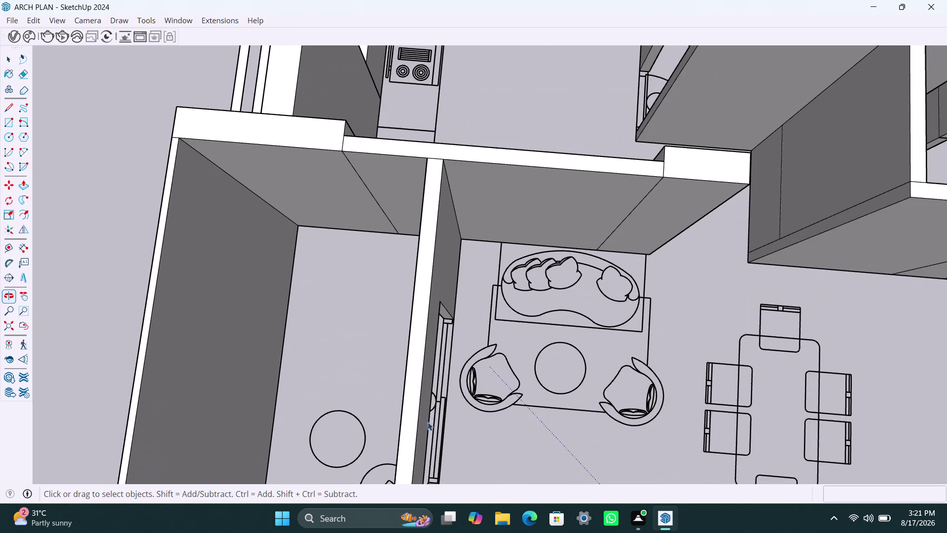
Center the view and look straight down onto the sink and stove counters.
scroll(down, 3)
scroll(down, 3)
middle_drag(516, 327, 471, 429)
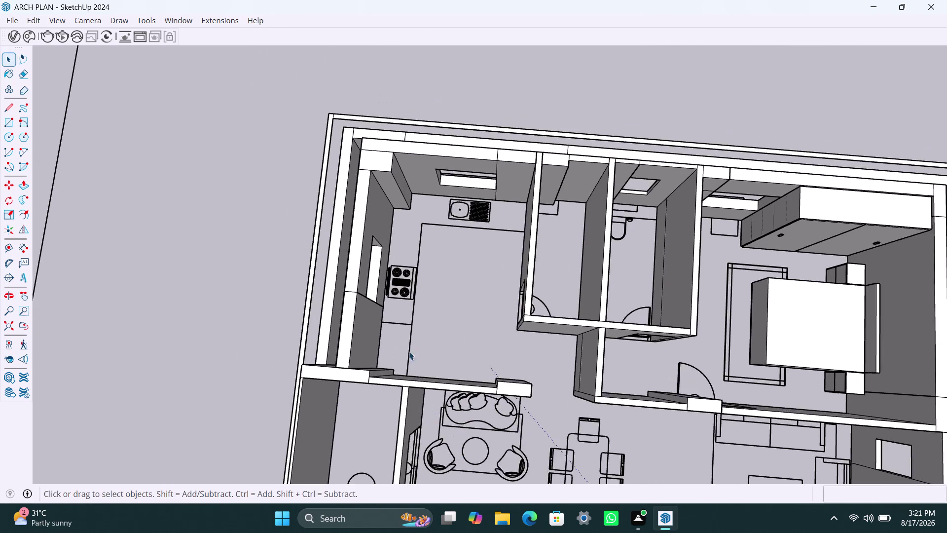
scroll(up, 3)
middle_drag(458, 338, 454, 353)
scroll(up, 3)
middle_drag(429, 368, 413, 372)
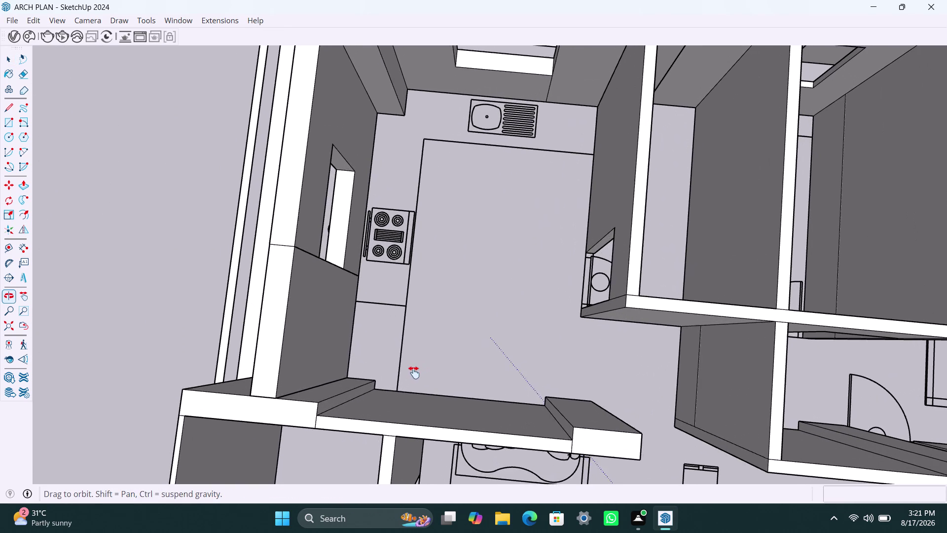
middle_drag(412, 372, 398, 379)
Trace the L-shaped counter outline from its front end along the walls and back.
key(l)
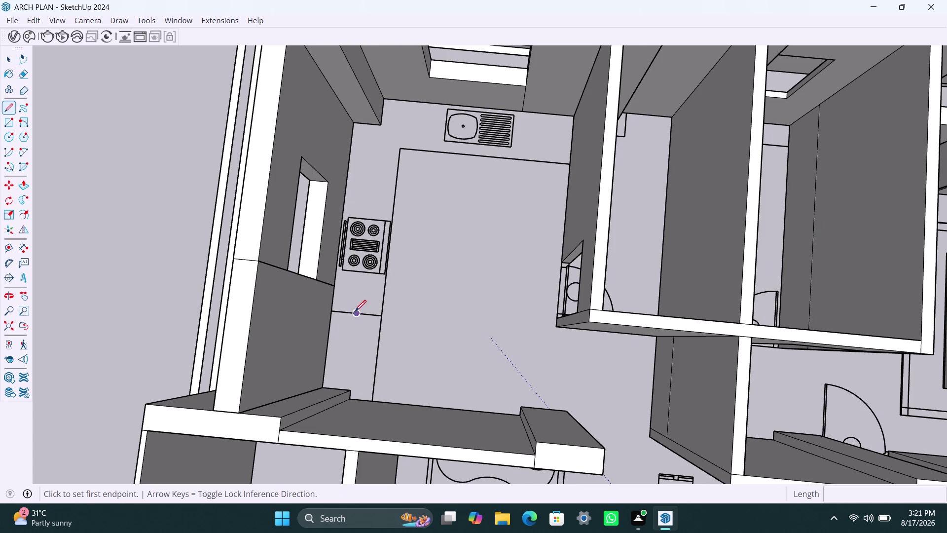
click(321, 387)
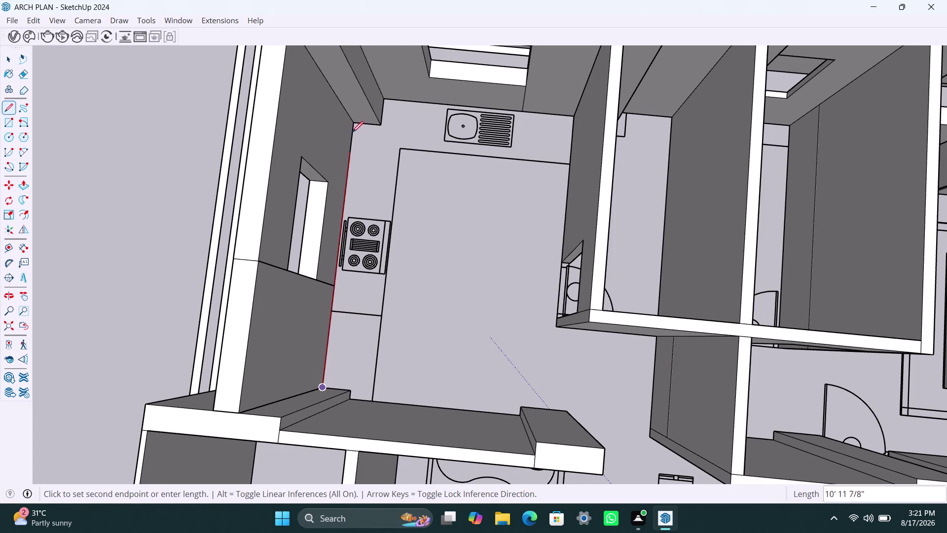
click(350, 125)
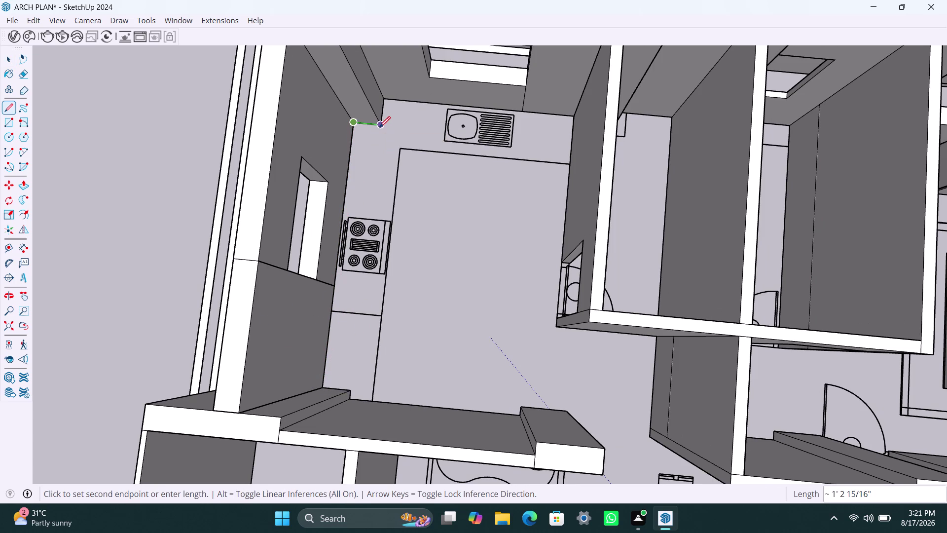
click(380, 127)
click(382, 98)
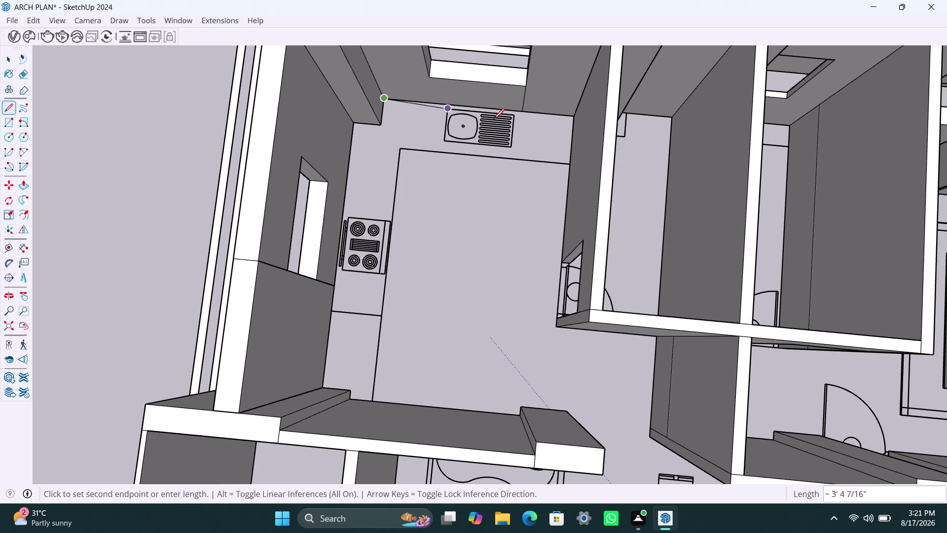
click(571, 118)
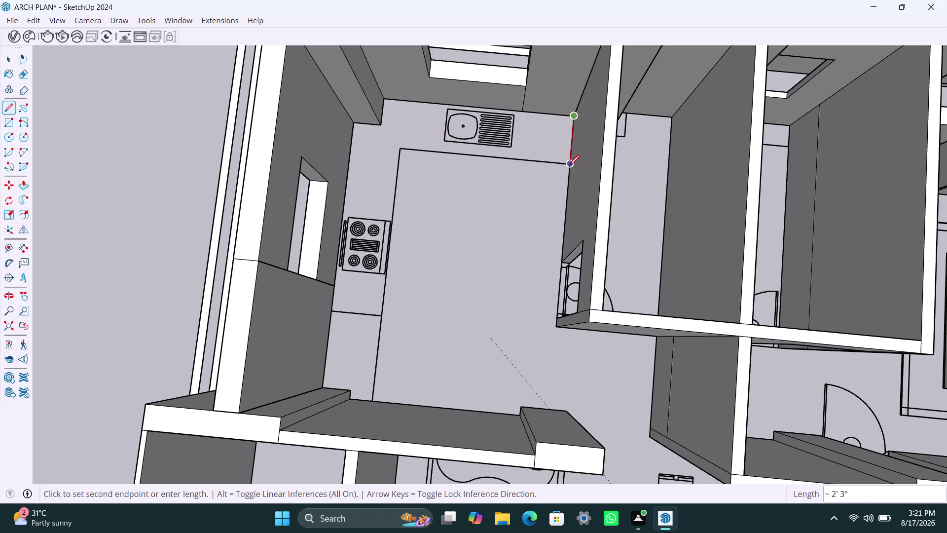
click(569, 166)
click(405, 149)
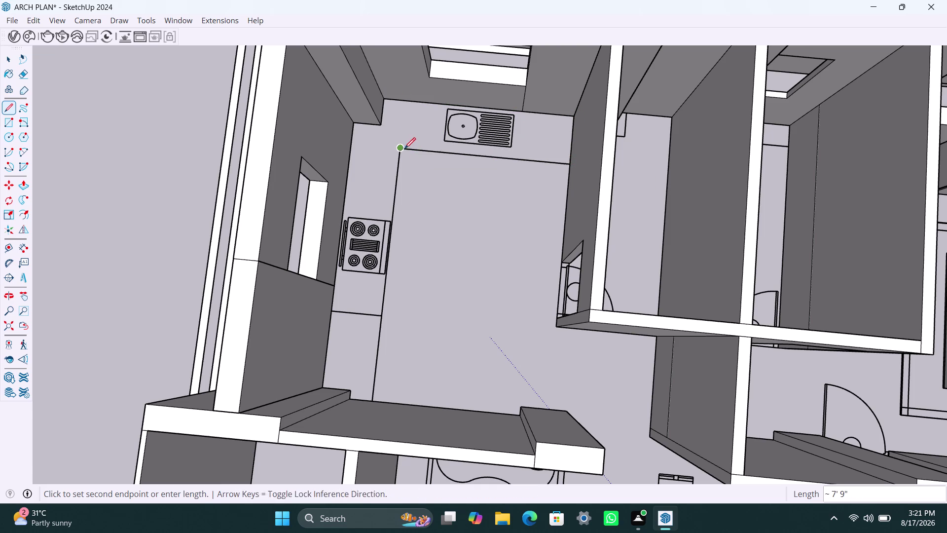
click(372, 400)
click(348, 400)
click(349, 392)
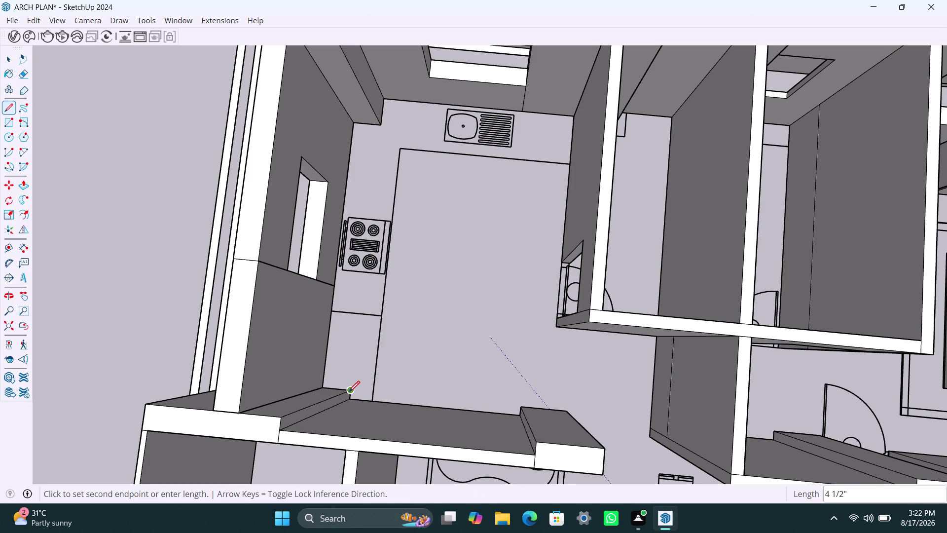
click(317, 384)
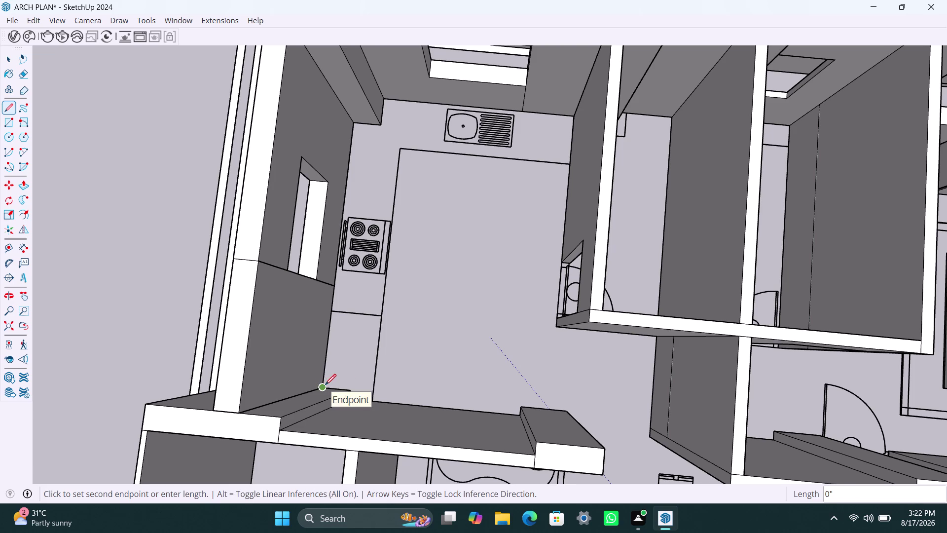
Cancel the unfinished line and orbit to a top-down view of the counter.
scroll(up, 3)
scroll(up, 3)
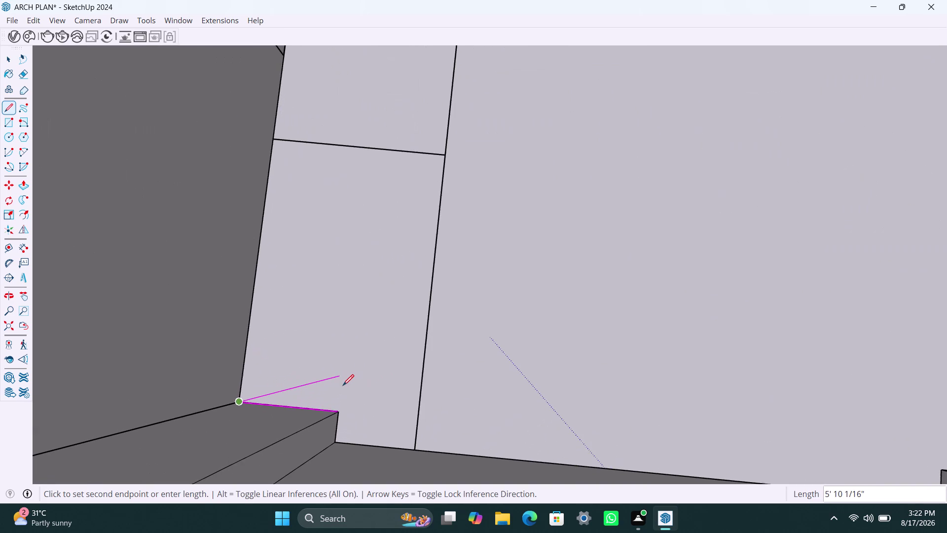
key(Escape)
click(342, 382)
key(Escape)
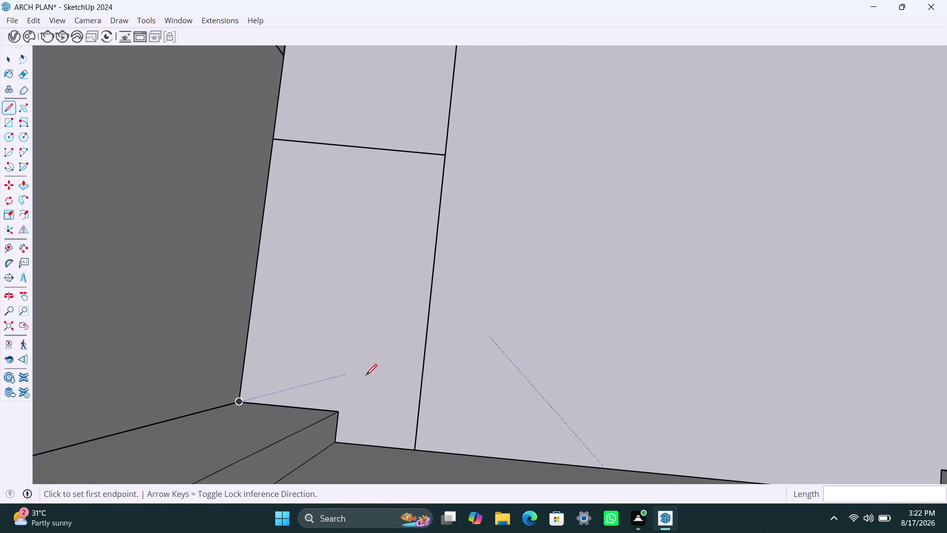
click(366, 372)
key(Escape)
key(space)
click(356, 367)
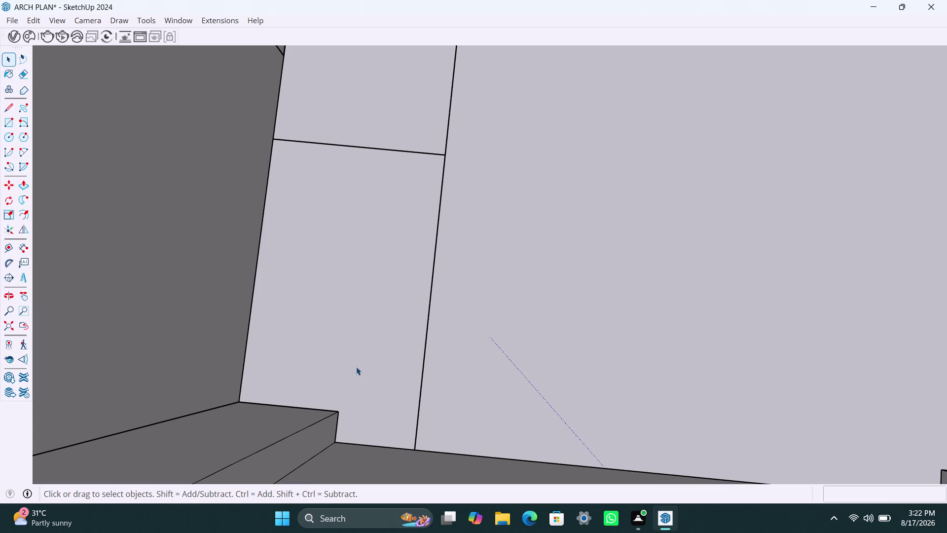
double_click(356, 366)
scroll(down, 3)
scroll(down, 3)
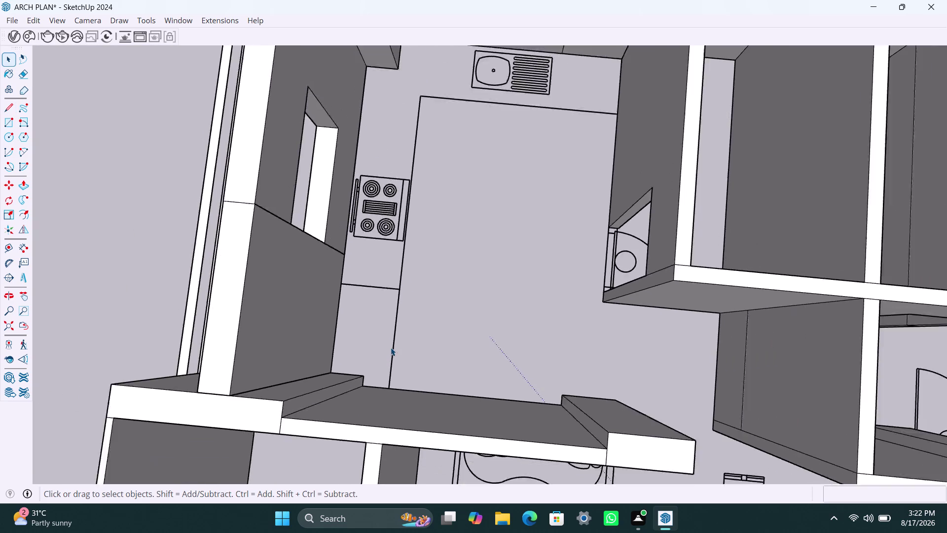
middle_drag(428, 348, 227, 315)
scroll(up, 3)
middle_drag(414, 306, 381, 313)
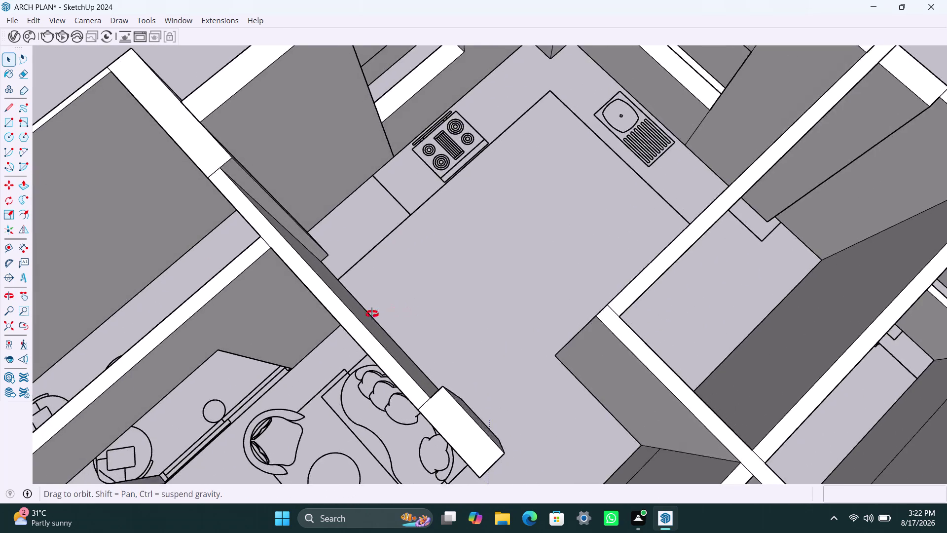
middle_drag(382, 312, 299, 318)
Draw a line along the back wall from the wall corner to the far counter corner.
key(l)
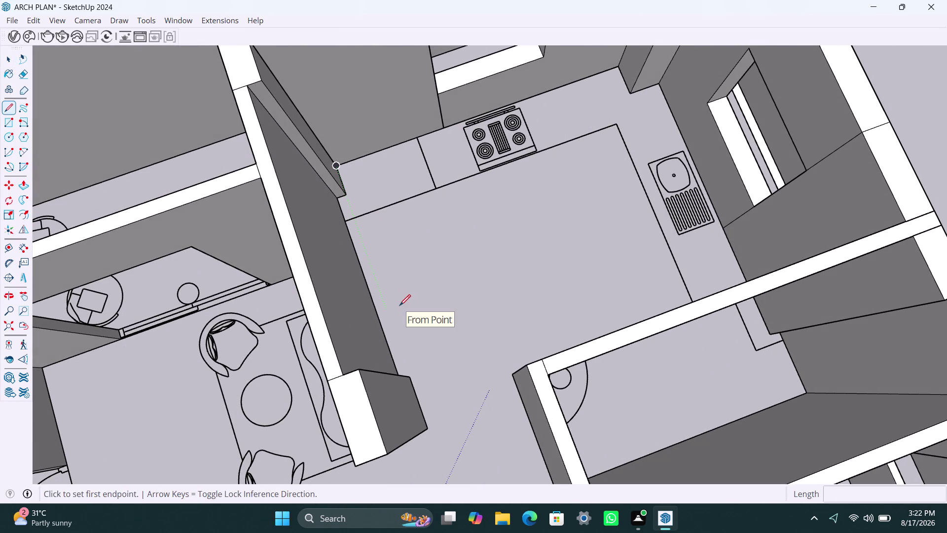
key(Return)
scroll(up, 3)
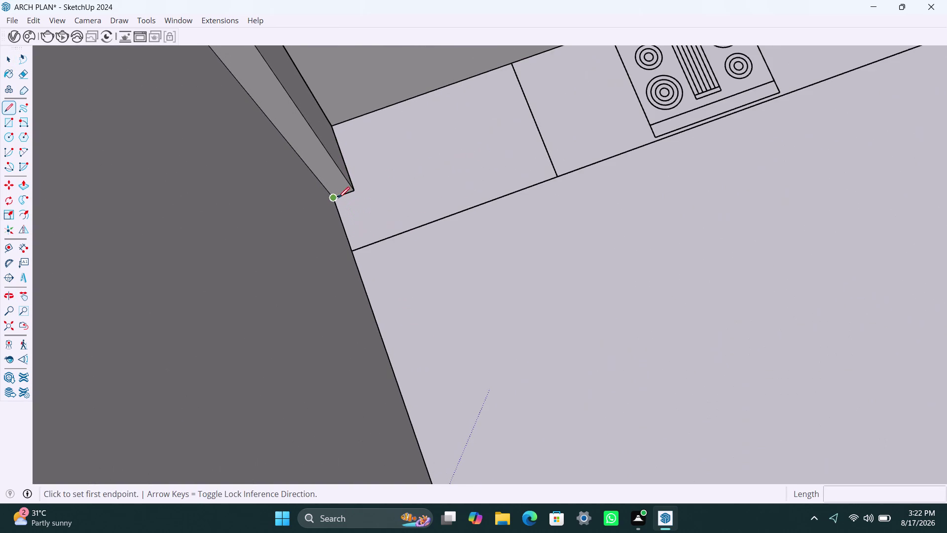
click(333, 197)
click(354, 191)
click(338, 126)
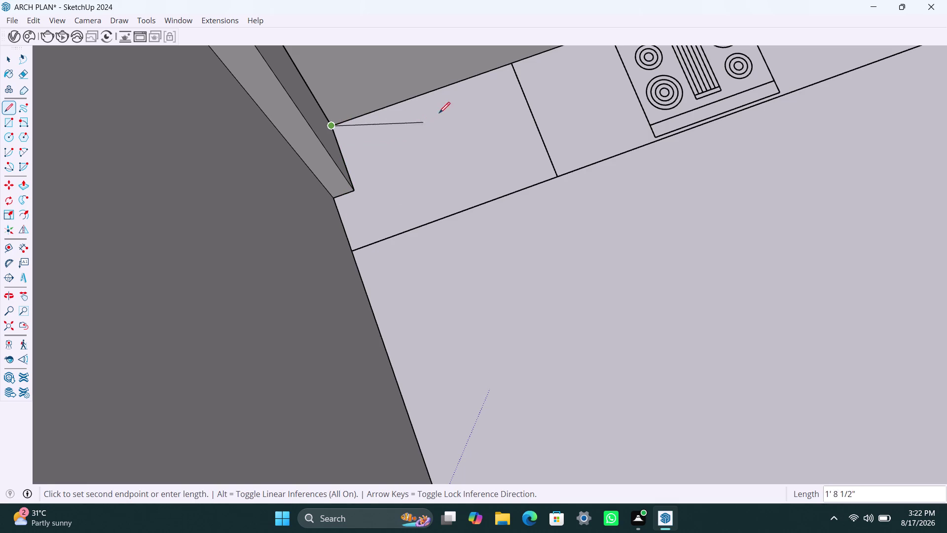
scroll(down, 3)
scroll(down, 3)
middle_drag(497, 82, 450, 99)
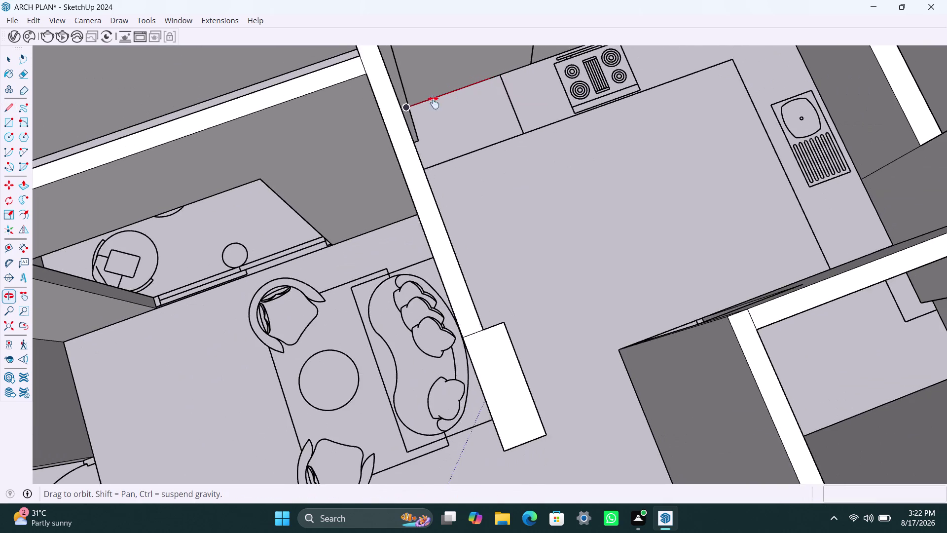
middle_drag(451, 99, 287, 142)
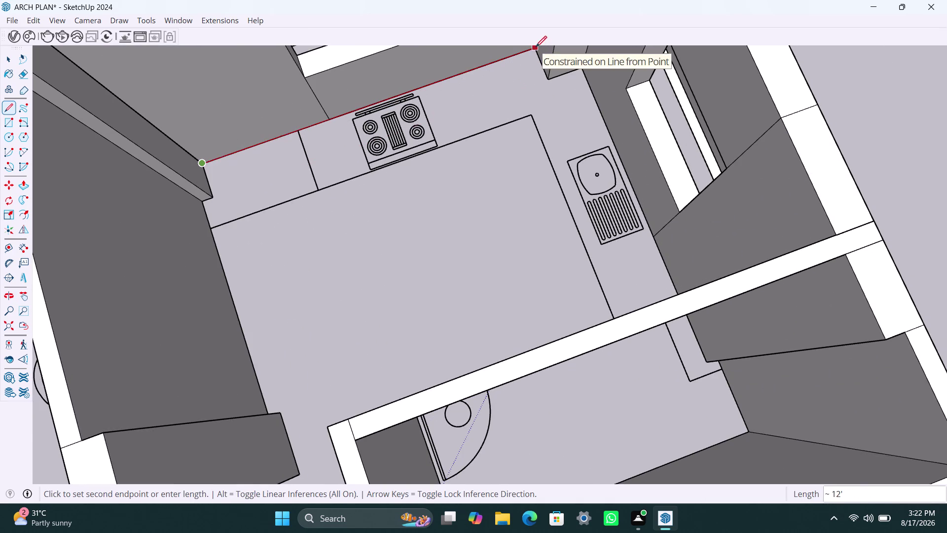
click(536, 47)
key(space)
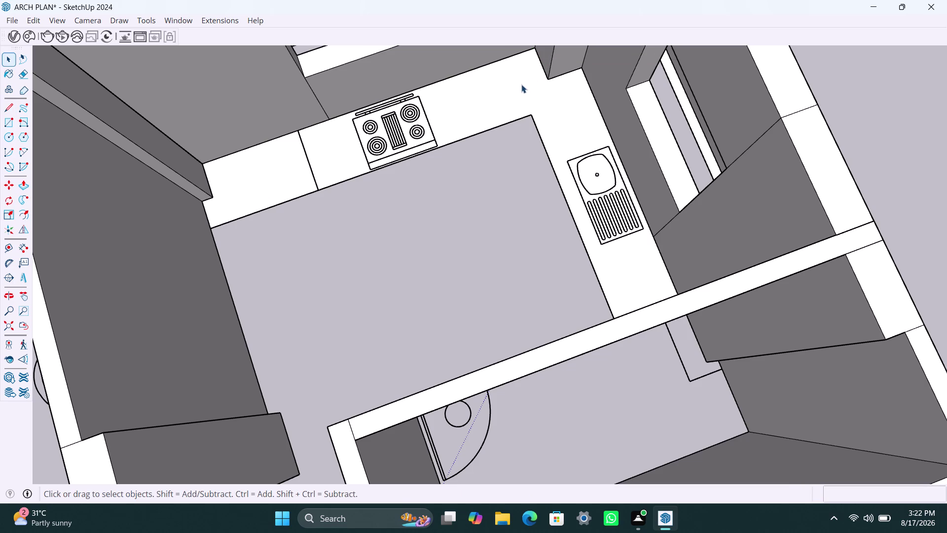
double_click(520, 85)
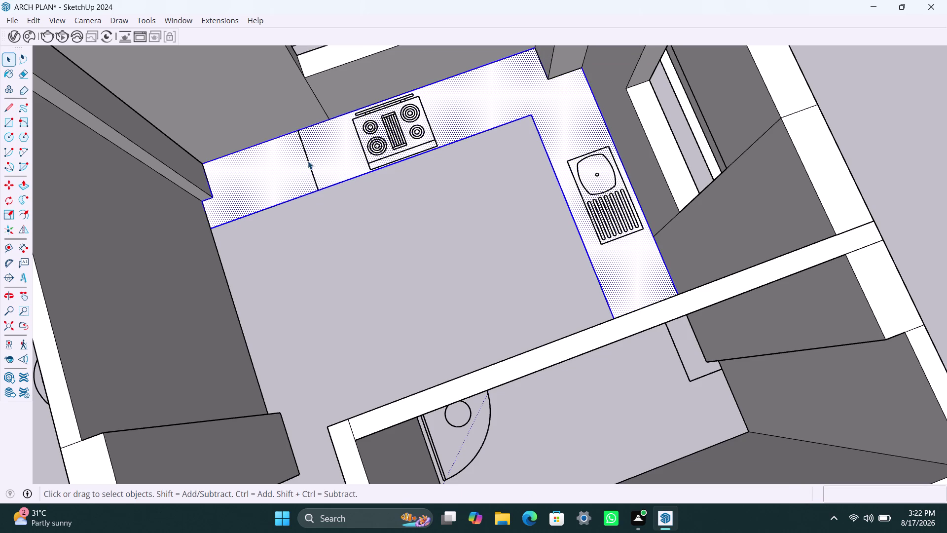
key(space)
click(307, 161)
click(308, 168)
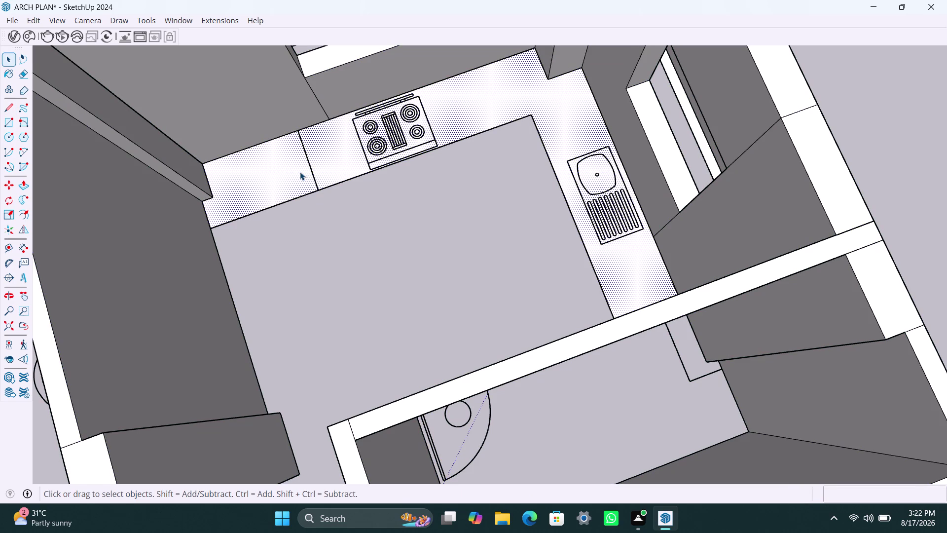
double_click(299, 172)
right_click(317, 171)
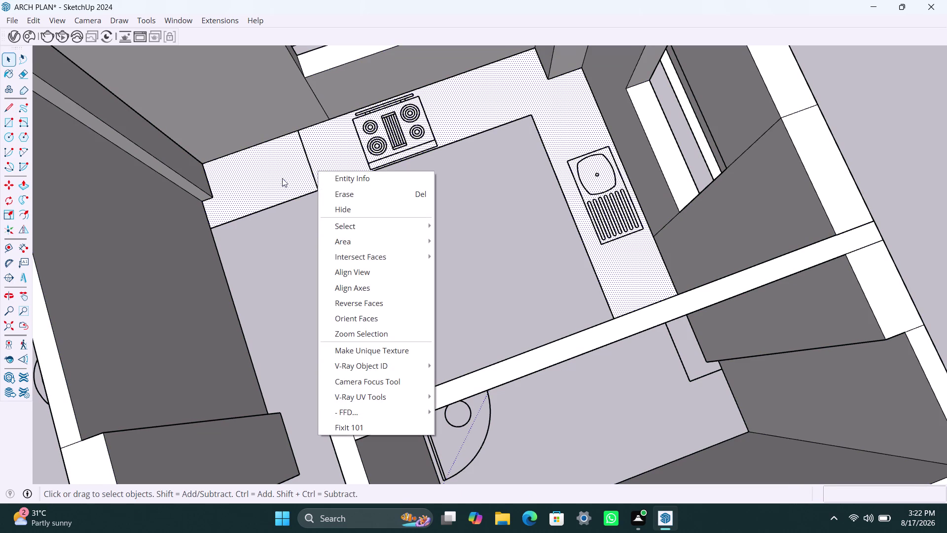
click(298, 257)
double_click(272, 199)
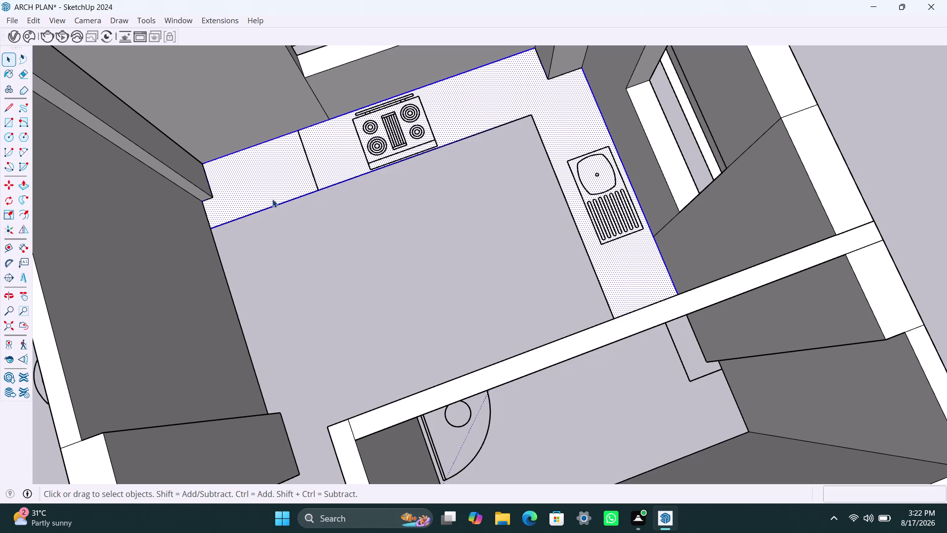
right_click(273, 199)
click(326, 315)
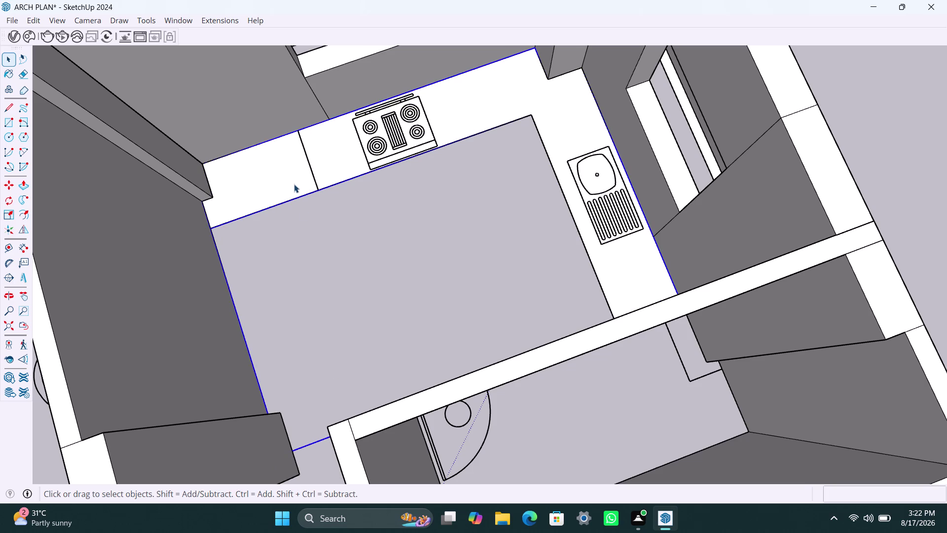
triple_click(292, 178)
Push/pull the L-shaped counter face up 40 mm.
key(p)
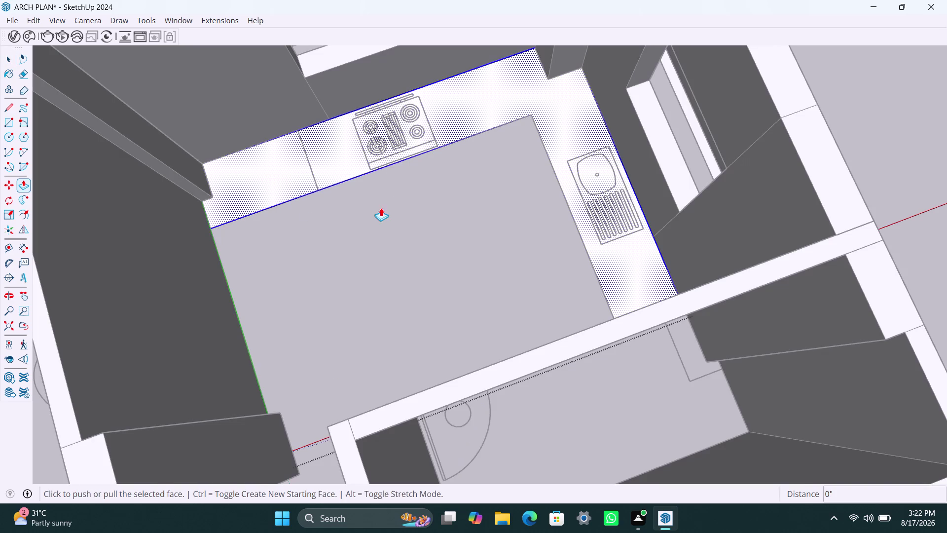
click(321, 174)
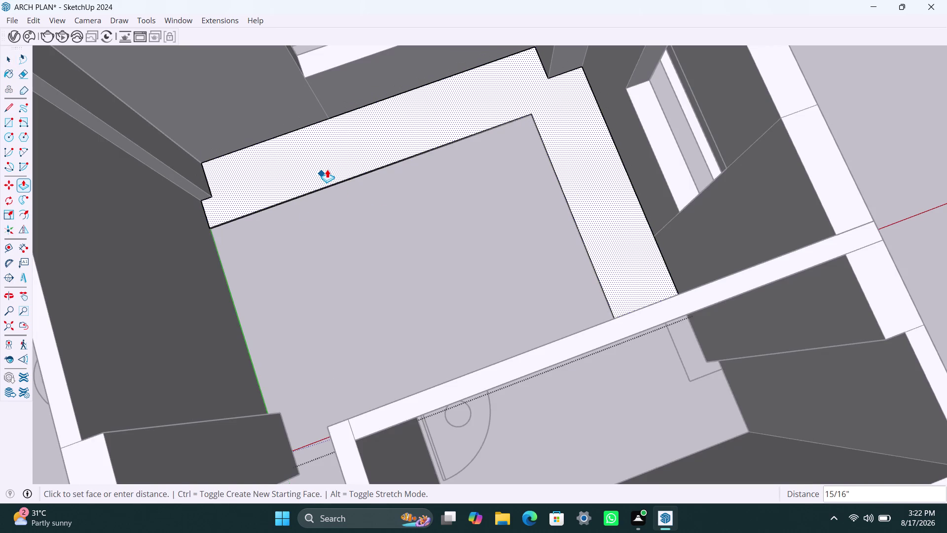
text(40mm)
key(Return)
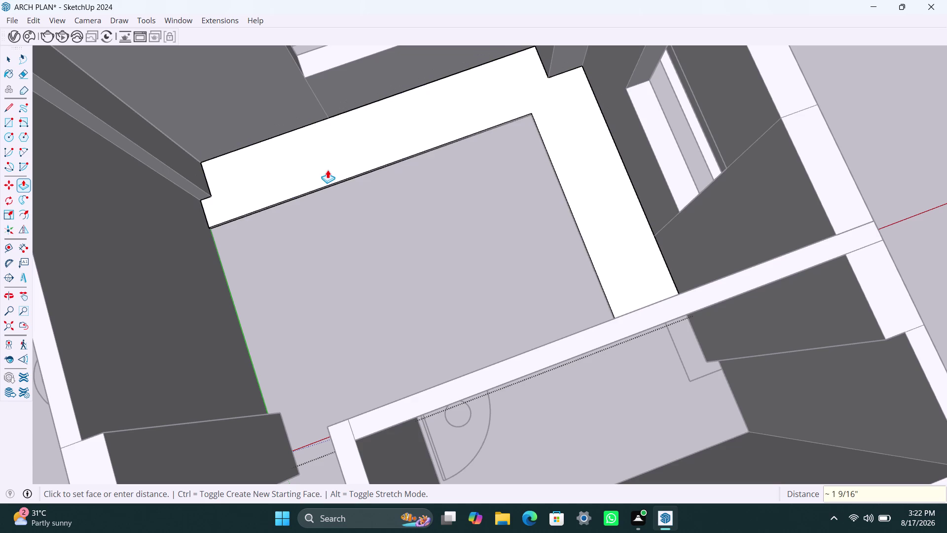
Orbit in close to inspect the new slab's edge.
key(space)
click(347, 239)
scroll(up, 3)
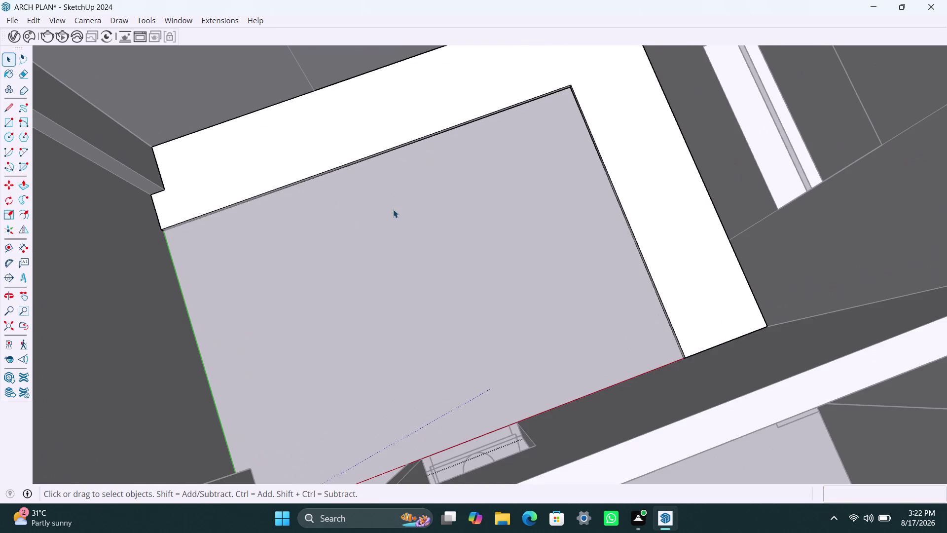
middle_click(394, 218)
middle_drag(377, 240, 334, 215)
scroll(up, 3)
scroll(up, 3)
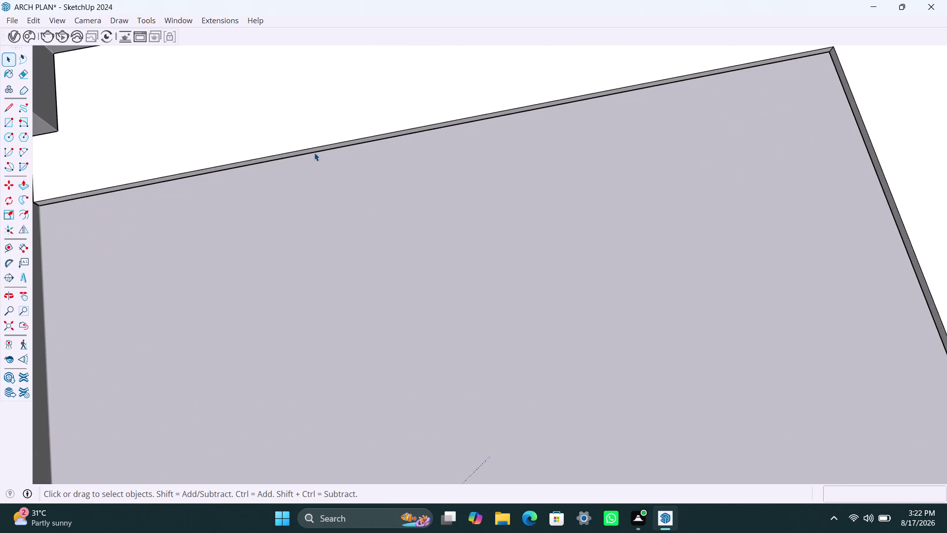
Select the entire L-shaped slab.
click(310, 146)
double_click(308, 146)
click(321, 186)
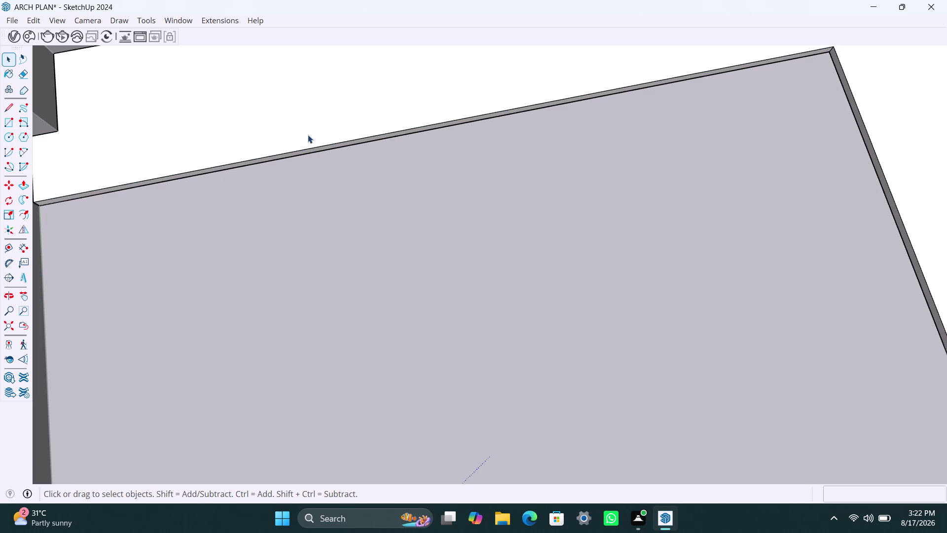
click(308, 134)
scroll(down, 3)
click(342, 213)
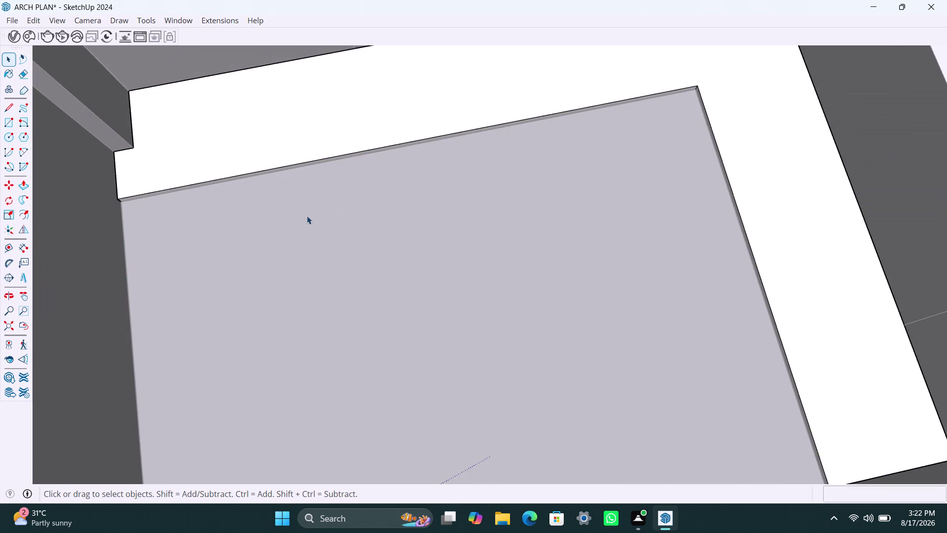
scroll(down, 3)
scroll(down, 3)
click(353, 245)
click(791, 171)
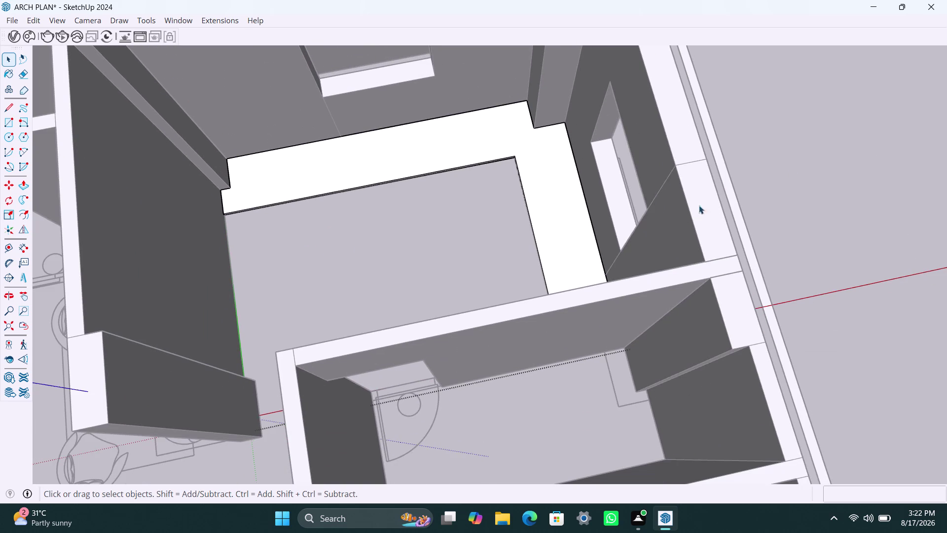
click(403, 169)
Move-copy the slab from a corner base point to 2' above the original.
key(m)
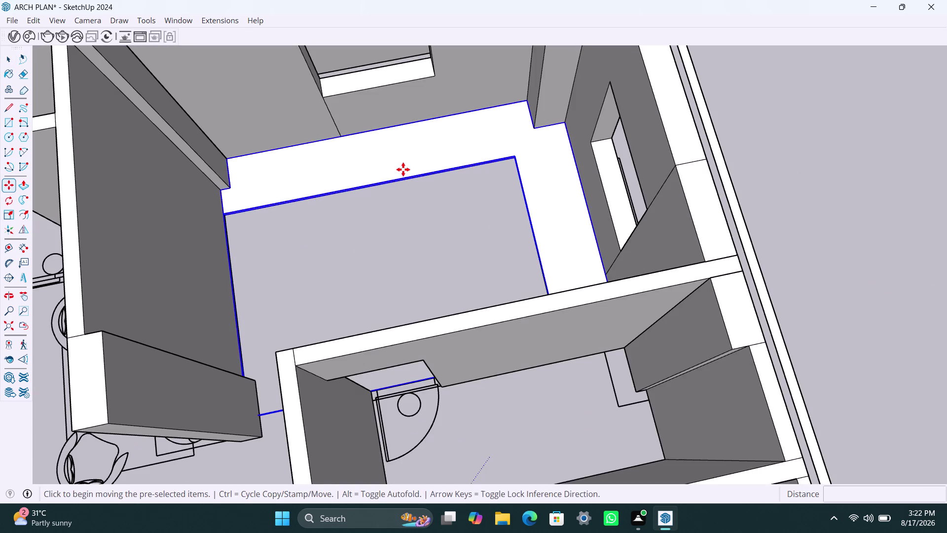
click(232, 216)
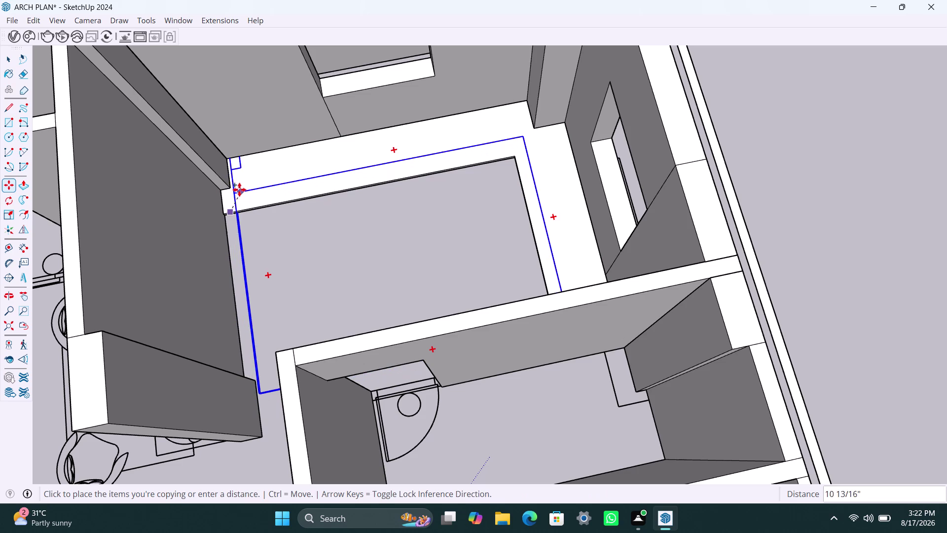
click(210, 188)
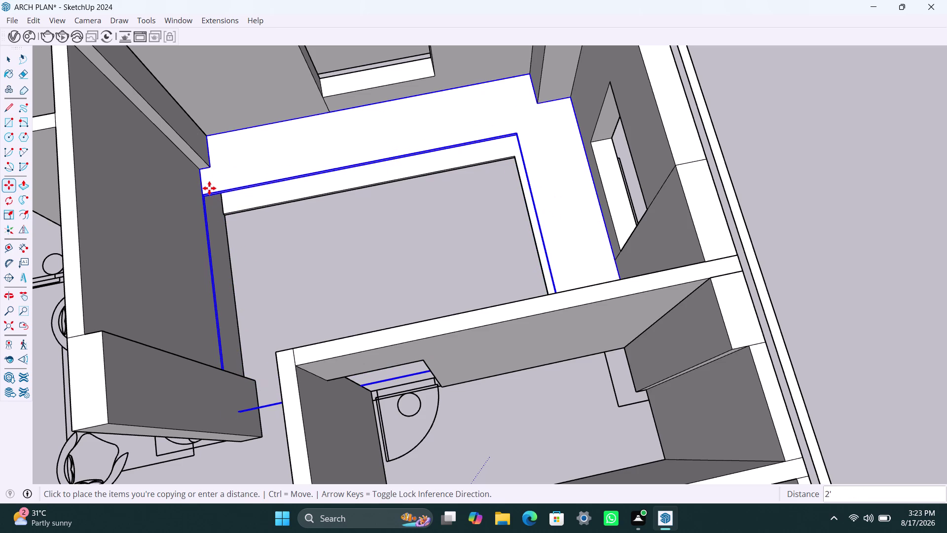
scroll(up, 3)
Orbit closer to the two slabs and select the lower slab's surface.
key(space)
click(310, 237)
scroll(up, 3)
middle_drag(309, 208, 274, 158)
scroll(up, 3)
middle_drag(317, 196, 314, 210)
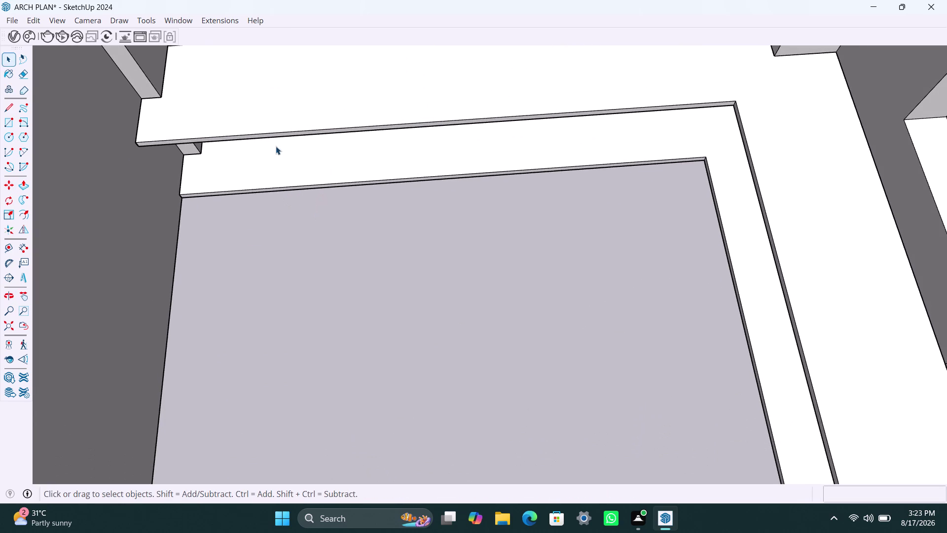
scroll(up, 3)
click(274, 188)
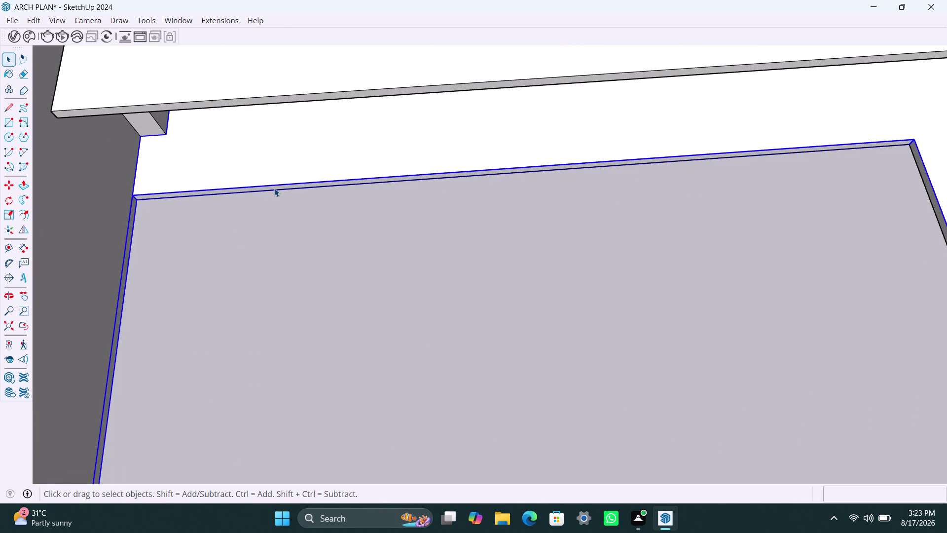
double_click(274, 188)
scroll(up, 3)
click(275, 188)
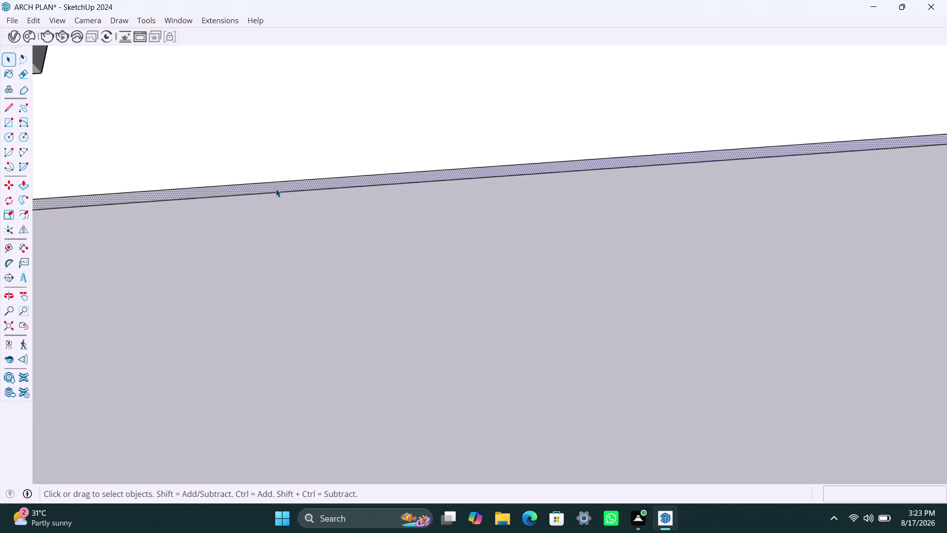
Push/pull the lower slab's edge 2" thicker.
key(2)
key(p)
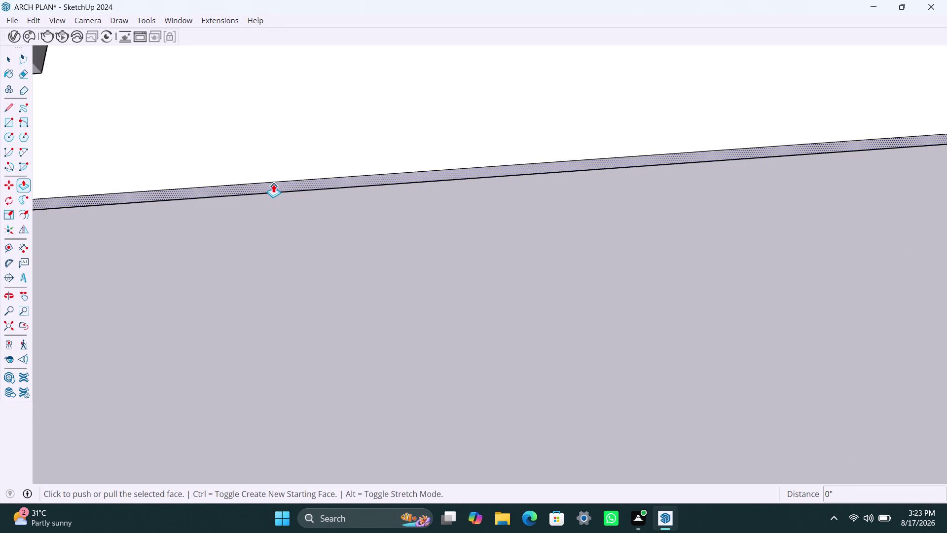
click(272, 183)
text(2")
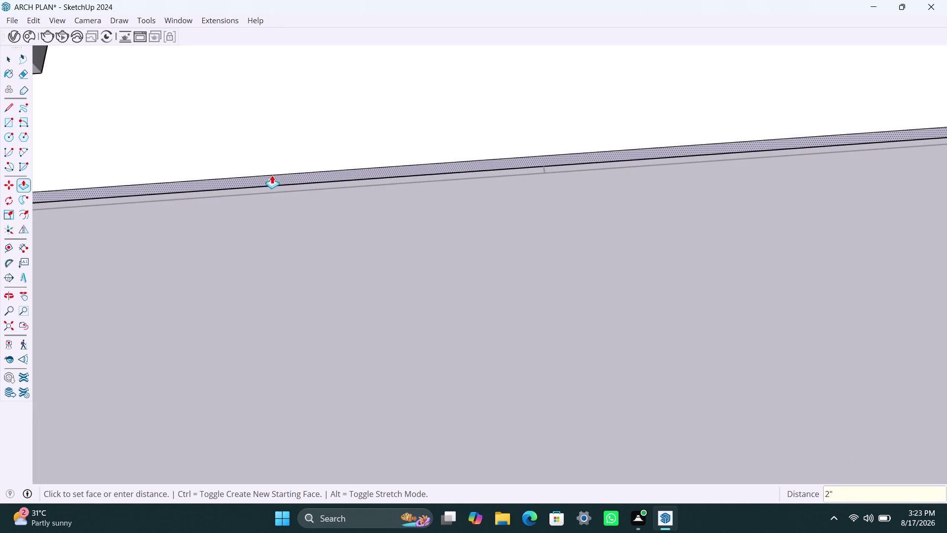
key(Return)
Orbit to the cabinet and triple-click to select the whole L-shaped top panel.
key(space)
click(344, 270)
scroll(down, 3)
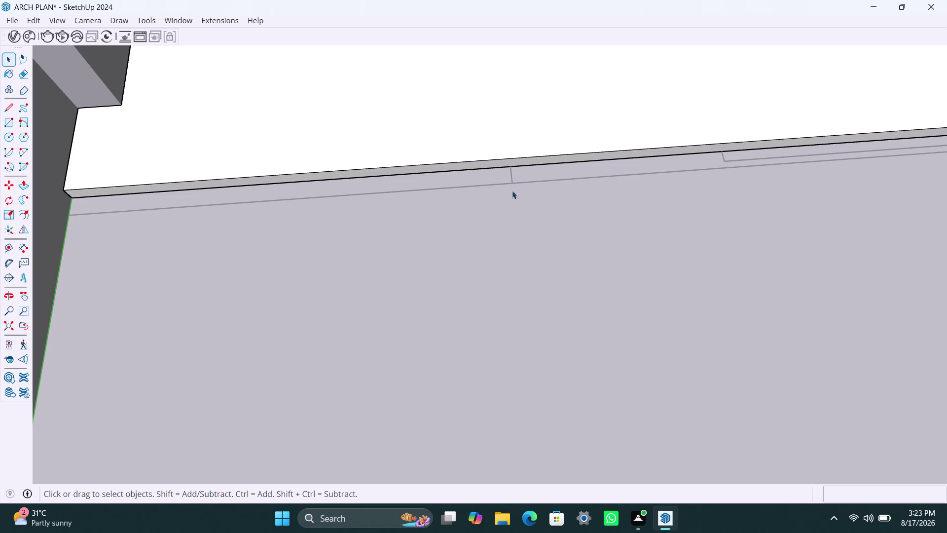
scroll(down, 3)
scroll(down, 3)
middle_drag(556, 267, 535, 259)
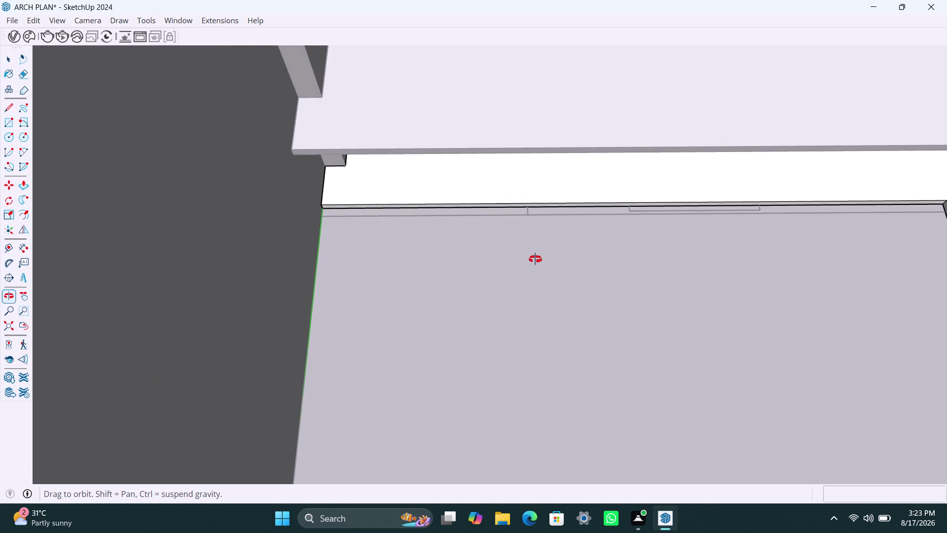
middle_drag(535, 259, 440, 243)
scroll(down, 3)
click(493, 177)
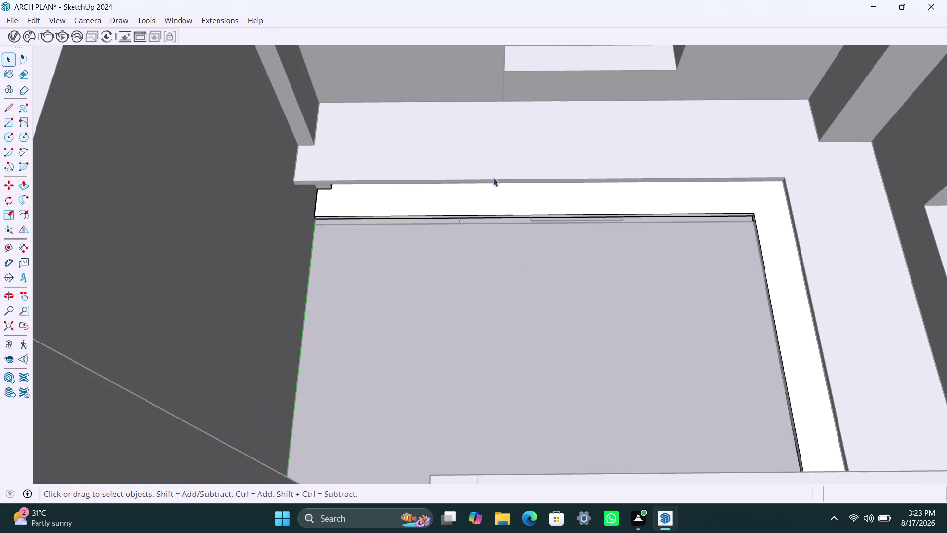
triple_click(463, 291)
click(468, 162)
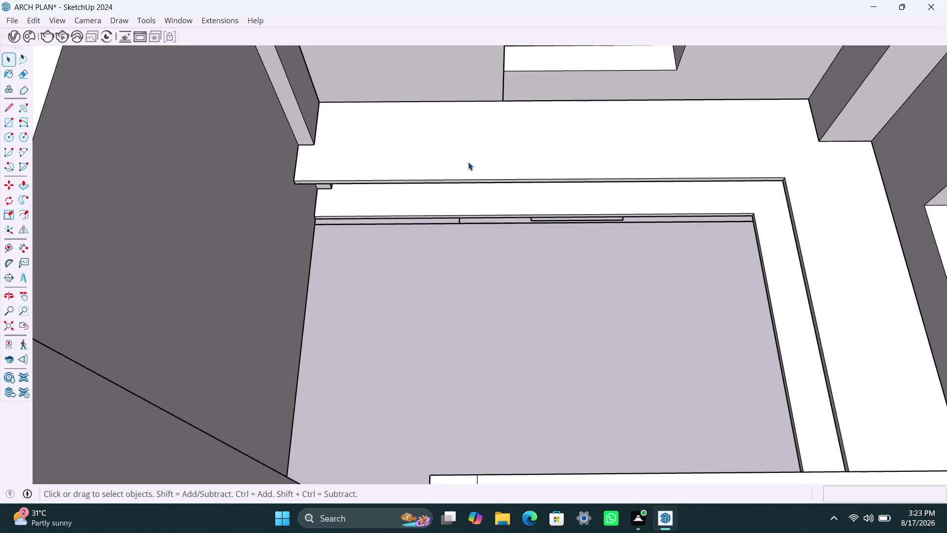
Move the panel by its front corner onto the cabinet corner.
key(m)
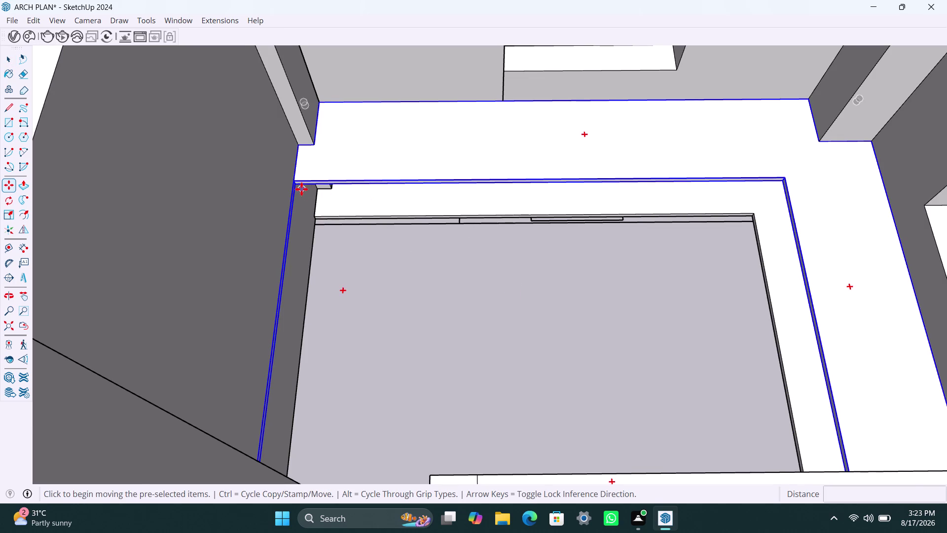
scroll(up, 3)
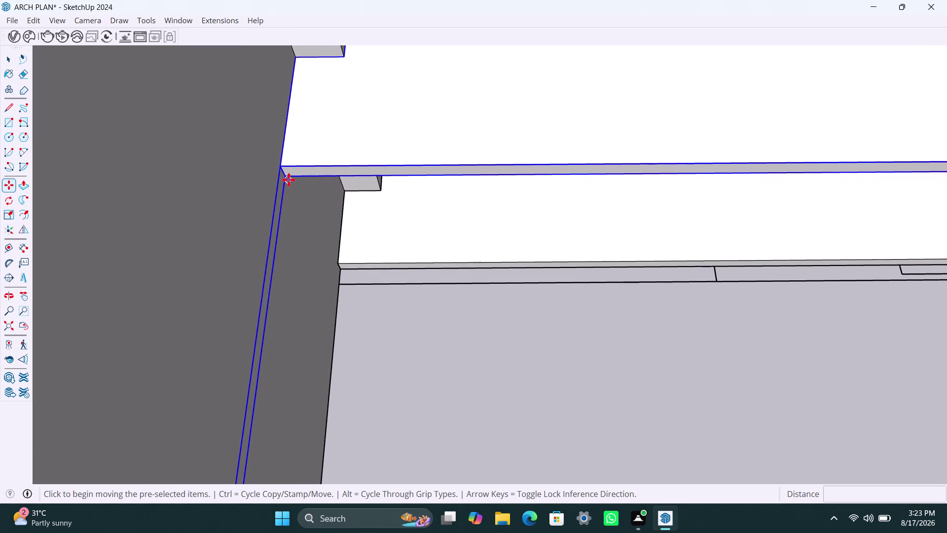
click(287, 177)
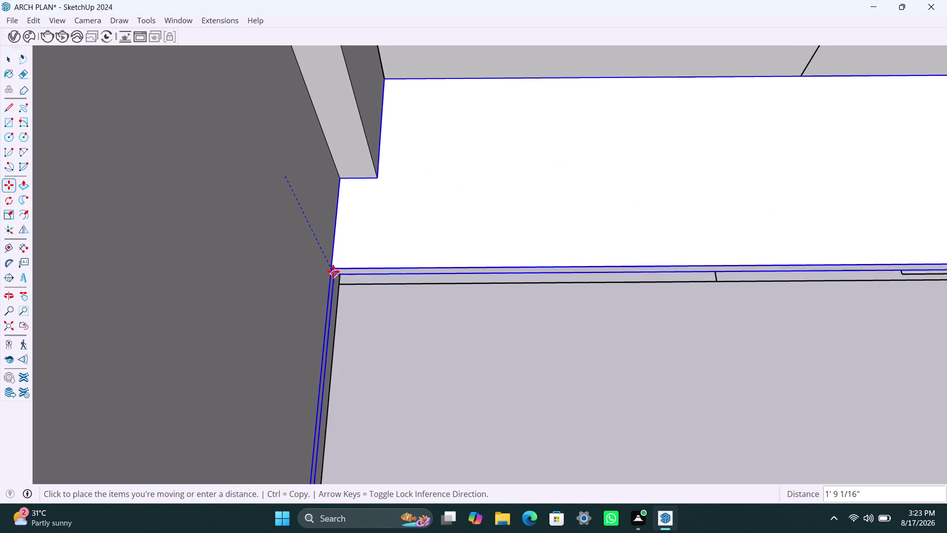
click(331, 271)
scroll(up, 3)
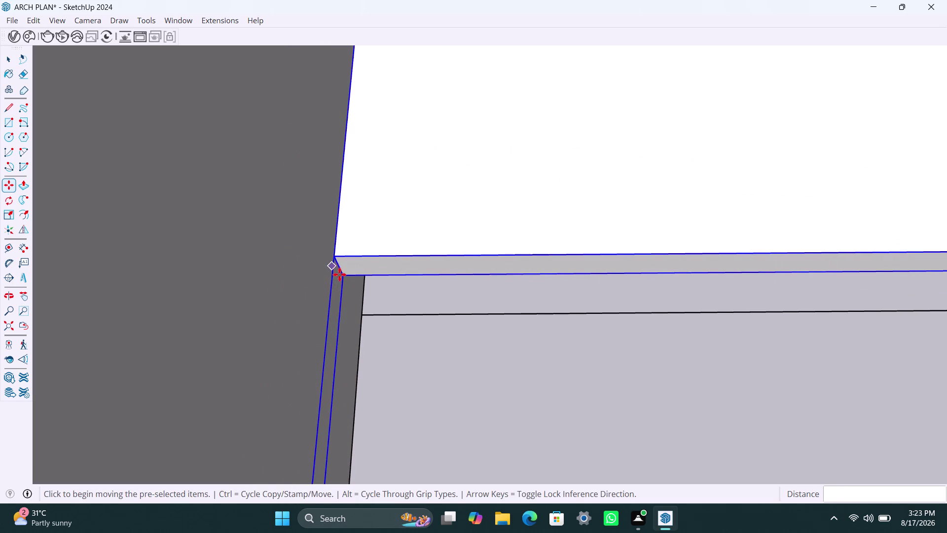
Shift the panel 7/8" along the green axis and check the corner alignment.
click(349, 278)
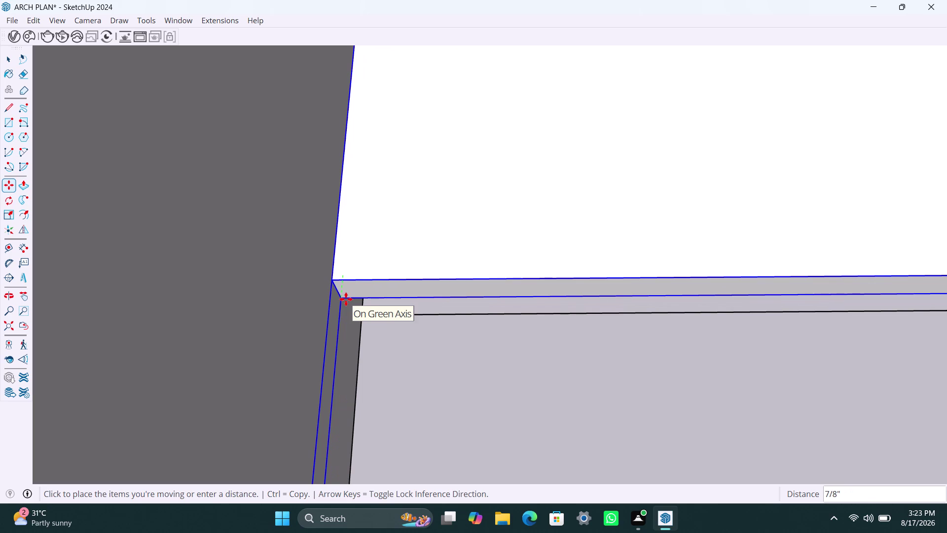
click(346, 299)
scroll(up, 3)
middle_drag(422, 326, 415, 185)
scroll(up, 3)
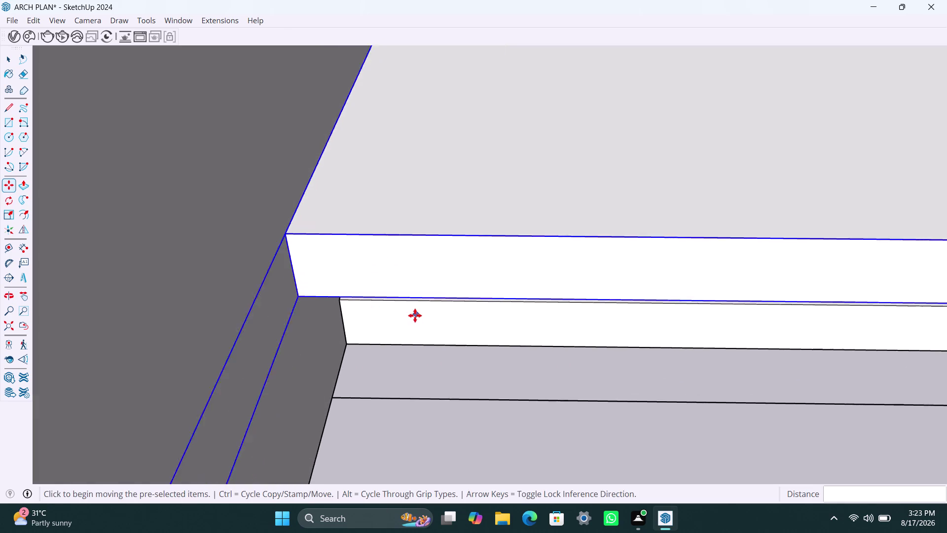
middle_drag(415, 316, 411, 296)
scroll(down, 3)
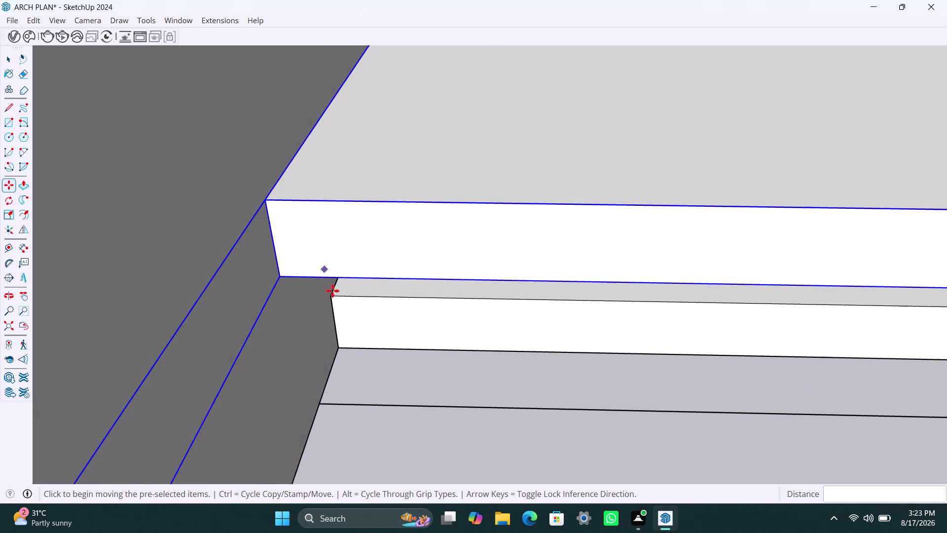
scroll(down, 3)
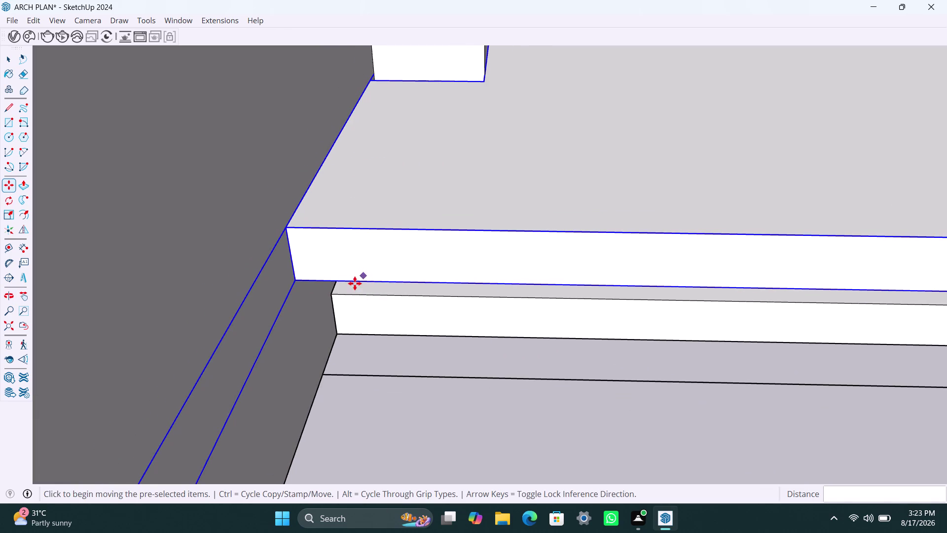
Move the panel 2 5/8" onto the cabinet face and inspect its edges and overhang.
click(297, 281)
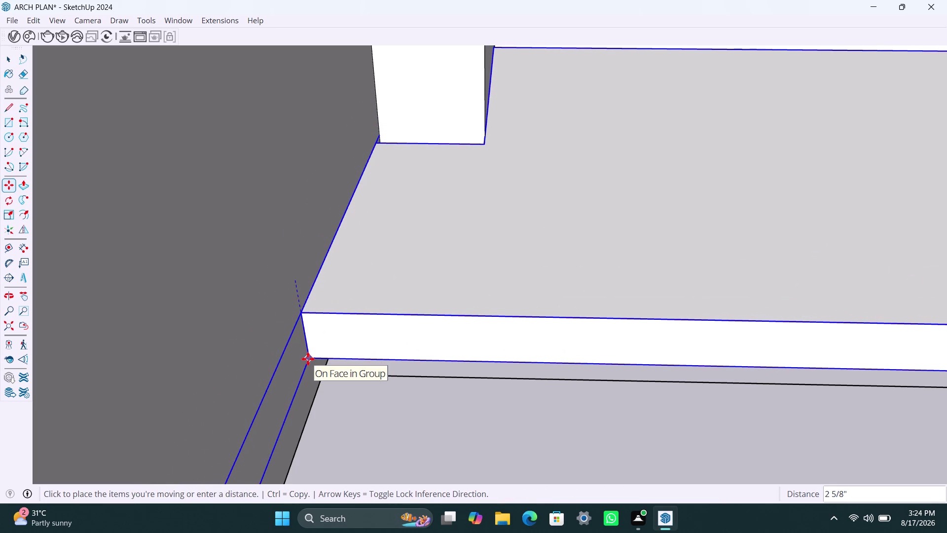
click(308, 358)
middle_drag(366, 362, 353, 264)
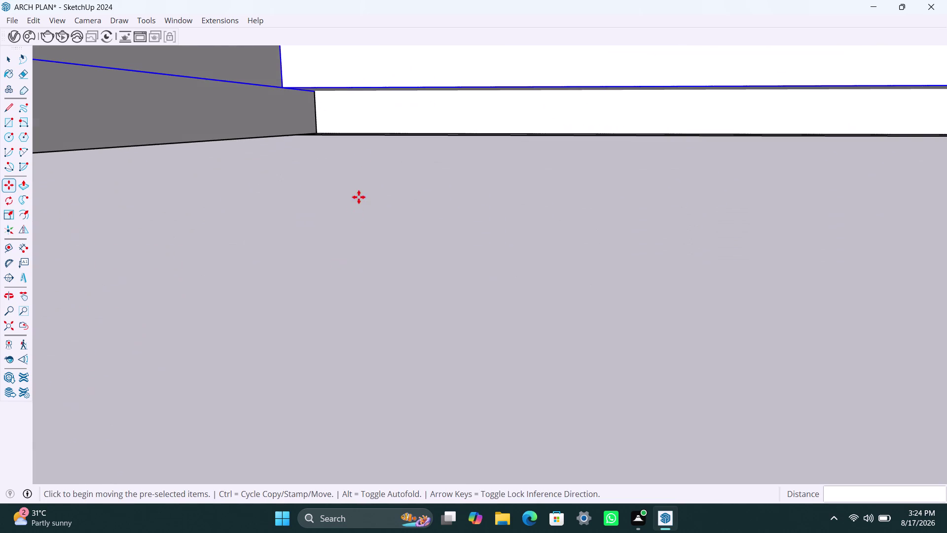
middle_drag(364, 149, 351, 231)
scroll(up, 3)
middle_drag(366, 180, 366, 180)
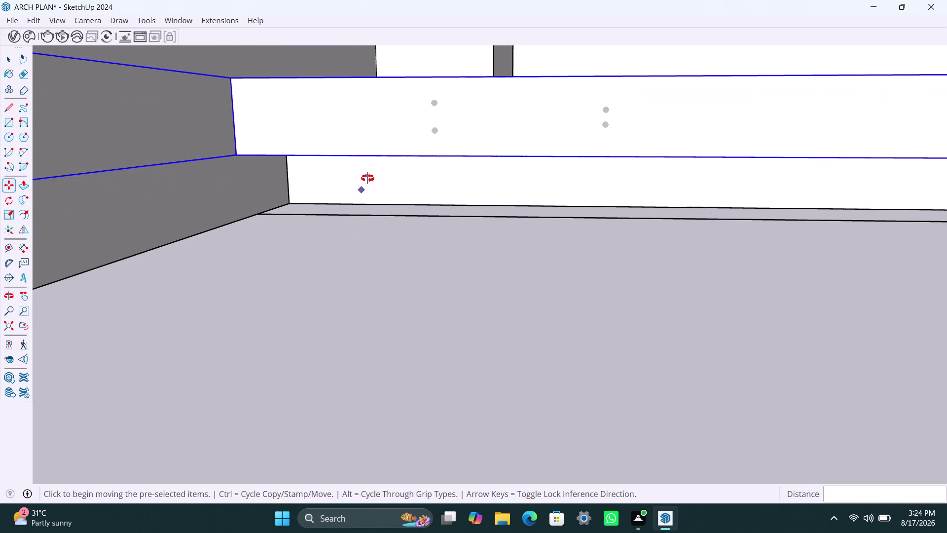
middle_drag(367, 180, 396, 128)
scroll(up, 3)
middle_drag(321, 167, 322, 197)
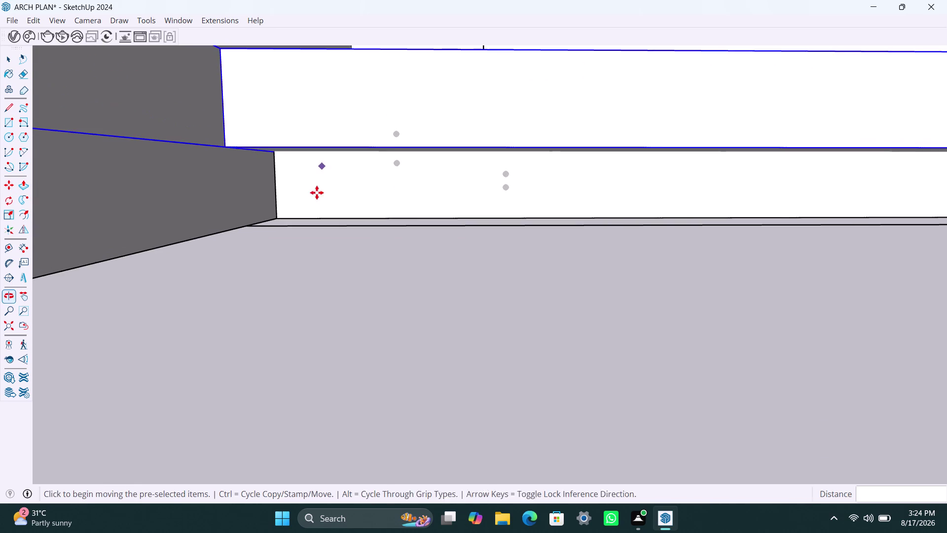
scroll(up, 3)
scroll(up, 3)
middle_drag(290, 151, 399, 157)
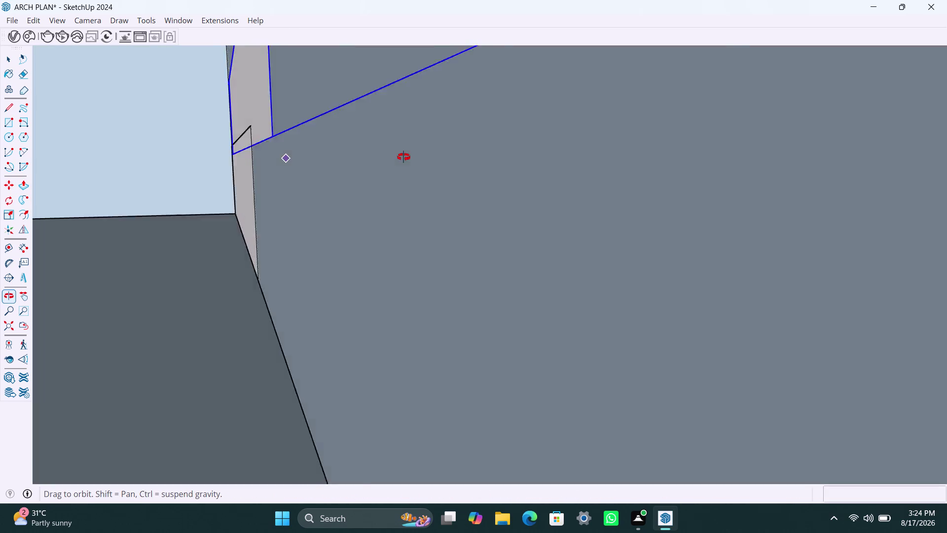
middle_drag(400, 156, 334, 162)
scroll(up, 3)
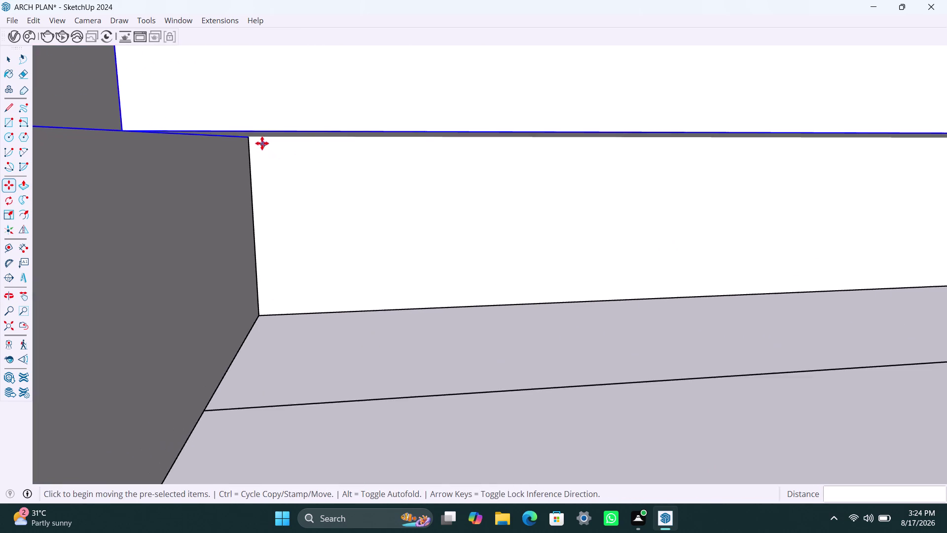
scroll(up, 3)
Nudge the panel back 13/16", check the final alignment, and finish the move.
click(239, 134)
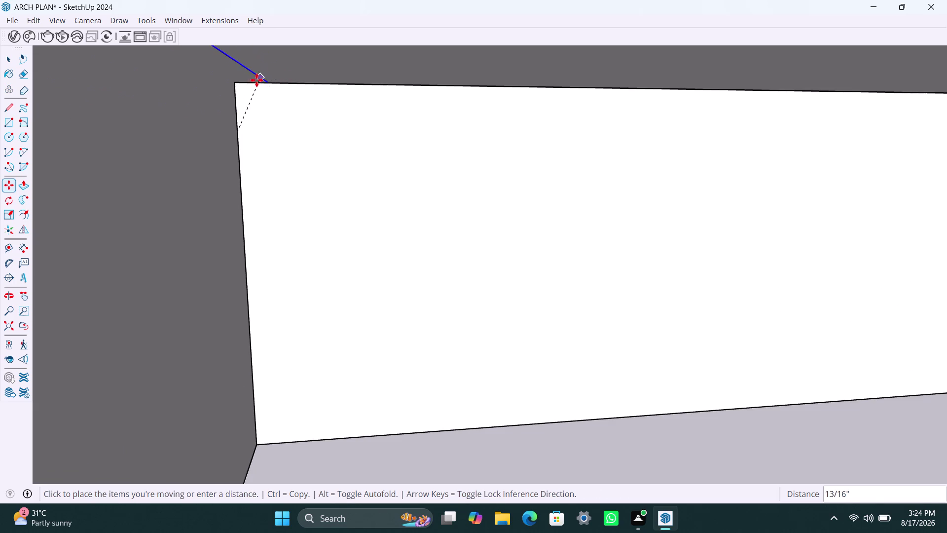
click(238, 84)
scroll(down, 3)
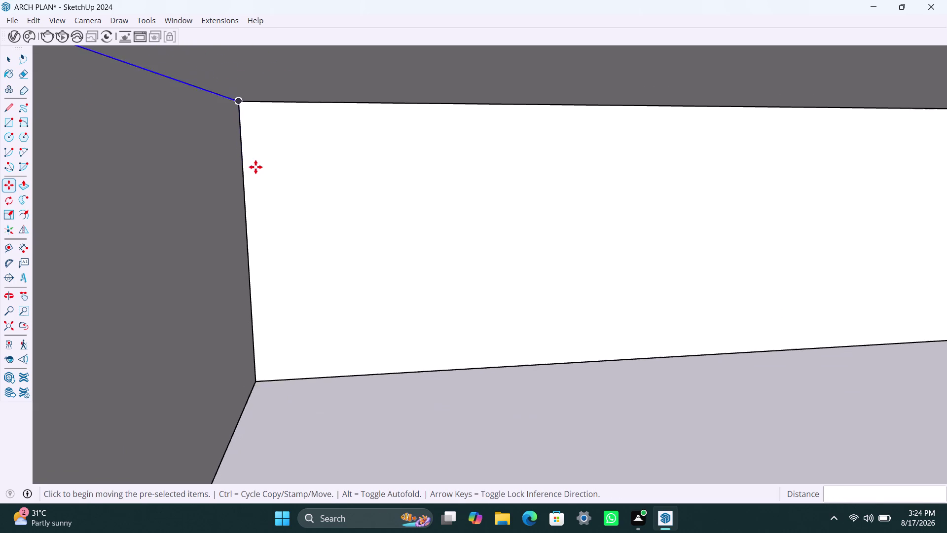
scroll(down, 3)
scroll(down, 3)
middle_drag(258, 174, 234, 273)
scroll(down, 3)
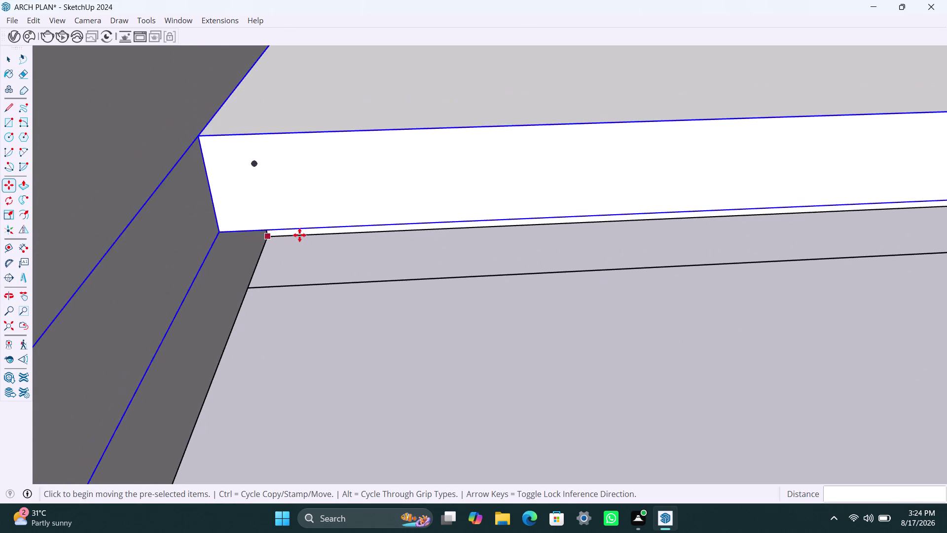
scroll(down, 3)
scroll(down, 3)
scroll(down, 3)
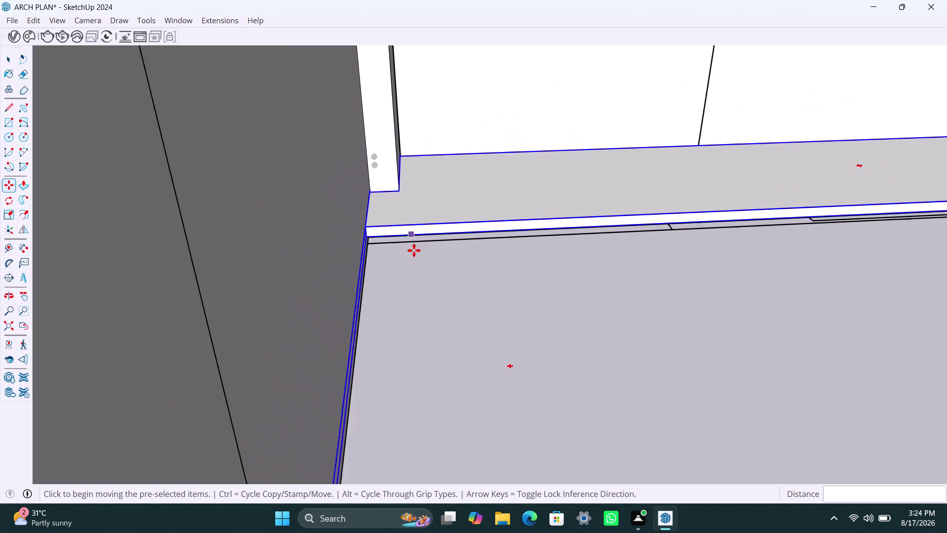
middle_drag(475, 272, 330, 279)
key(space)
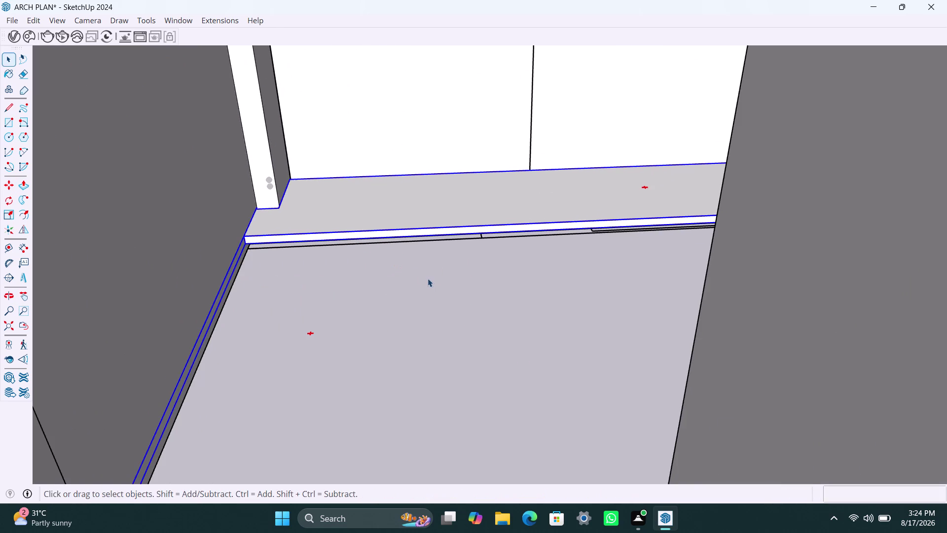
Zoom to extents to survey the entire apartment building.
click(424, 287)
scroll(down, 3)
middle_drag(452, 274, 453, 281)
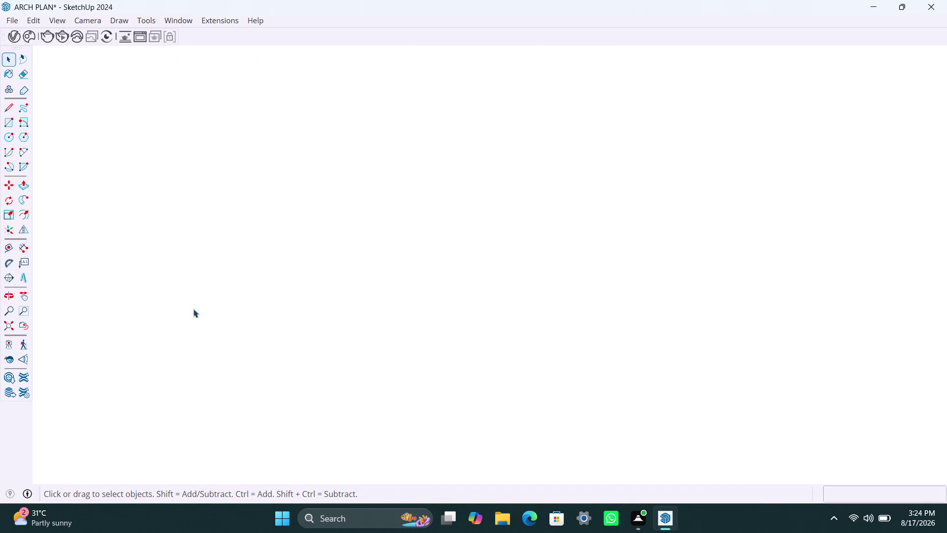
click(13, 331)
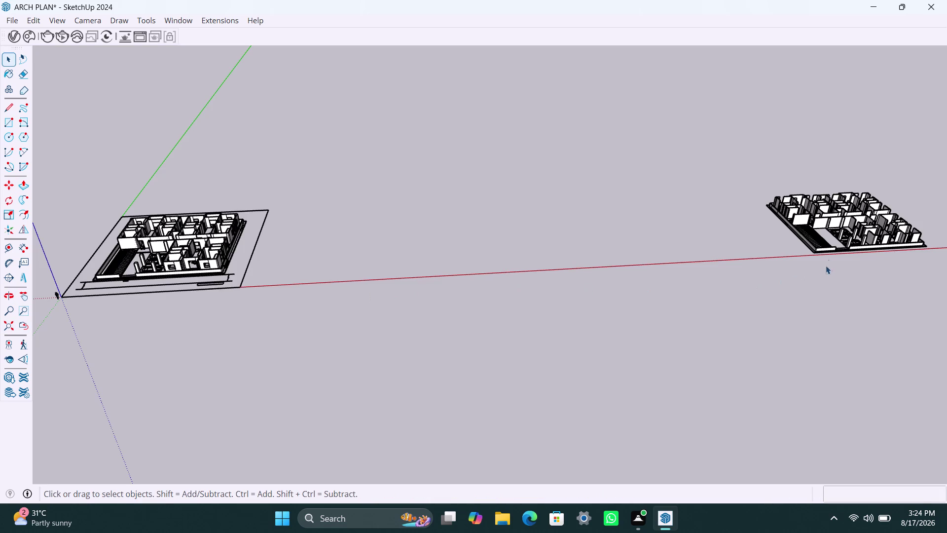
scroll(up, 3)
Orbit and zoom back into the kitchen room with the L-shaped counter outline.
middle_drag(202, 264, 466, 359)
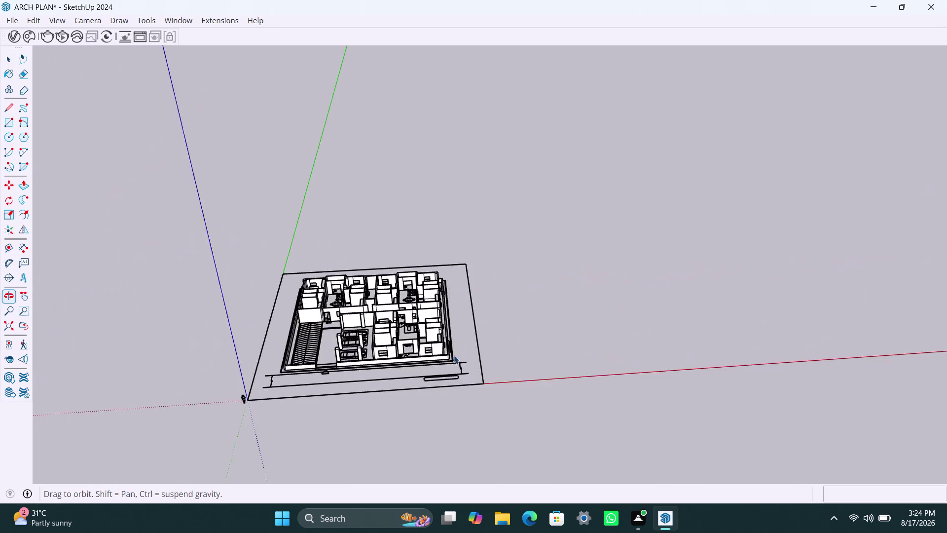
scroll(up, 3)
middle_drag(485, 324, 494, 399)
scroll(up, 3)
scroll(up, 3)
middle_drag(434, 294, 425, 399)
scroll(up, 3)
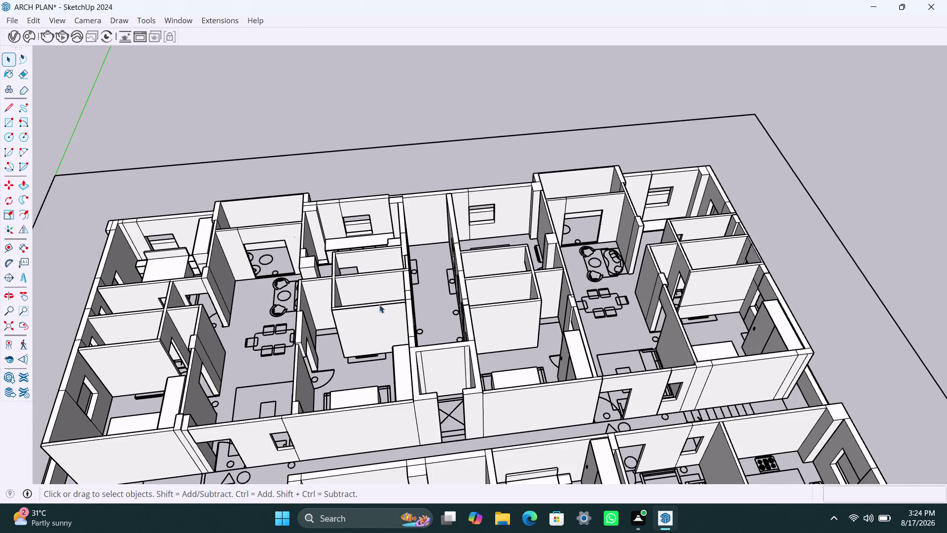
scroll(down, 3)
scroll(down, 3)
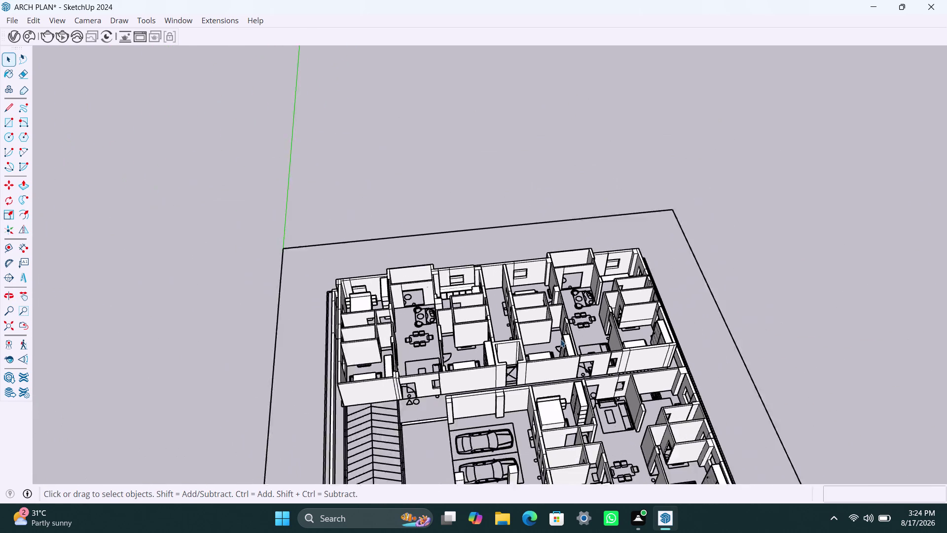
scroll(up, 3)
scroll(up, 3)
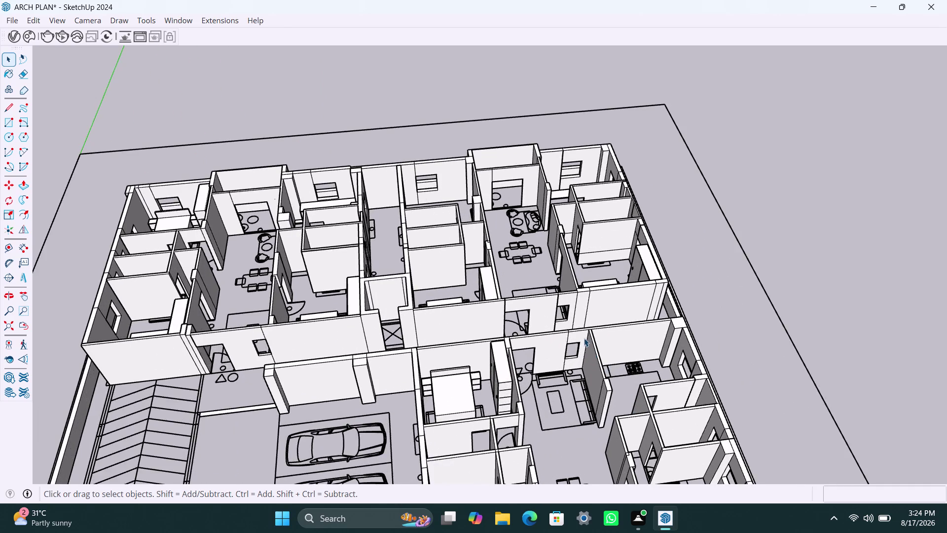
middle_drag(584, 338, 589, 410)
scroll(up, 3)
middle_drag(592, 209, 588, 307)
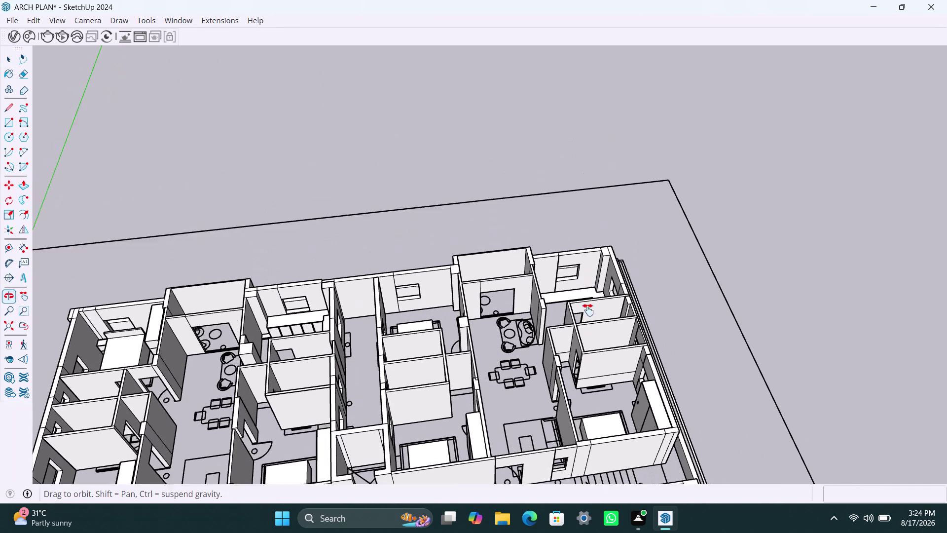
middle_drag(588, 308, 588, 310)
scroll(up, 3)
scroll(up, 3)
scroll(up, 3)
click(571, 361)
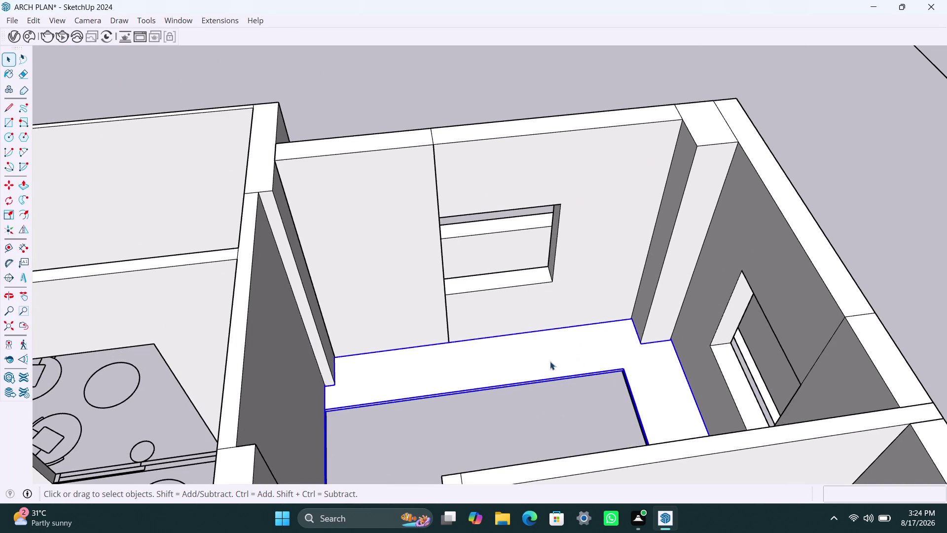
Open the L-shaped top panel and select its top face.
double_click(509, 363)
click(509, 363)
scroll(up, 3)
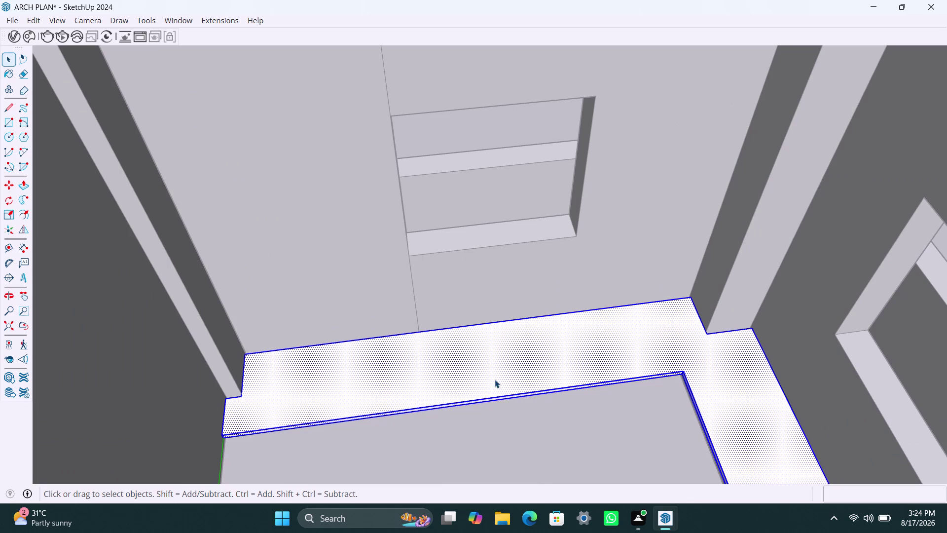
scroll(up, 3)
middle_drag(504, 383, 505, 351)
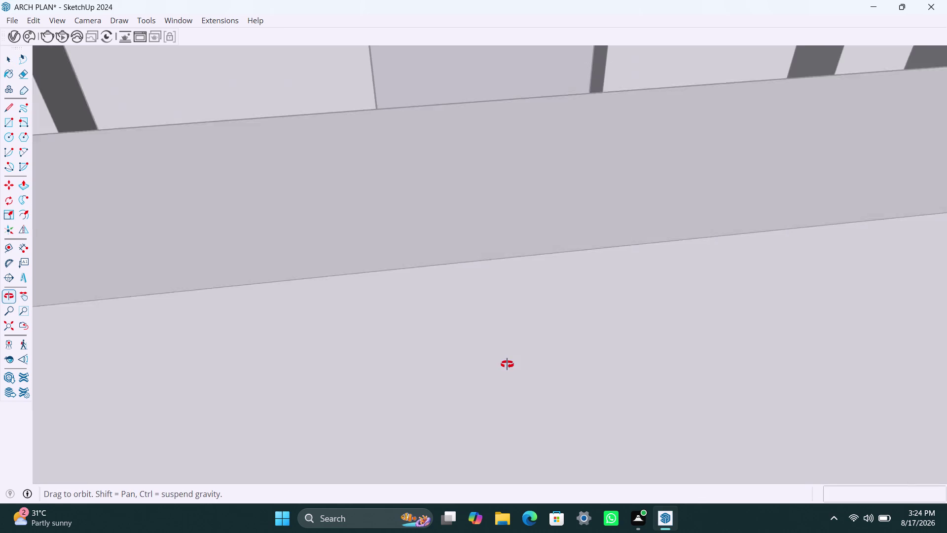
middle_drag(506, 351, 507, 368)
Push/Pull the L-shaped top face up to 660 mm.
key(p)
click(451, 381)
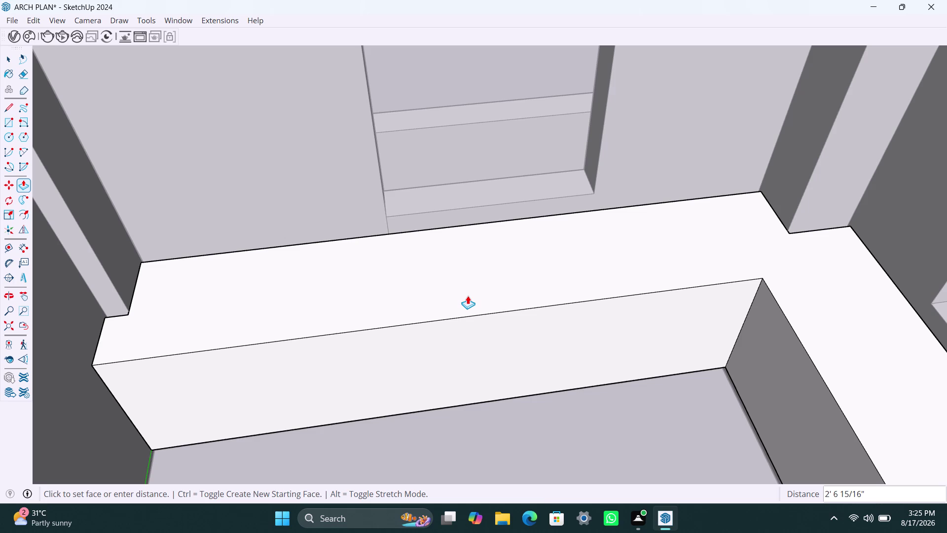
text(680mm)
key(BackSpace)
key(BackSpace)
key(BackSpace)
key(BackSpace)
text(60mm)
key(Return)
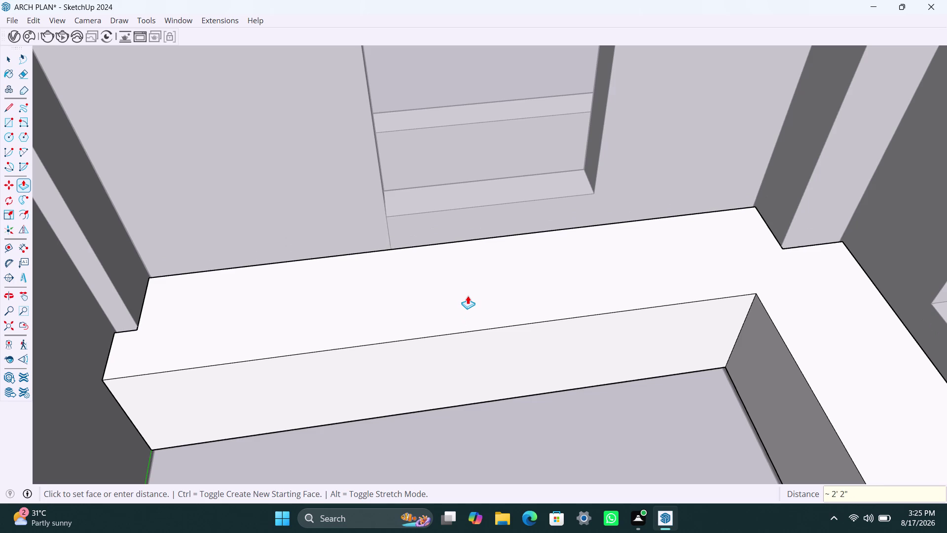
key(space)
Turn the view to the cabinet's long front and select its left vertical edge.
click(552, 435)
scroll(down, 3)
middle_drag(499, 421, 489, 395)
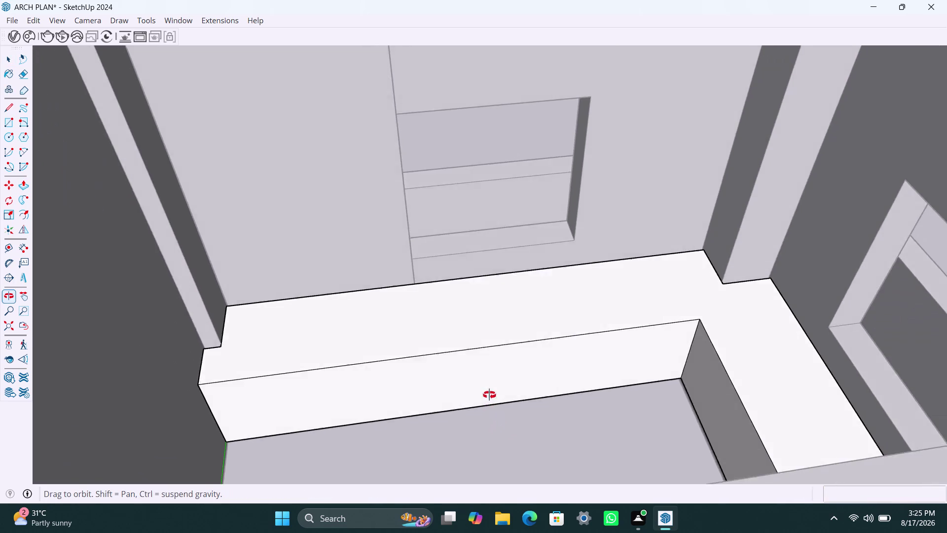
middle_drag(489, 395, 443, 416)
scroll(up, 3)
scroll(up, 3)
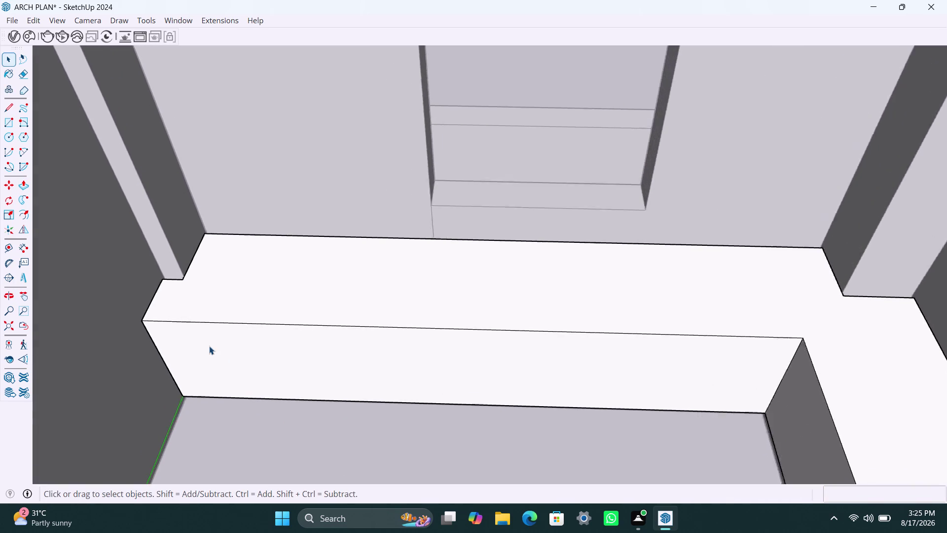
scroll(up, 3)
middle_drag(230, 362, 246, 344)
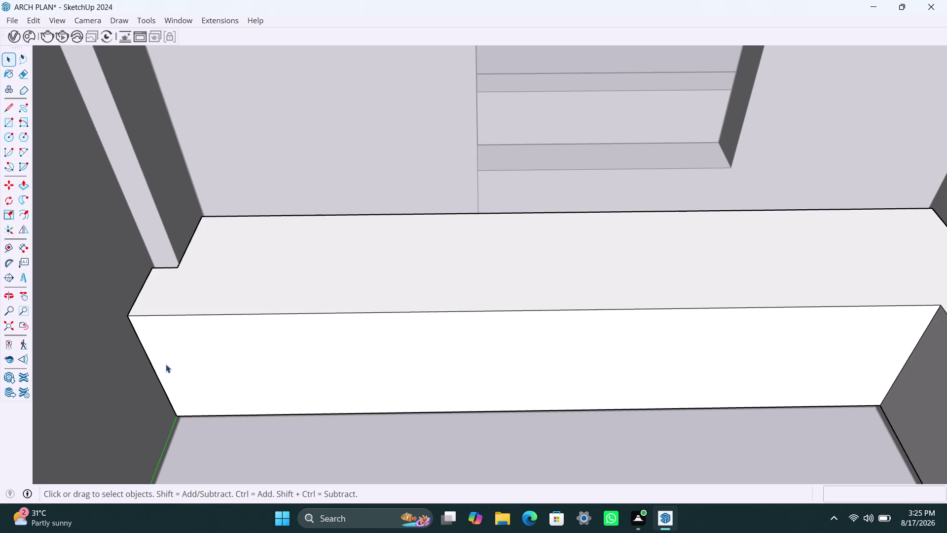
scroll(up, 3)
click(140, 350)
click(140, 345)
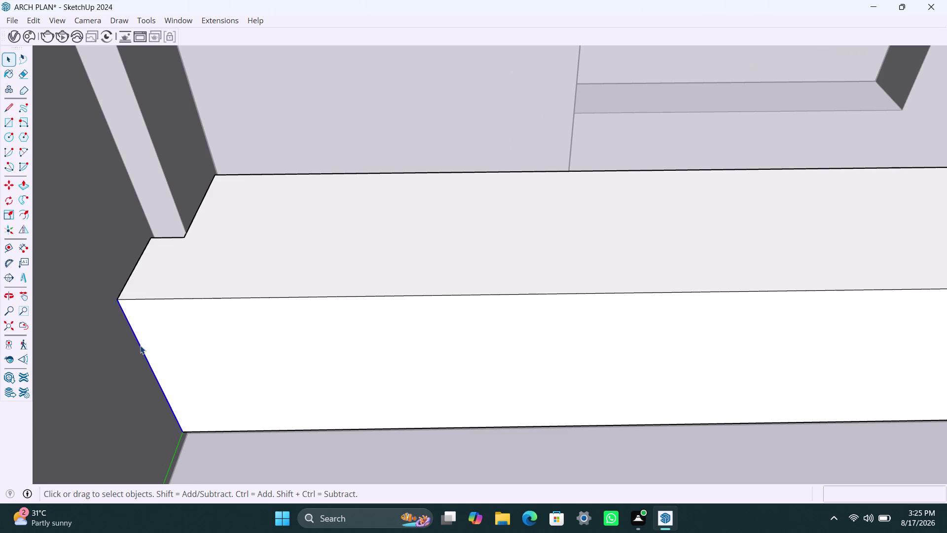
Copy the left front edge along at spacings of 2', 1' and 1'6".
key(m)
click(116, 301)
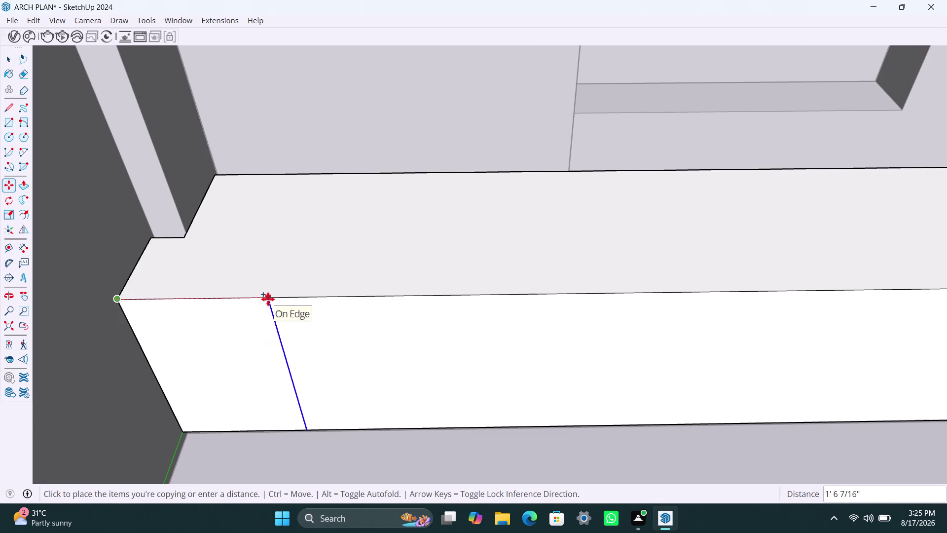
text(2)
text(')
key(Return)
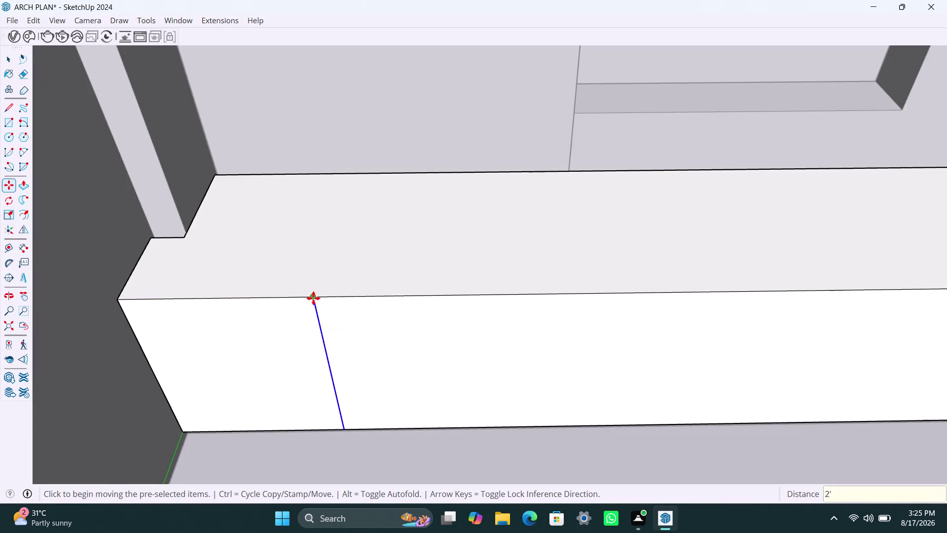
click(313, 298)
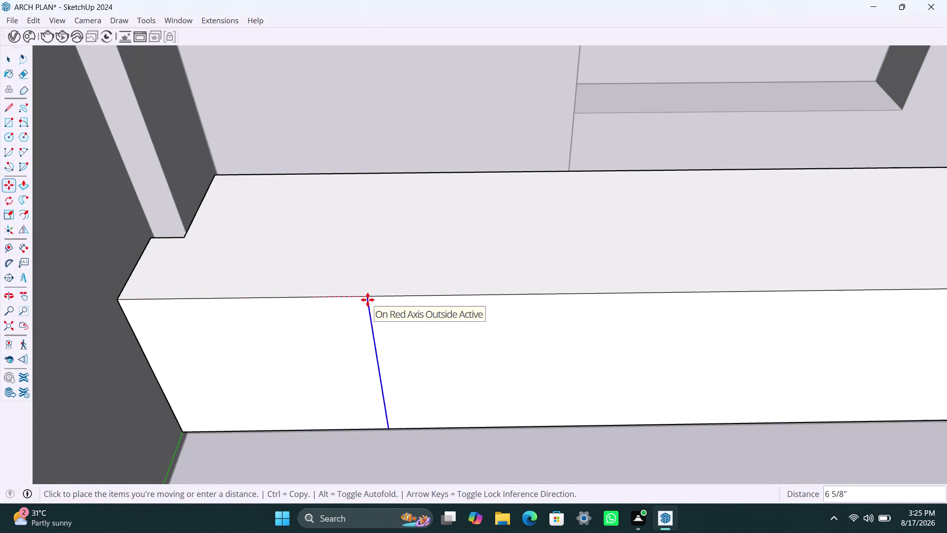
text(1)
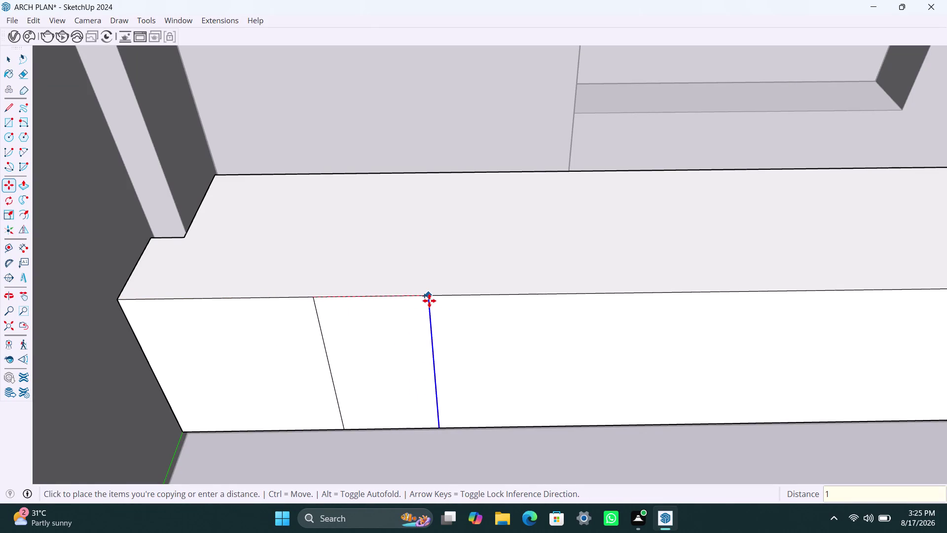
text(')
key(Return)
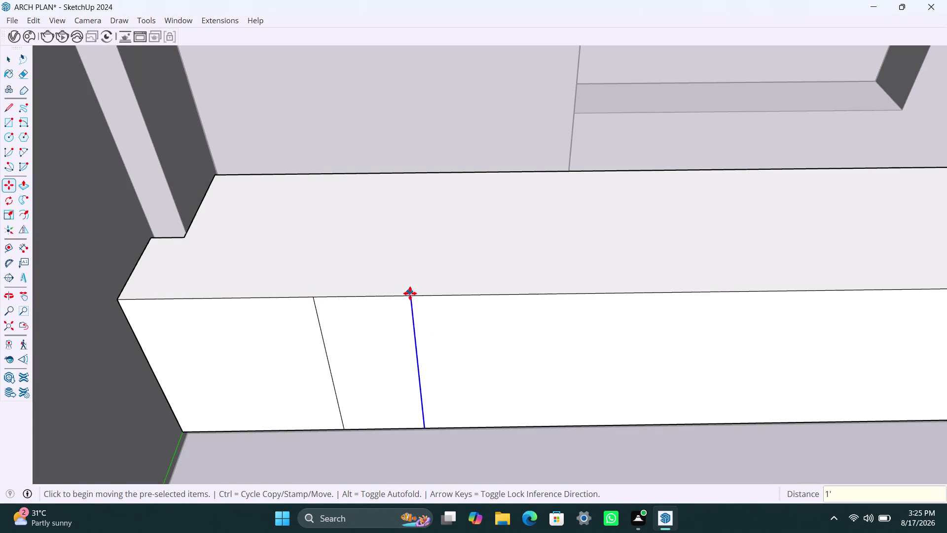
click(410, 295)
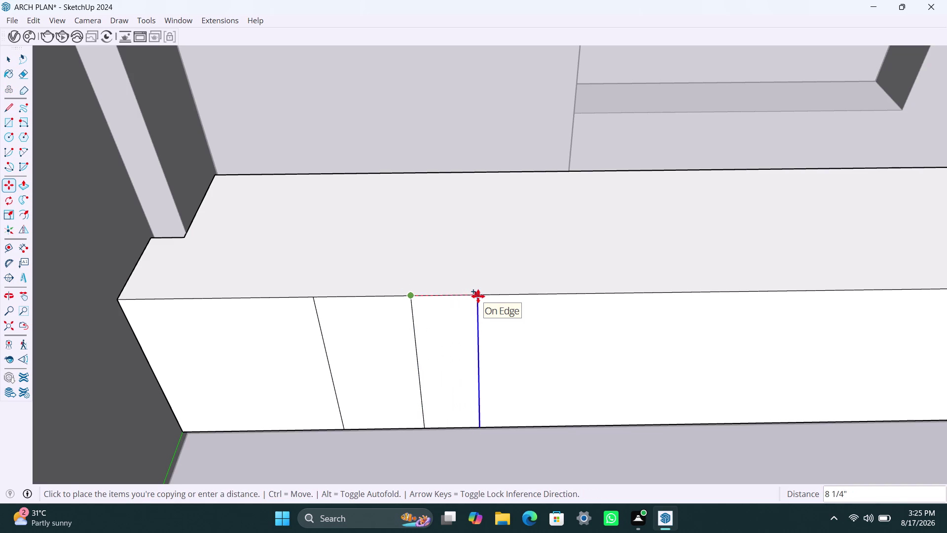
text(1')
text(6)
text(")
key(Return)
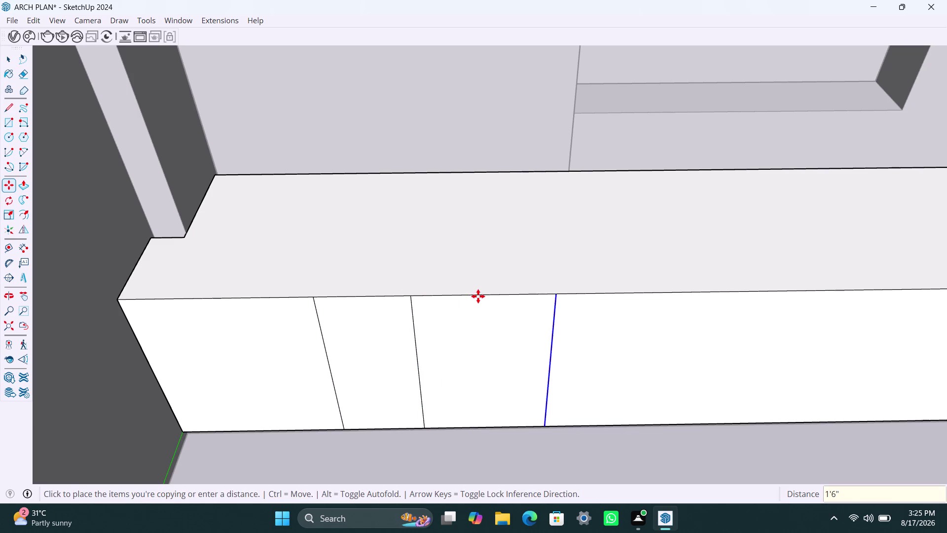
Add more division lines at 2' and 1' spacings along the rest of the front.
key(m)
click(555, 297)
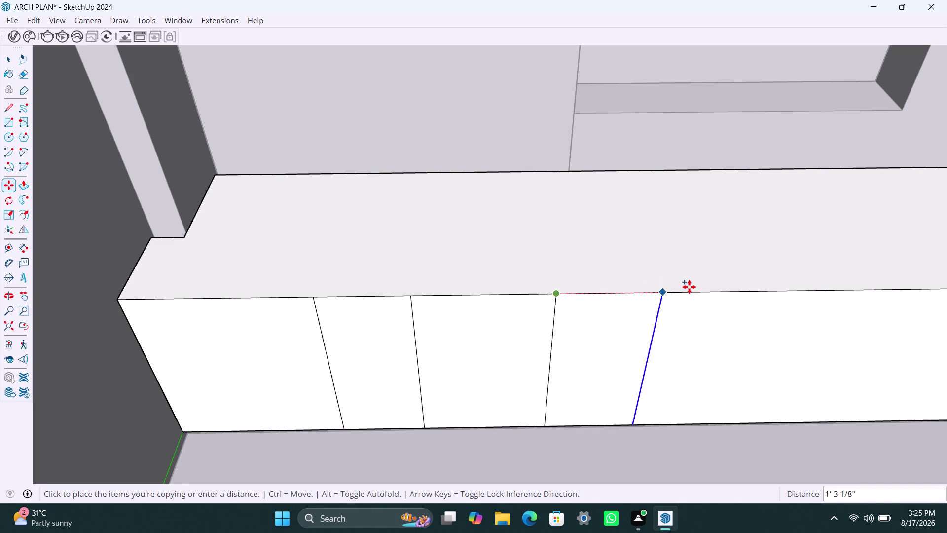
text(2')
key(Return)
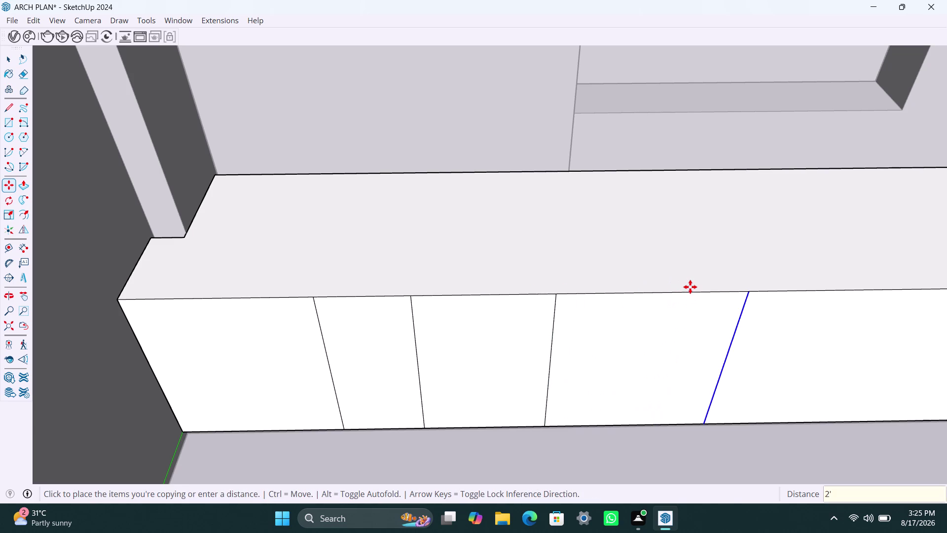
click(749, 293)
scroll(down, 3)
scroll(down, 3)
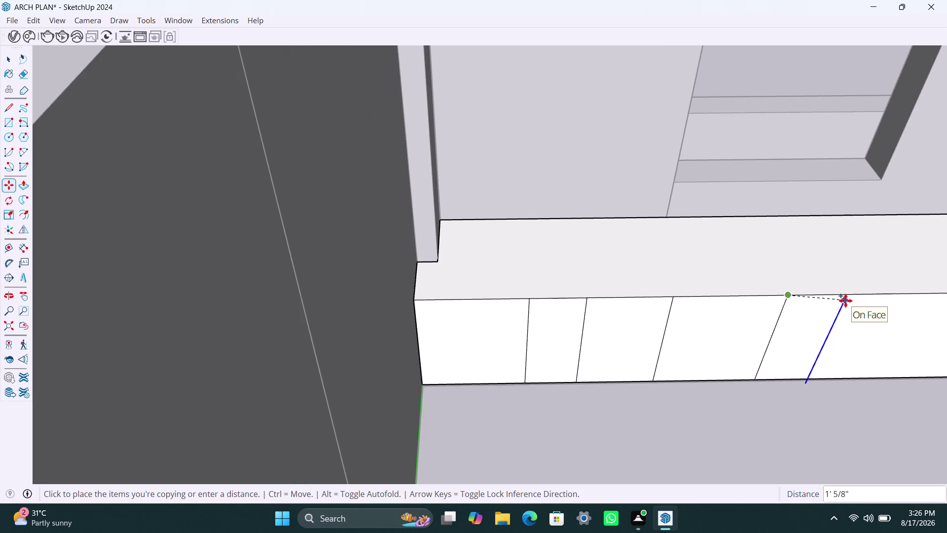
middle_drag(844, 300, 758, 329)
scroll(down, 3)
middle_drag(830, 384, 712, 348)
middle_drag(736, 338, 721, 376)
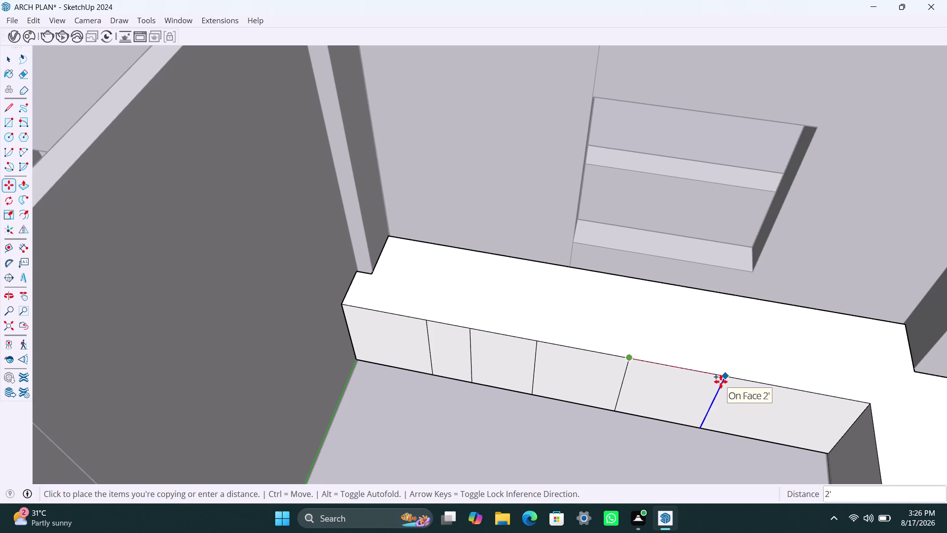
text(1)
text(')
key(Return)
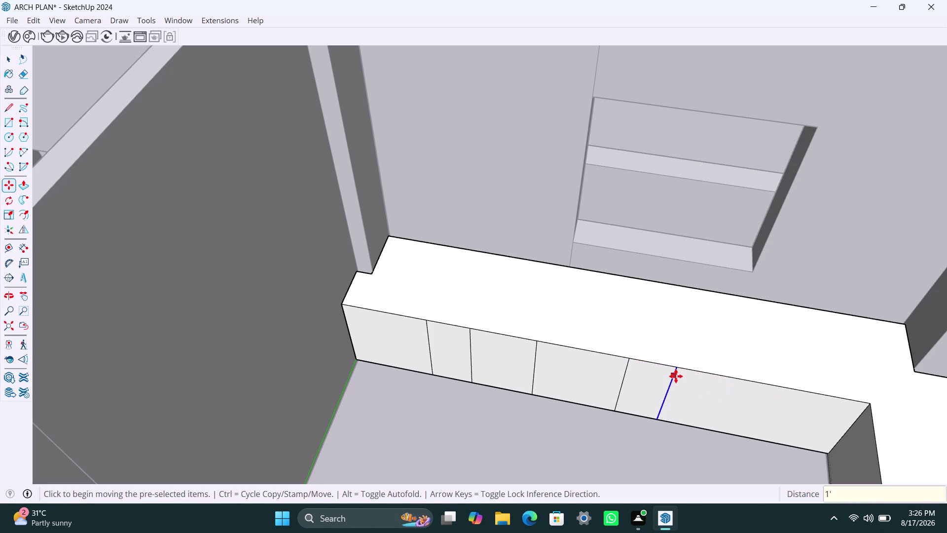
Add the final division line 1'6" further along and exit Move.
click(676, 370)
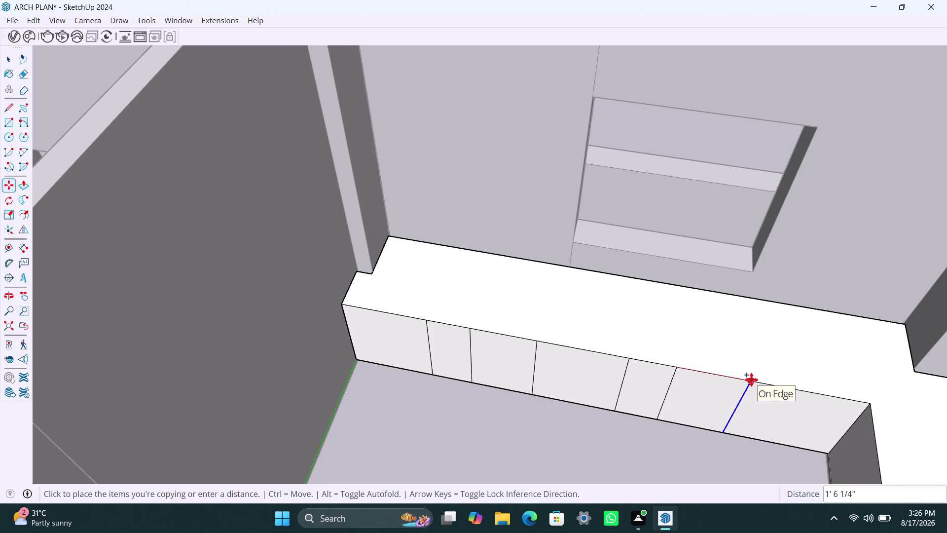
key(1)
key(apostrophe)
key(6)
key(shift+quotedbl)
key(Return)
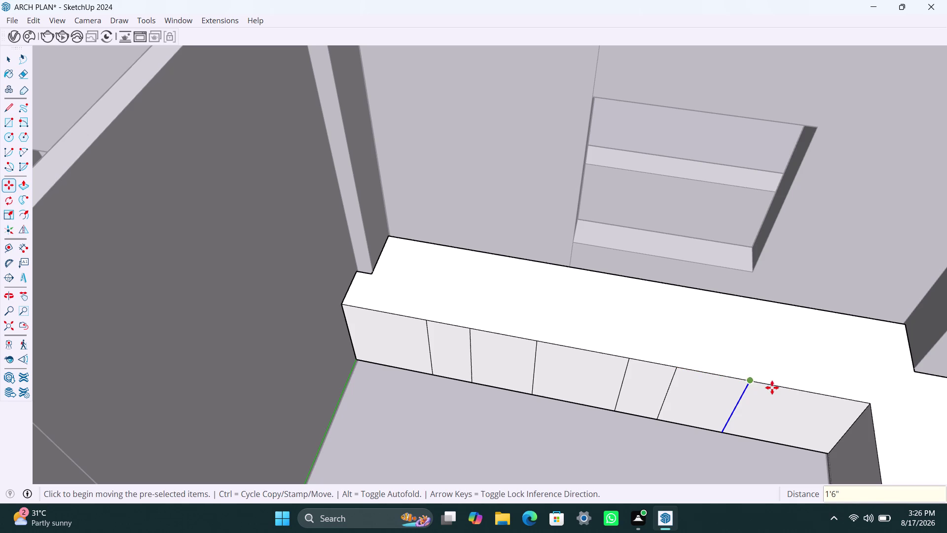
scroll(down, 3)
scroll(down, 3)
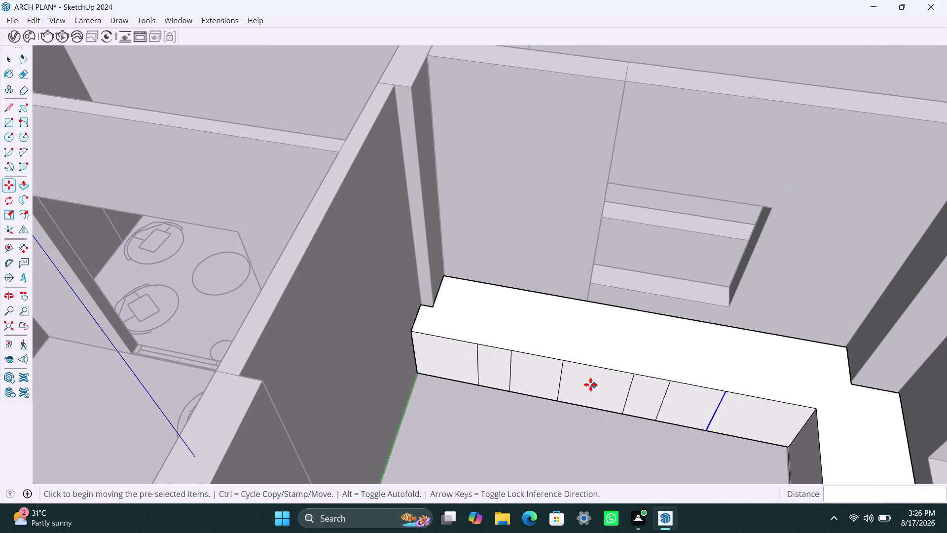
key(space)
key(space)
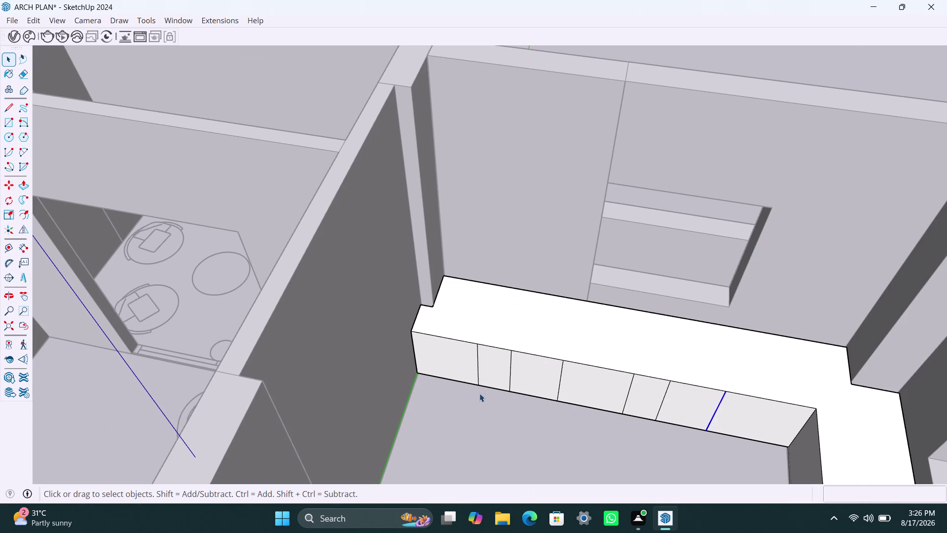
Offset the leftmost front panel's outline inward by 2.5 mm.
scroll(up, 3)
middle_drag(547, 409, 570, 380)
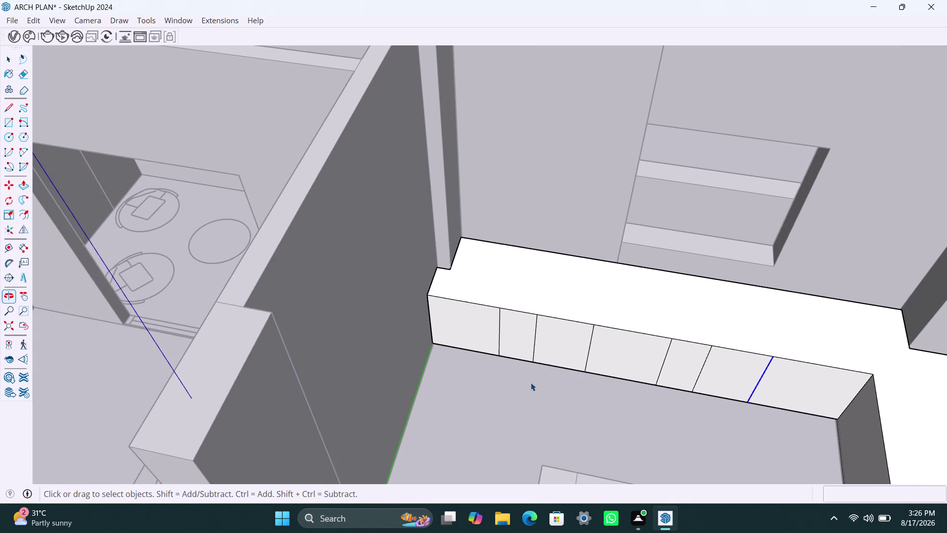
scroll(up, 3)
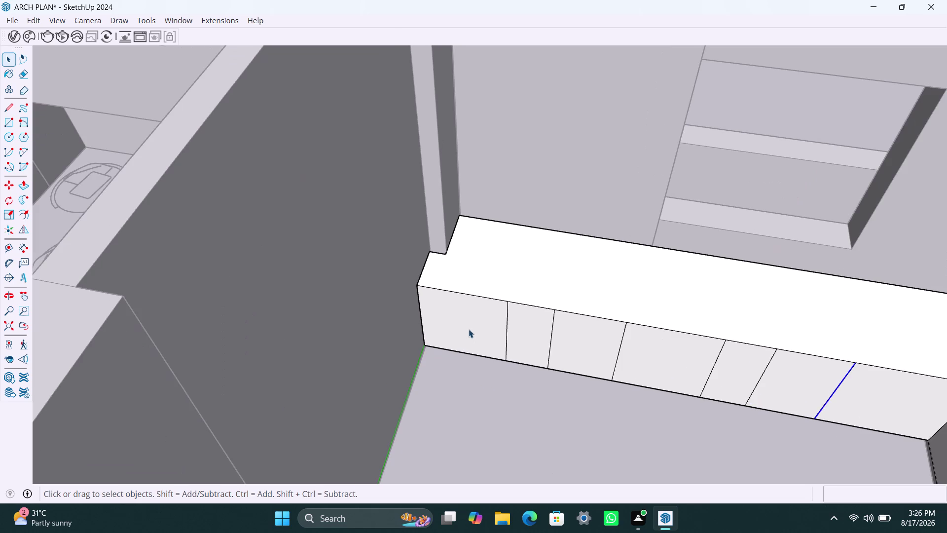
click(468, 326)
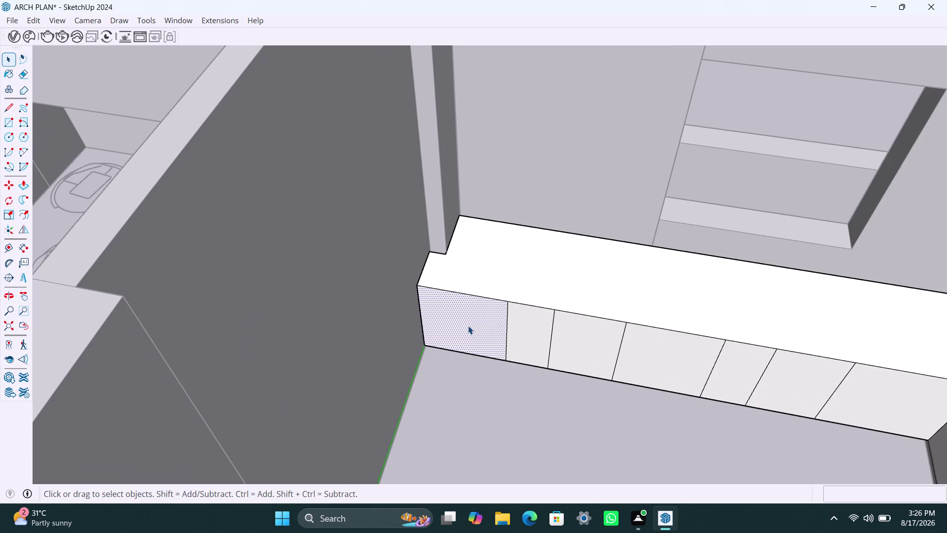
key(f)
click(442, 311)
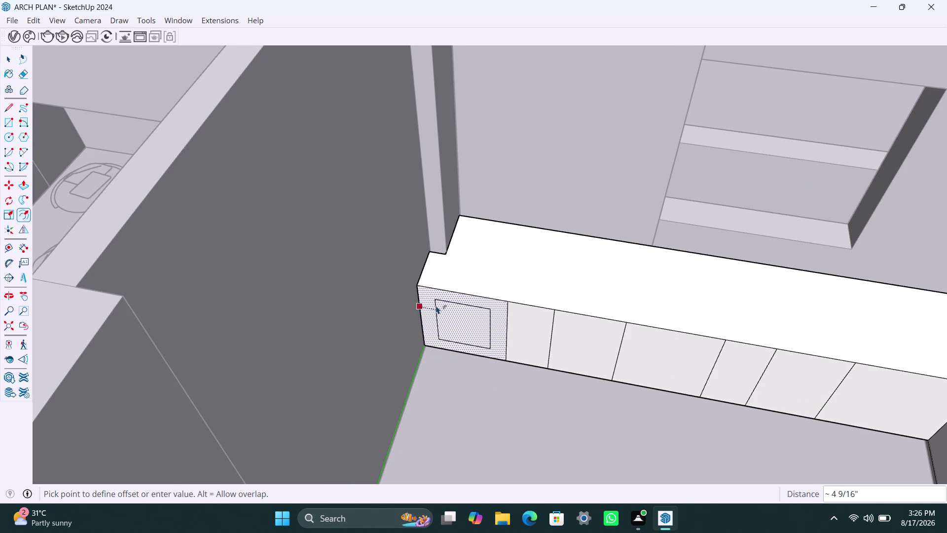
text(2.)
text(5mm)
key(Return)
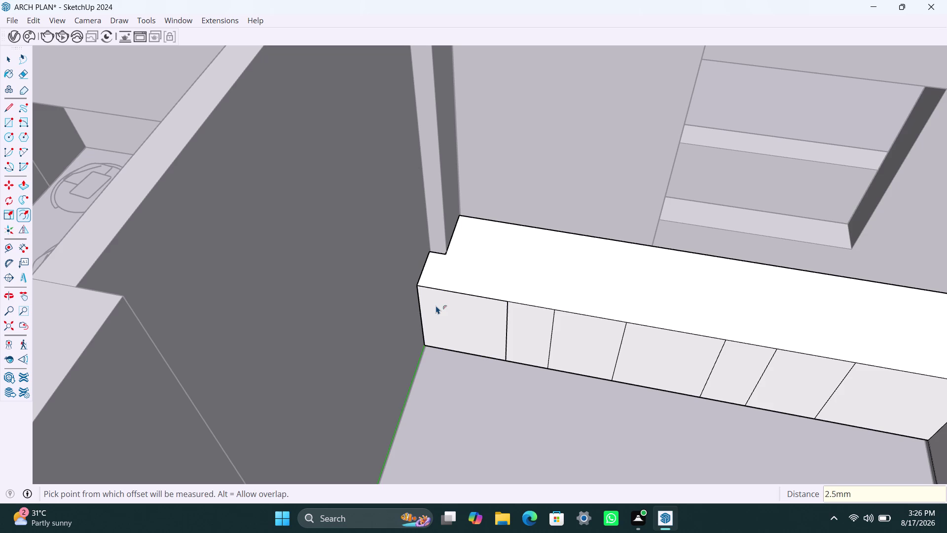
Add a second 18 mm inward offset on the leftmost panel.
click(437, 310)
text(18)
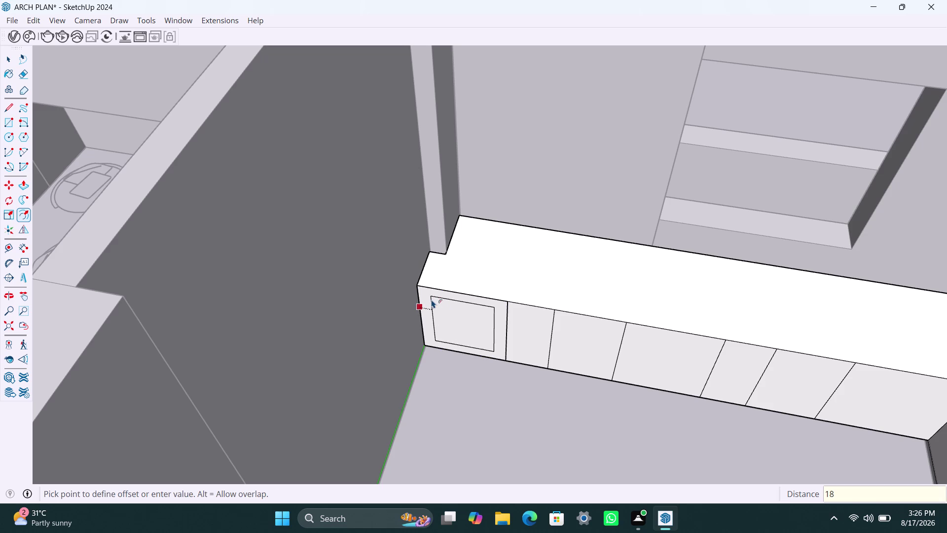
text(mm)
key(Return)
key(space)
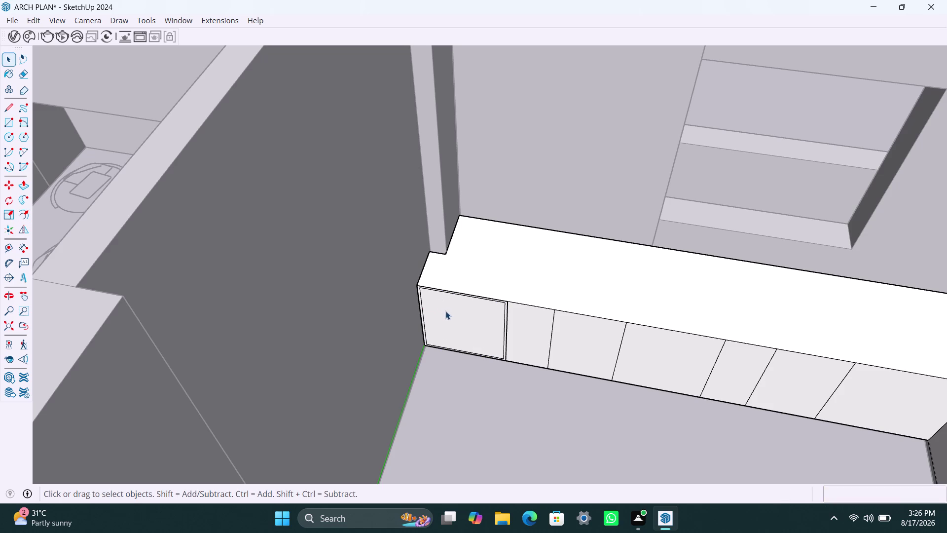
Push the leftmost panel's face back into the cabinet to form a recess.
click(468, 331)
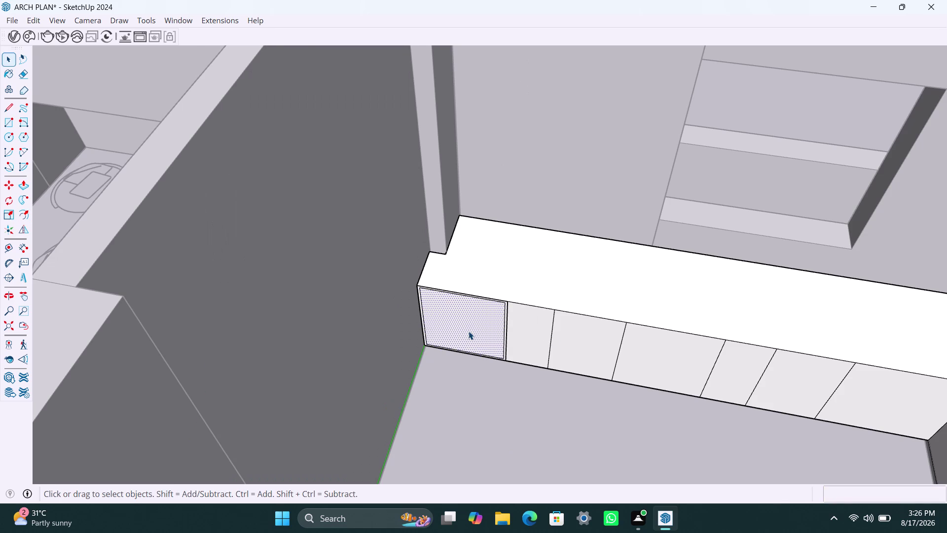
key(p)
click(468, 331)
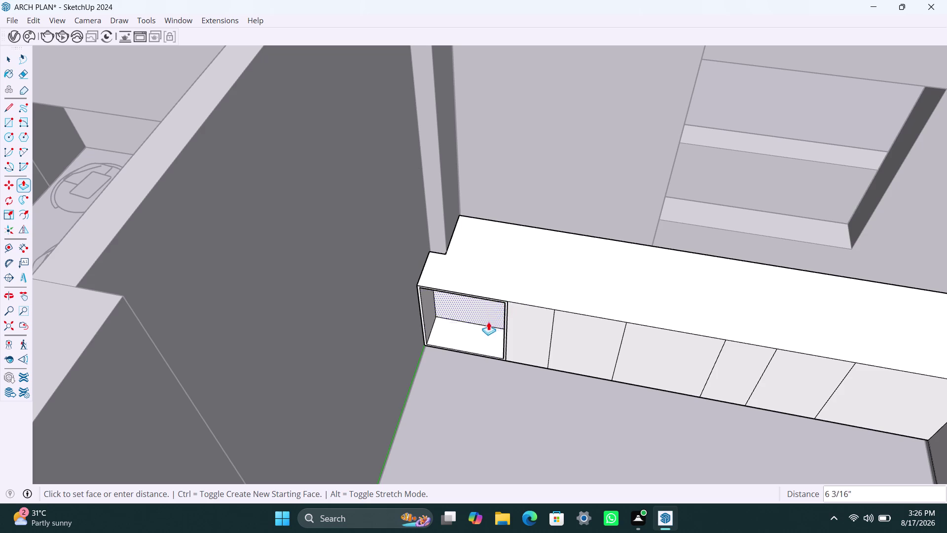
middle_drag(488, 323, 500, 292)
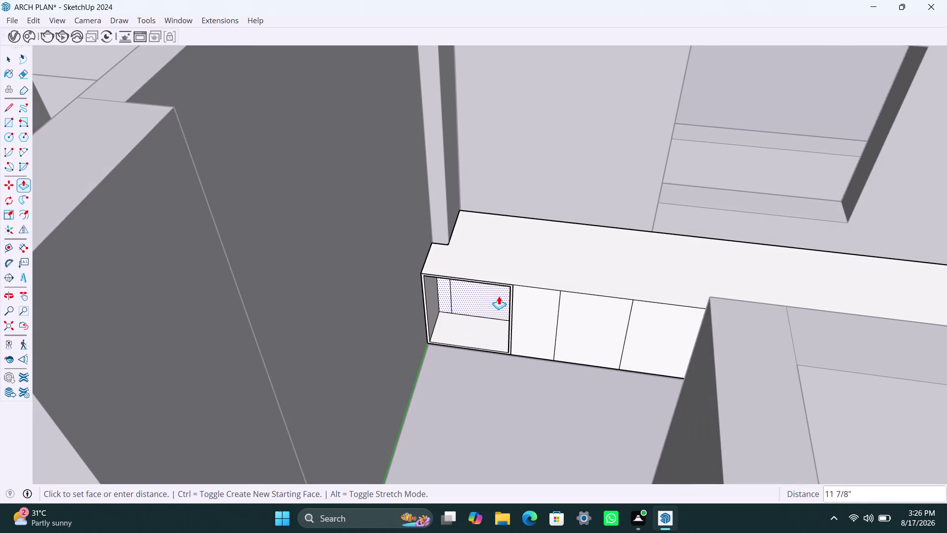
click(494, 298)
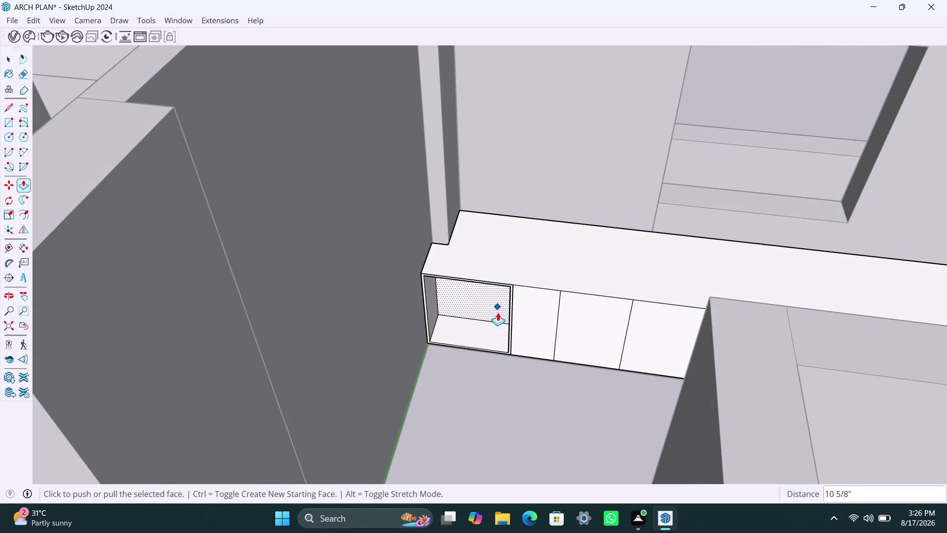
key(space)
click(526, 315)
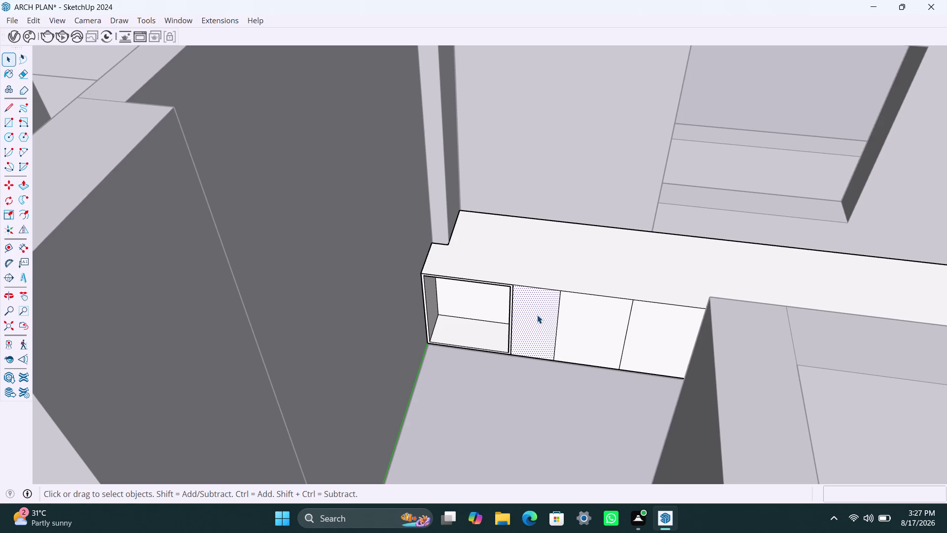
Inset the second front panel's outline by 2.5mm, then by 18mm.
middle_drag(537, 327, 555, 288)
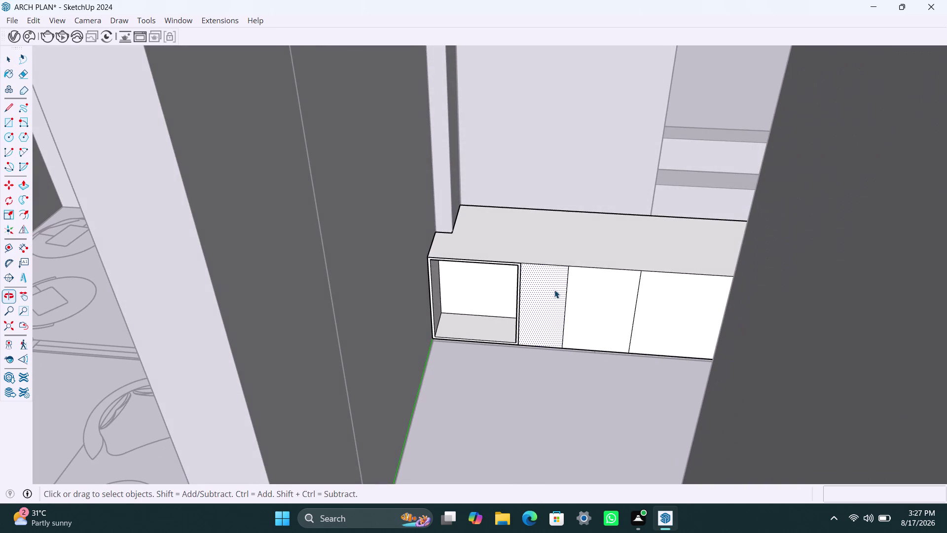
key(f)
click(533, 290)
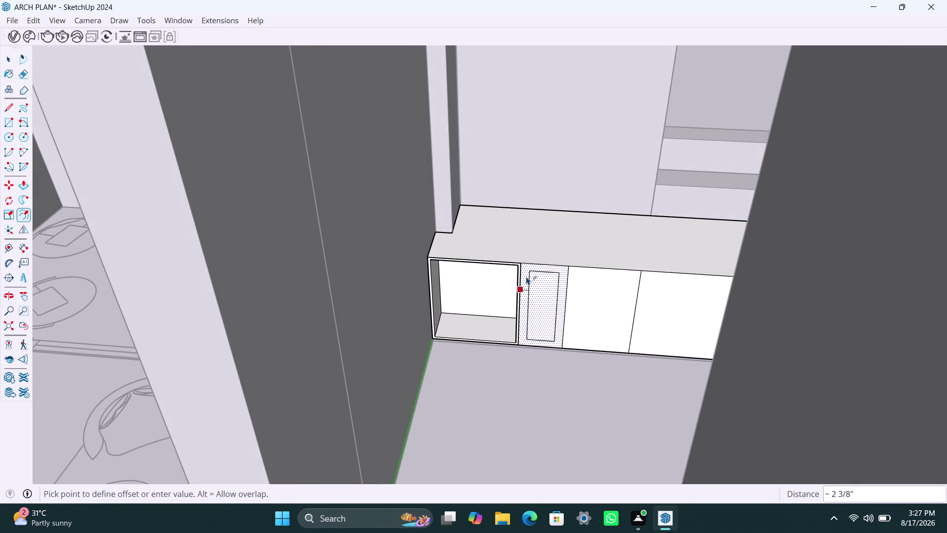
text(2.5m)
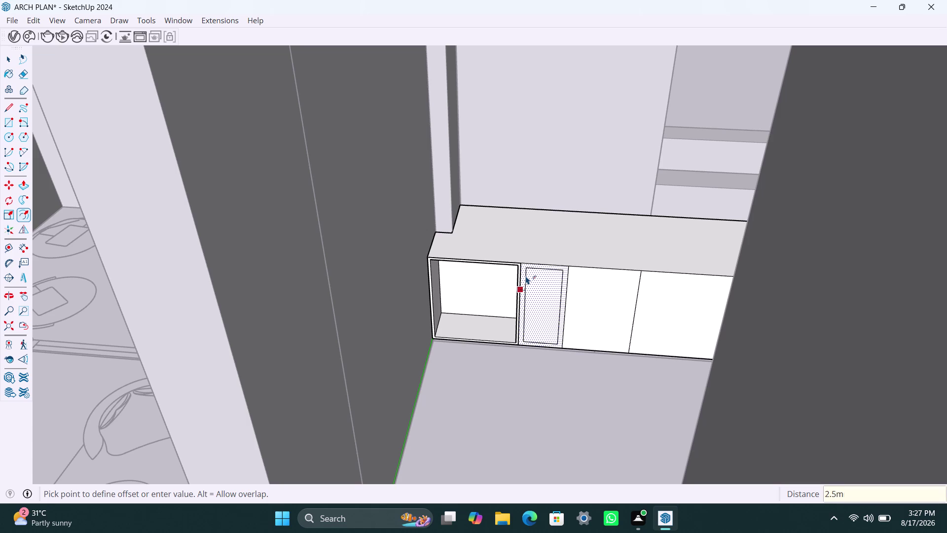
text(m)
key(Return)
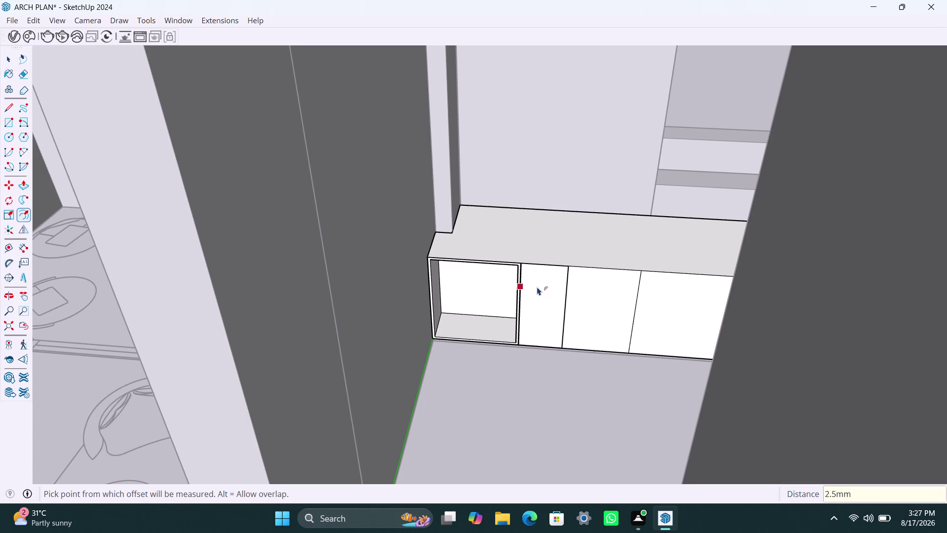
click(530, 285)
text(18mm)
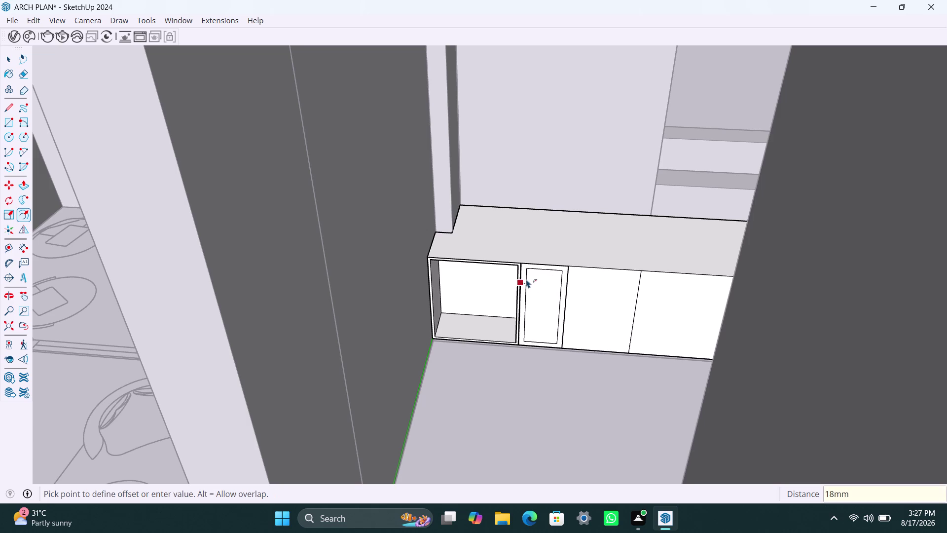
key(Return)
key(space)
Delete the stray line and thin strip face left in the narrow gap.
scroll(up, 3)
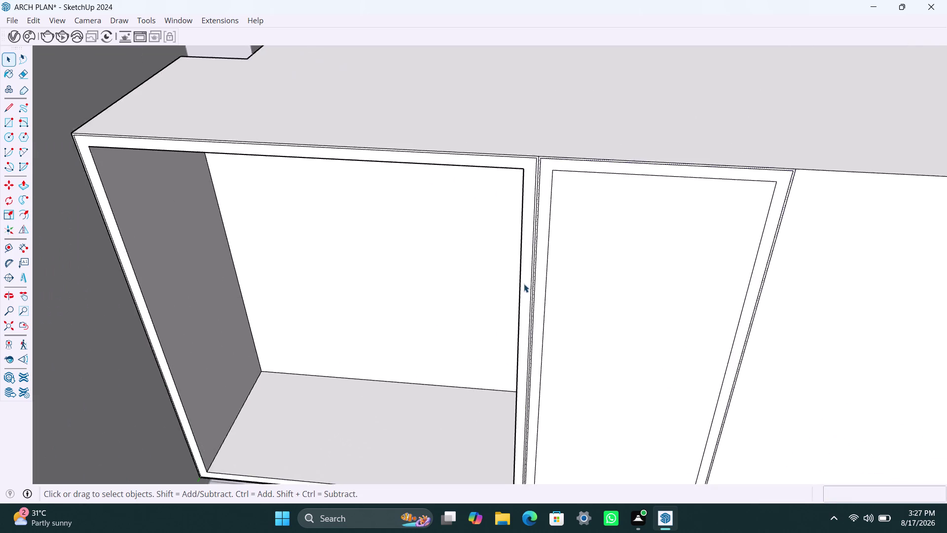
scroll(up, 3)
scroll(up, 3)
click(537, 274)
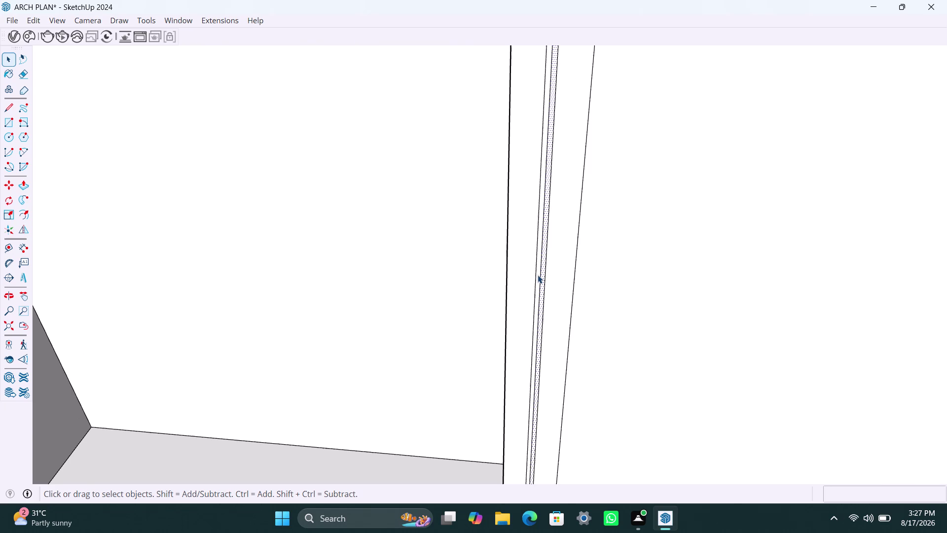
click(538, 275)
scroll(up, 3)
click(544, 269)
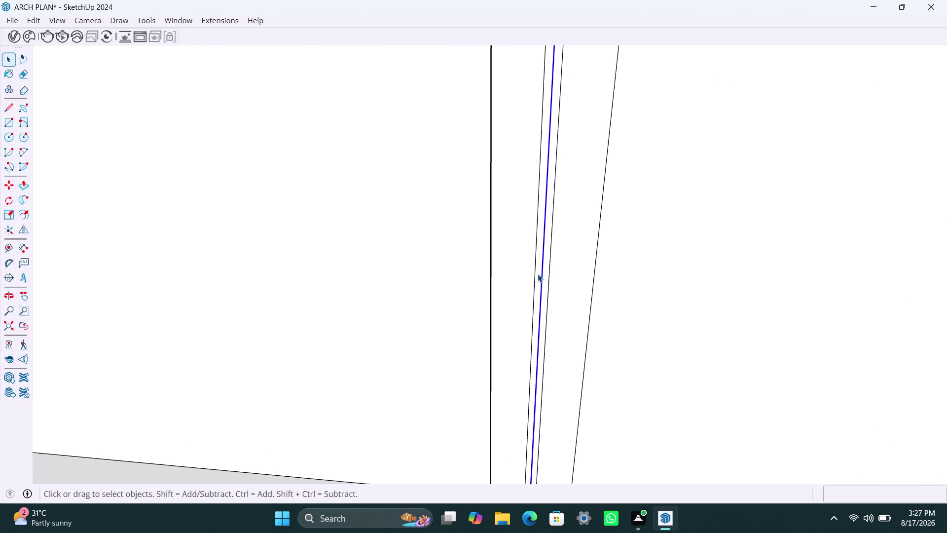
click(537, 273)
key(Delete)
click(547, 274)
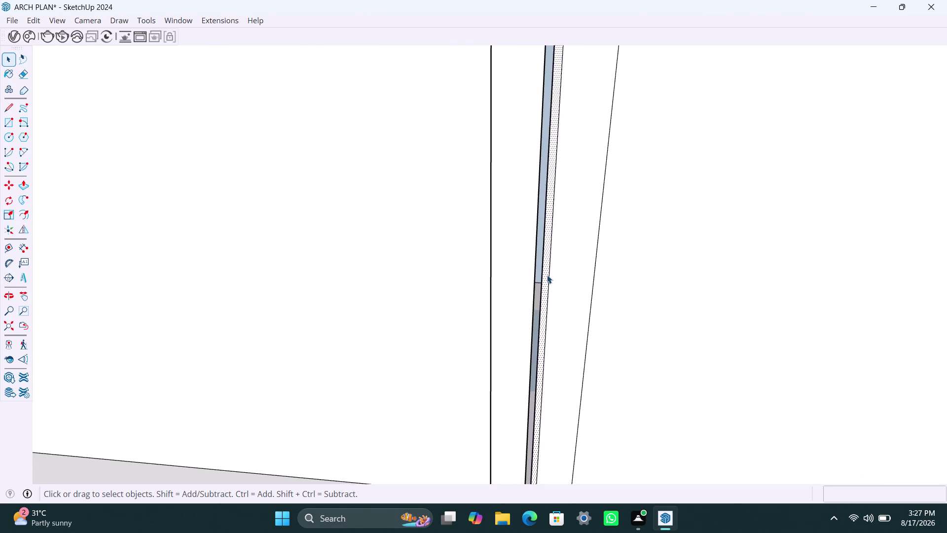
key(Delete)
scroll(down, 3)
scroll(down, 3)
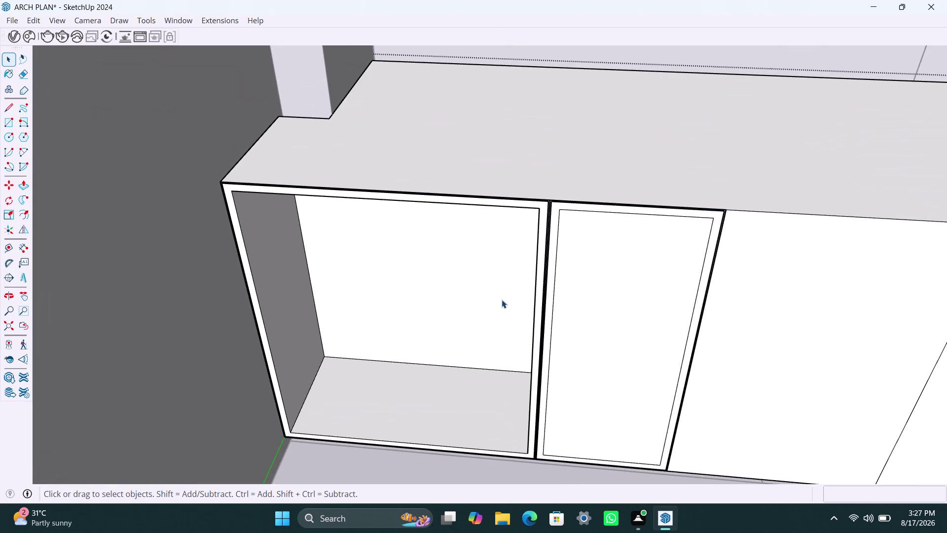
click(601, 296)
Push the second panel's inner face back to form an open cubby.
key(p)
click(603, 297)
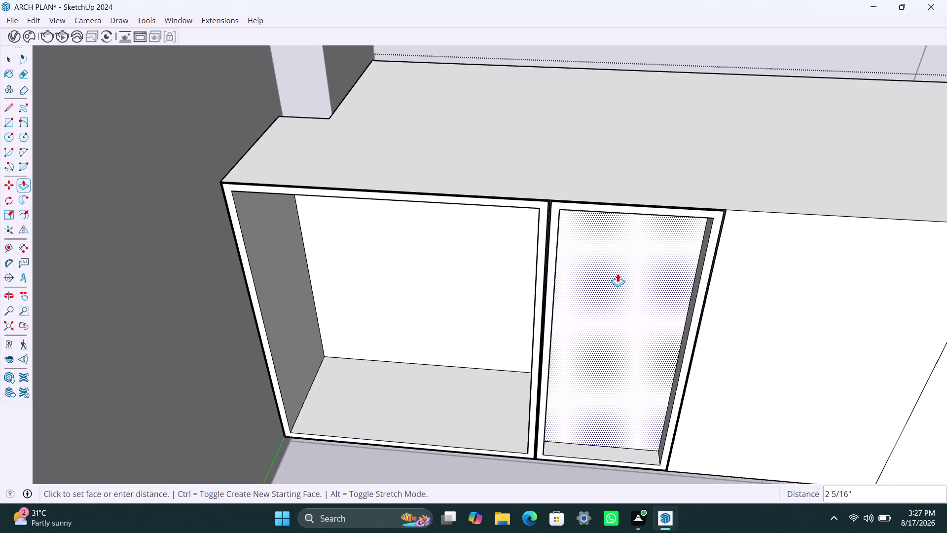
click(637, 221)
scroll(down, 3)
middle_drag(609, 363, 605, 361)
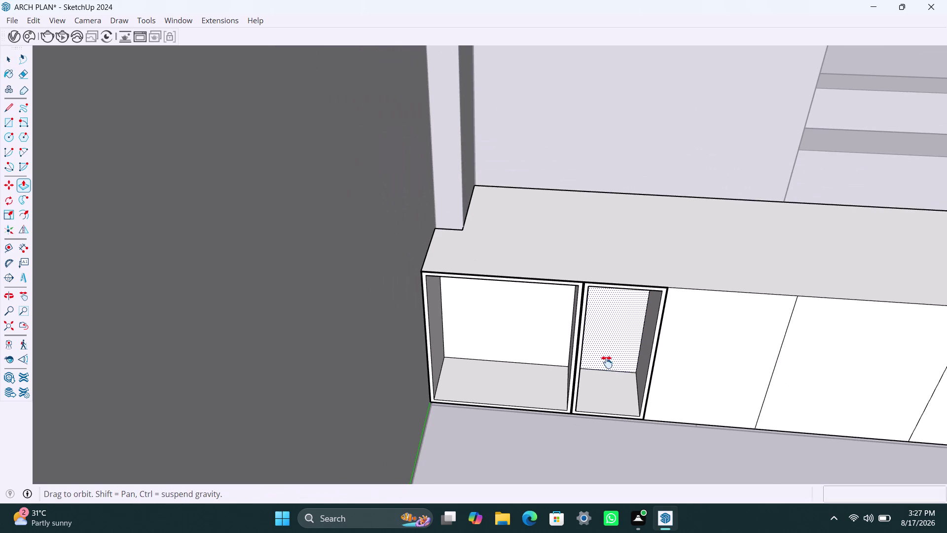
middle_drag(604, 361, 520, 340)
key(space)
Inset the third front panel's outline by 2.5mm, then by 18mm.
click(595, 335)
key(f)
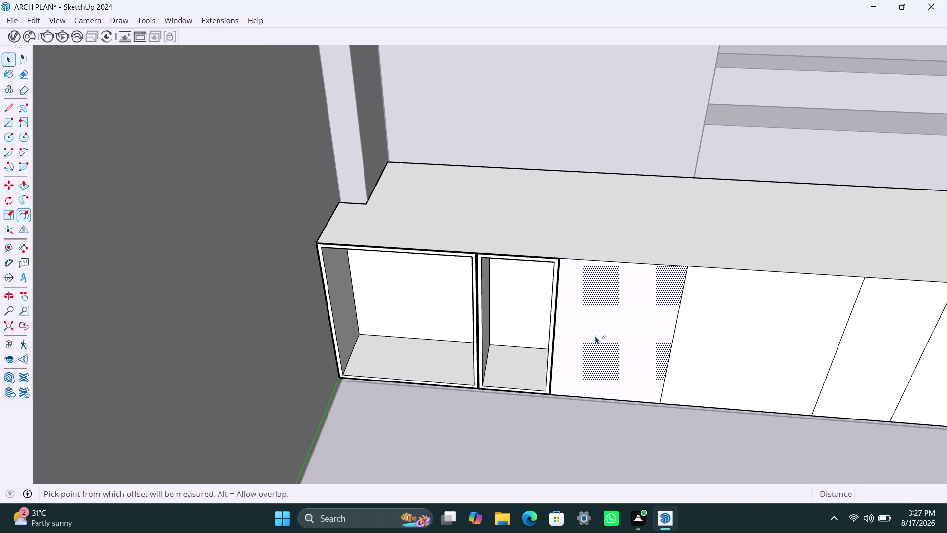
click(582, 304)
text(2)
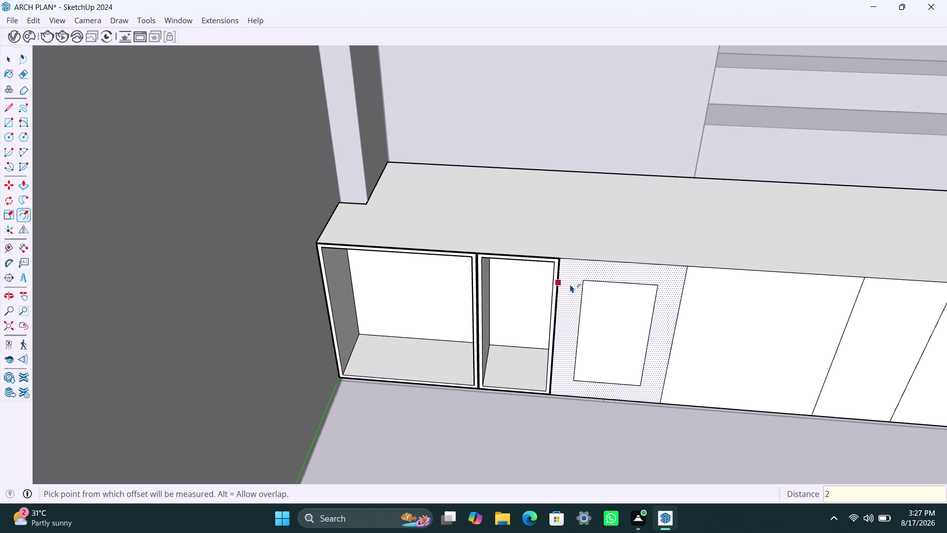
text(.5mm)
key(Return)
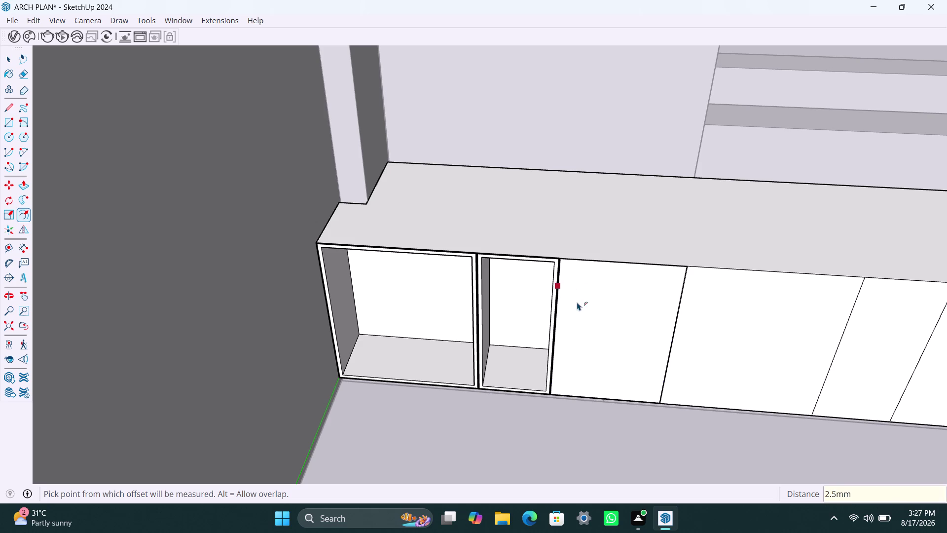
click(584, 304)
text(18mm)
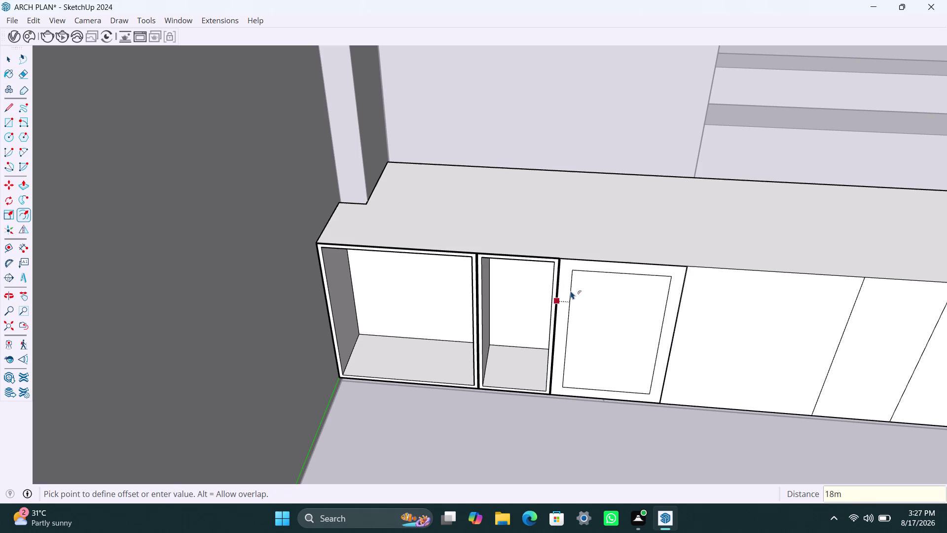
key(Return)
Push the third panel's inner face back into the cabinet as a cubby.
key(space)
click(596, 313)
key(p)
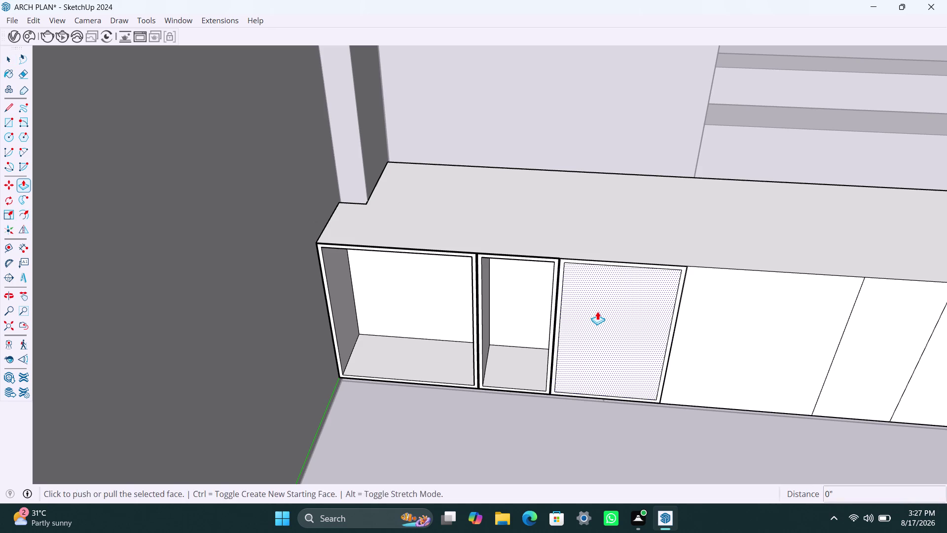
click(597, 311)
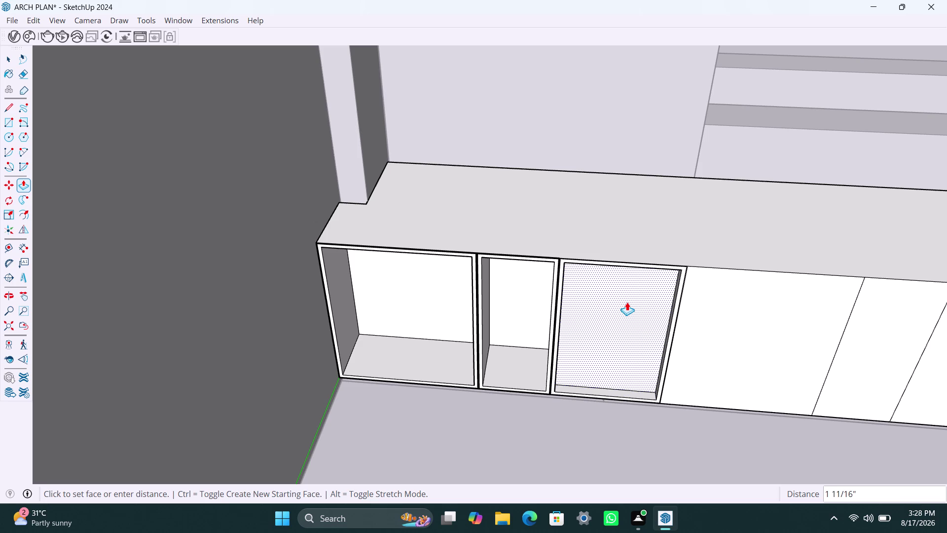
scroll(down, 3)
middle_drag(627, 302, 631, 264)
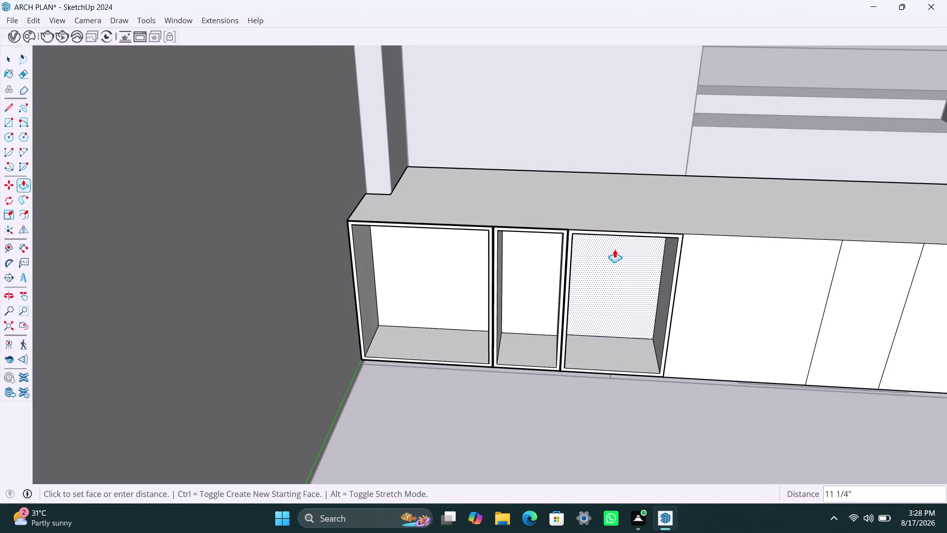
click(616, 250)
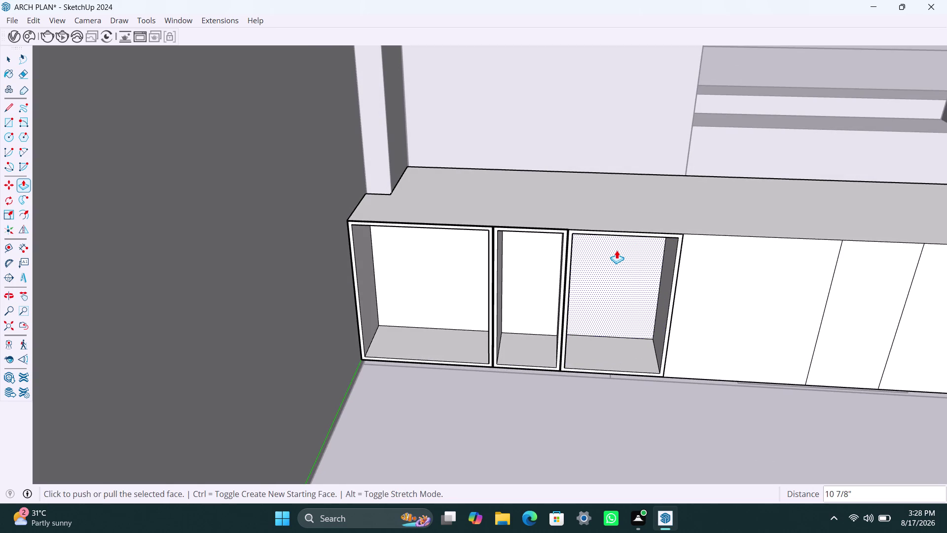
click(619, 297)
key(space)
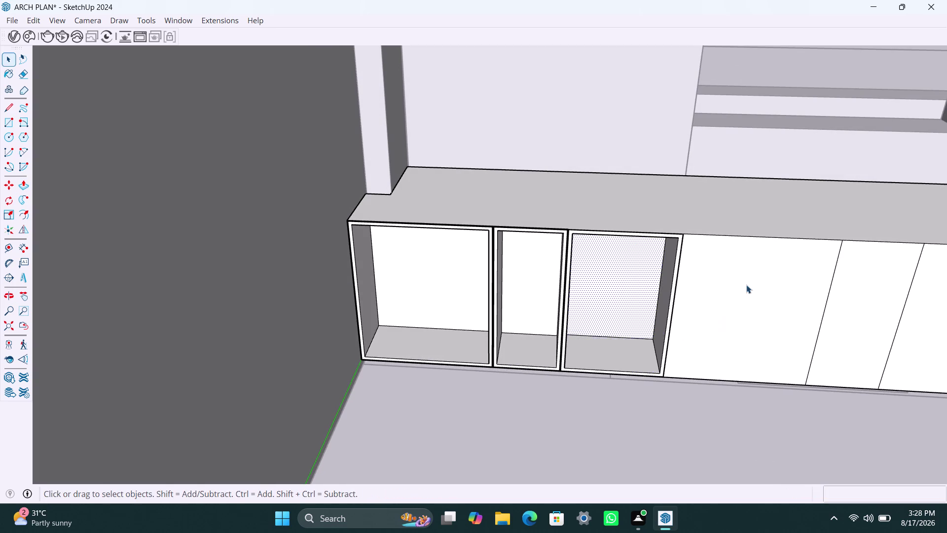
Select the fourth front panel and bring the remaining panels into view.
click(747, 284)
scroll(down, 3)
middle_drag(721, 368, 660, 351)
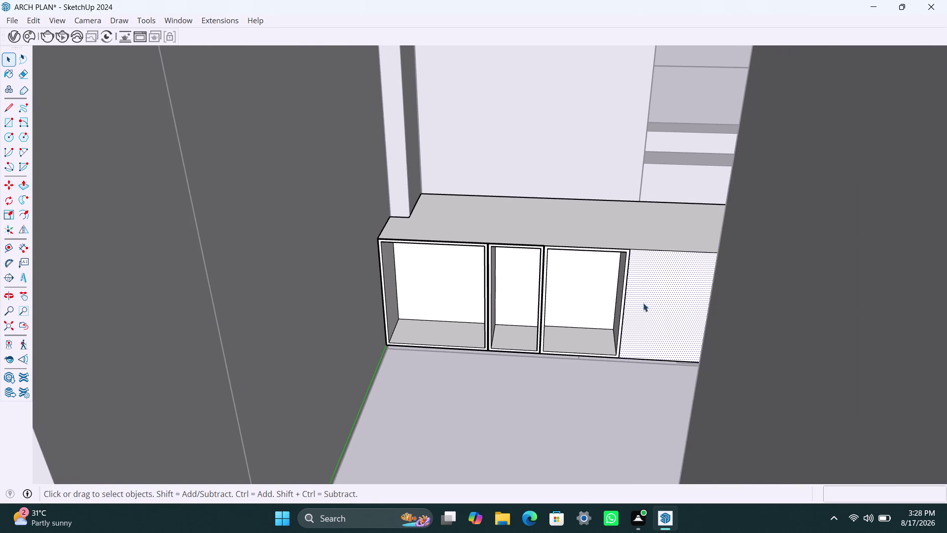
Inset the fourth panel's outline by 2.5mm, then by 18mm.
middle_drag(645, 303, 668, 306)
scroll(up, 3)
key(f)
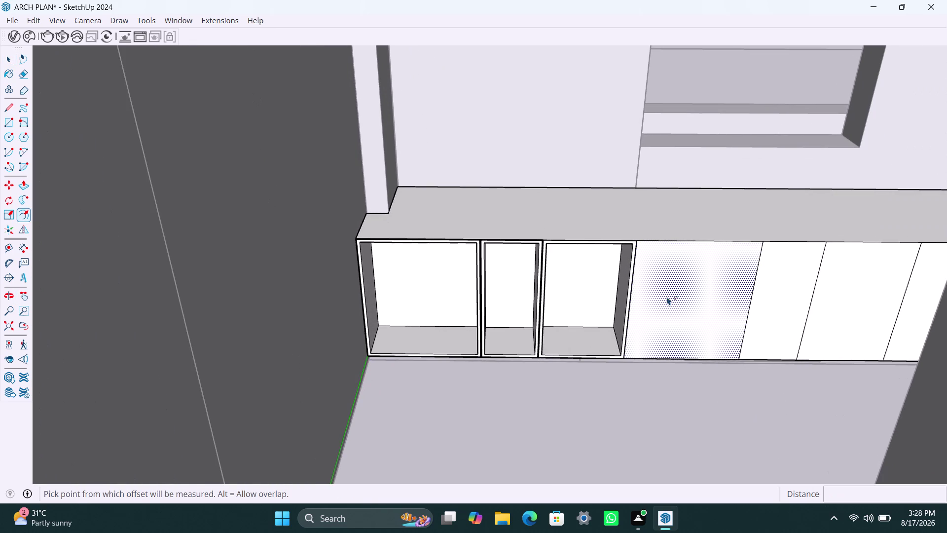
click(644, 267)
text(2)
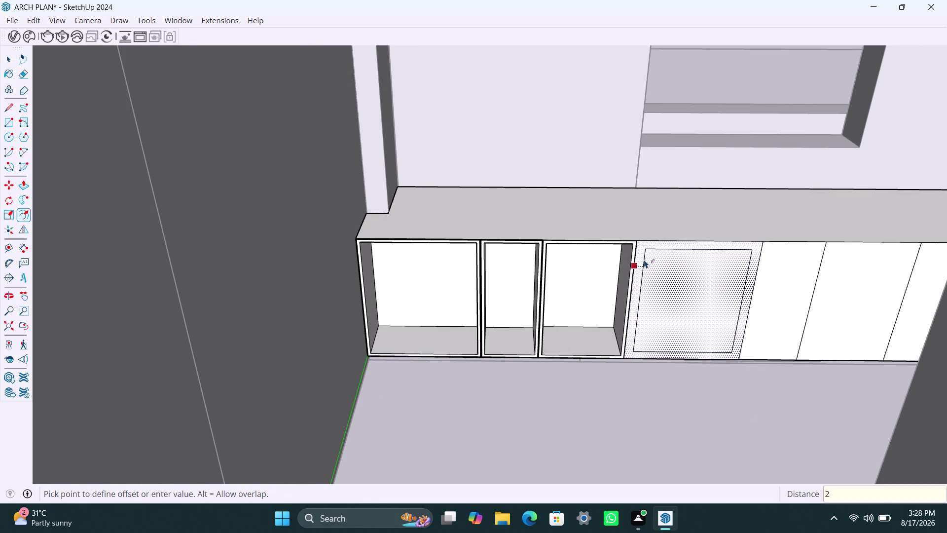
text(.5mm)
key(Return)
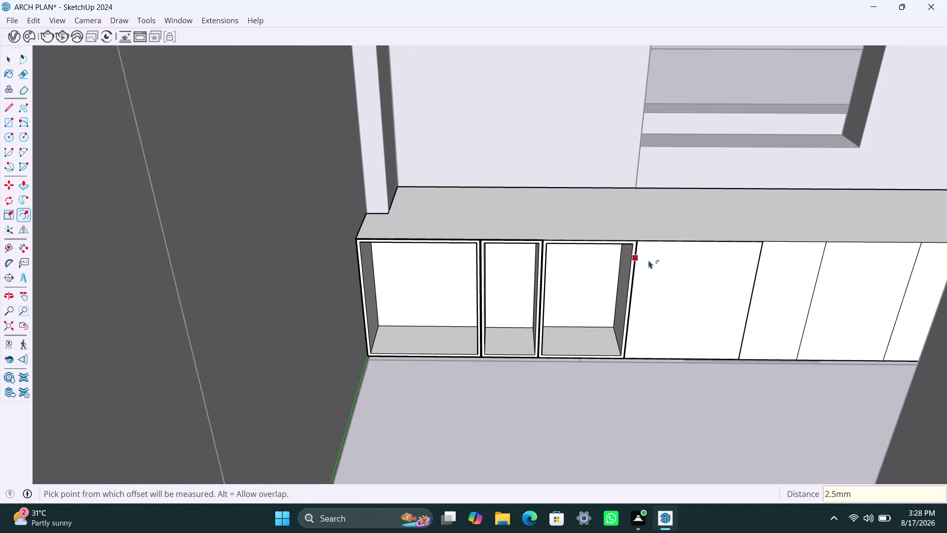
click(649, 260)
text(18mm)
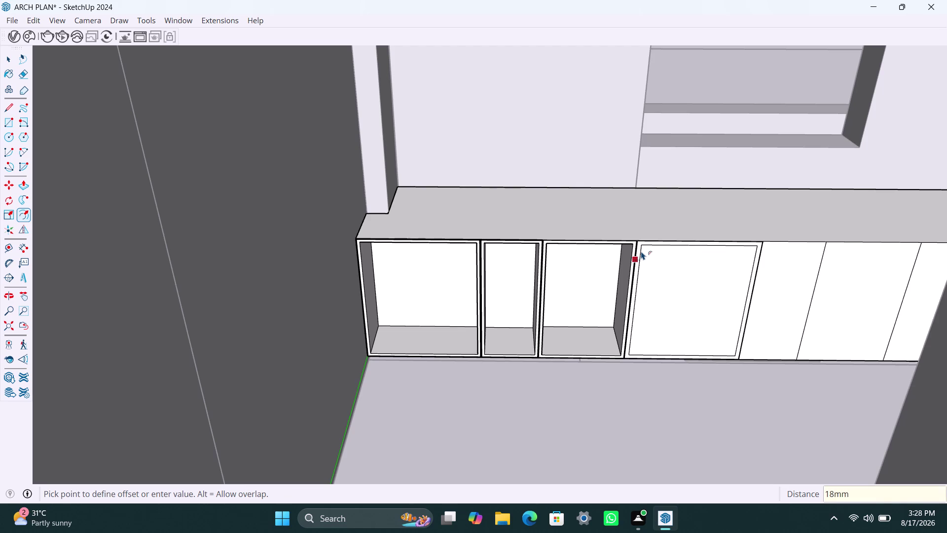
key(Return)
key(space)
Push the fourth bay's inner face inward to form an open cubby.
click(677, 278)
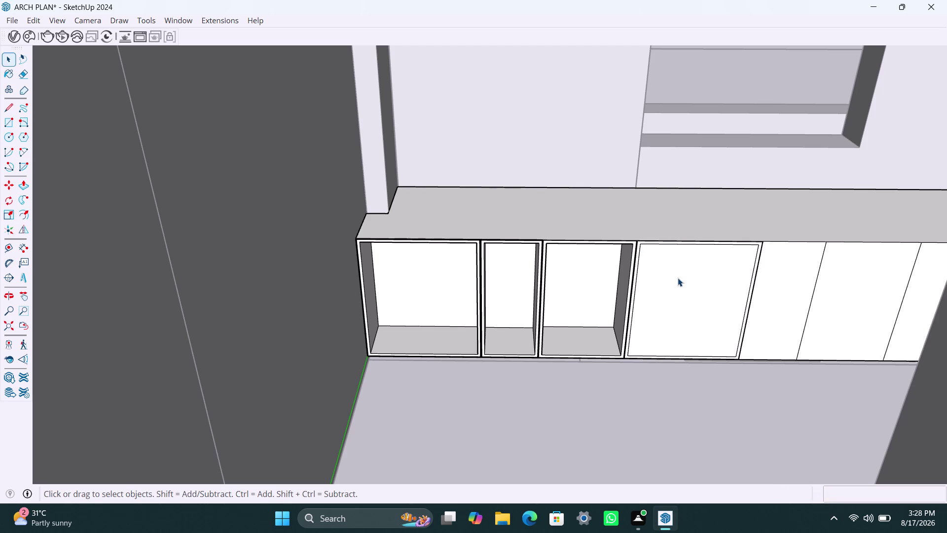
key(p)
click(678, 278)
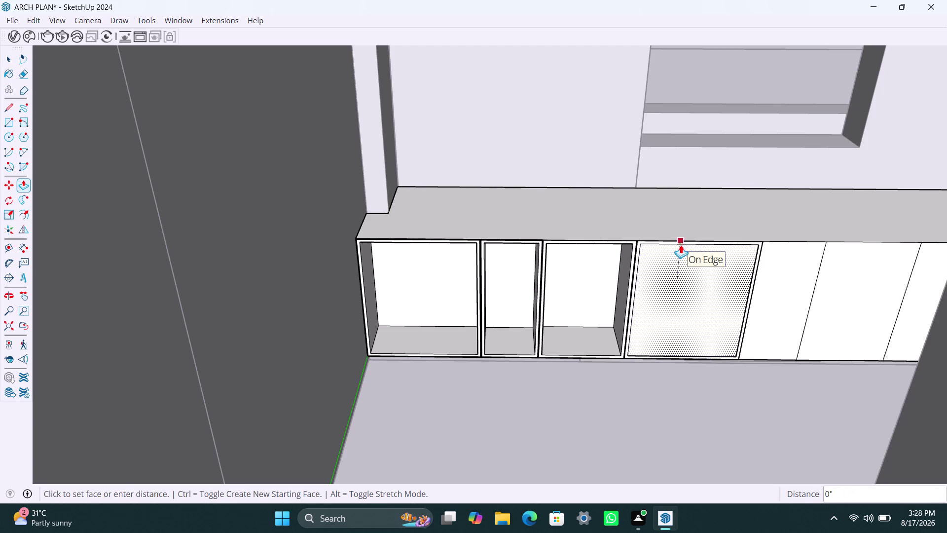
middle_drag(683, 276, 675, 240)
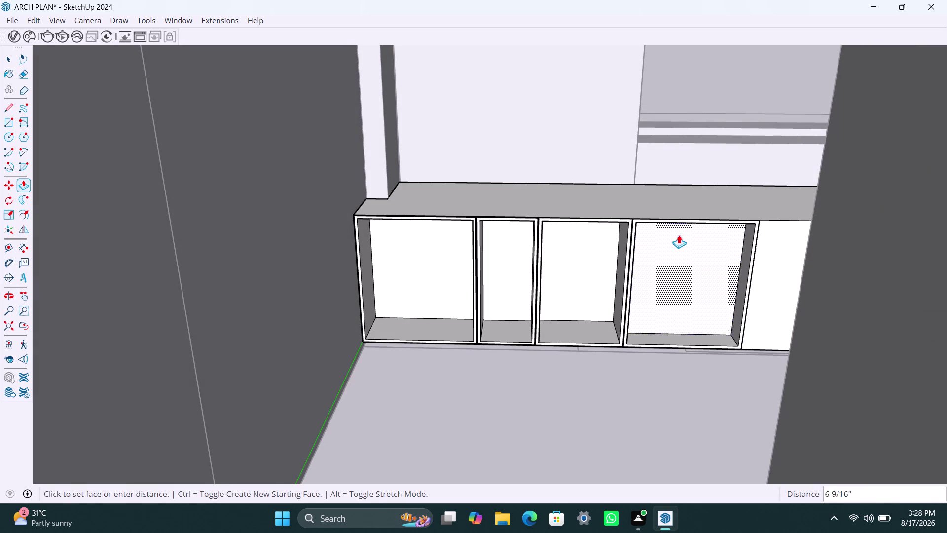
click(678, 228)
key(space)
scroll(down, 3)
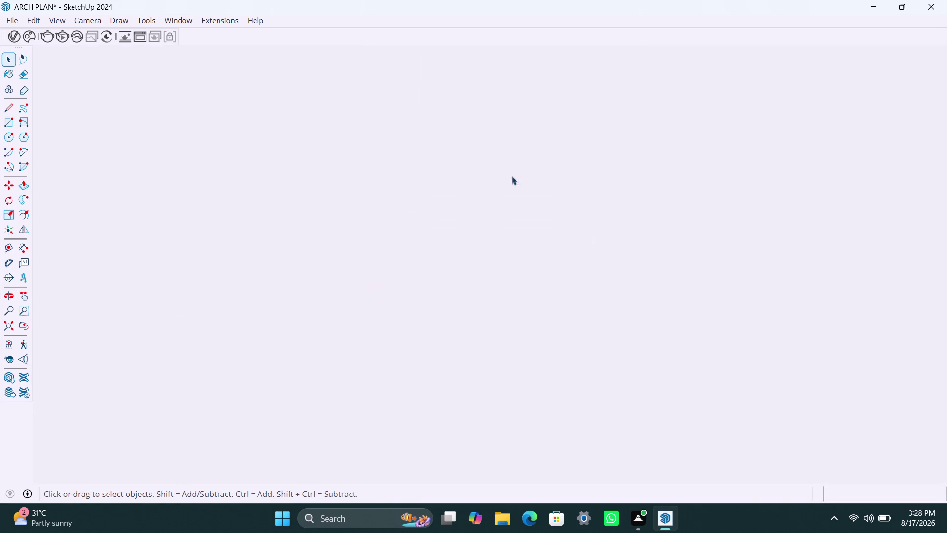
click(6, 322)
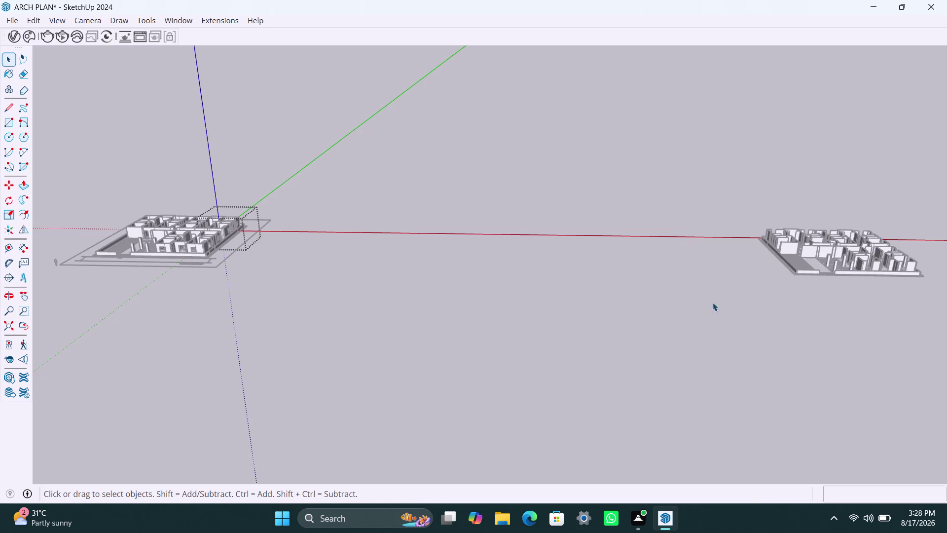
scroll(up, 3)
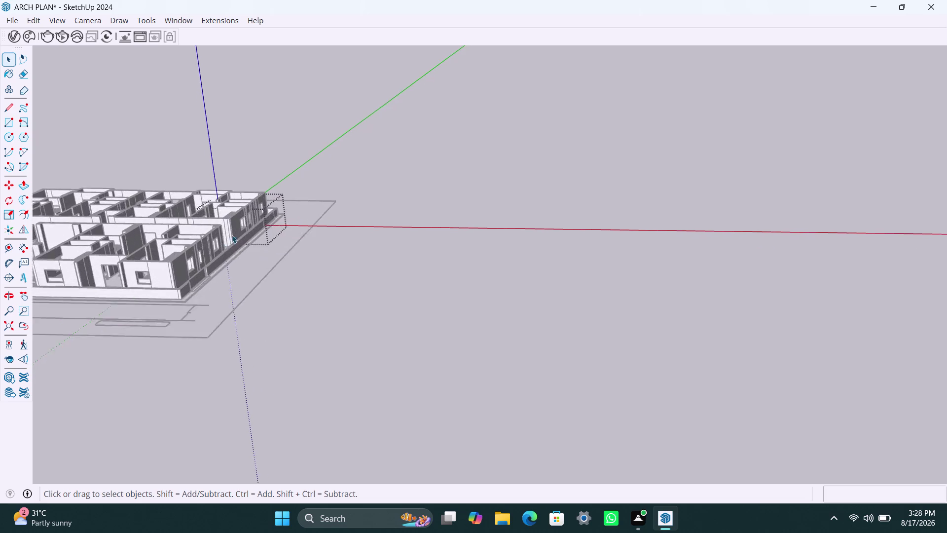
middle_drag(250, 246, 401, 316)
scroll(up, 3)
middle_drag(317, 266, 372, 351)
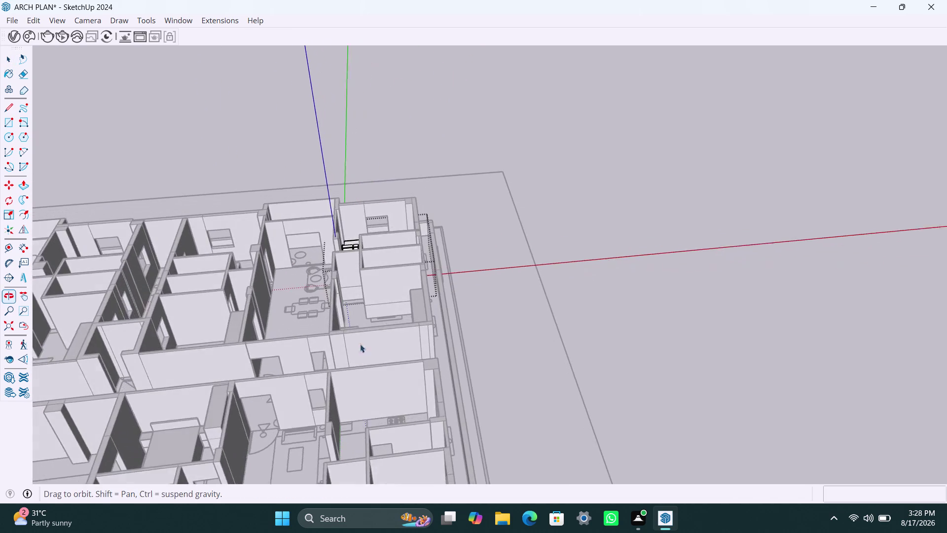
scroll(up, 3)
middle_drag(355, 244, 369, 322)
scroll(up, 3)
middle_drag(408, 305, 411, 343)
scroll(up, 3)
middle_drag(440, 330, 434, 330)
scroll(up, 3)
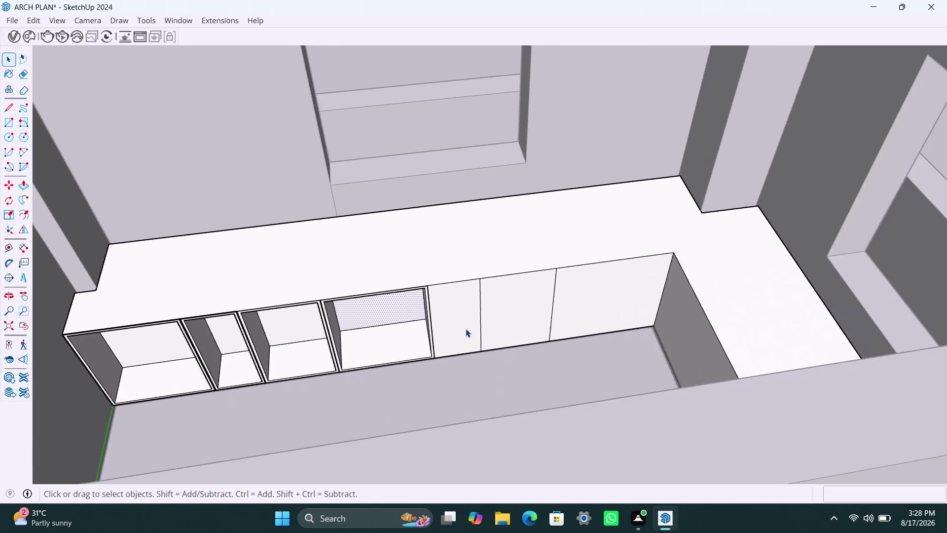
scroll(up, 3)
click(459, 318)
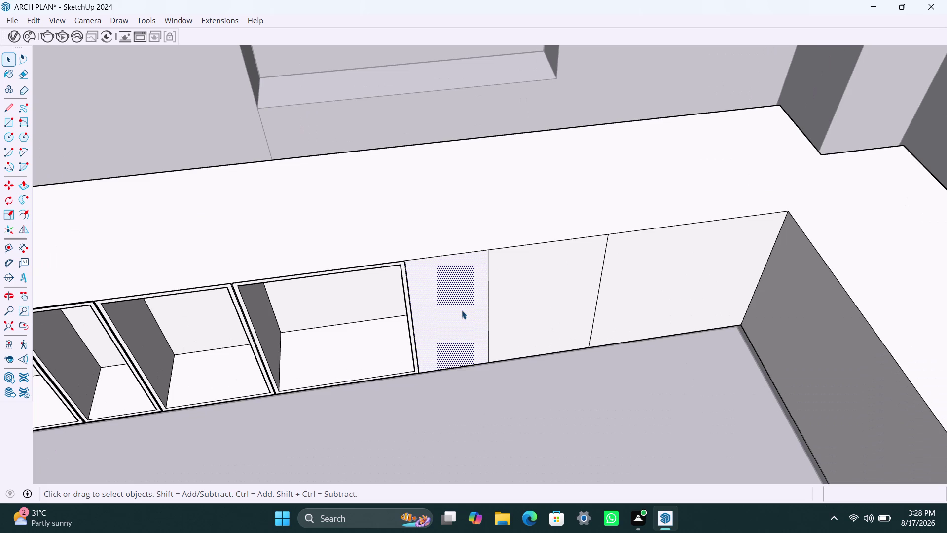
scroll(up, 3)
middle_drag(281, 338, 281, 338)
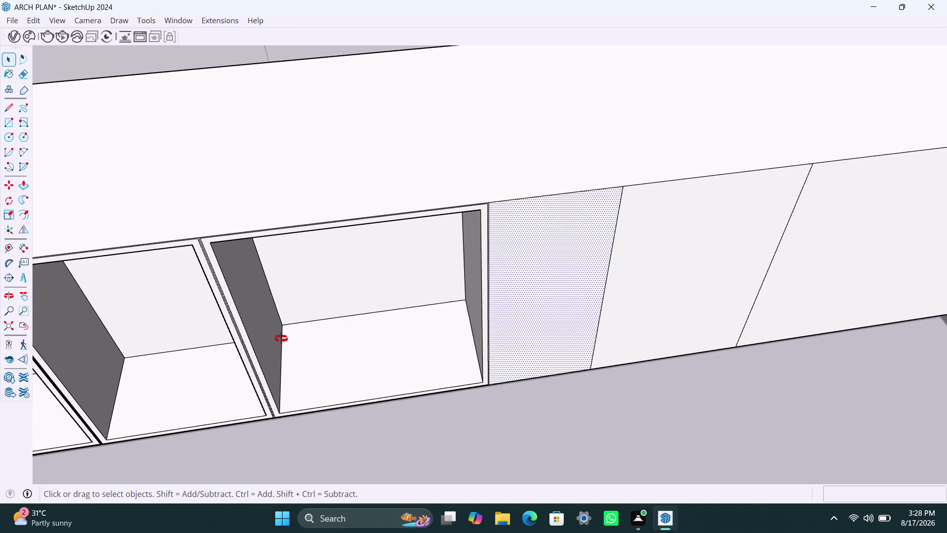
middle_drag(281, 338, 531, 336)
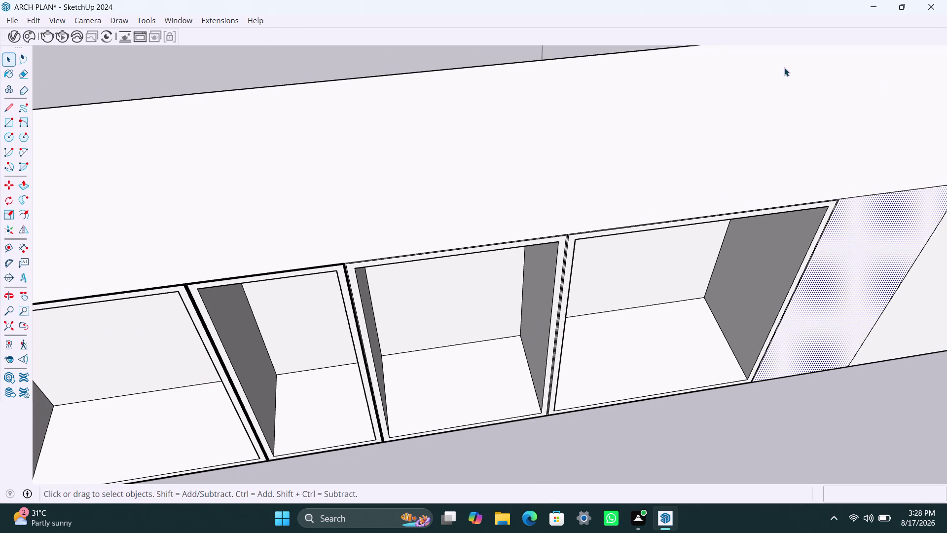
scroll(up, 3)
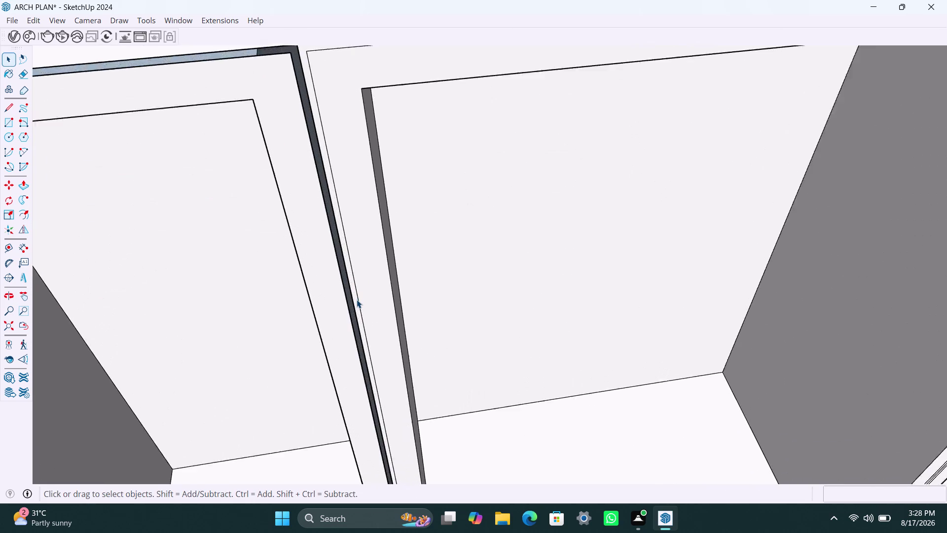
scroll(up, 3)
click(356, 301)
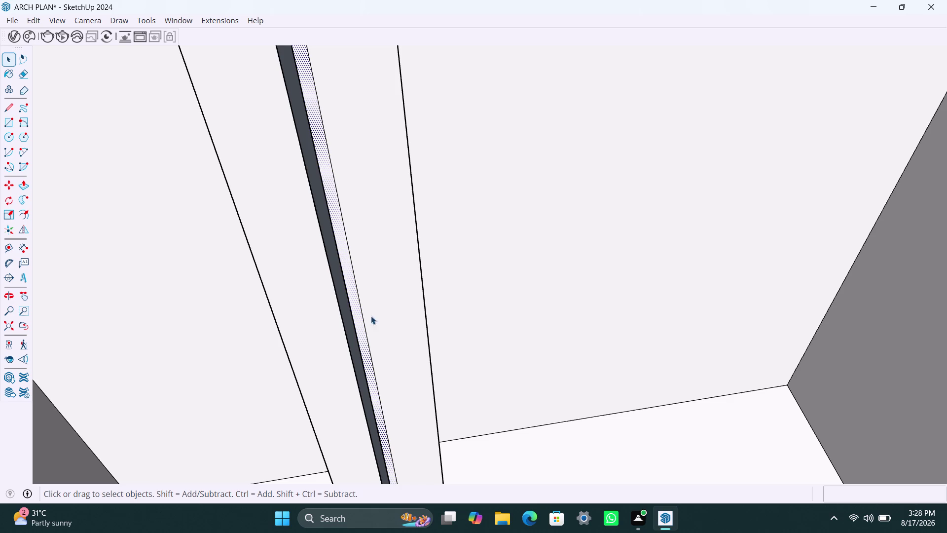
key(Delete)
scroll(down, 3)
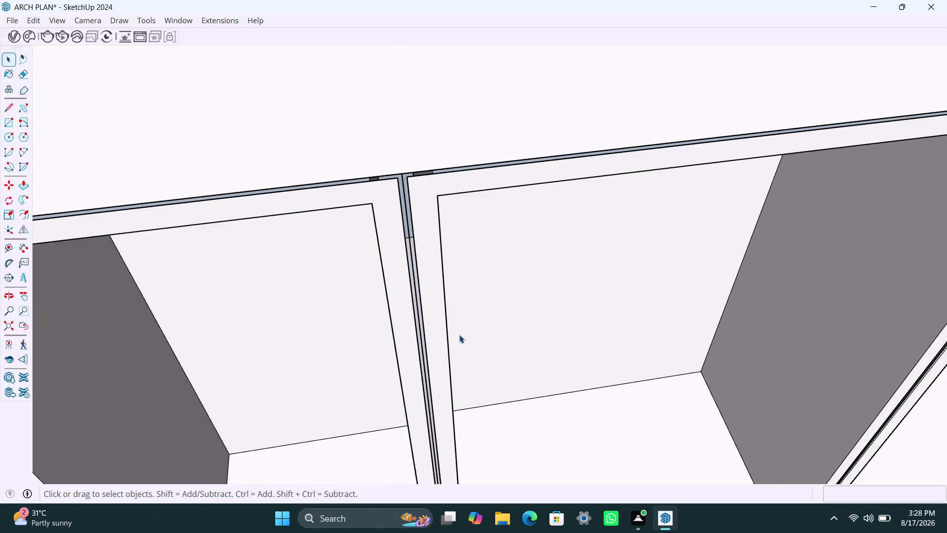
scroll(down, 3)
scroll(down, 3)
middle_drag(483, 353, 418, 339)
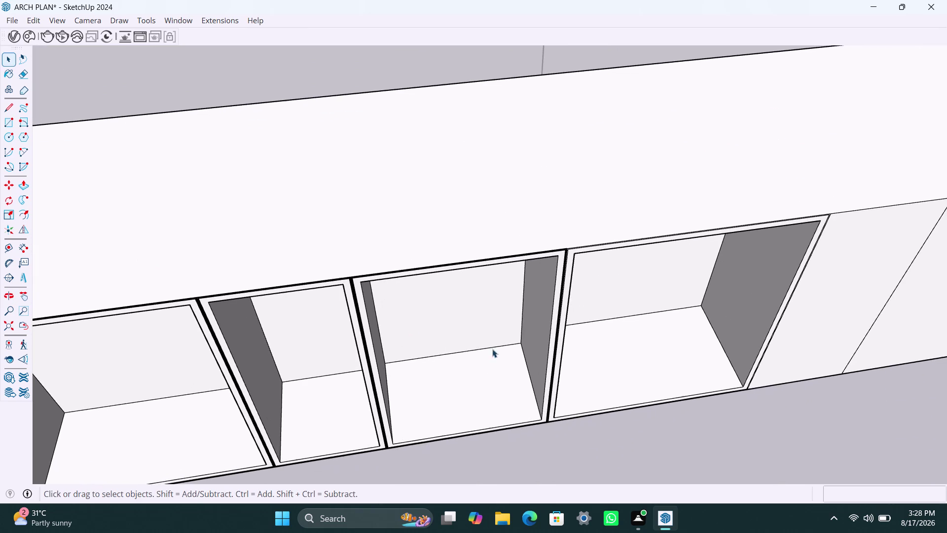
scroll(up, 3)
scroll(up, 3)
click(531, 326)
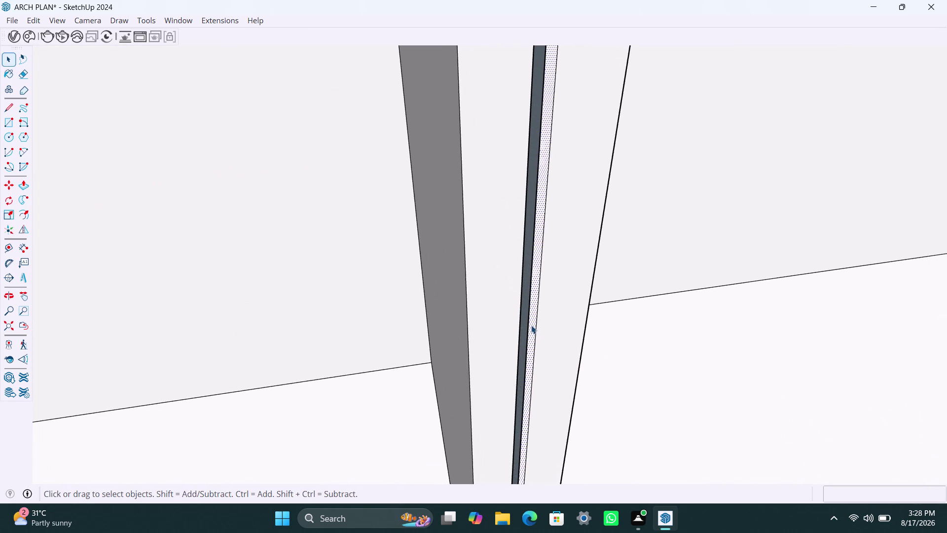
key(Delete)
scroll(down, 3)
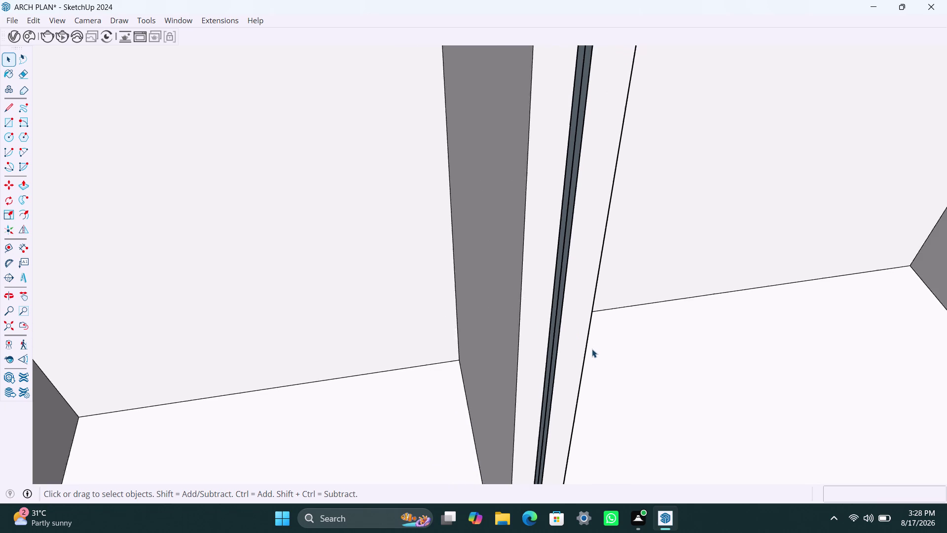
scroll(down, 3)
scroll(down, 3)
scroll(down, 3)
scroll(down, 3)
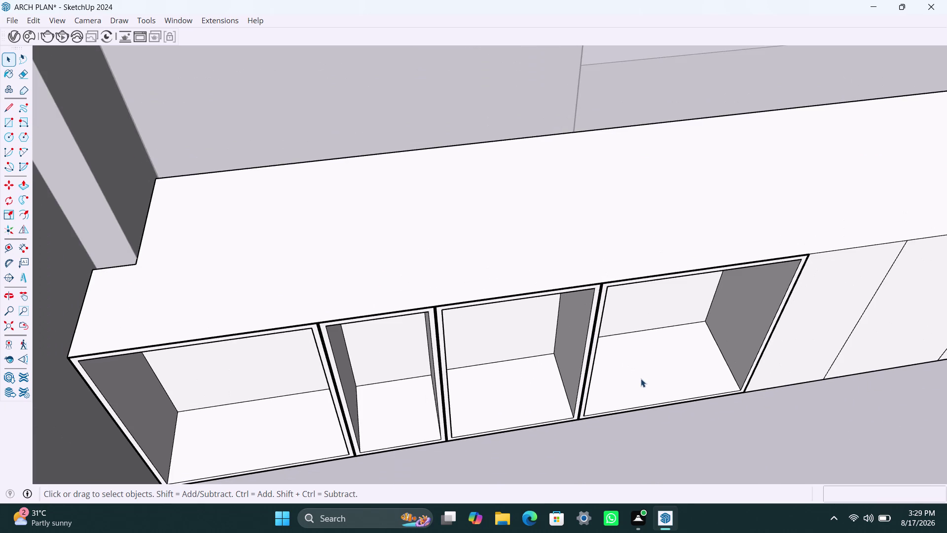
middle_drag(641, 379, 429, 362)
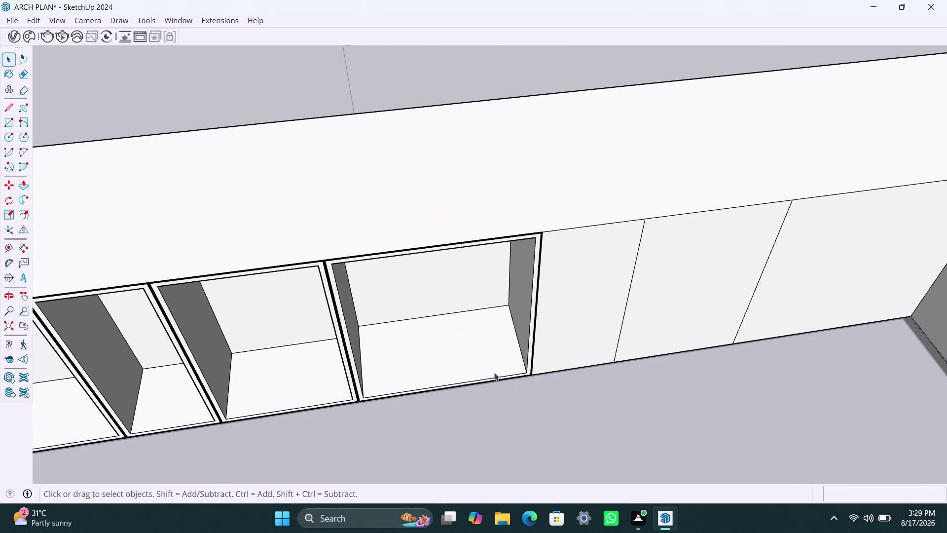
middle_drag(450, 374, 386, 383)
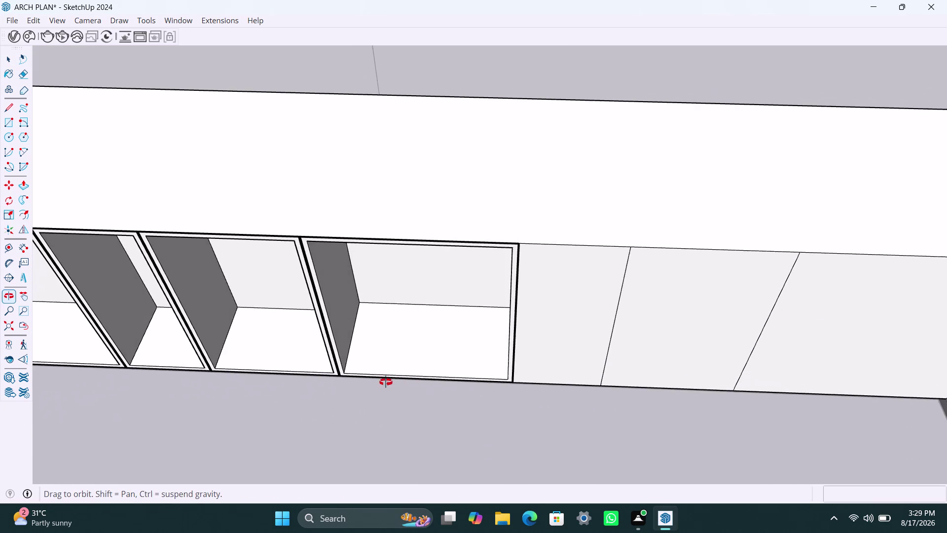
middle_drag(387, 382, 384, 380)
middle_drag(542, 355, 542, 327)
scroll(down, 3)
scroll(down, 3)
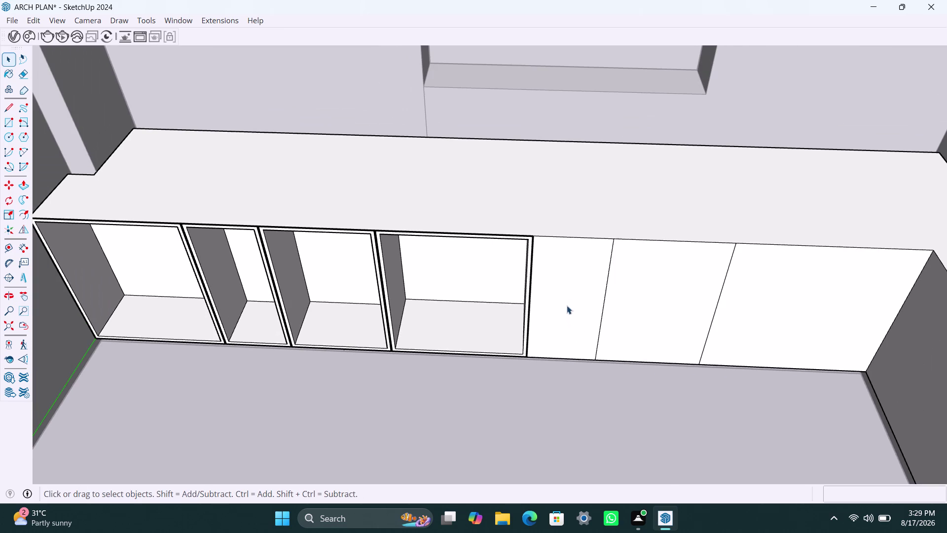
Inset the fifth panel's outline 18mm, after a first 2.5mm attempt.
click(565, 299)
key(f)
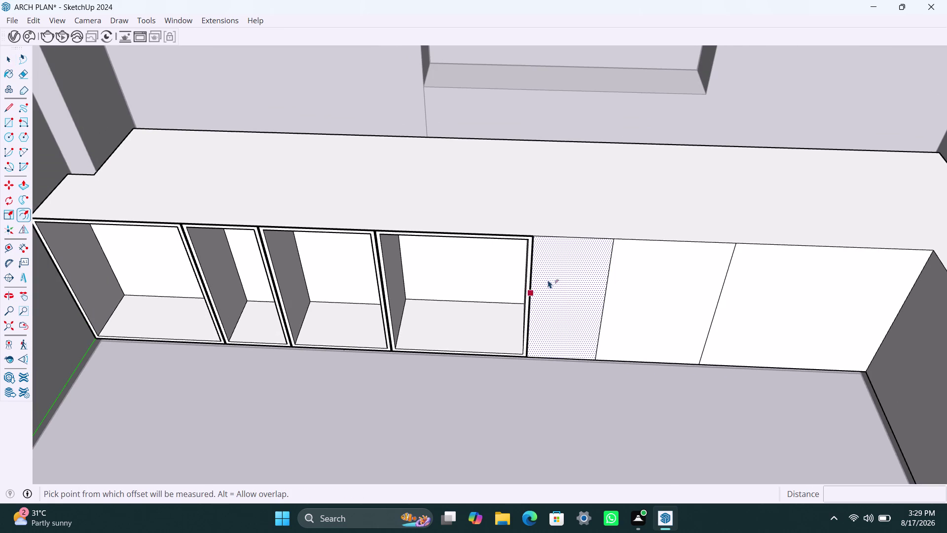
click(545, 277)
text(2.)
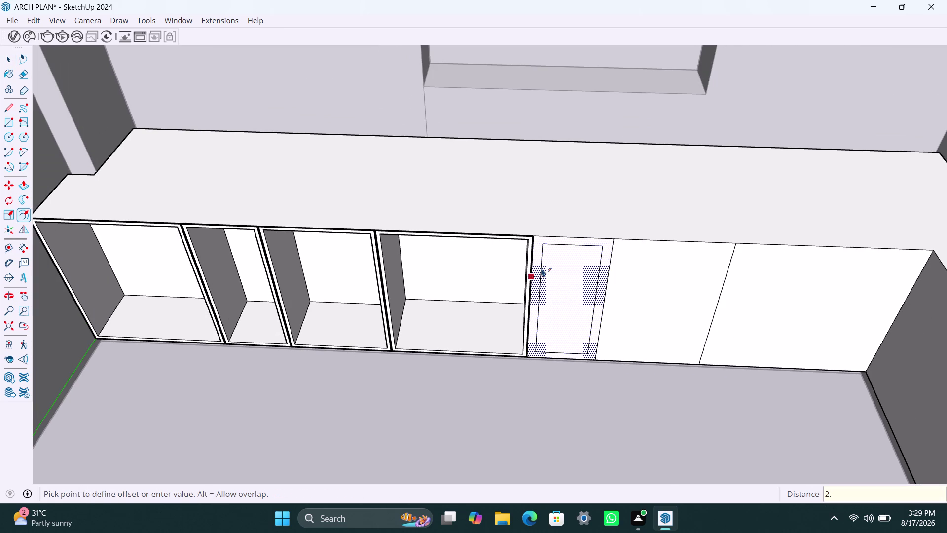
text(5mm)
key(Return)
click(548, 268)
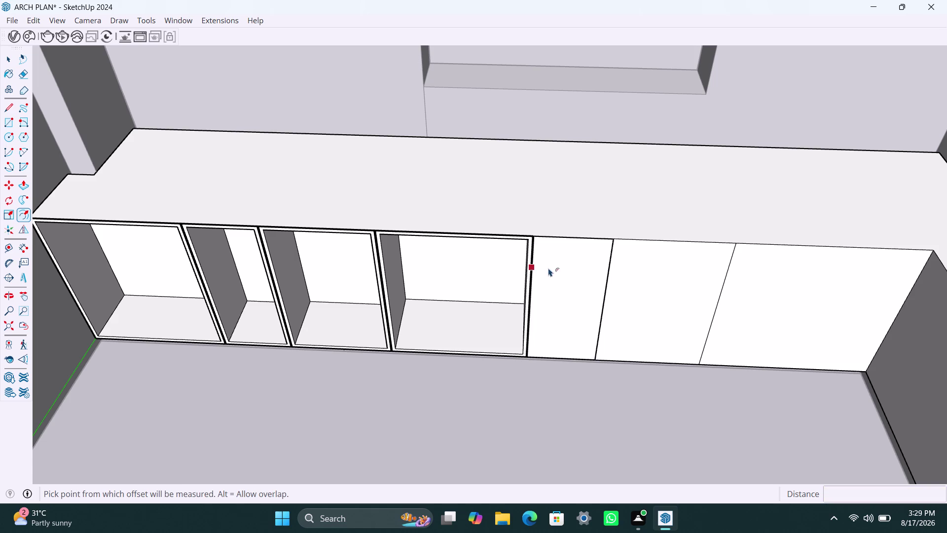
text(18mm)
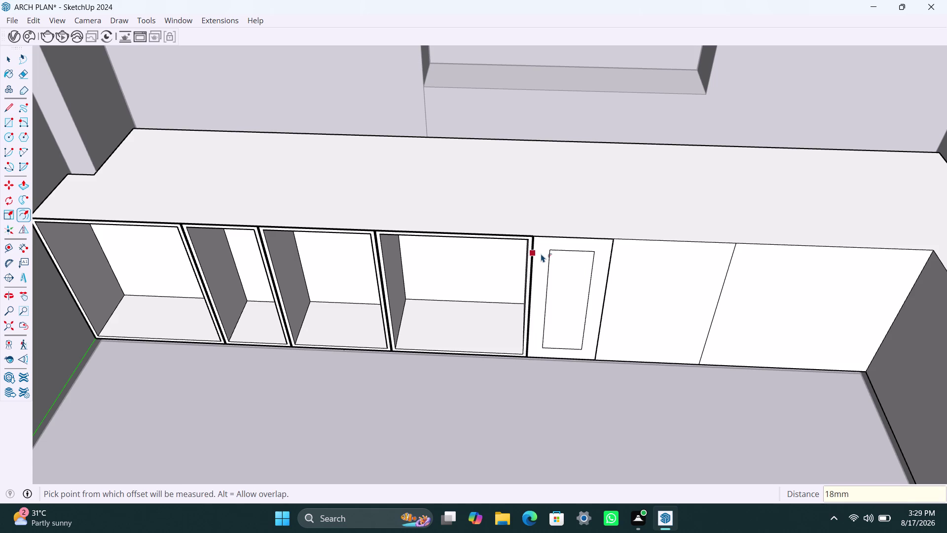
key(Return)
key(space)
Delete the leftover strip along the inset edge.
scroll(up, 3)
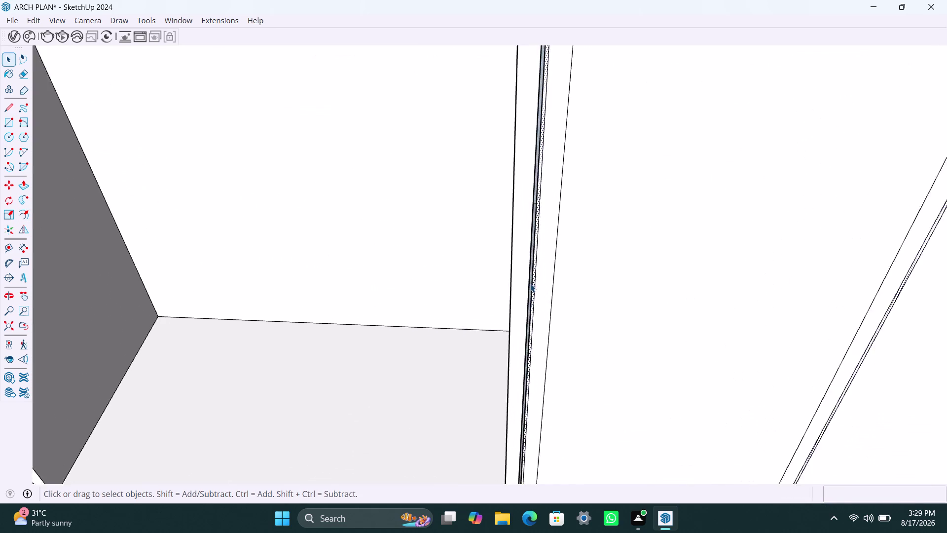
scroll(up, 3)
click(536, 267)
key(Delete)
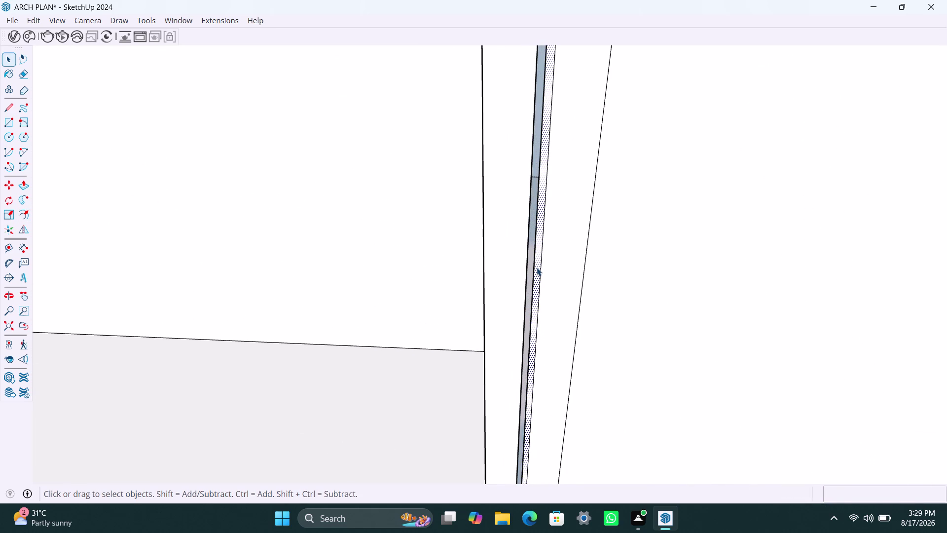
scroll(down, 3)
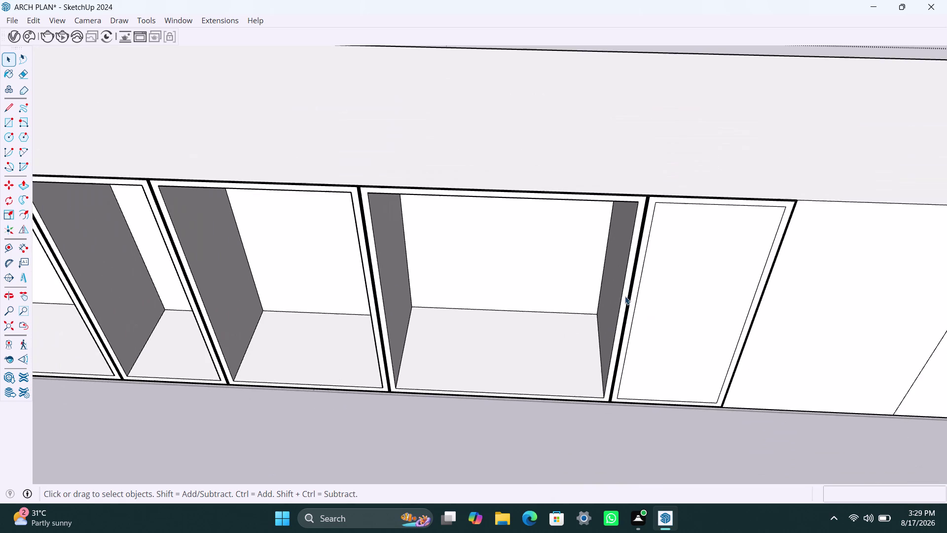
Push the fifth panel's inner inset face back into the cabinet.
middle_drag(628, 295, 541, 278)
click(593, 278)
key(p)
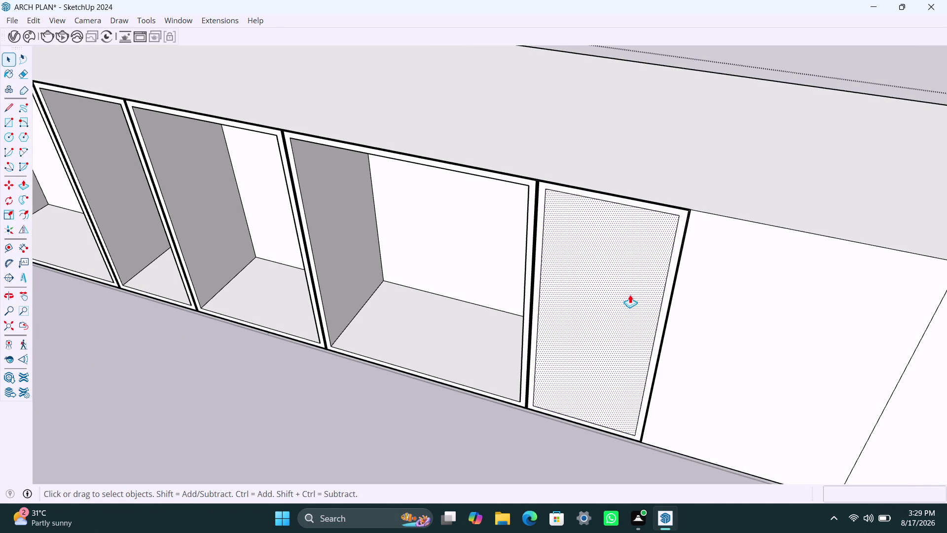
click(630, 293)
click(655, 245)
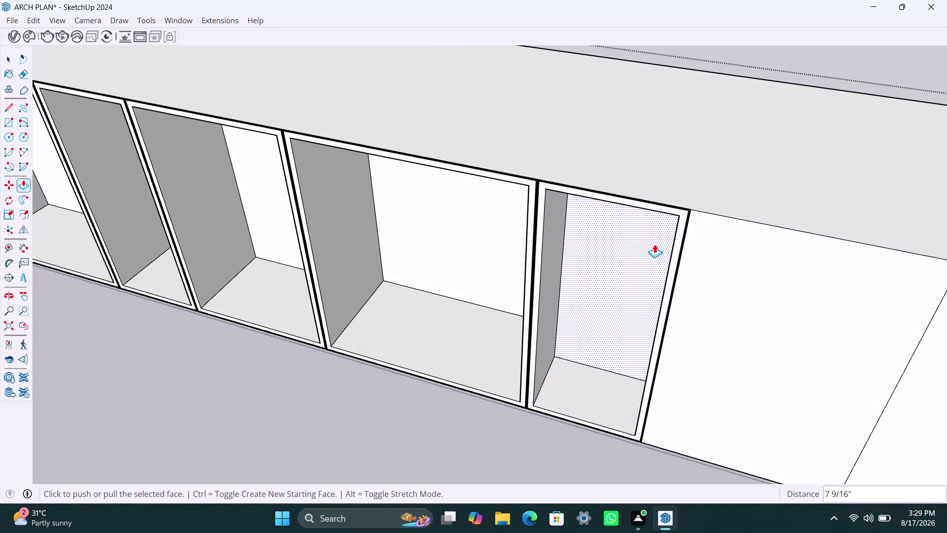
key(space)
scroll(down, 3)
scroll(down, 3)
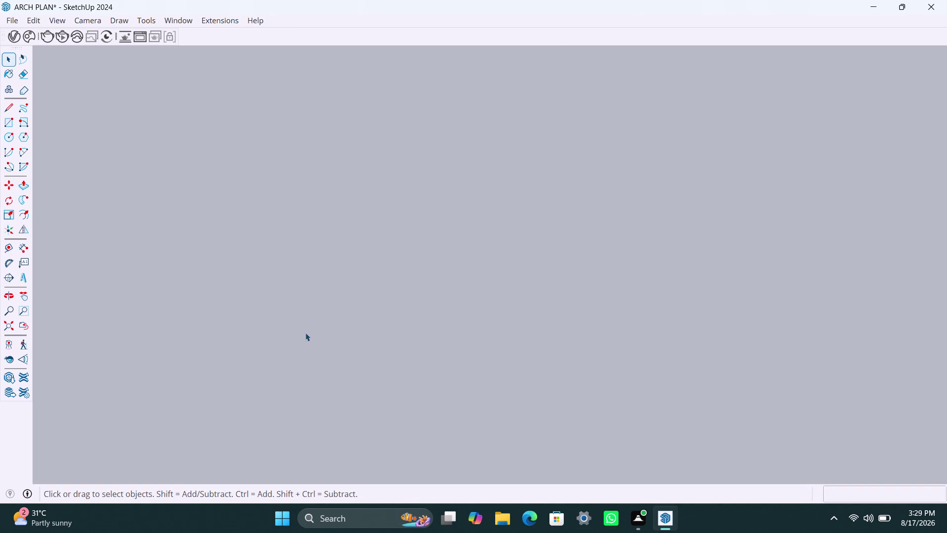
Pan and zoom the view onto the L-shaped kitchen cabinet.
click(14, 326)
scroll(up, 3)
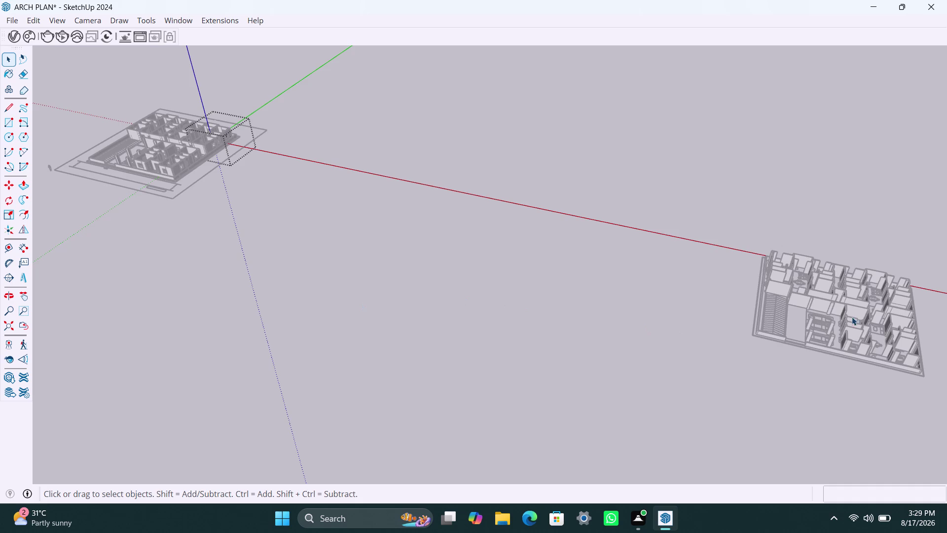
scroll(up, 3)
scroll(up, 3)
scroll(down, 3)
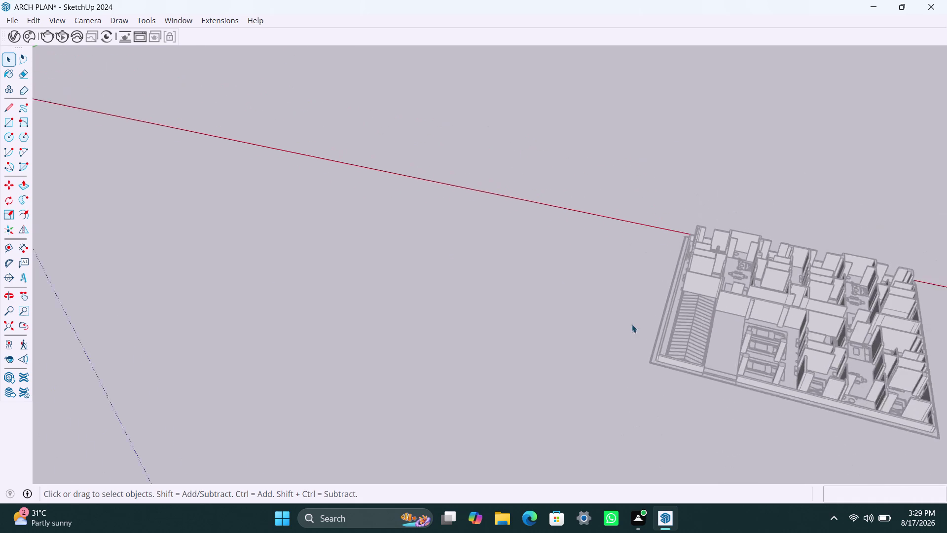
scroll(down, 3)
scroll(down, 3)
middle_drag(303, 294, 684, 326)
scroll(up, 3)
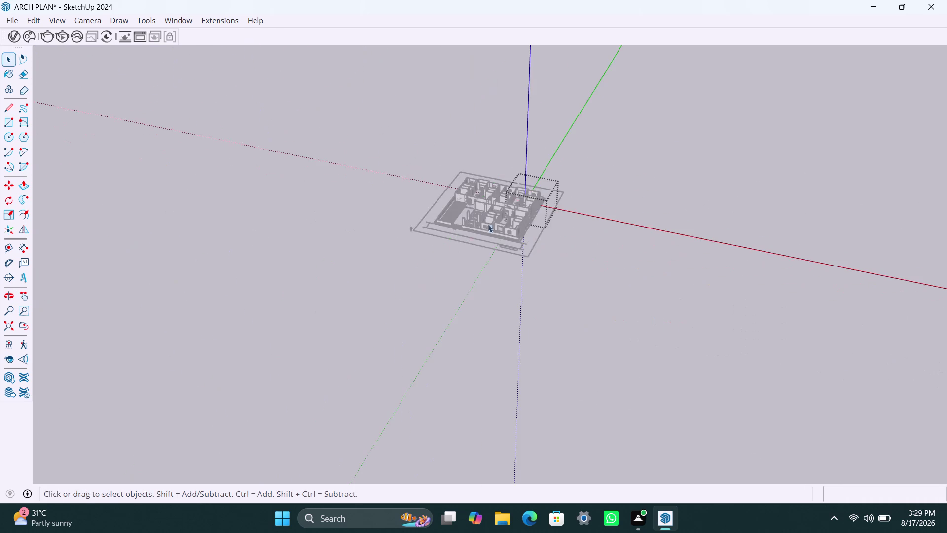
scroll(up, 3)
middle_drag(521, 189, 547, 295)
scroll(up, 3)
middle_drag(627, 236, 614, 346)
scroll(up, 3)
scroll(up, 3)
middle_drag(646, 253, 669, 255)
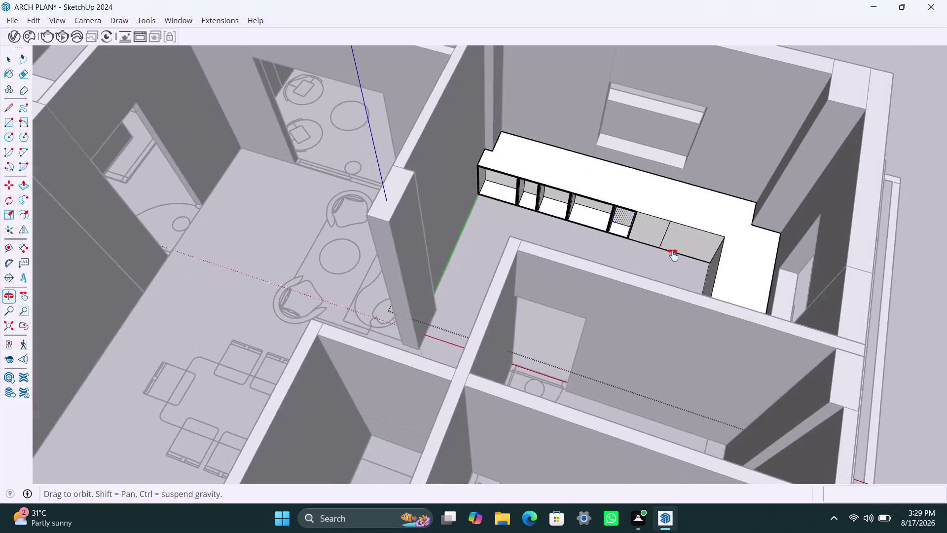
middle_drag(670, 255, 689, 251)
scroll(up, 3)
Push the small end cubby face fully back into the cabinet.
click(645, 207)
key(p)
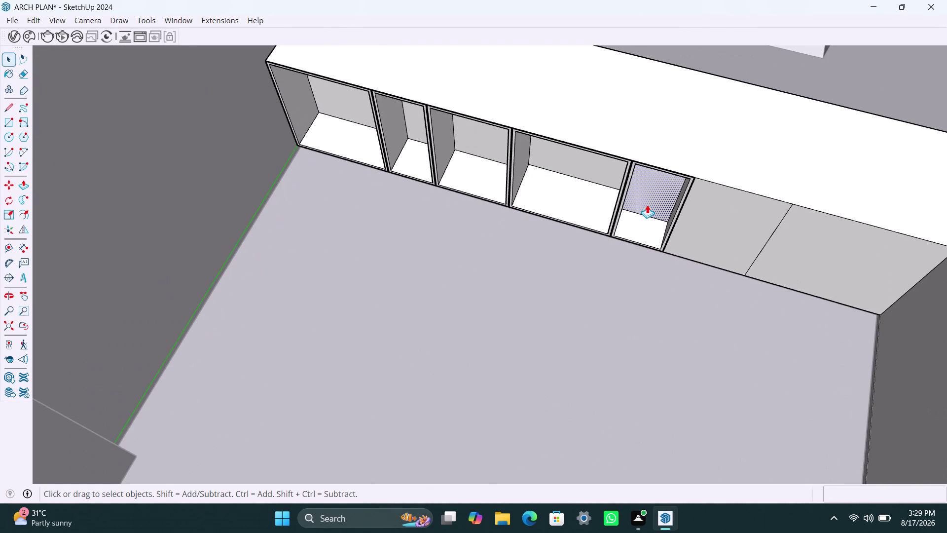
click(647, 205)
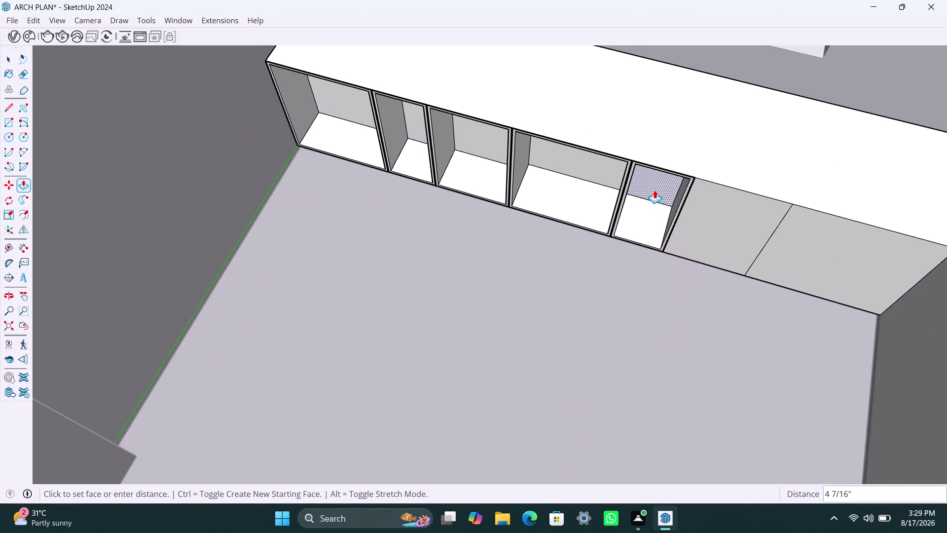
click(654, 190)
key(space)
scroll(down, 3)
Select the blank front panel beside the cubbies and zoom in on it.
middle_drag(572, 294, 547, 294)
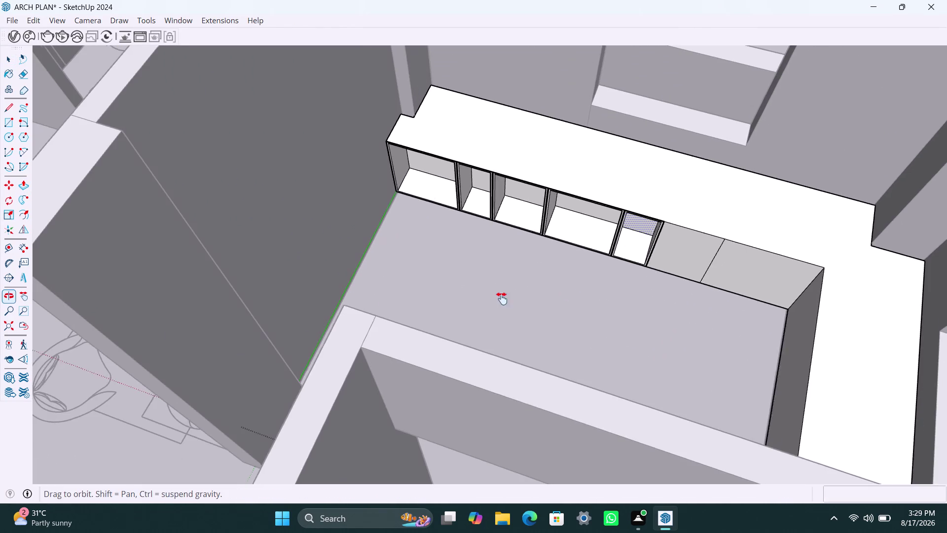
middle_drag(547, 294, 458, 312)
scroll(up, 3)
middle_drag(536, 317, 560, 310)
click(606, 233)
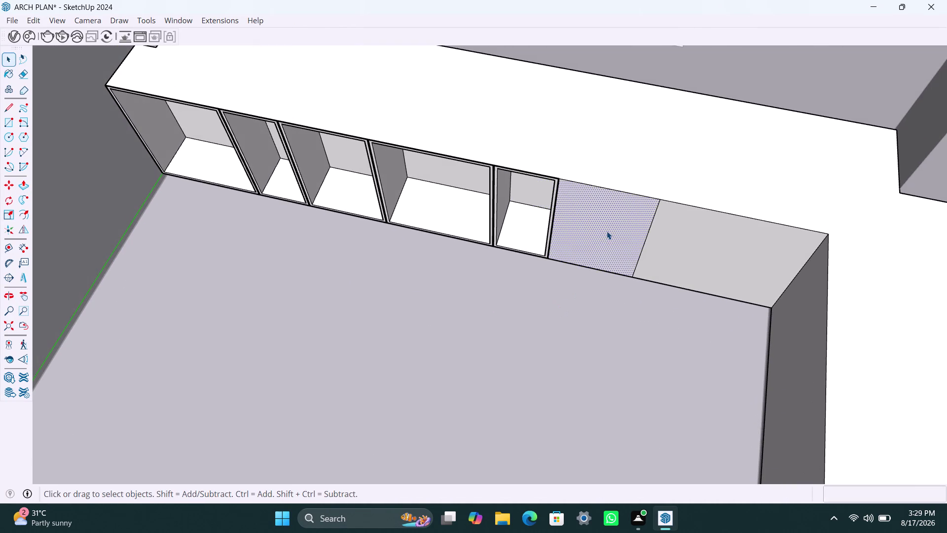
scroll(up, 3)
middle_drag(598, 234, 631, 176)
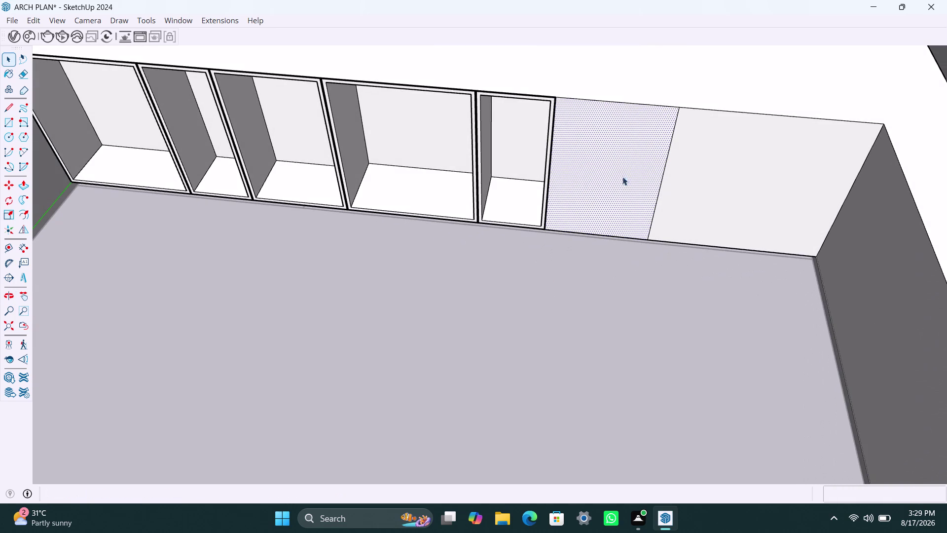
middle_drag(588, 183, 552, 251)
scroll(up, 3)
middle_drag(574, 229, 586, 219)
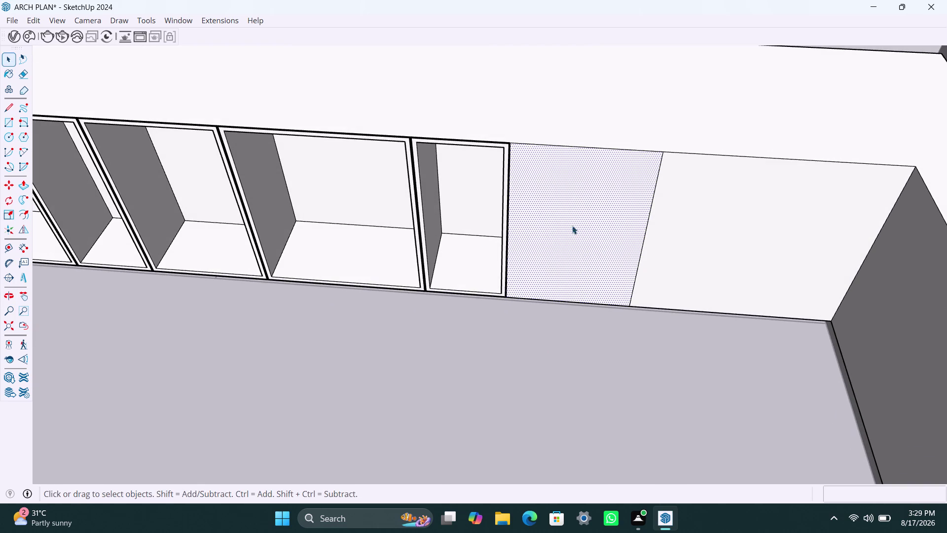
Offset the panel face inward 2.5mm, then 18mm, to outline the frame.
key(f)
click(537, 172)
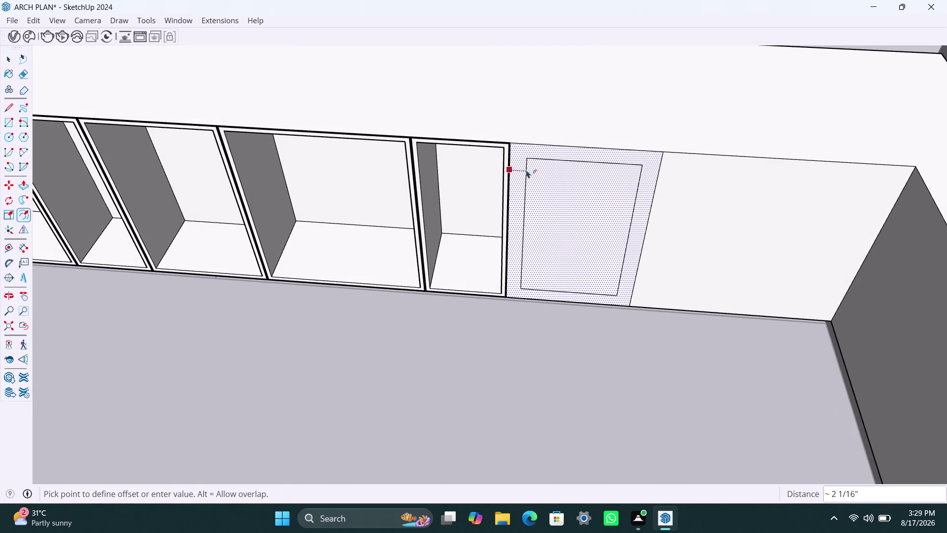
text(2.5mm)
key(Return)
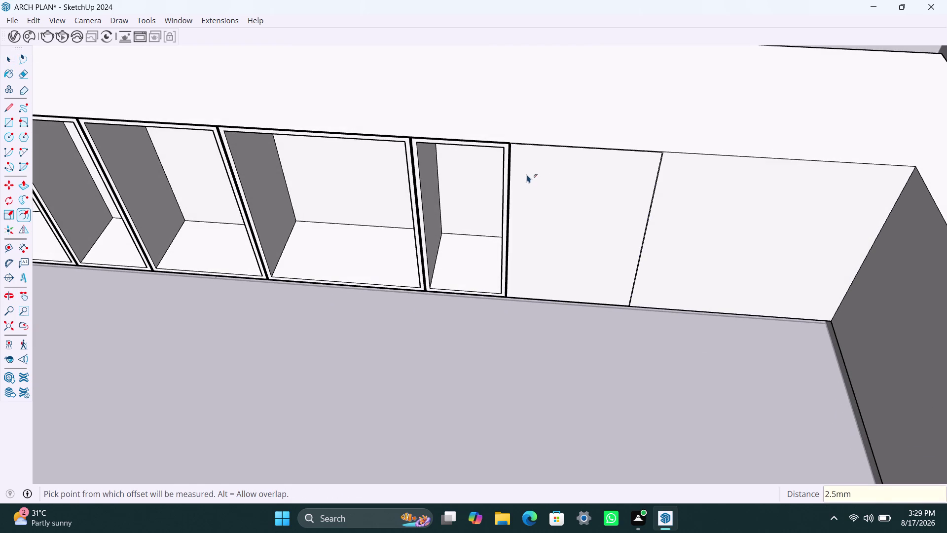
click(538, 174)
text(18mm)
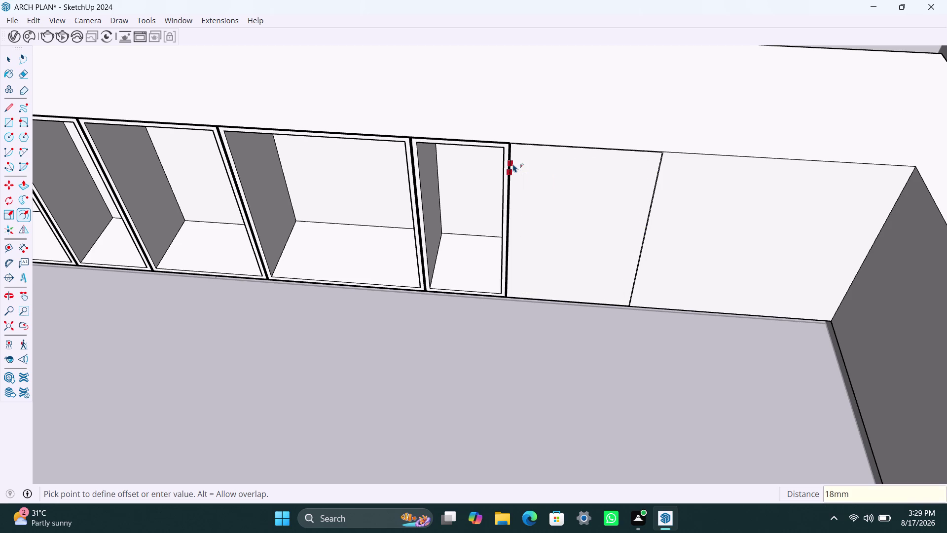
key(Return)
Push the inner panel face back into the cabinet to set the compartment depth.
key(c)
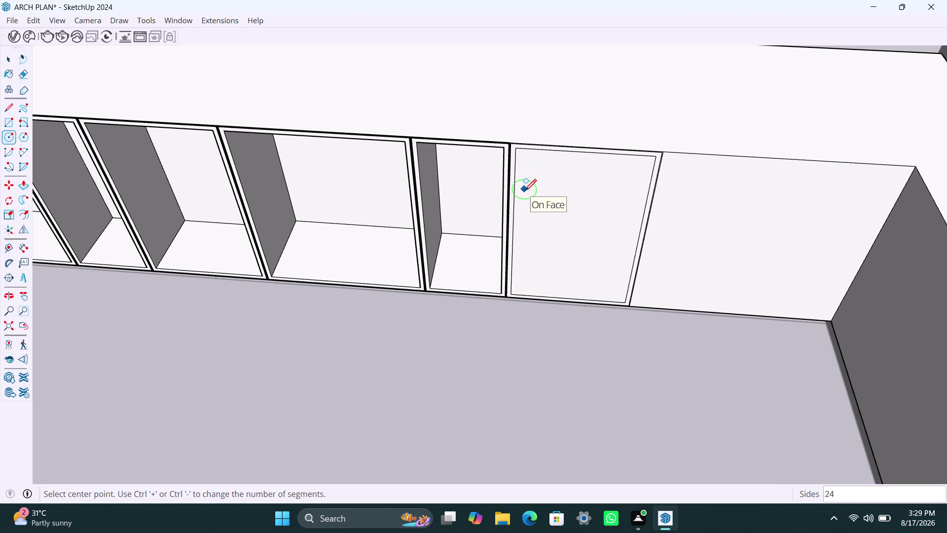
key(space)
scroll(up, 3)
click(538, 184)
key(p)
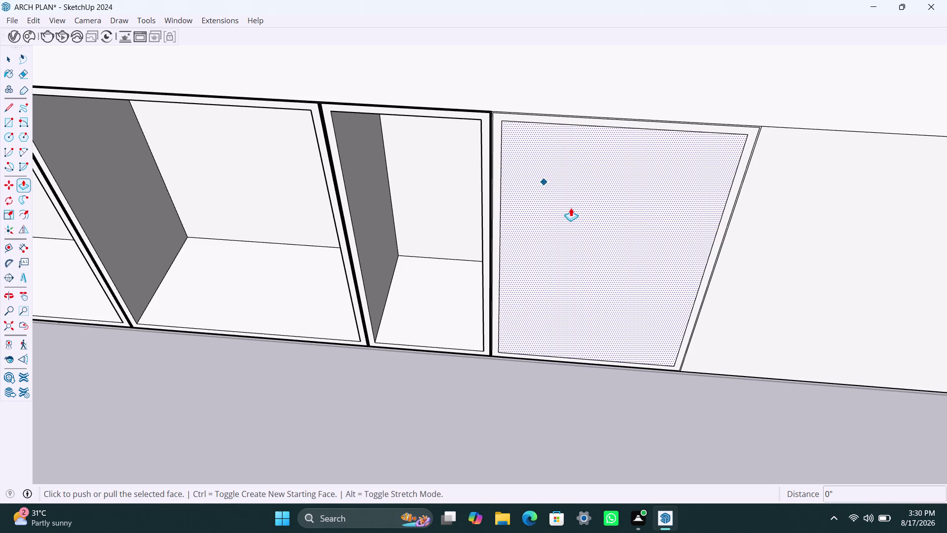
key(p)
click(584, 192)
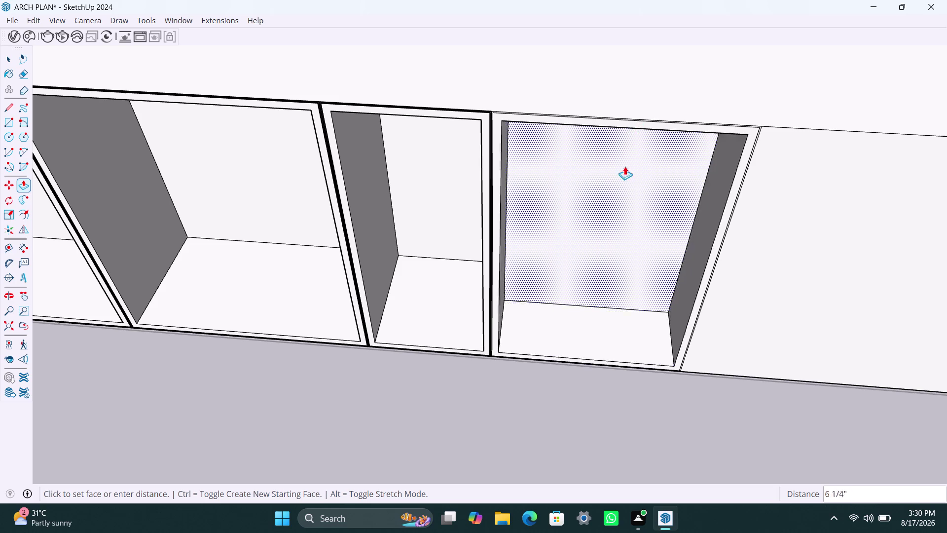
scroll(down, 3)
middle_drag(625, 194, 625, 182)
middle_drag(625, 215, 631, 173)
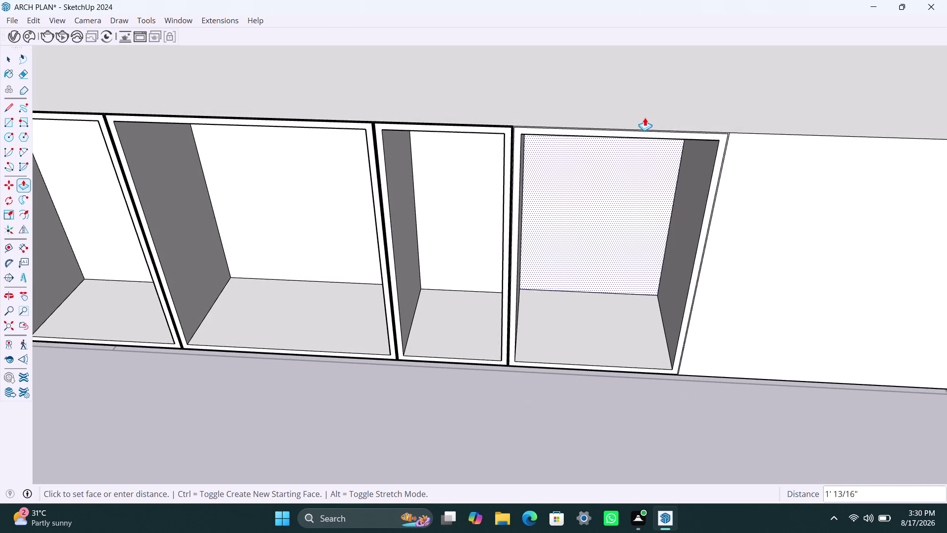
click(646, 115)
key(space)
scroll(down, 3)
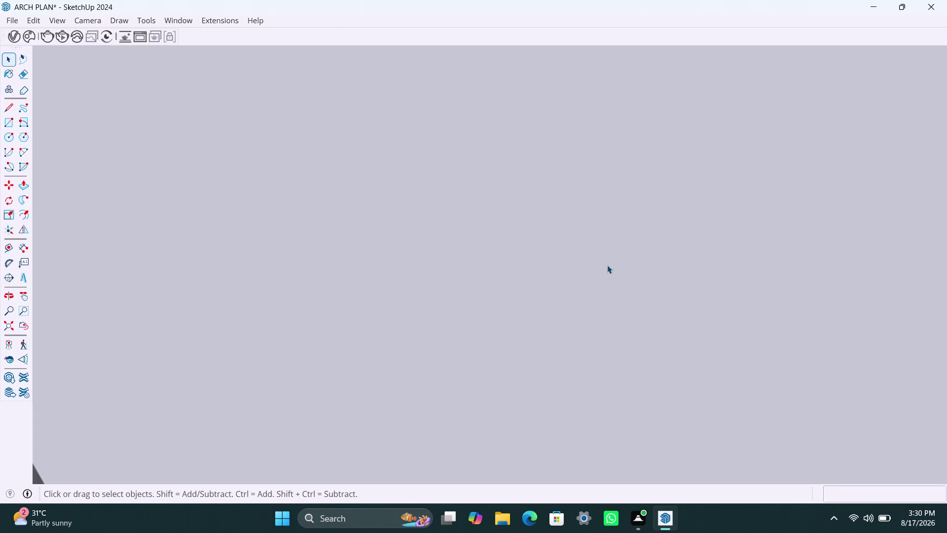
Zoom out to the whole model, then zoom and orbit back to the new compartment.
click(2, 331)
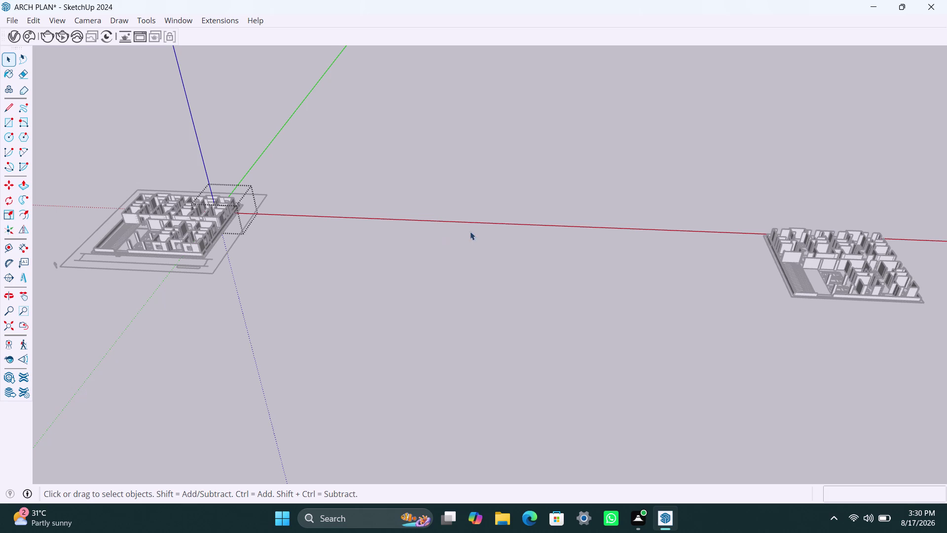
scroll(up, 3)
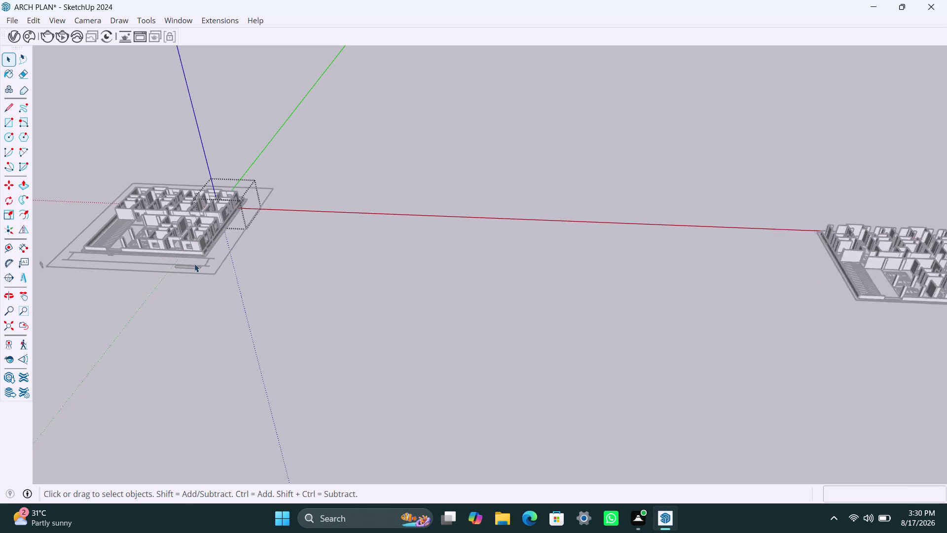
scroll(up, 3)
middle_drag(279, 230, 453, 354)
scroll(up, 3)
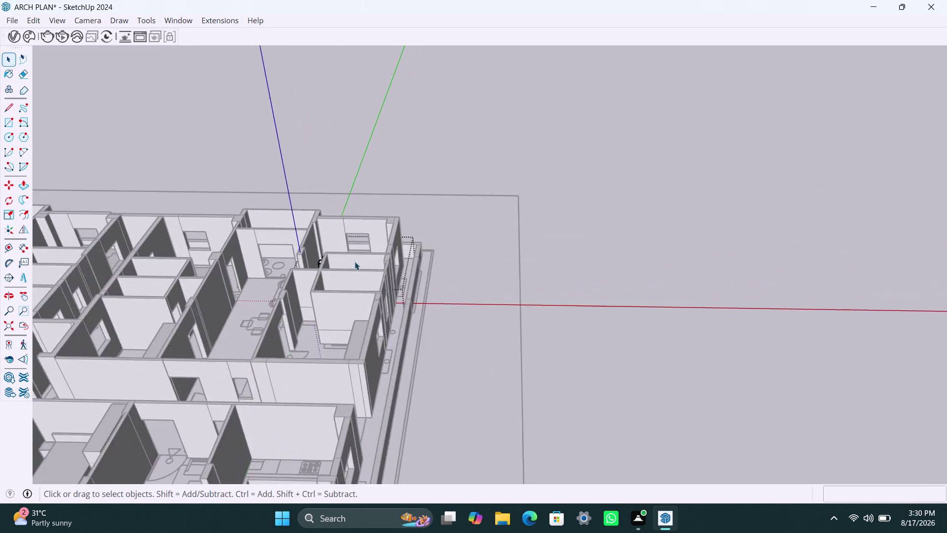
scroll(up, 3)
middle_drag(335, 265, 370, 362)
scroll(up, 3)
middle_drag(432, 367, 433, 428)
scroll(up, 3)
middle_drag(447, 393, 458, 382)
scroll(up, 3)
middle_drag(470, 391, 500, 370)
scroll(up, 3)
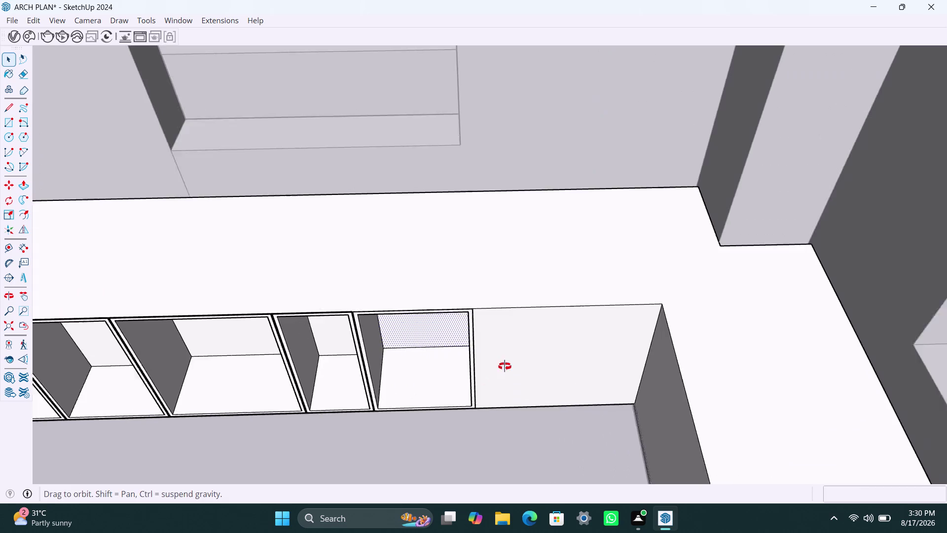
middle_drag(500, 370, 504, 366)
scroll(up, 3)
Delete the thin strip beside the new compartment and back out toward the end panel.
click(497, 380)
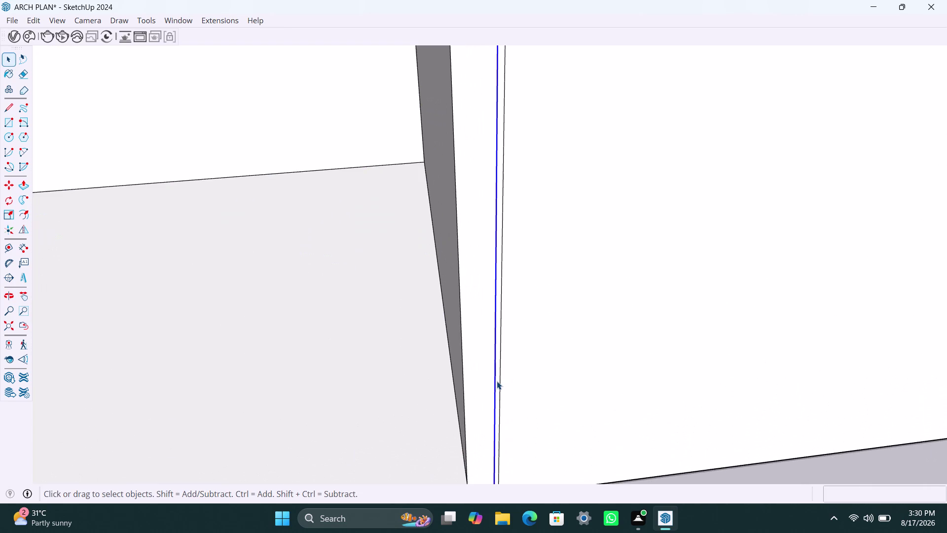
click(500, 377)
scroll(up, 3)
click(498, 371)
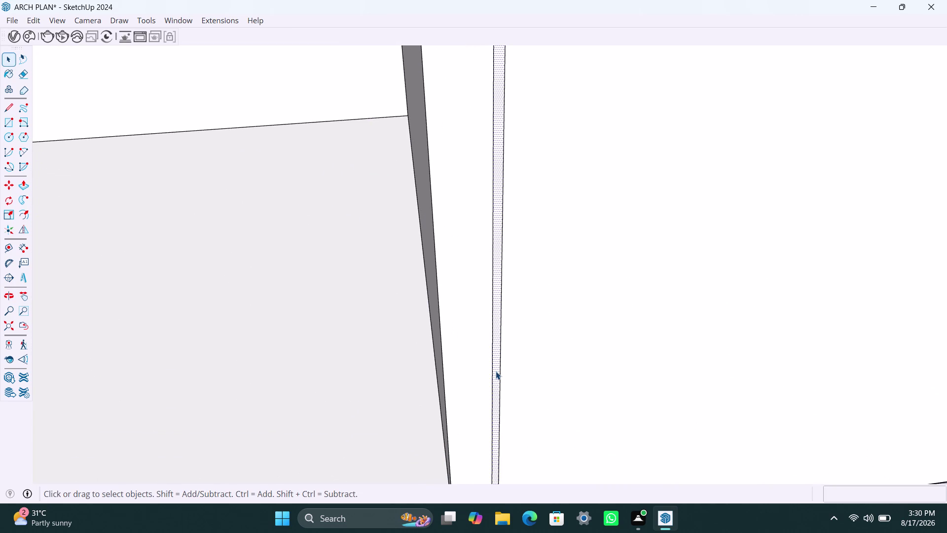
key(Delete)
scroll(down, 3)
scroll(down, 3)
scroll(down, 3)
scroll(down, 3)
middle_drag(527, 388, 481, 339)
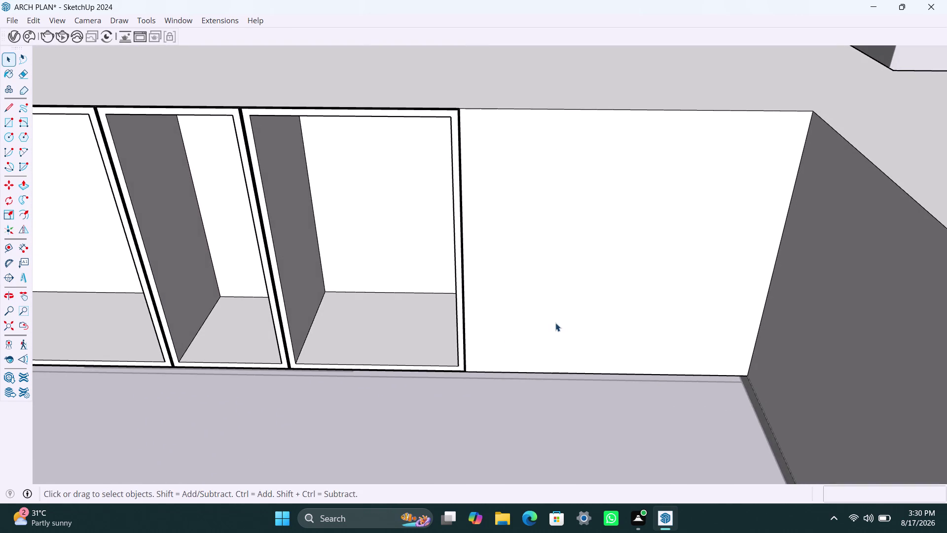
Offset the selected end panel's edges 2.5mm, then 18mm, as an inset border.
middle_drag(554, 323, 520, 328)
click(535, 293)
key(f)
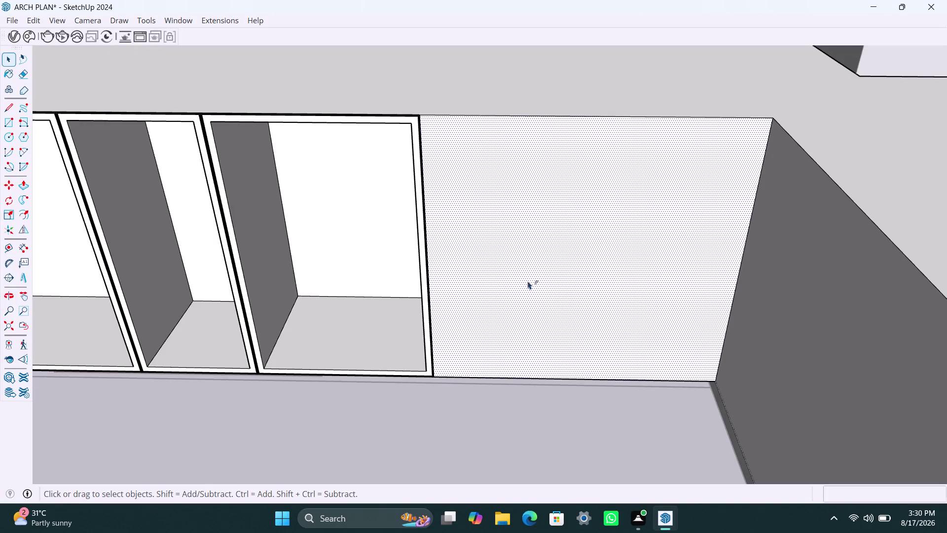
click(490, 241)
text(2.)
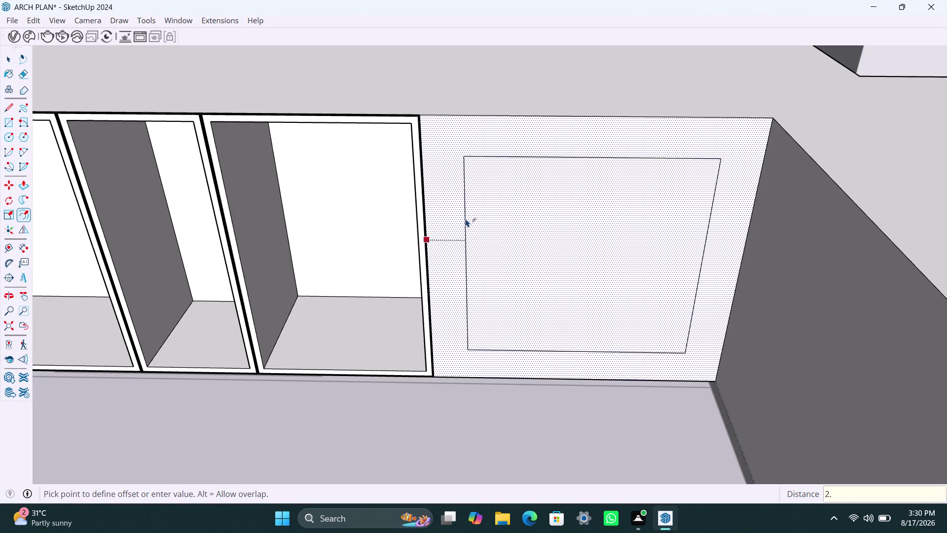
text(5mm)
key(Return)
click(481, 228)
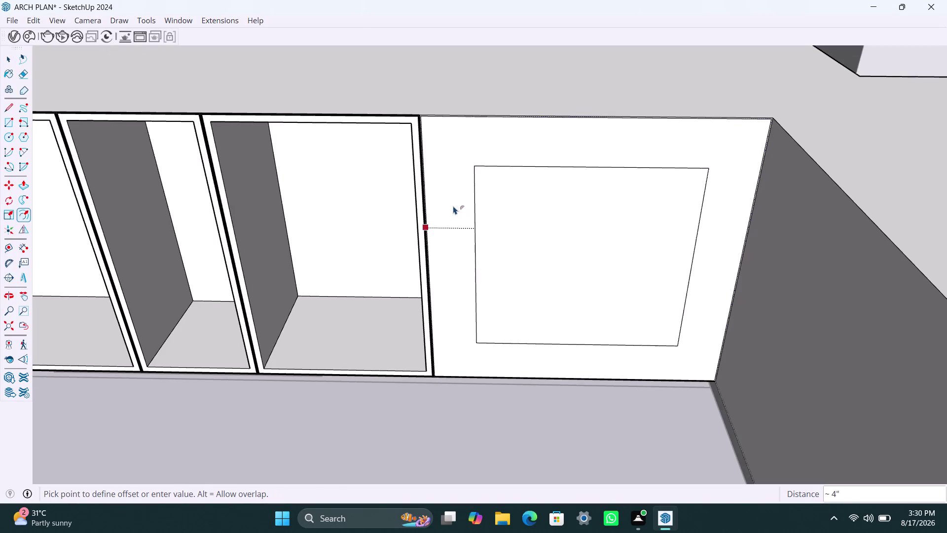
text(18mm)
key(Return)
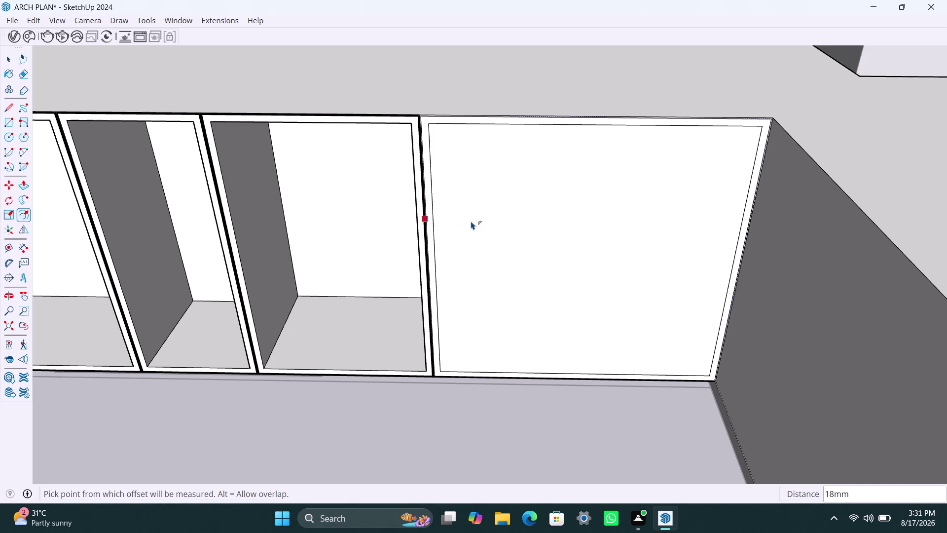
key(Escape)
scroll(up, 3)
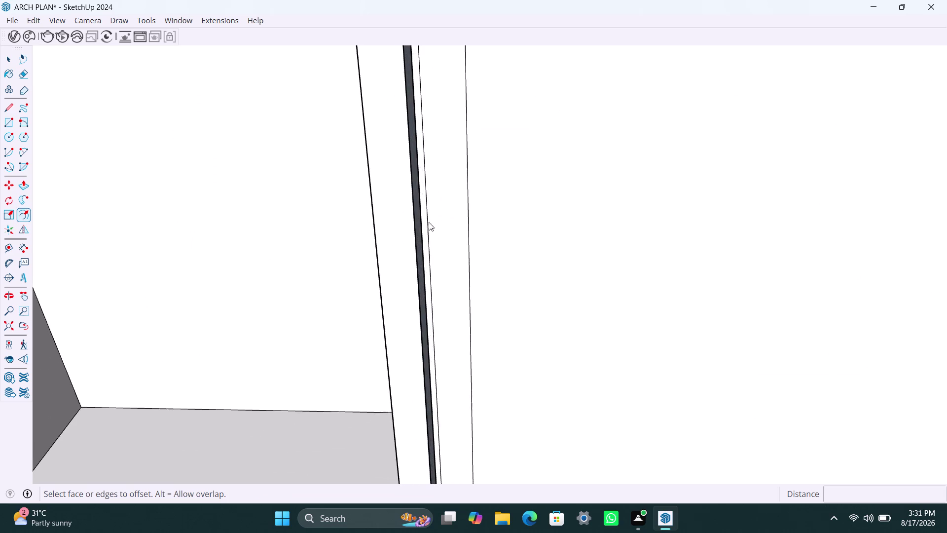
Delete the face beside the panel edge and undo a stray offset.
click(425, 220)
key(Delete)
click(548, 220)
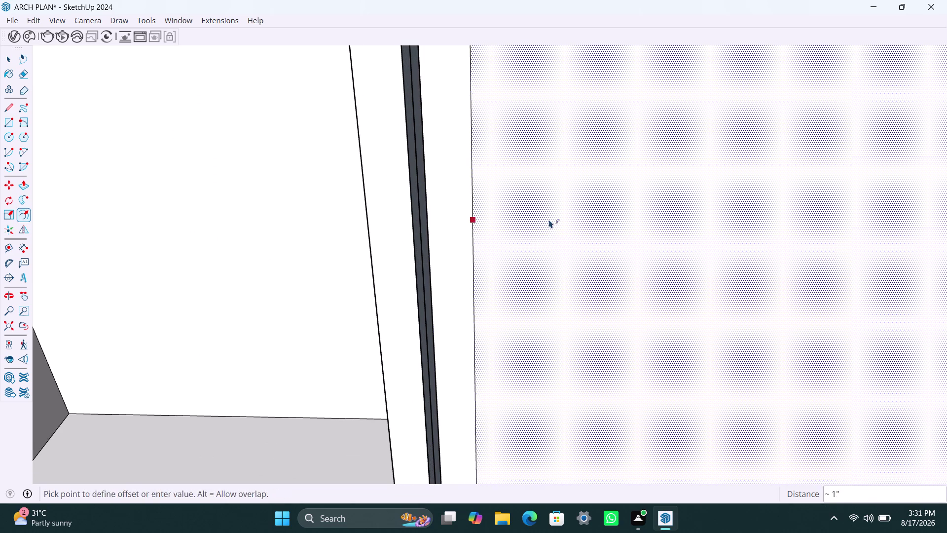
key(ctrl+z)
key(space)
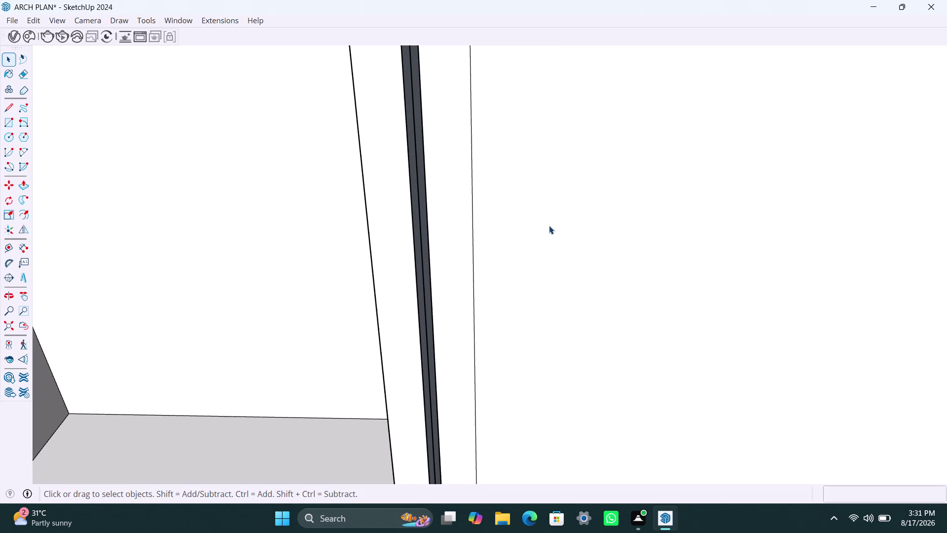
Push the right compartment's back face in to open it as a cubby.
click(550, 226)
key(p)
click(549, 226)
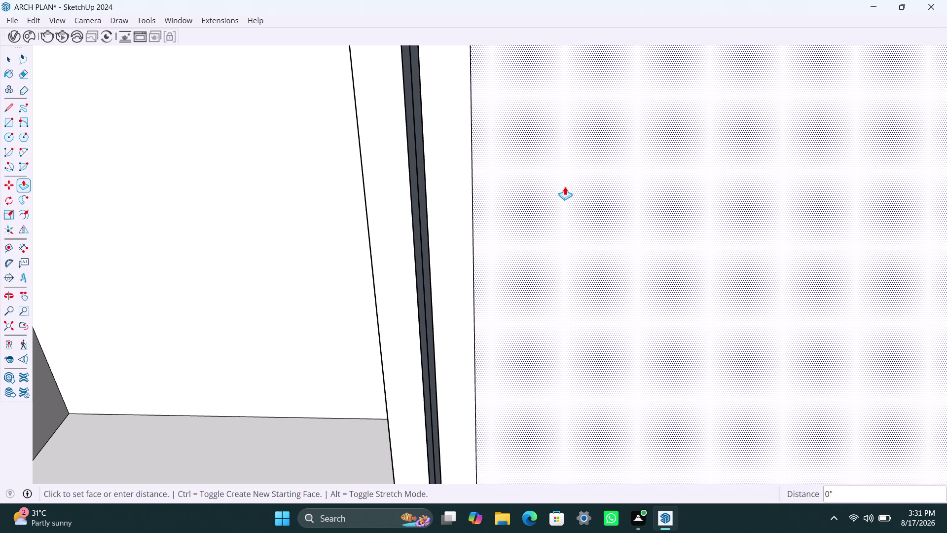
scroll(down, 3)
scroll(down, 3)
scroll(down, 3)
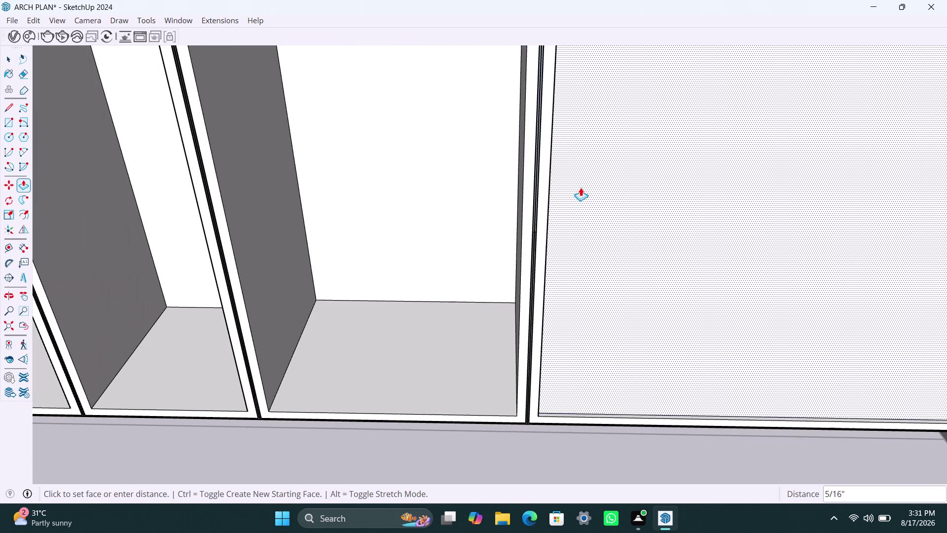
middle_drag(581, 188, 575, 195)
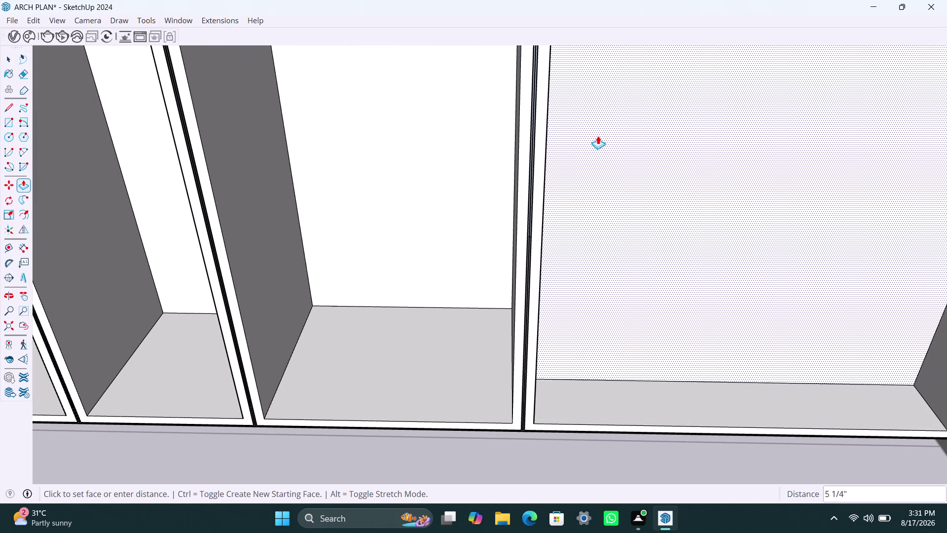
click(614, 91)
key(space)
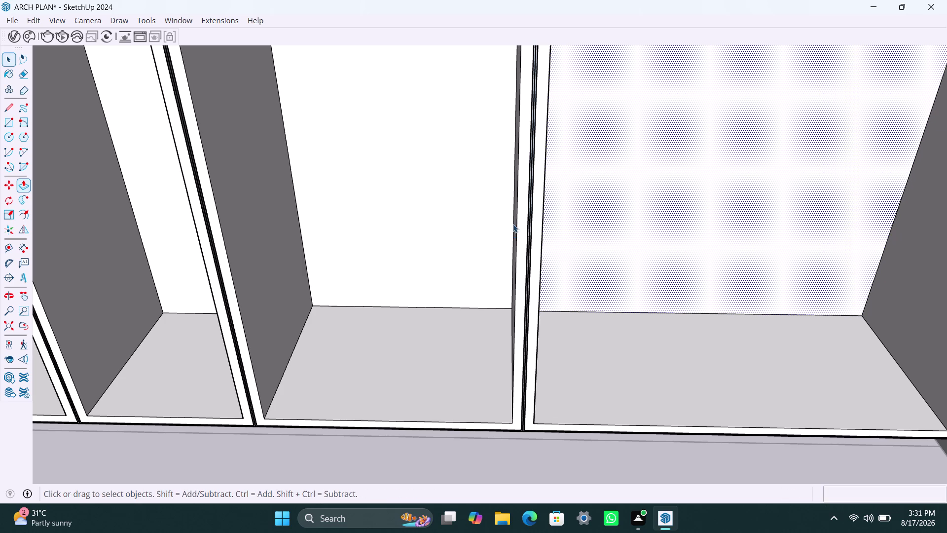
scroll(down, 3)
scroll(down, 3)
key(r)
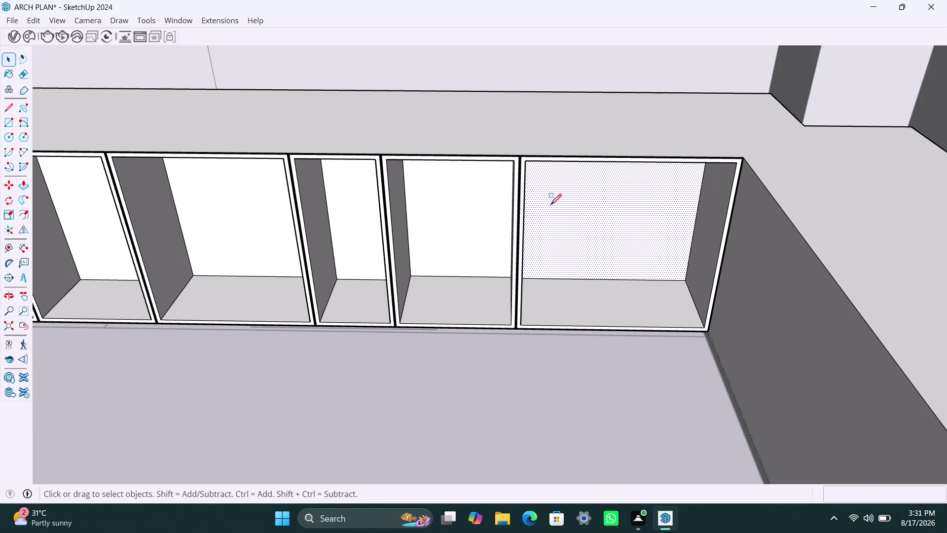
scroll(up, 3)
scroll(up, 3)
Draw a rectangle over the compartment's left half and remove a stray edge.
click(533, 152)
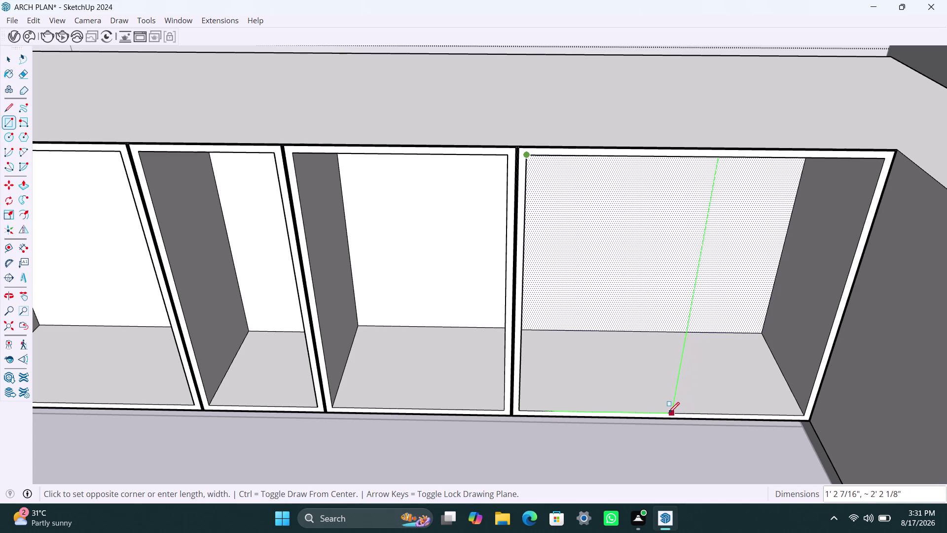
click(661, 411)
key(space)
click(706, 359)
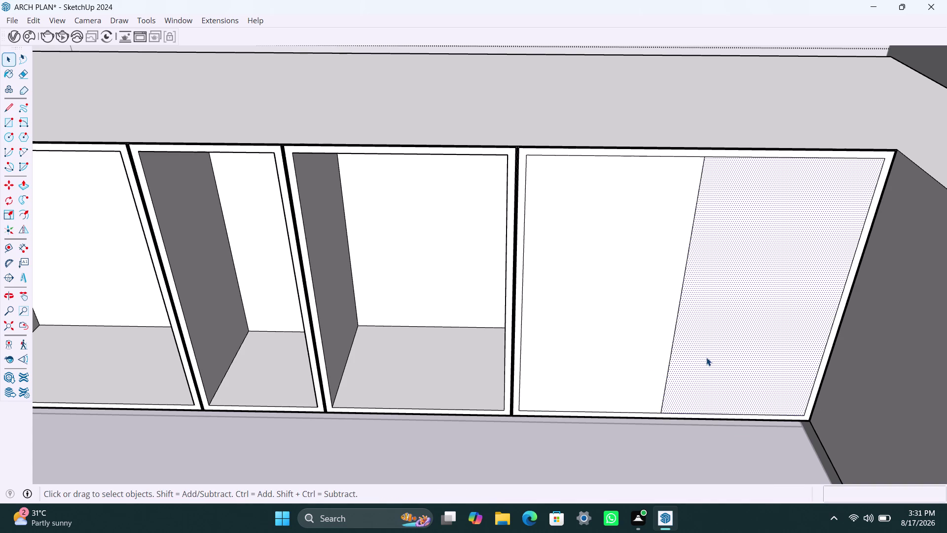
key(Delete)
click(626, 349)
double_click(626, 349)
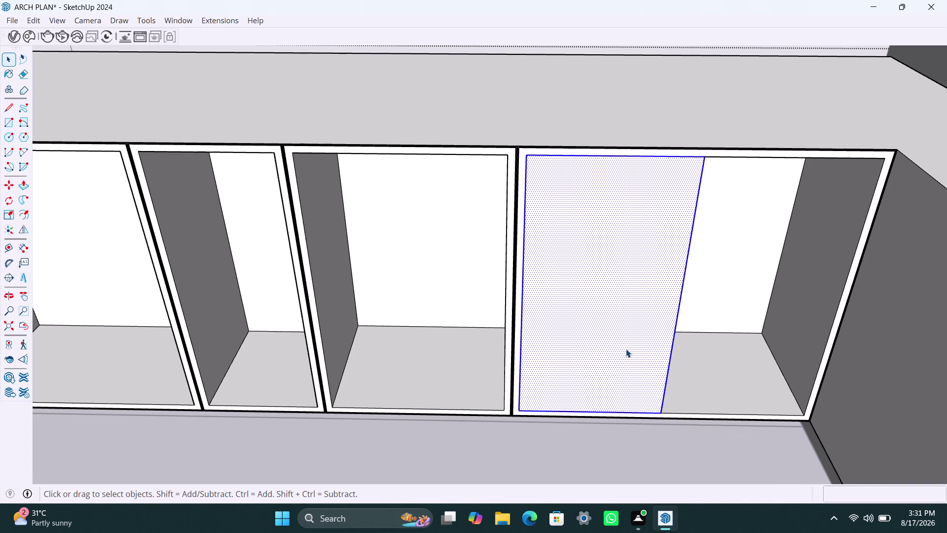
right_click(626, 349)
click(689, 177)
triple_click(651, 310)
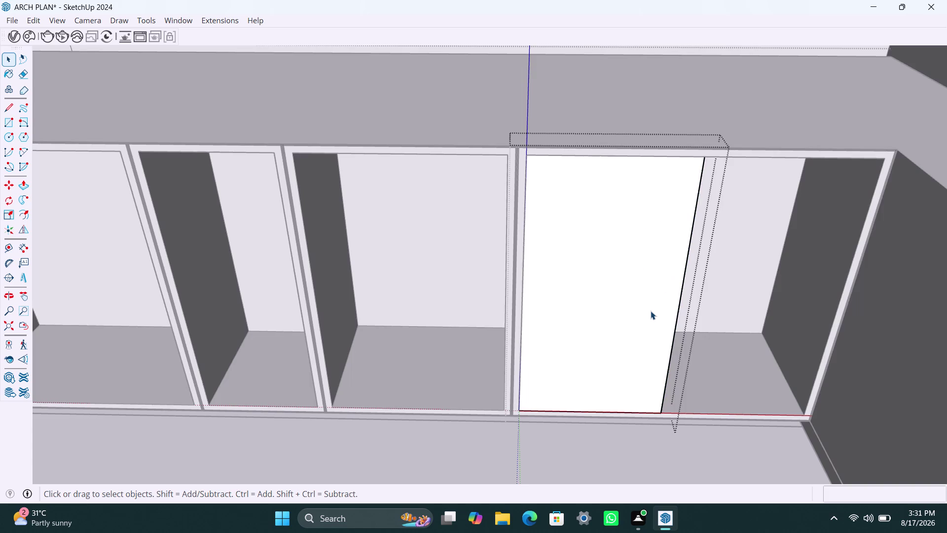
Pull the left-half face out 18mm into a door panel and select it.
key(p)
click(650, 311)
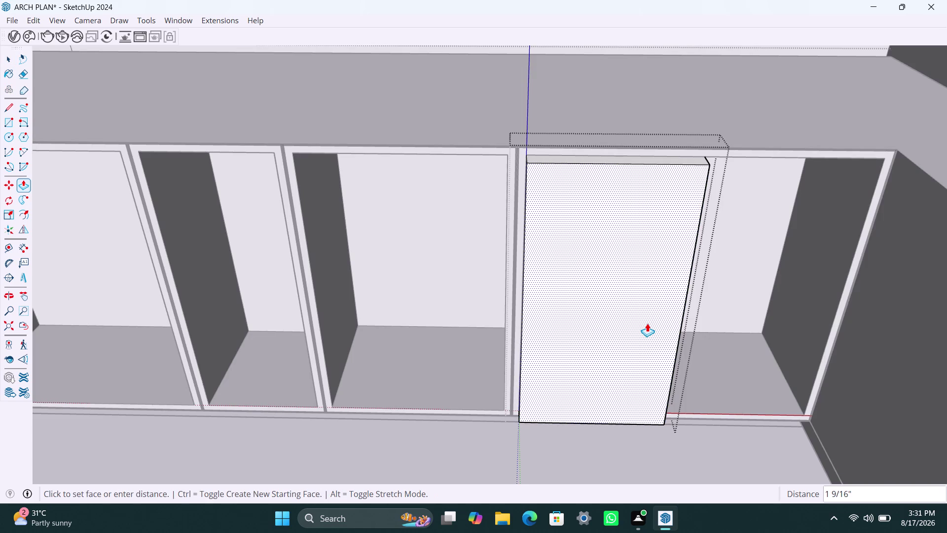
text(18mm)
key(Return)
key(space)
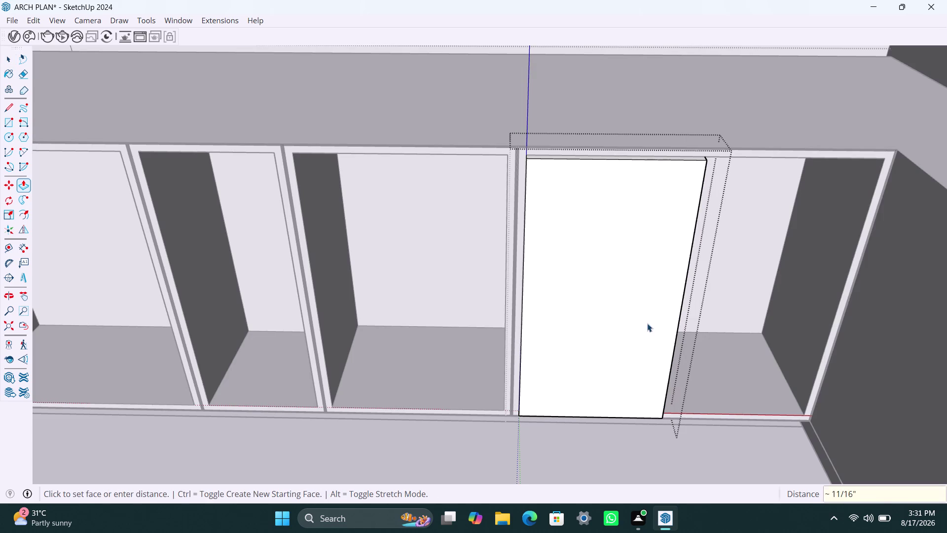
click(609, 447)
click(607, 394)
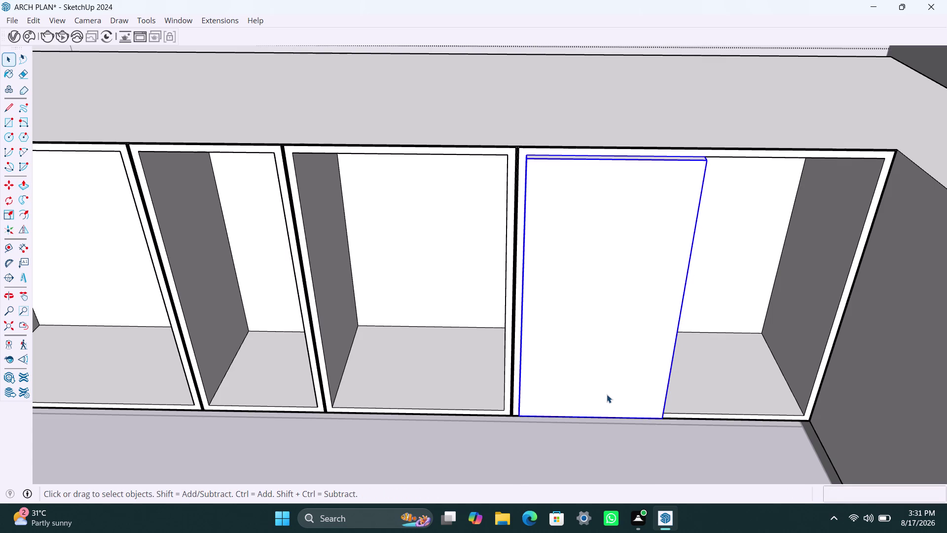
Copy the door panel across to the compartment's right half.
key(m)
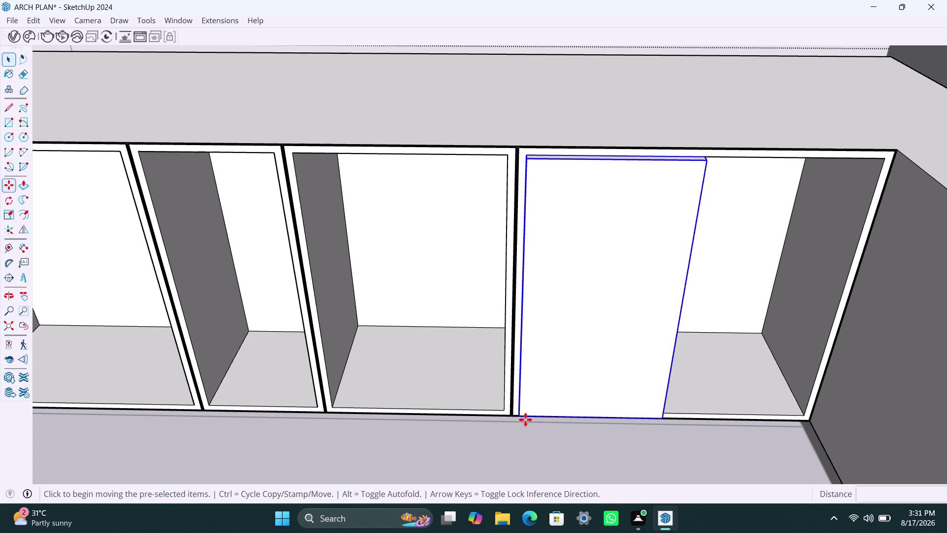
click(520, 412)
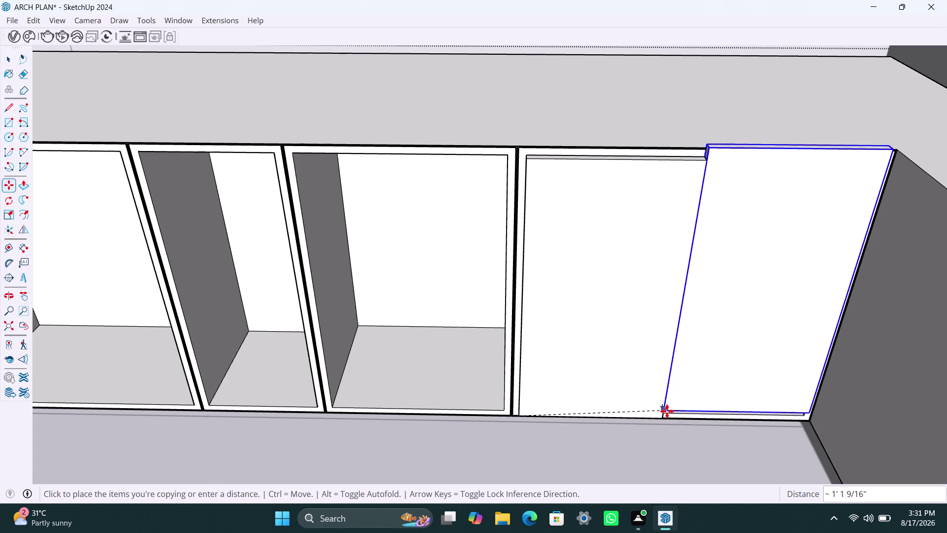
scroll(up, 3)
scroll(up, 3)
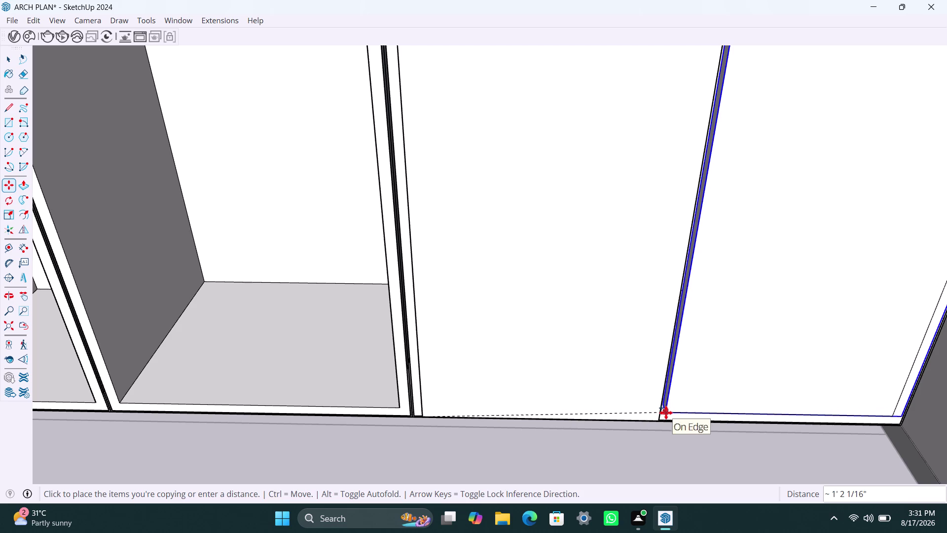
click(663, 420)
Orbit to face the two doors and zoom back out to the cabinet run.
middle_drag(621, 438, 622, 428)
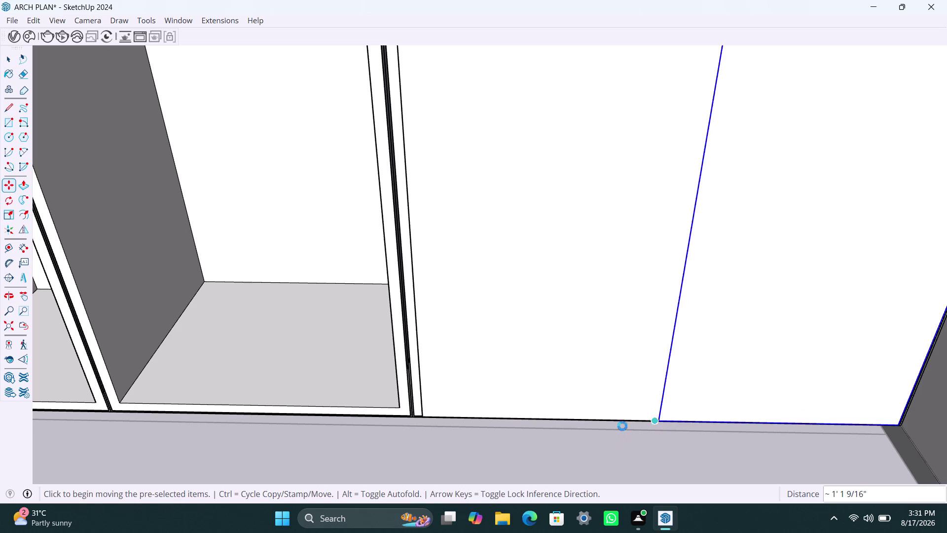
middle_drag(622, 429, 647, 307)
scroll(down, 3)
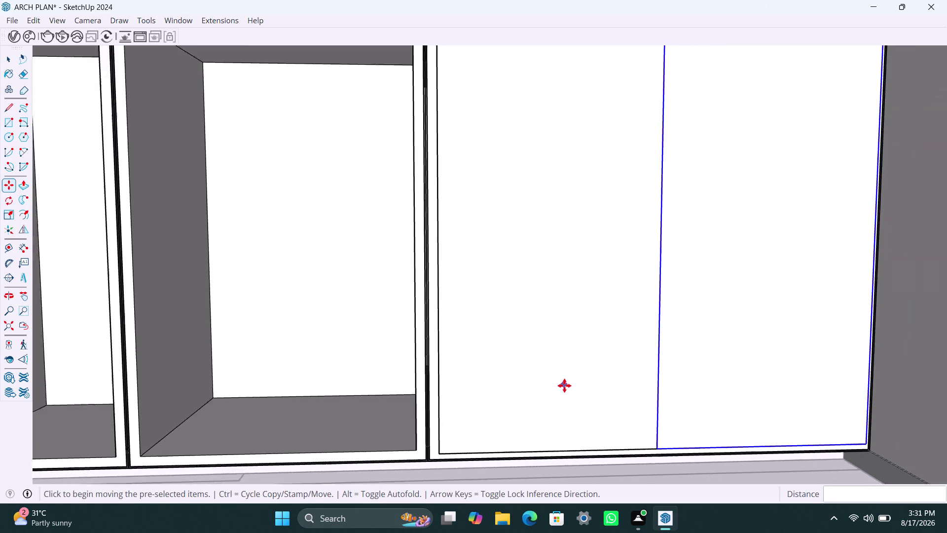
scroll(down, 3)
scroll(down, 3)
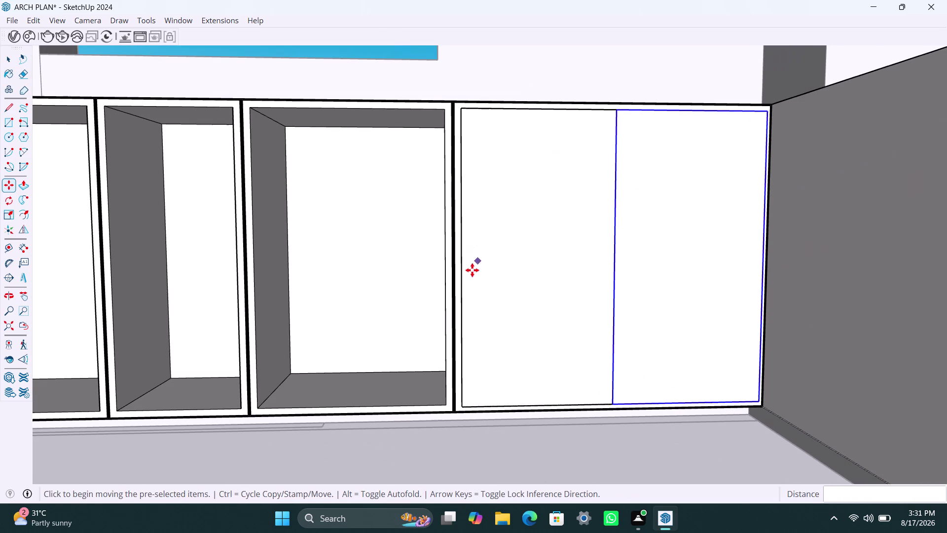
key(space)
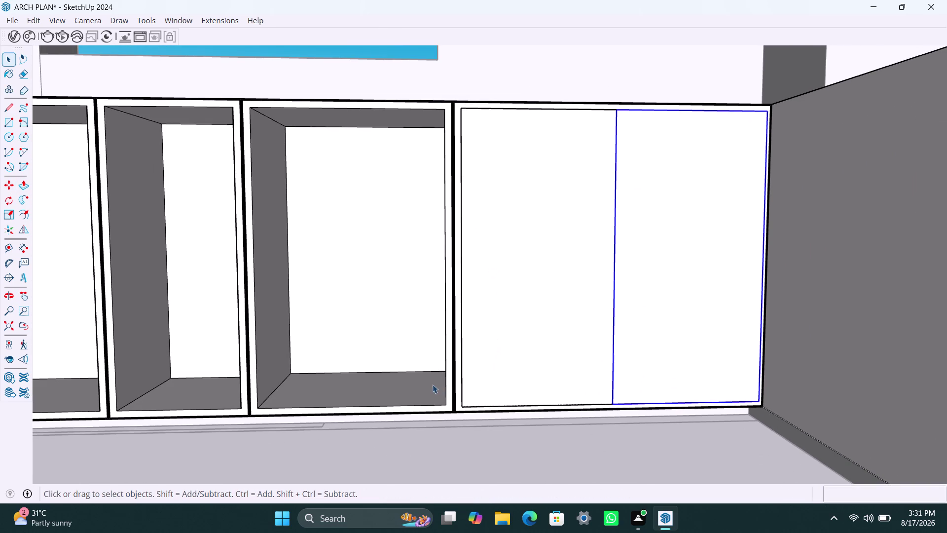
key(space)
scroll(down, 3)
middle_drag(523, 386, 550, 408)
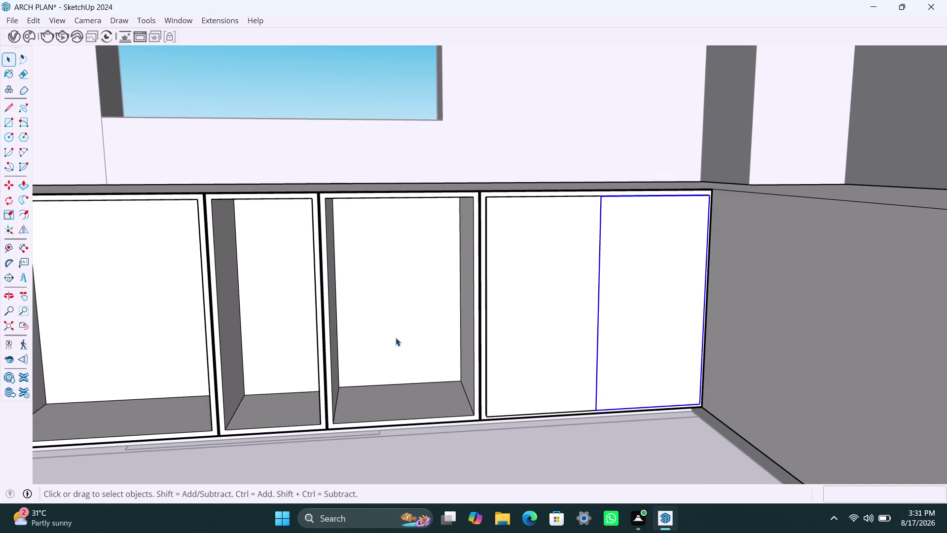
Draw a rectangle covering the neighbouring compartment's front opening.
key(r)
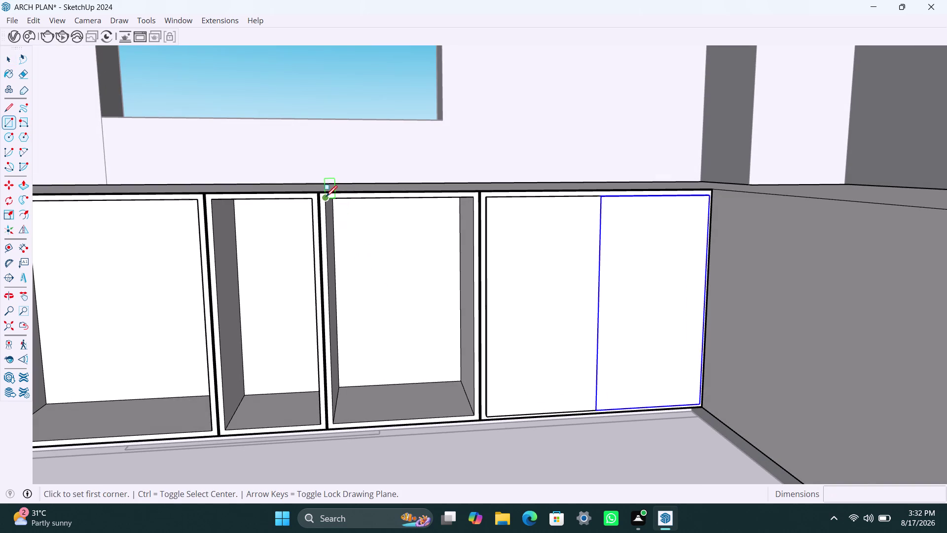
click(326, 196)
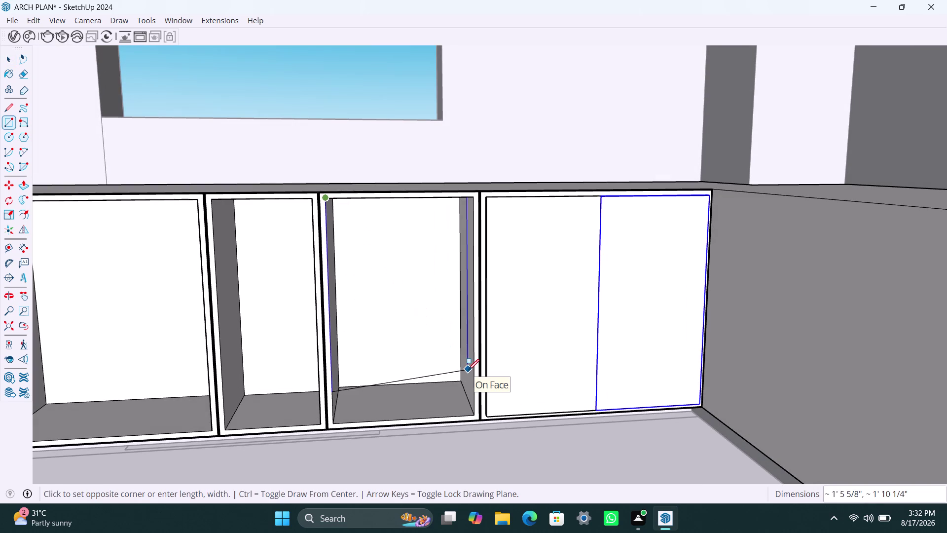
click(476, 413)
key(space)
double_click(442, 379)
right_click(442, 377)
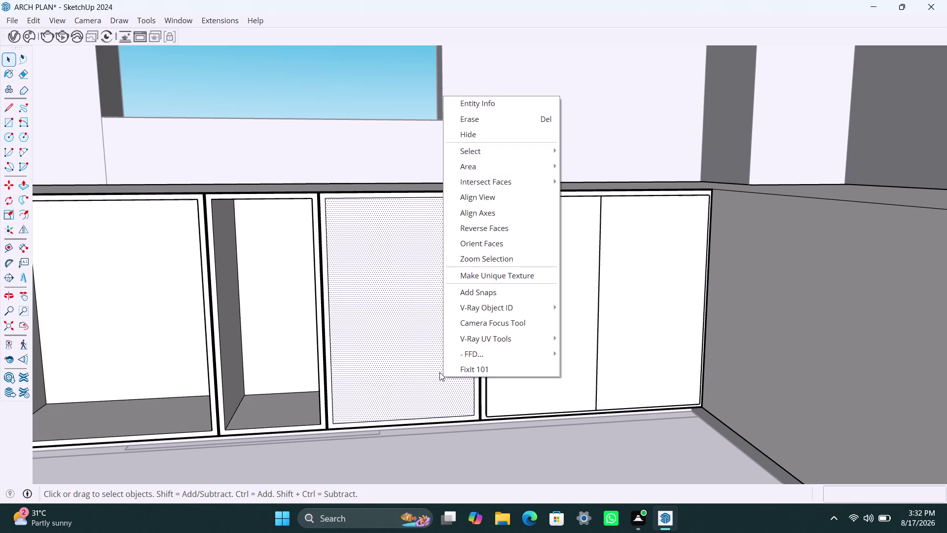
click(415, 370)
Select the new front face with its edges and make it a group.
triple_click(414, 367)
click(413, 364)
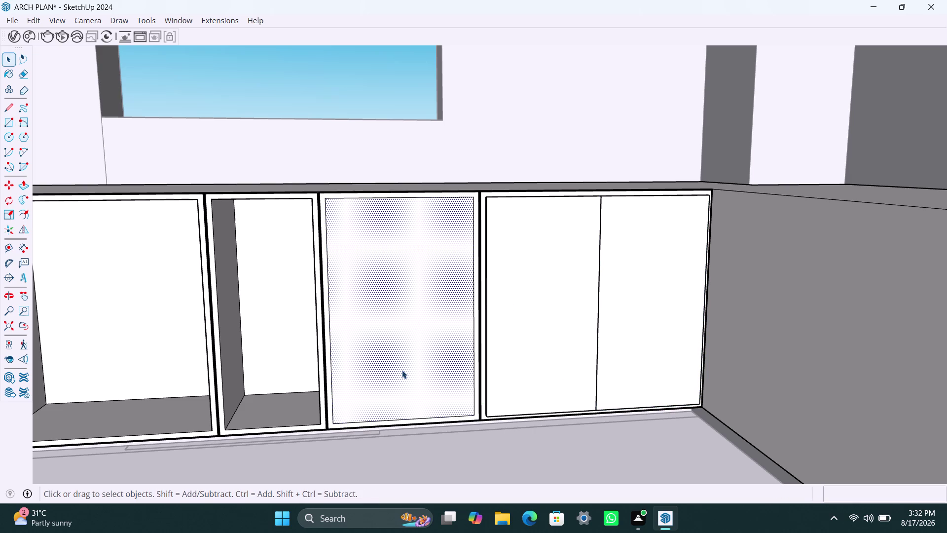
drag(403, 376, 405, 370)
click(404, 367)
click(445, 457)
double_click(431, 396)
right_click(430, 394)
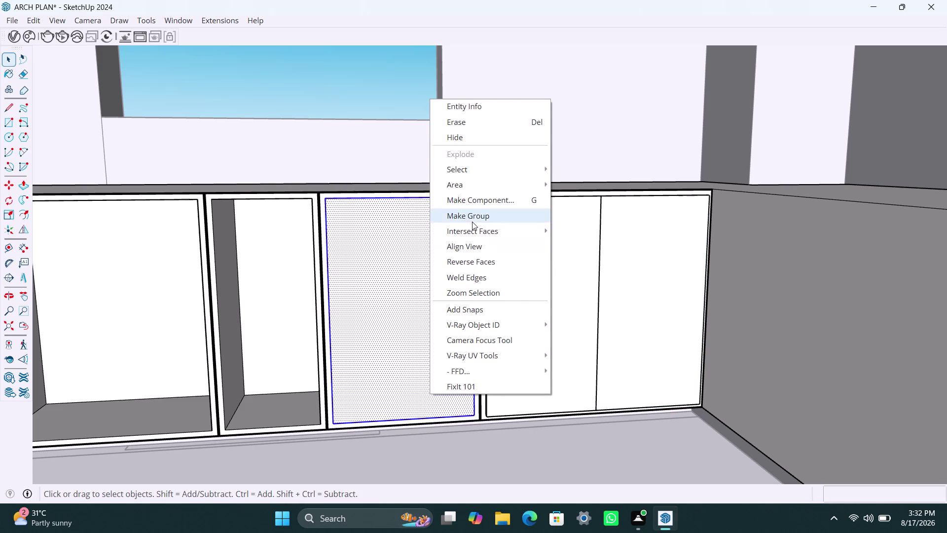
click(472, 222)
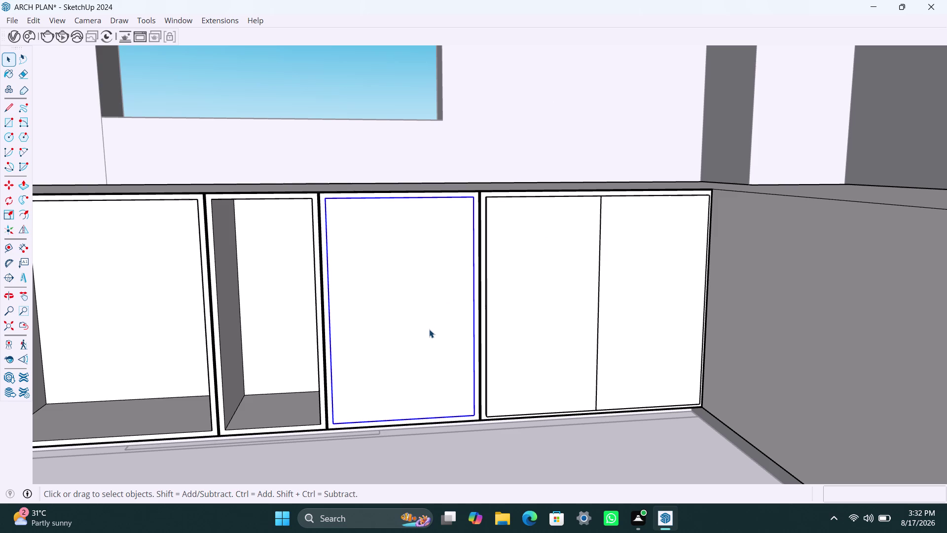